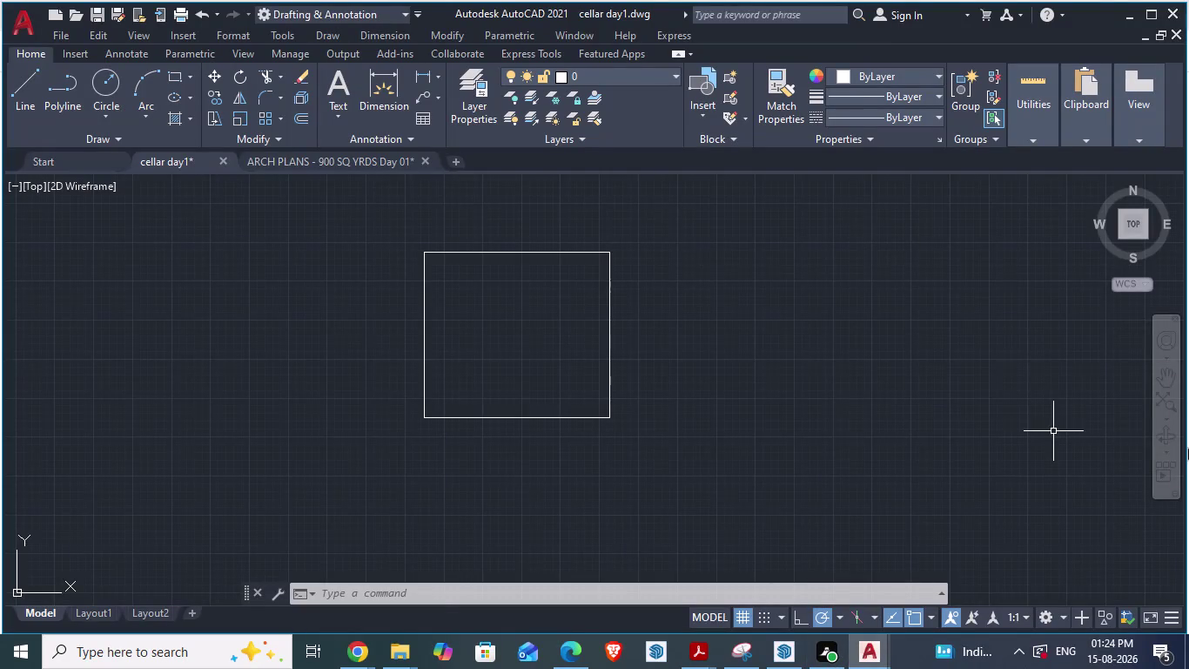
Start a trial aligned dimension (DA) in the drawing, then cancel it.
scroll(up, 3)
scroll(down, 3)
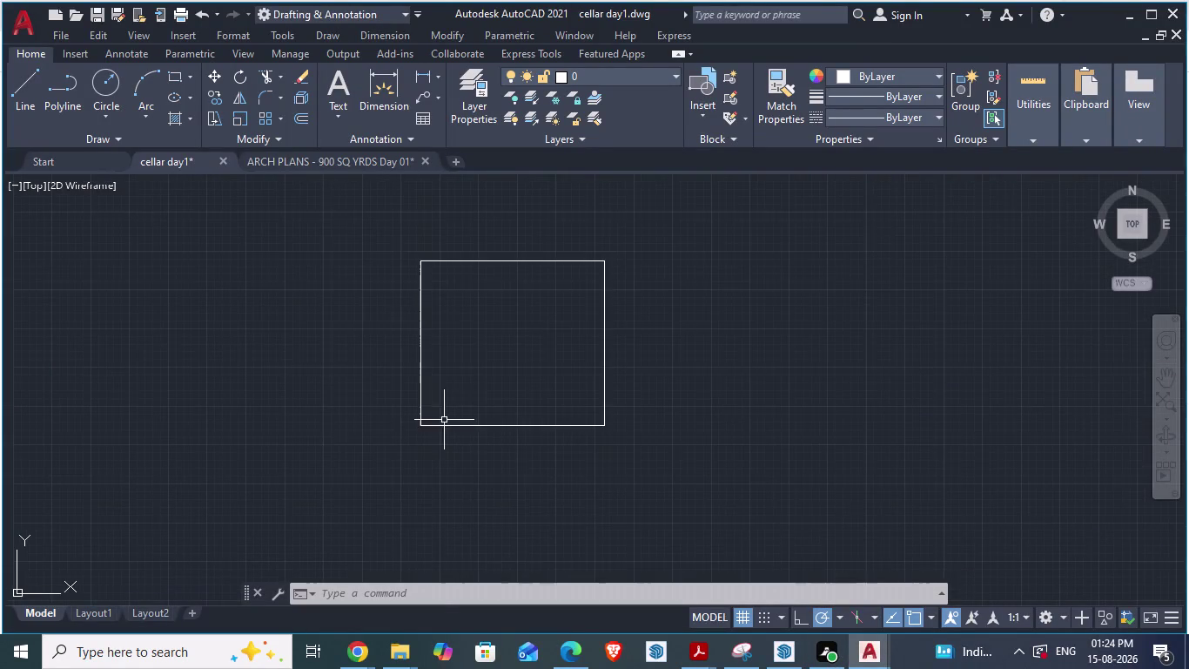
scroll(up, 3)
text(da)
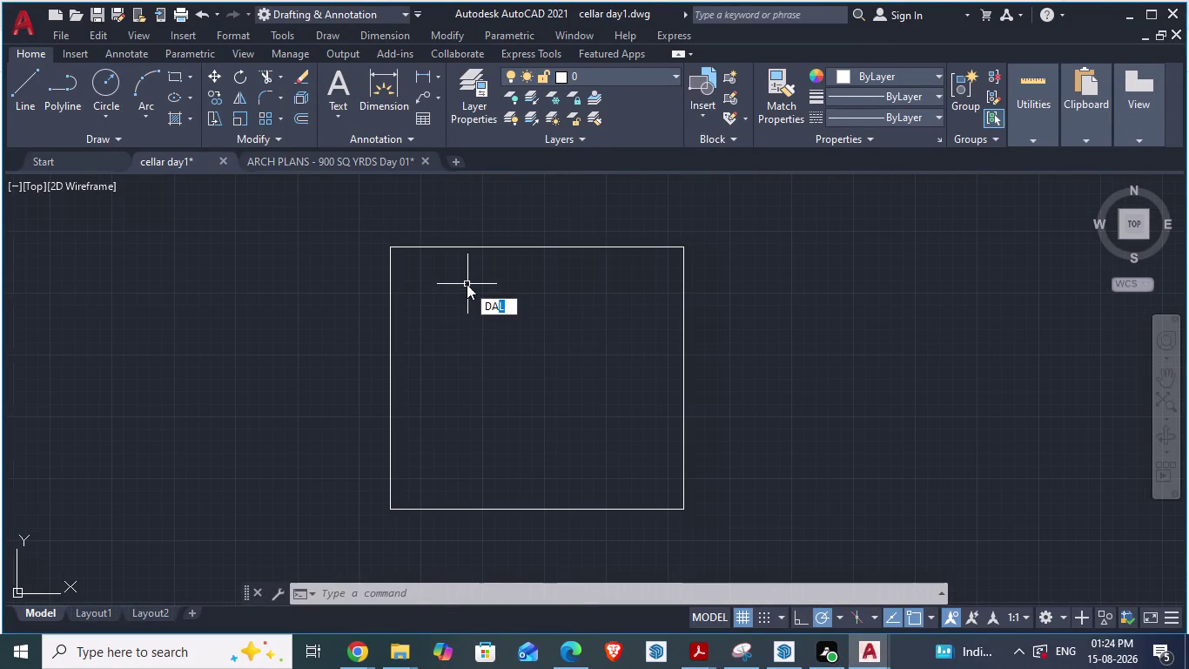
key(Return)
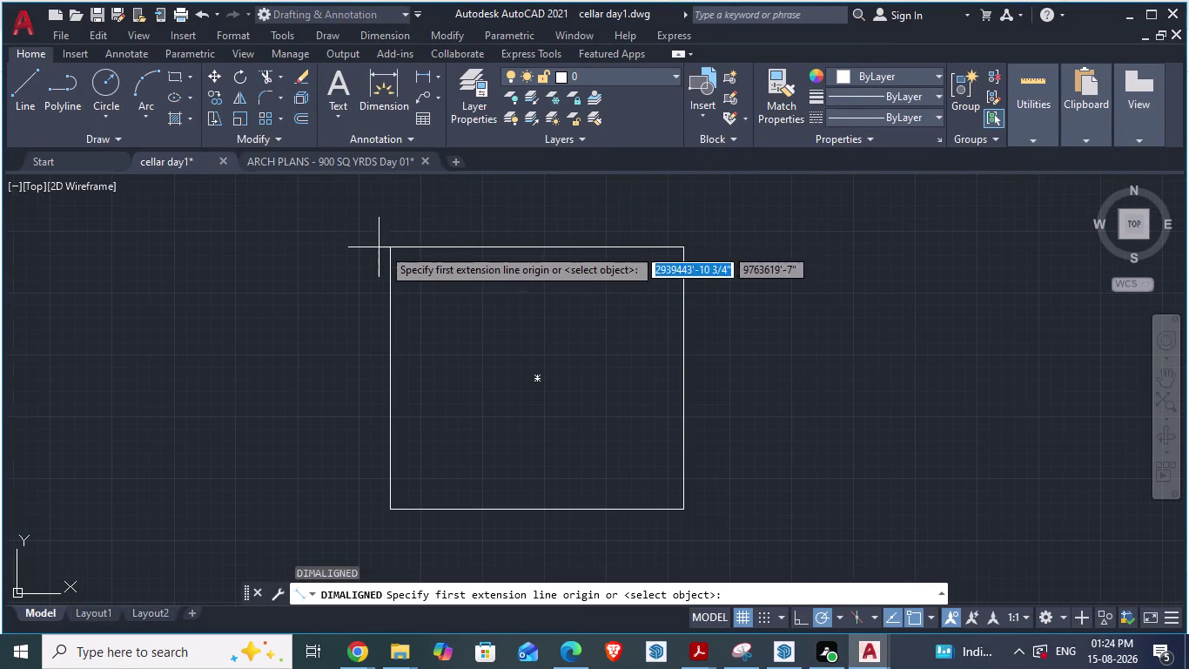
click(389, 248)
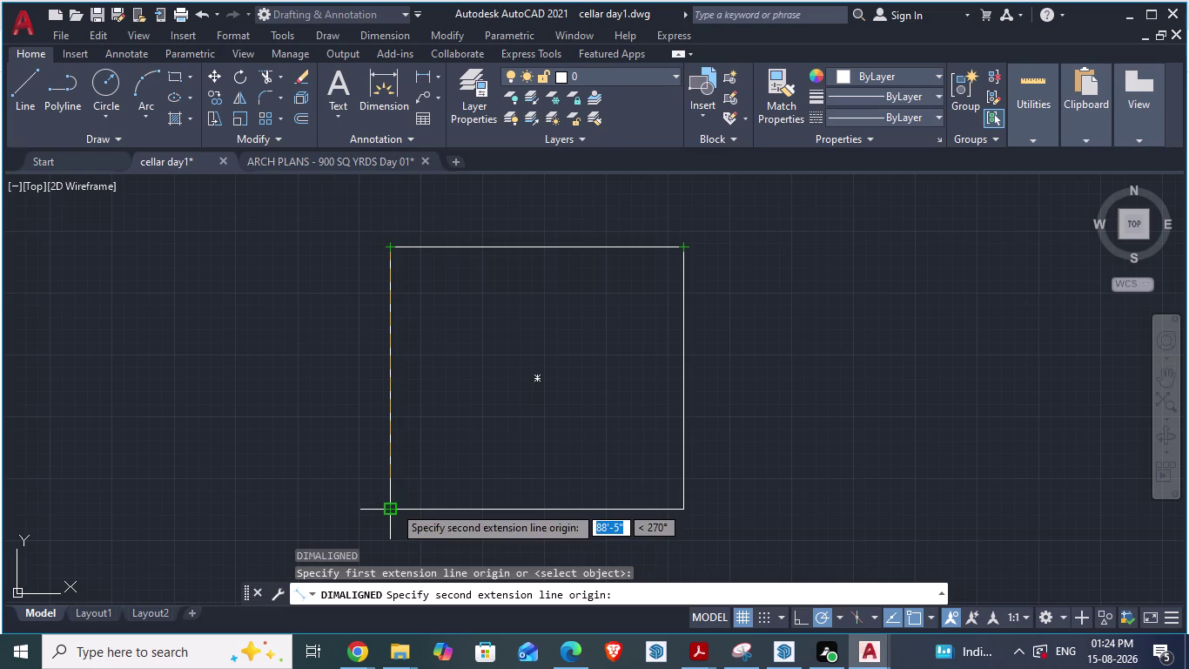
key(Escape)
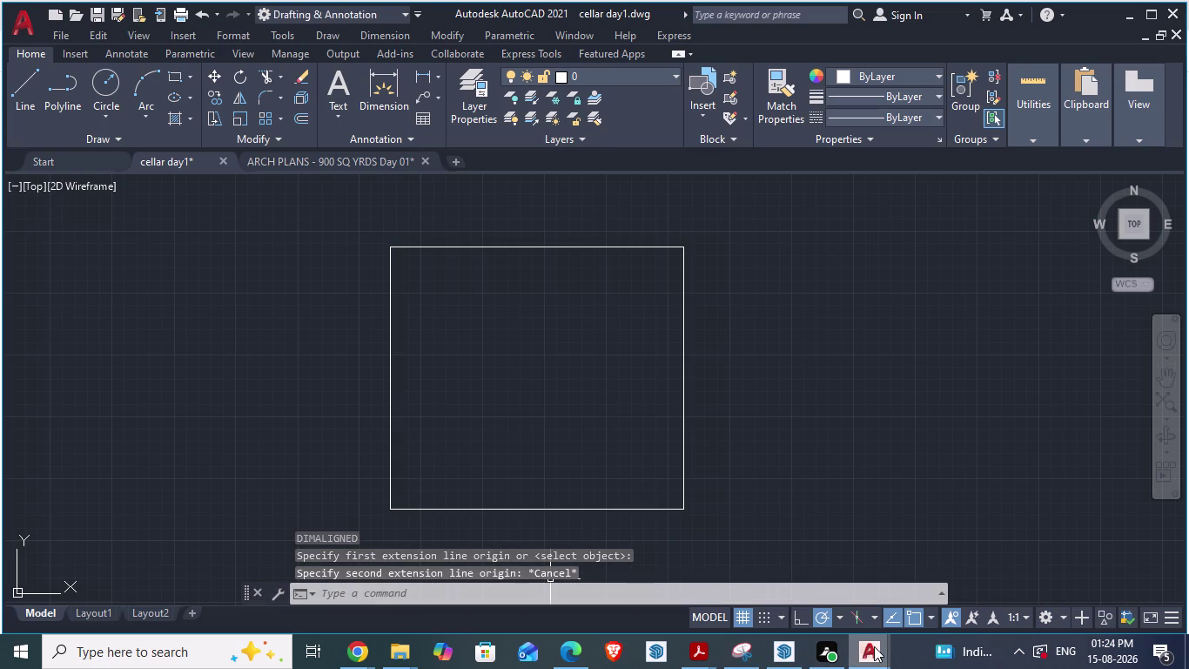
Check the parking plan's 98'-10½" by 88'-5" size in Acrobat, then switch to ARCH PLANS.
click(874, 646)
click(867, 649)
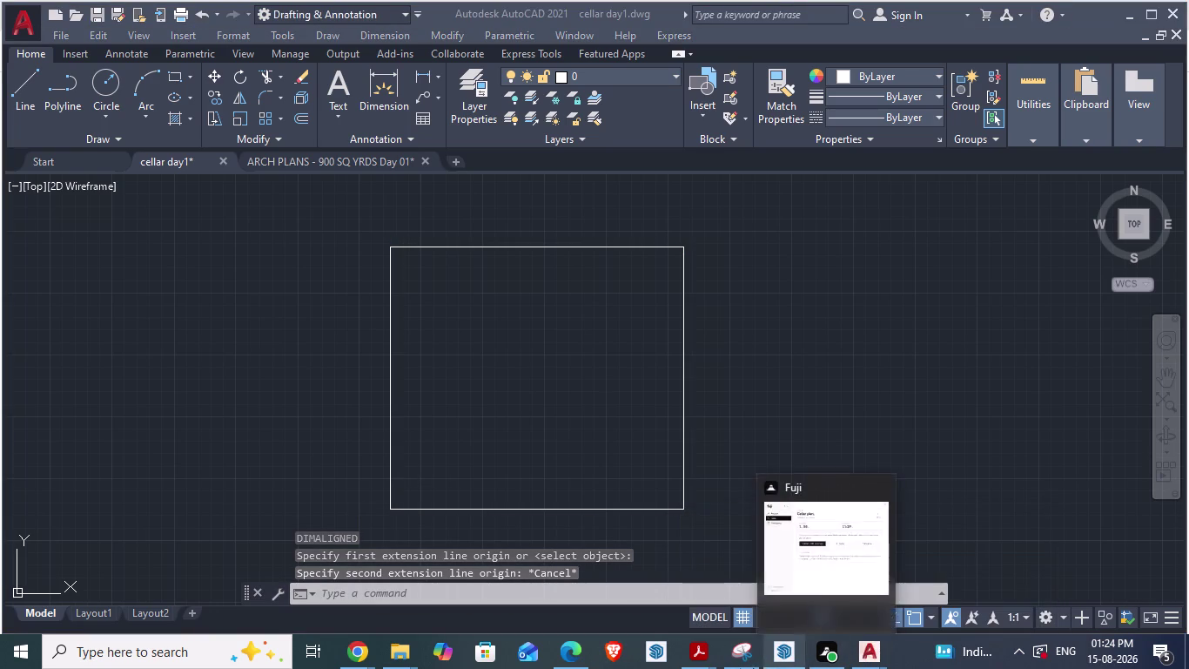
click(716, 646)
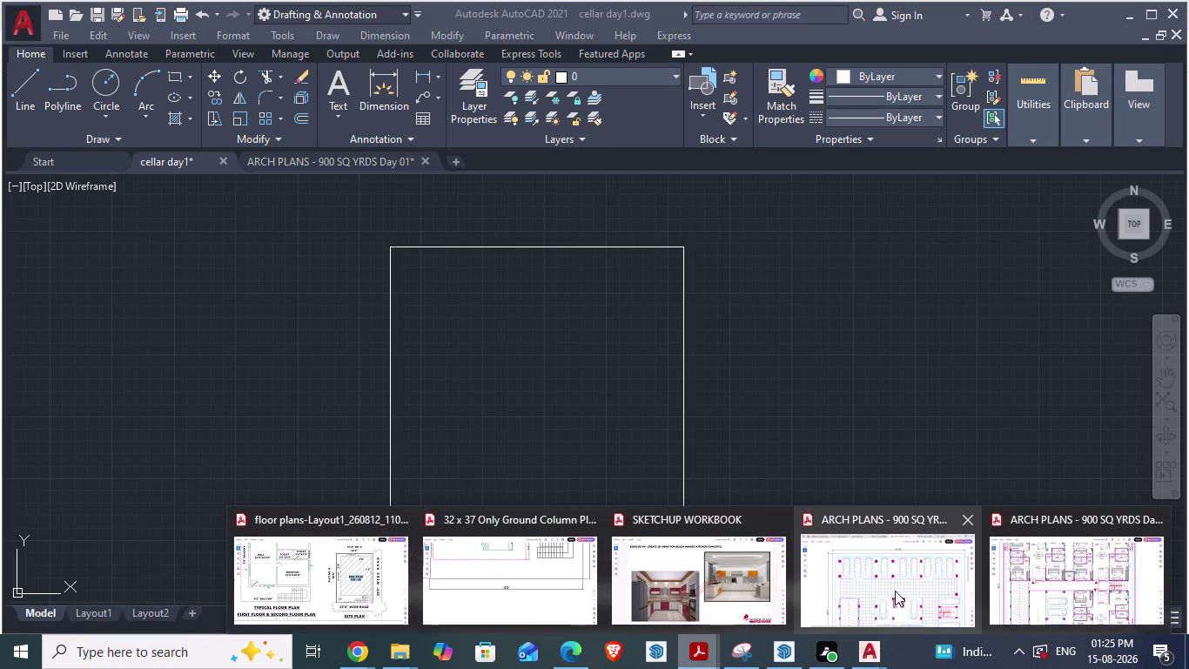
click(905, 586)
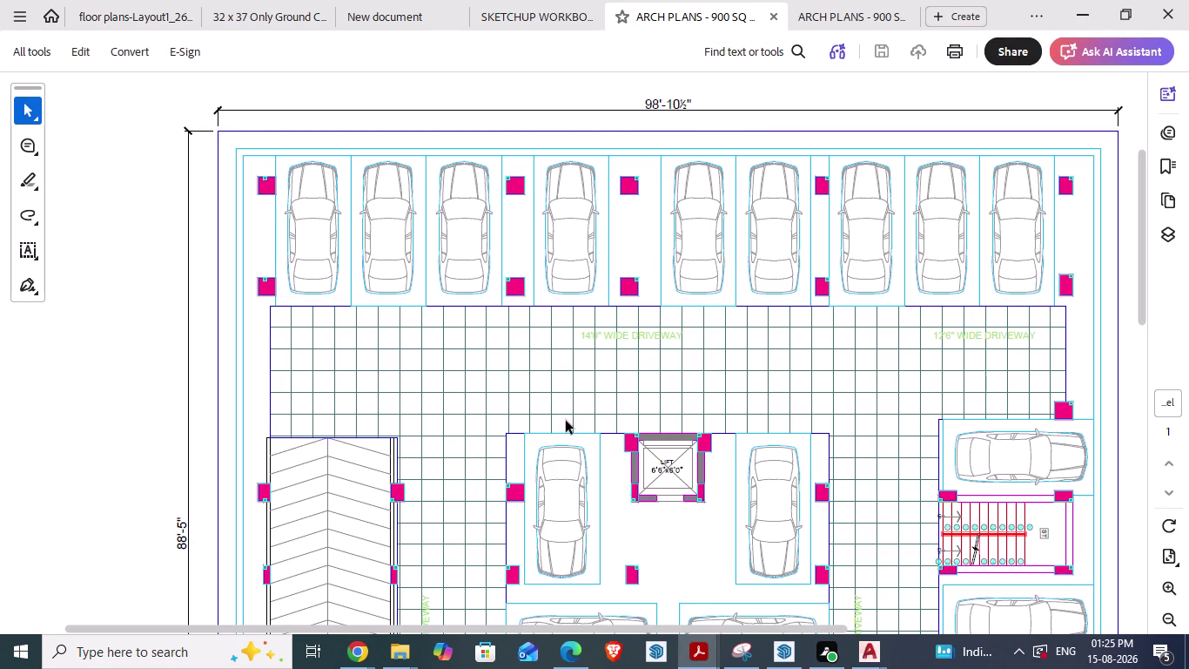
scroll(down, 3)
scroll(up, 3)
click(864, 653)
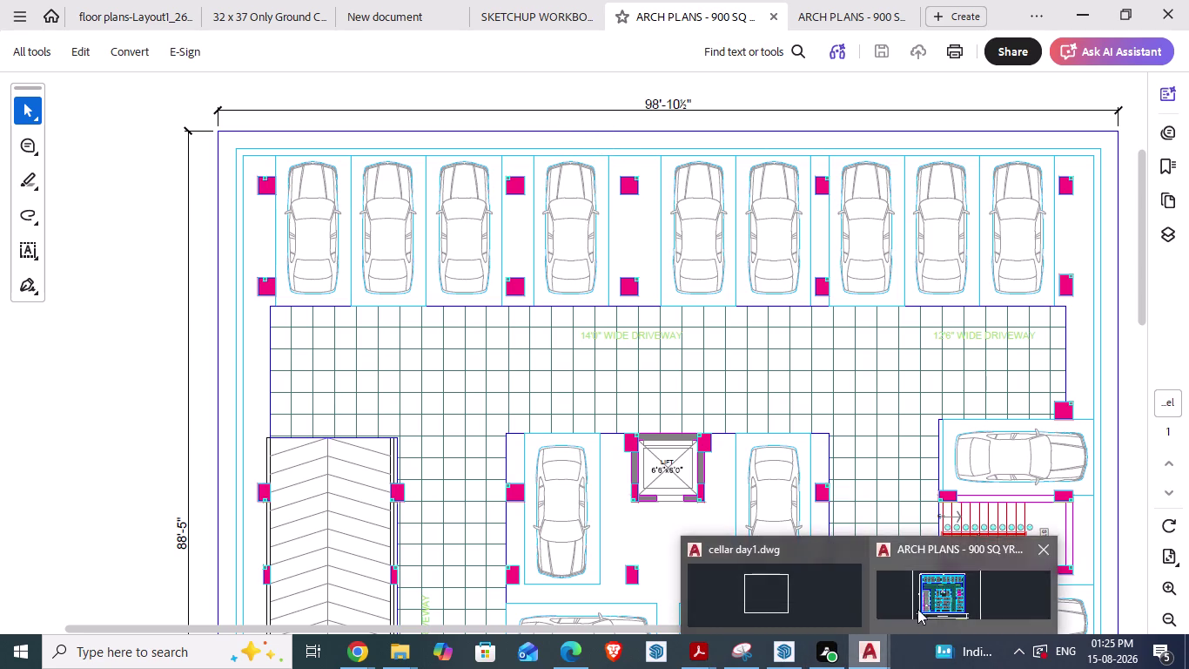
click(919, 607)
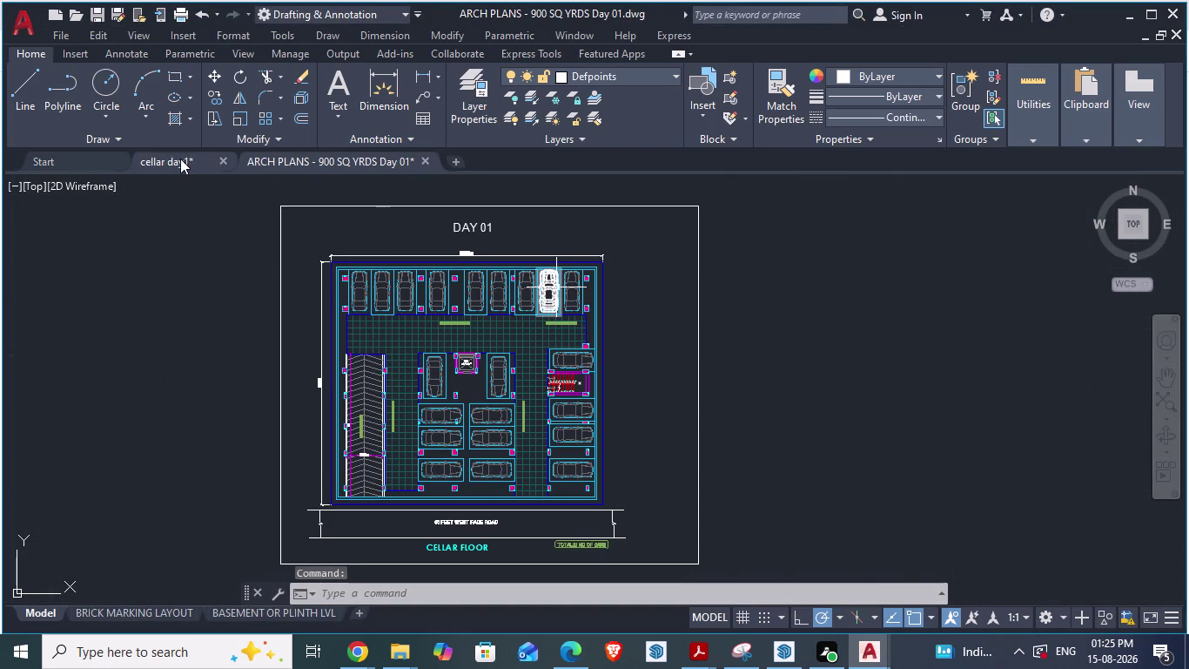
Zoom into the parking bays and start a trial aligned dimension on a bay divider line.
scroll(up, 3)
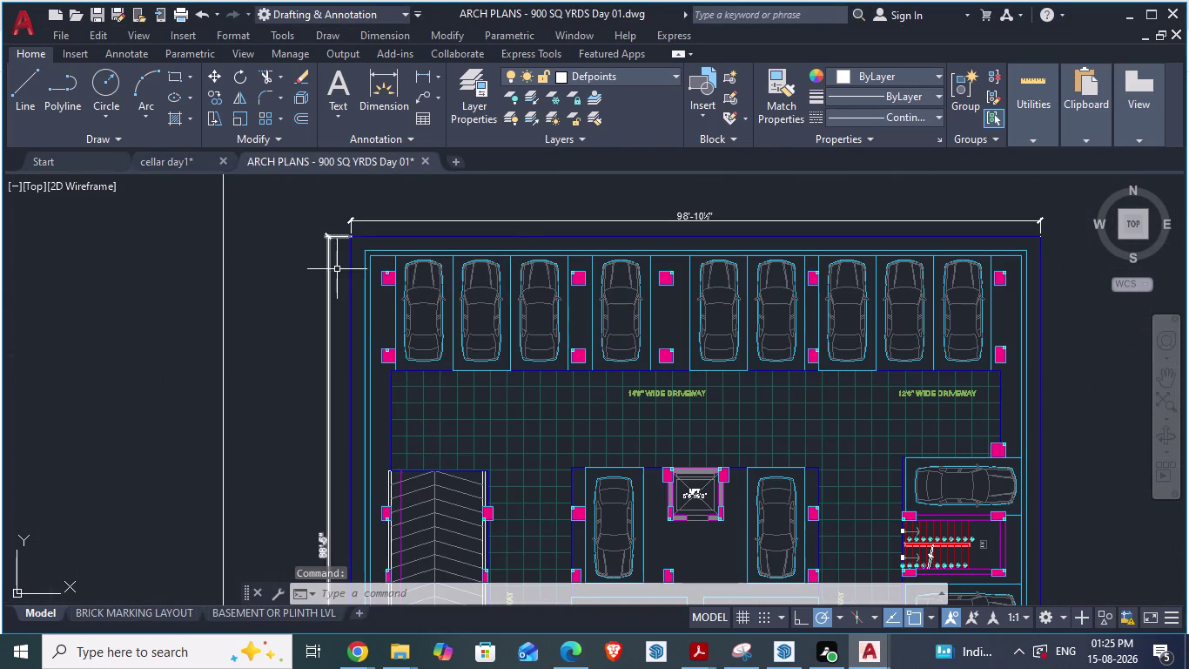
scroll(up, 3)
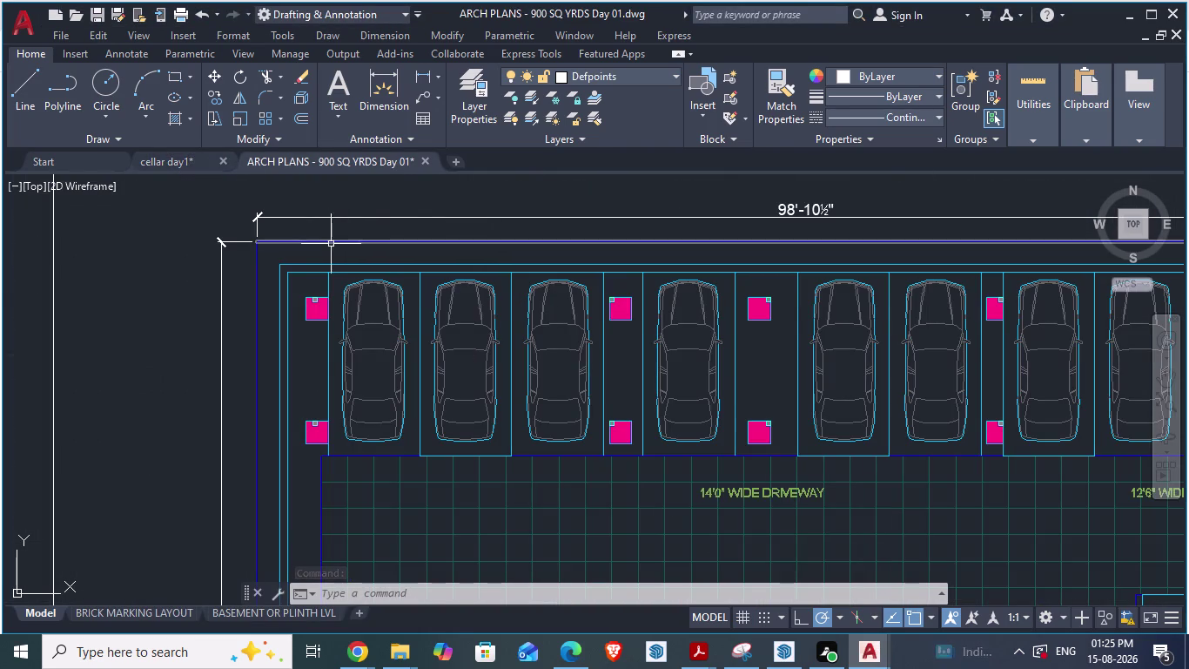
scroll(down, 3)
scroll(up, 3)
scroll(up, 3)
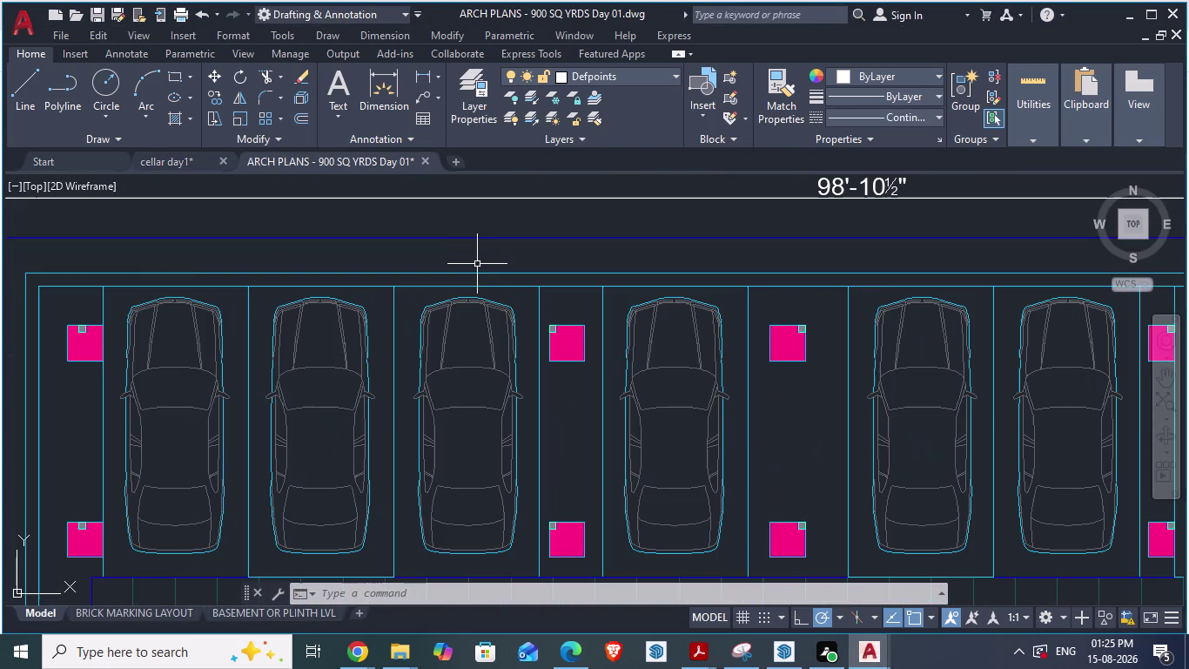
text(da)
key(Return)
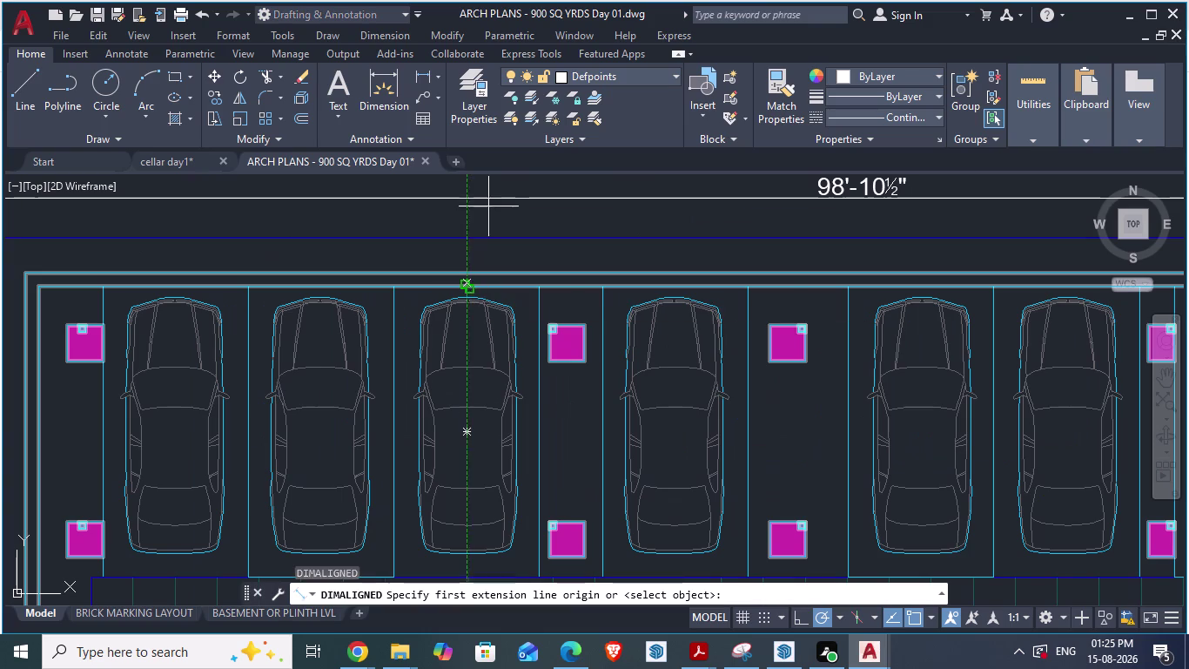
click(467, 243)
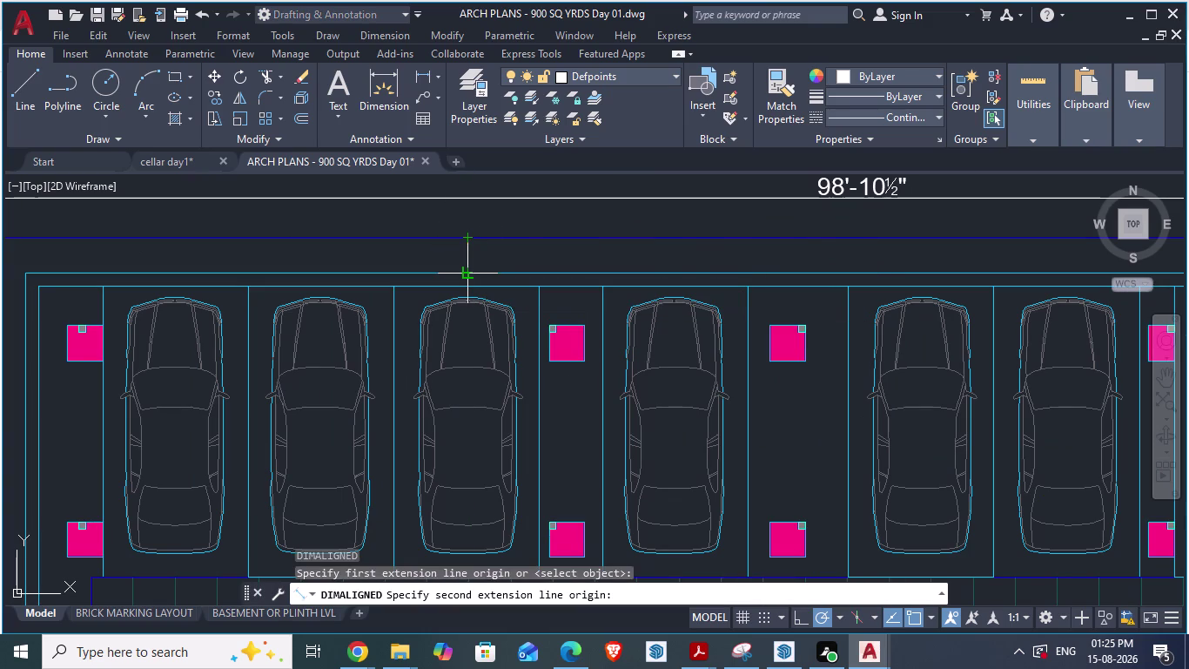
key(Escape)
Start a second trial dimension above the bay line, cancel it, and return to cellar day1.
scroll(up, 3)
text(da)
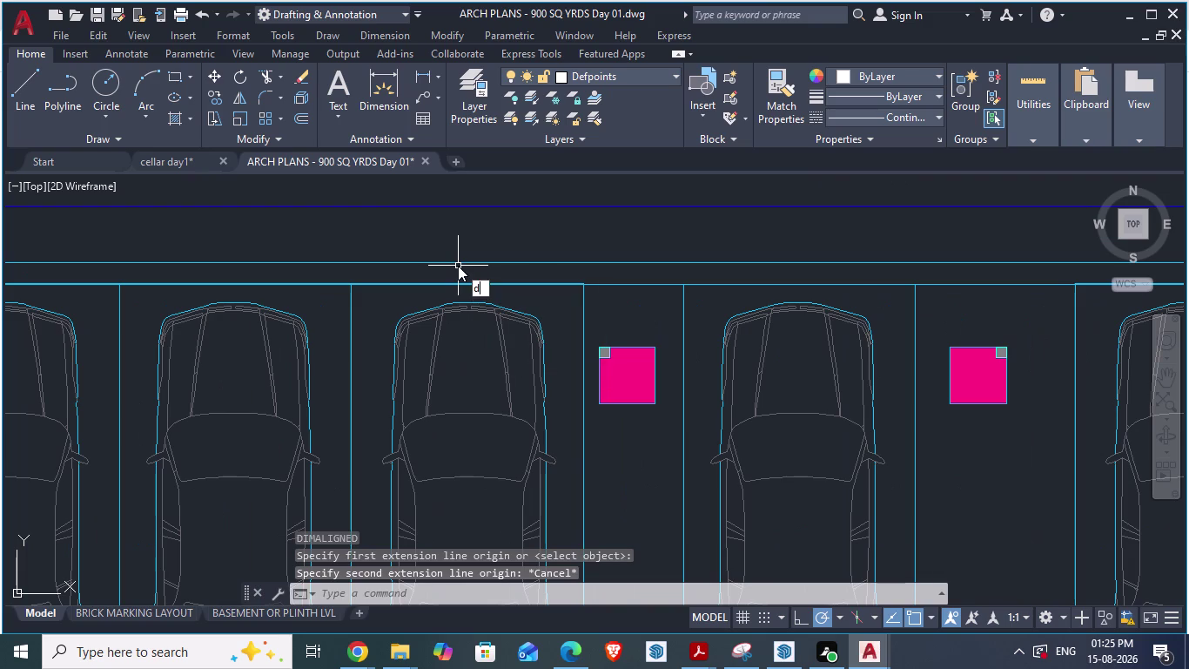
key(Return)
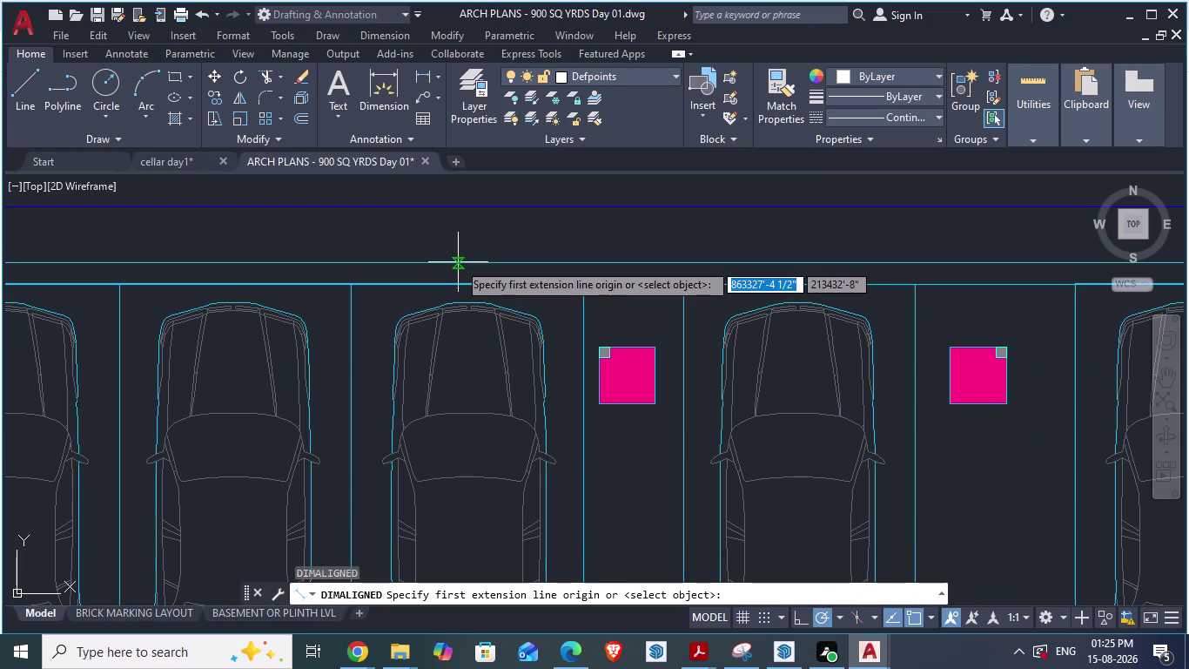
click(458, 262)
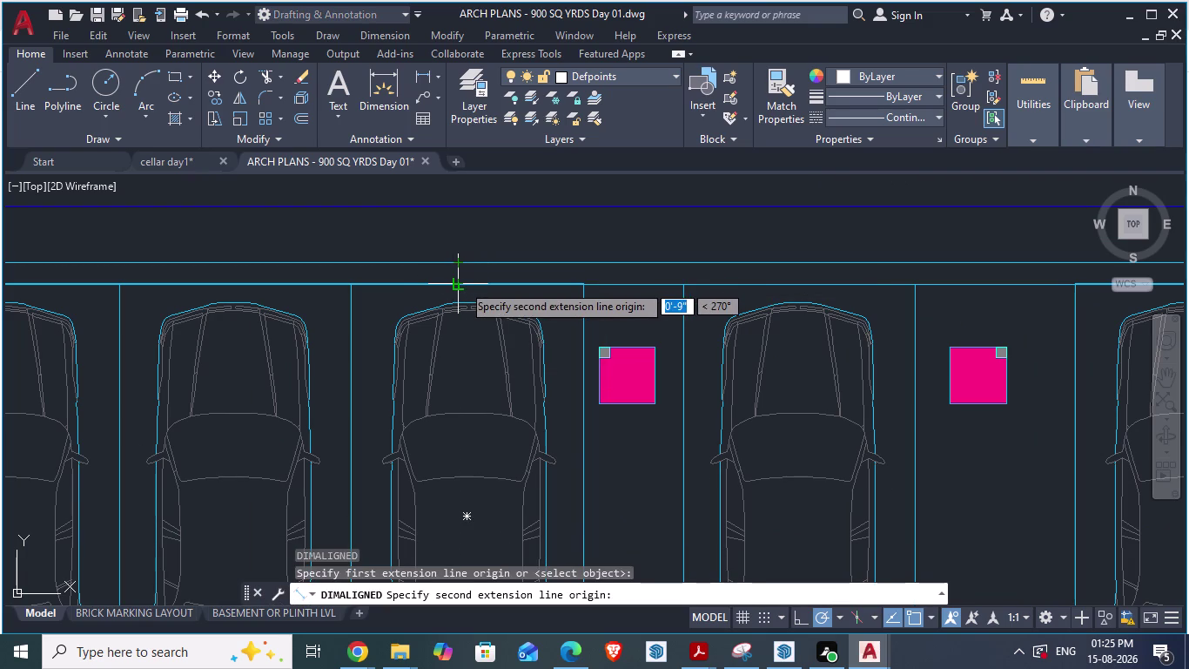
key(Escape)
scroll(down, 3)
scroll(down, 3)
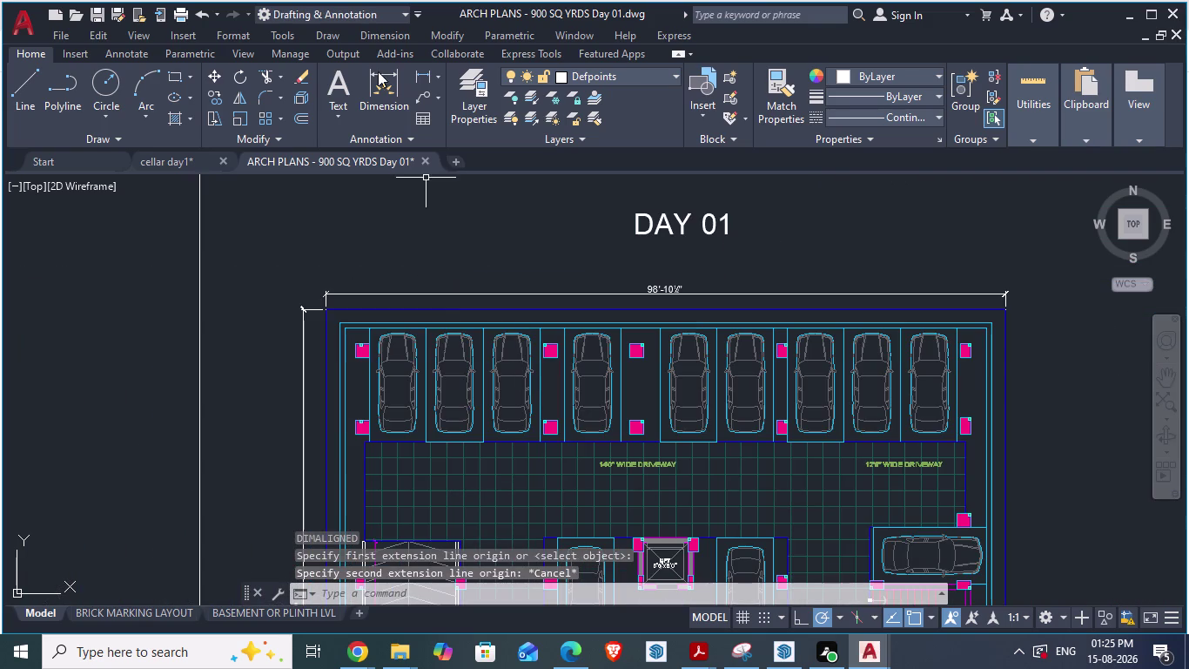
click(171, 161)
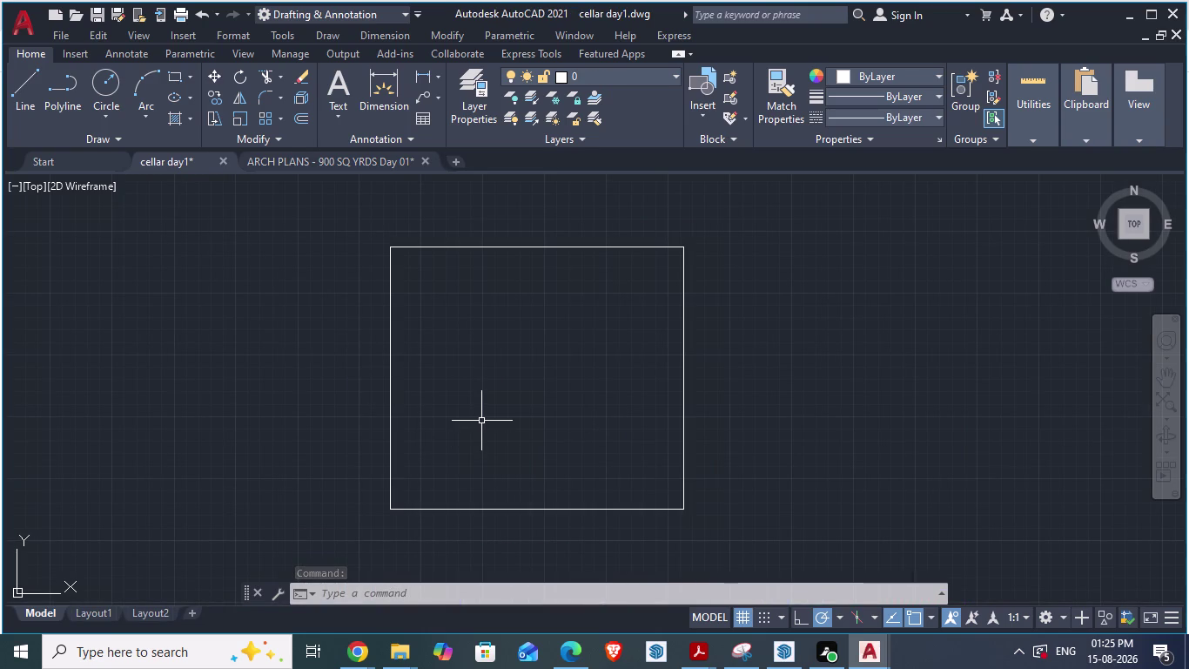
Offset the cellar rectangle 2' inward to create a double-line wall boundary.
key(o)
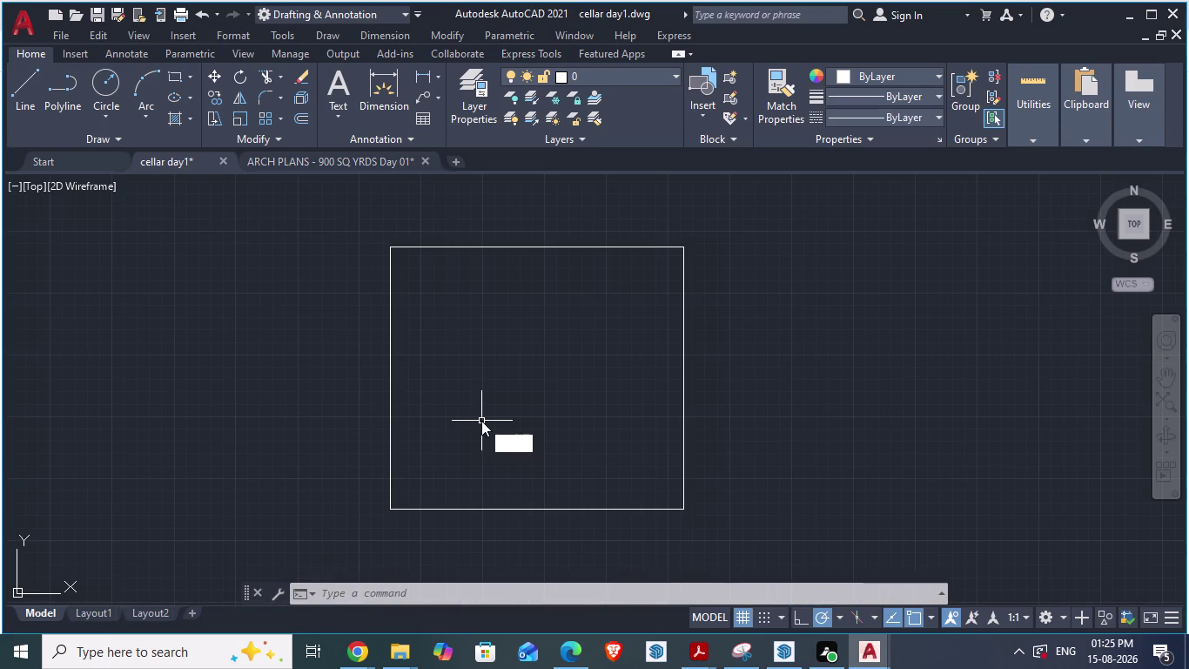
key(Return)
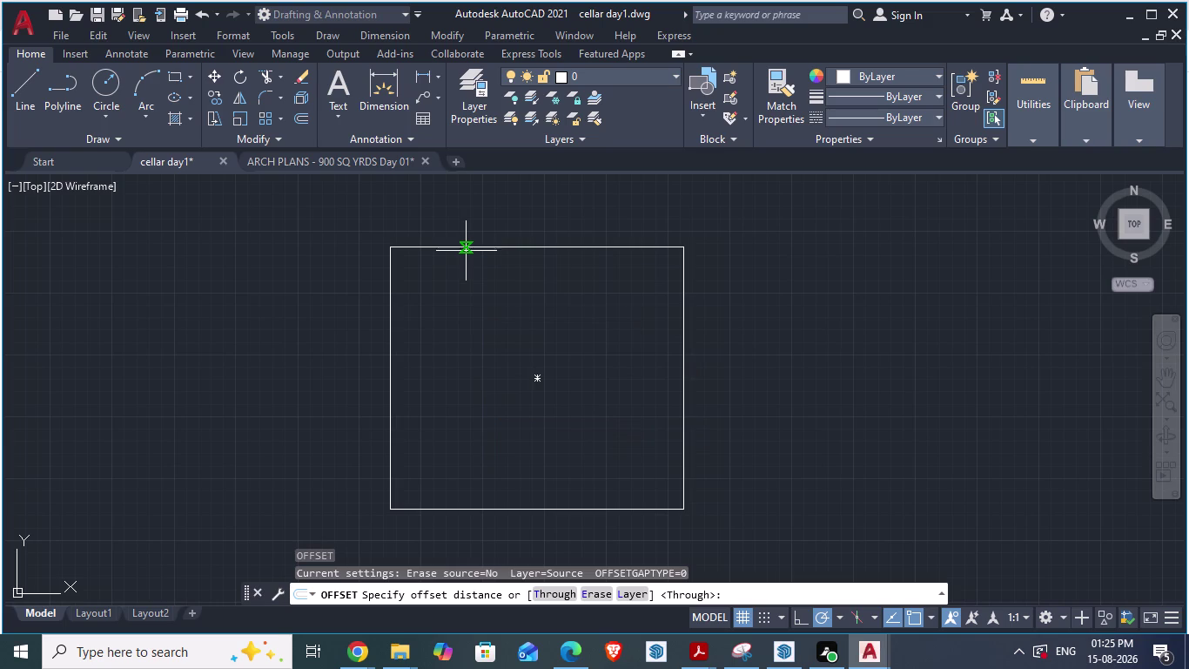
key(Escape)
key(o)
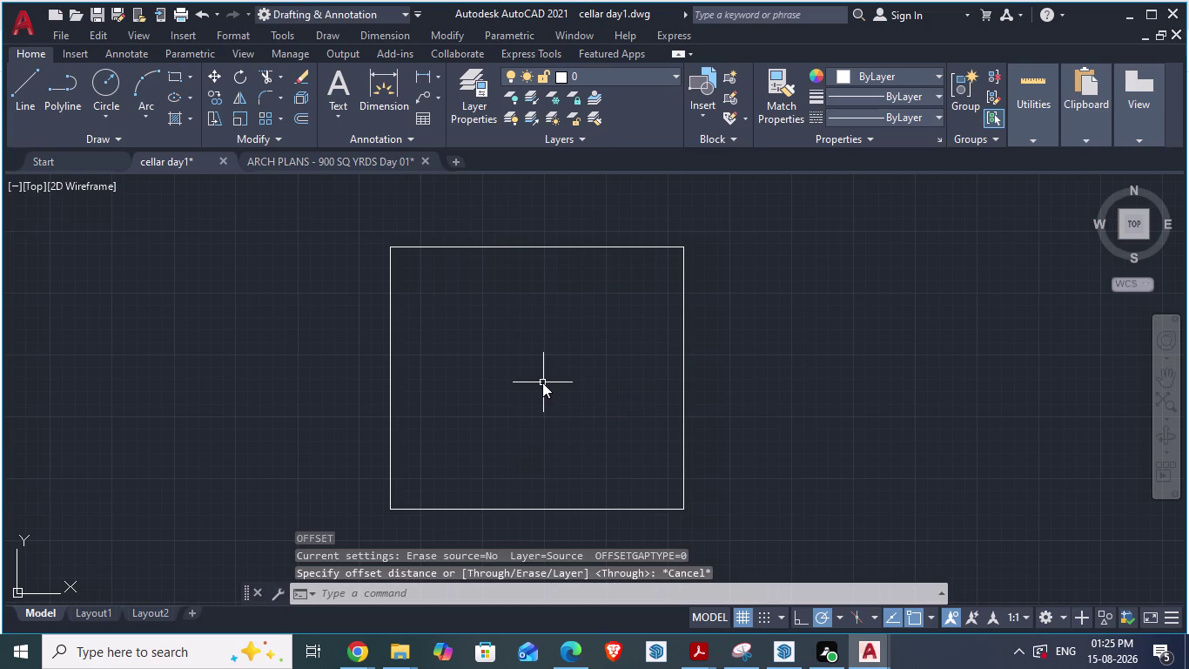
key(Return)
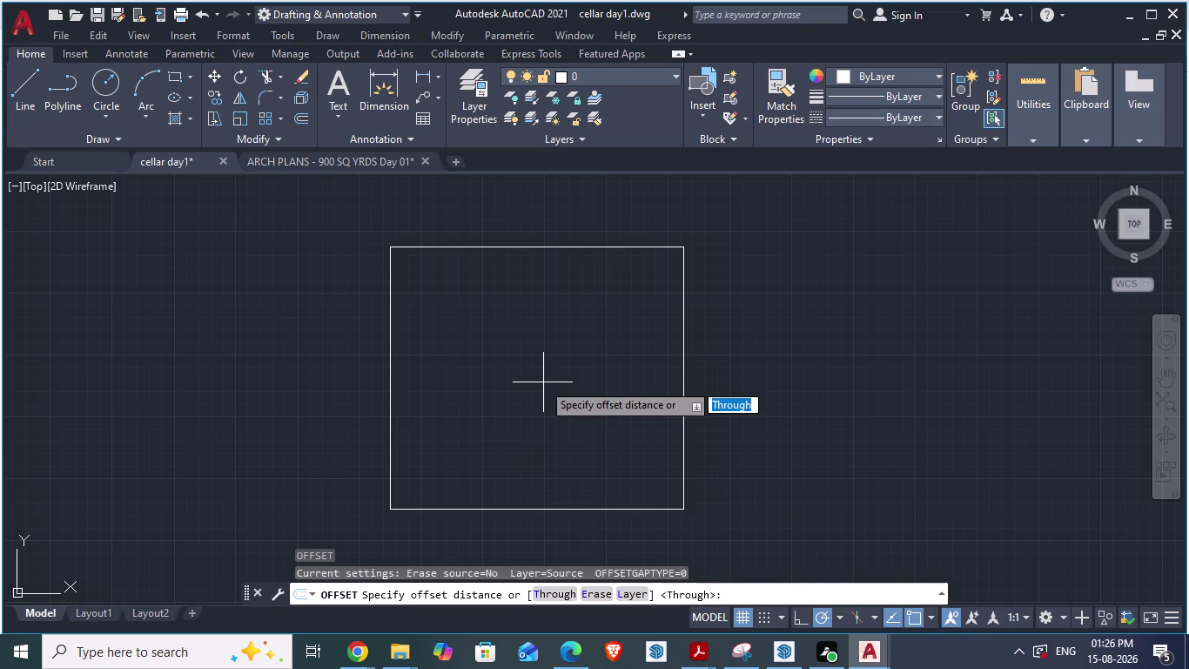
key(2)
key(apostrophe)
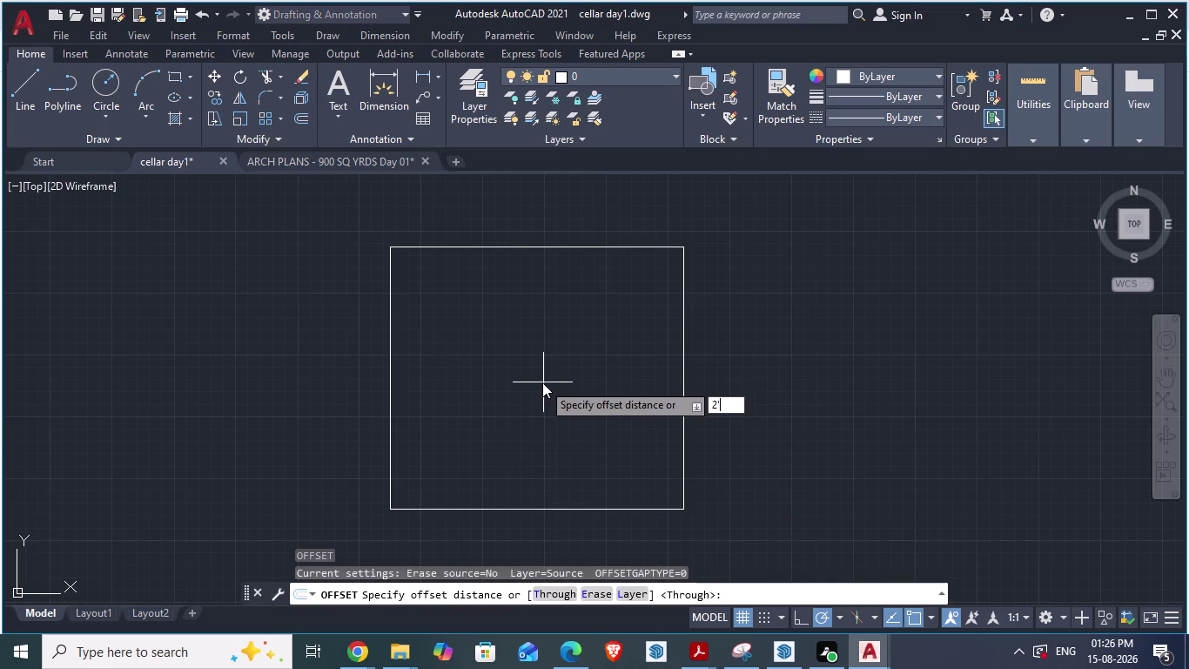
key(Return)
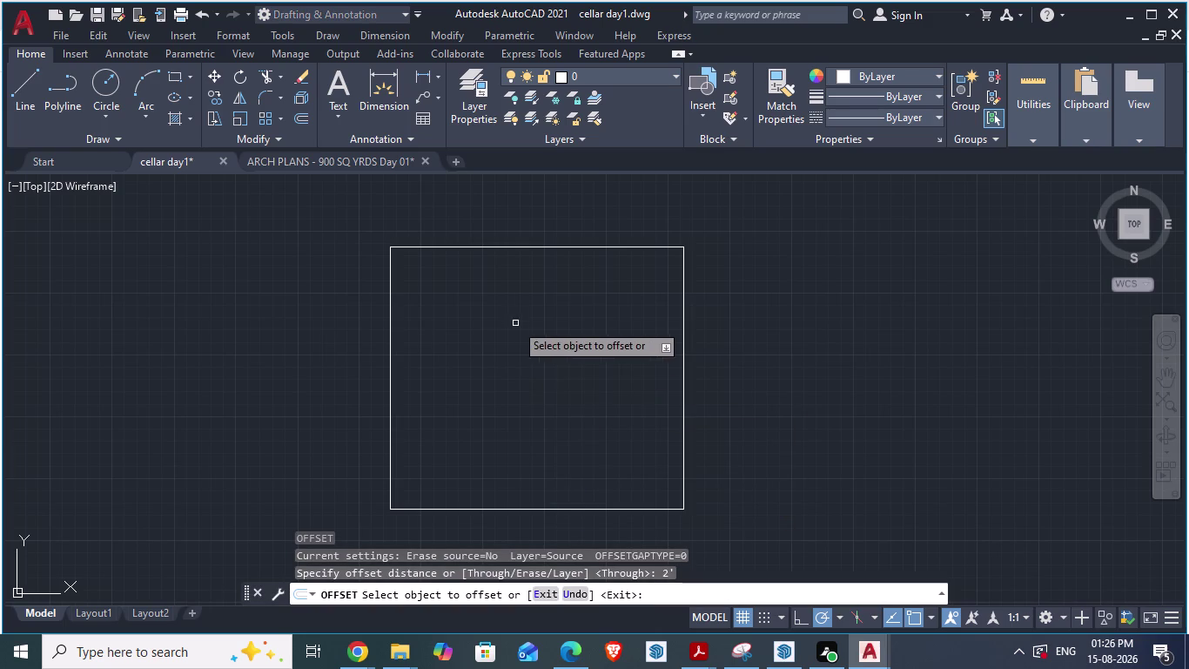
click(508, 249)
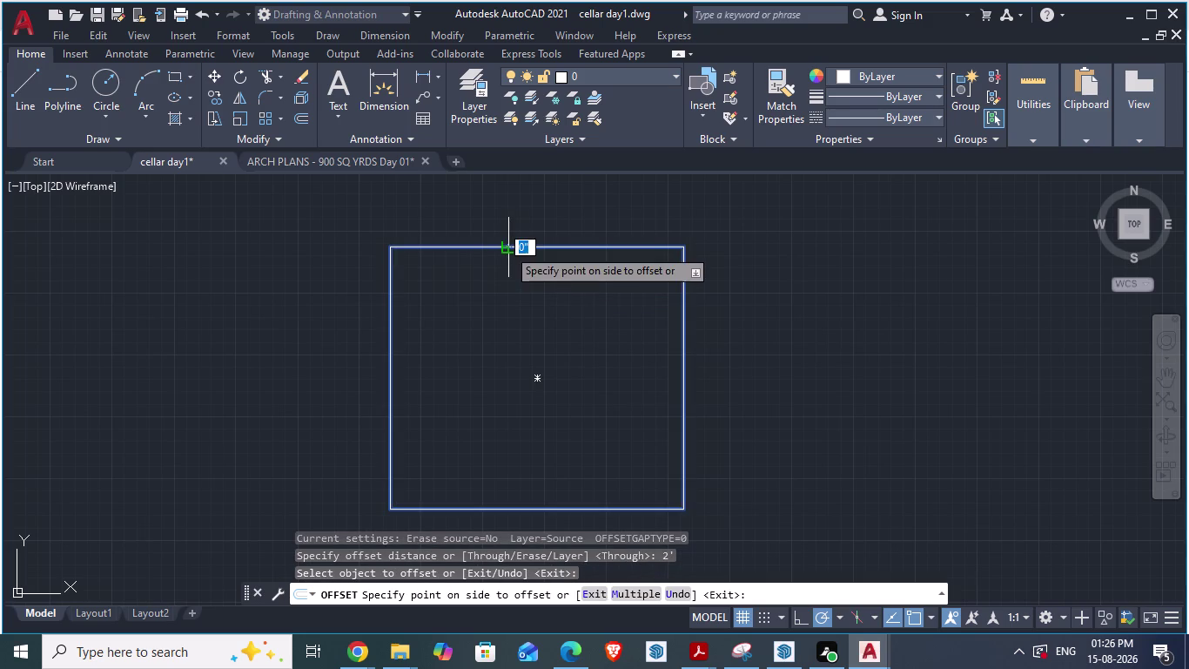
click(508, 262)
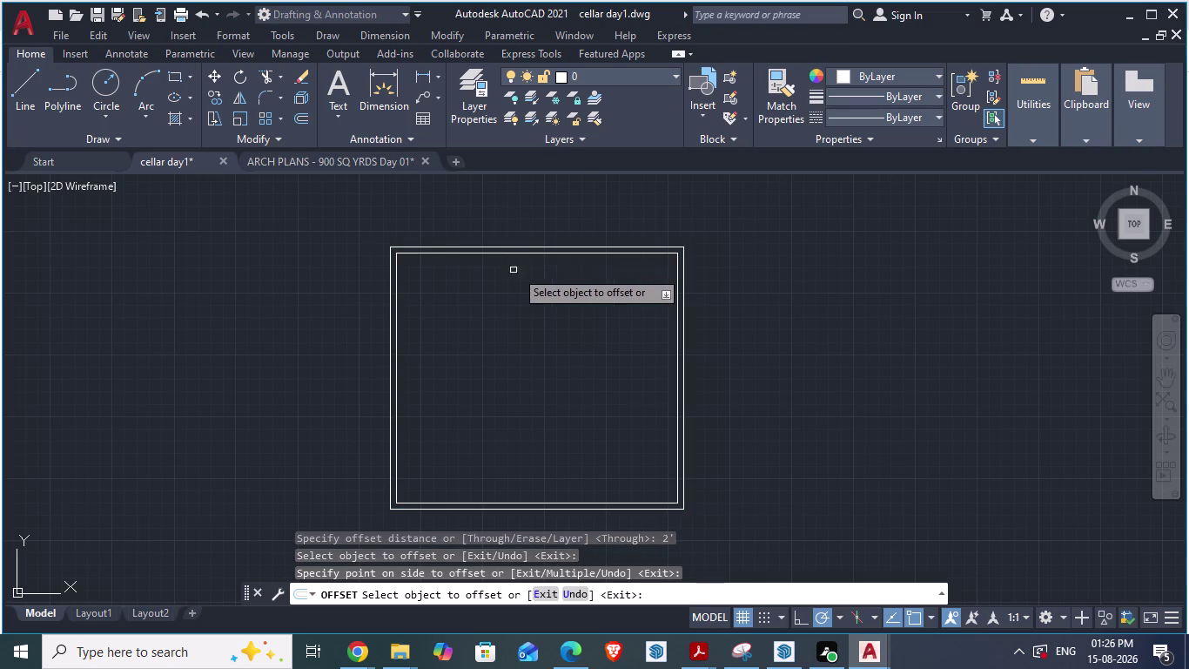
scroll(up, 3)
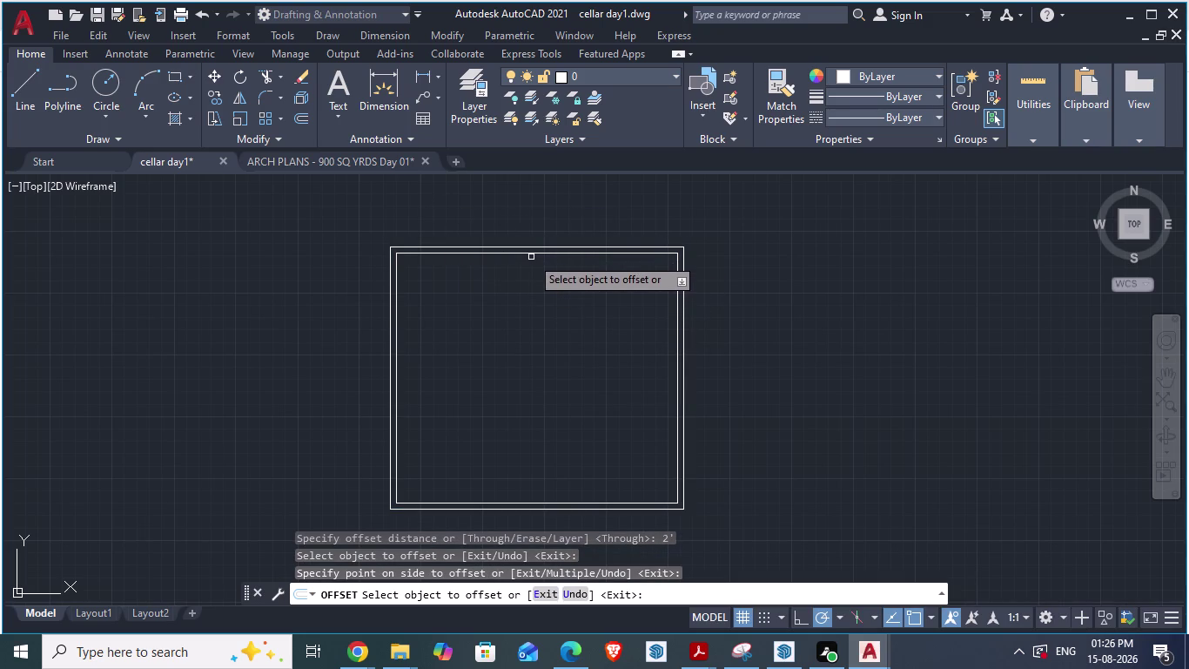
key(Escape)
scroll(up, 3)
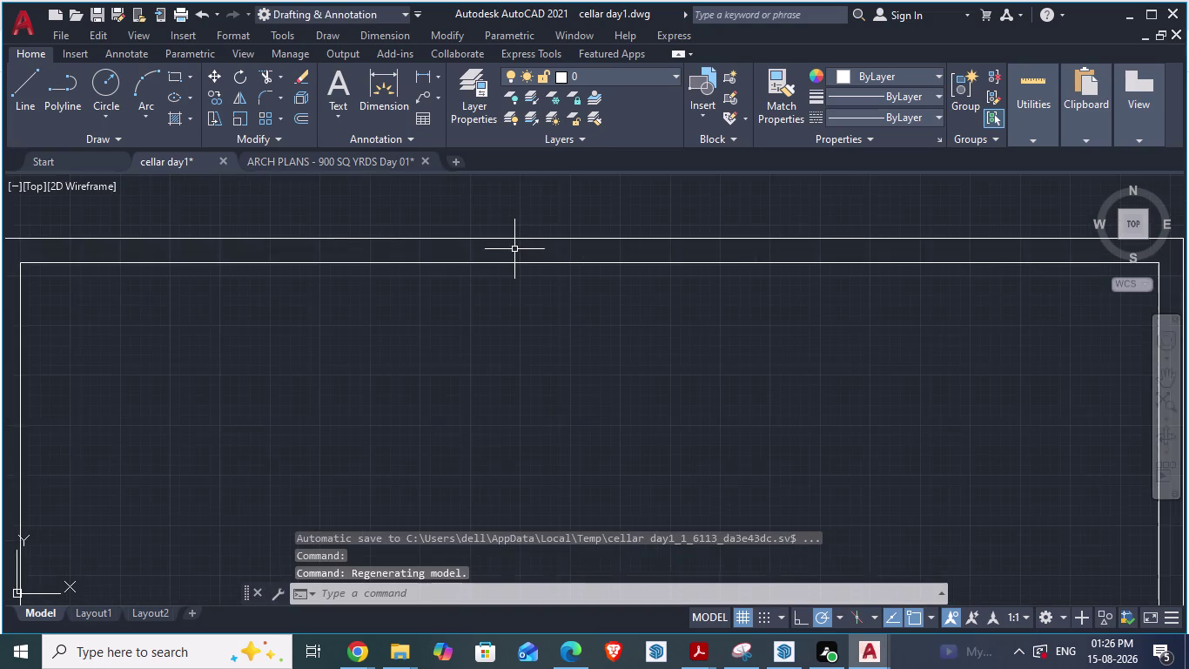
scroll(down, 3)
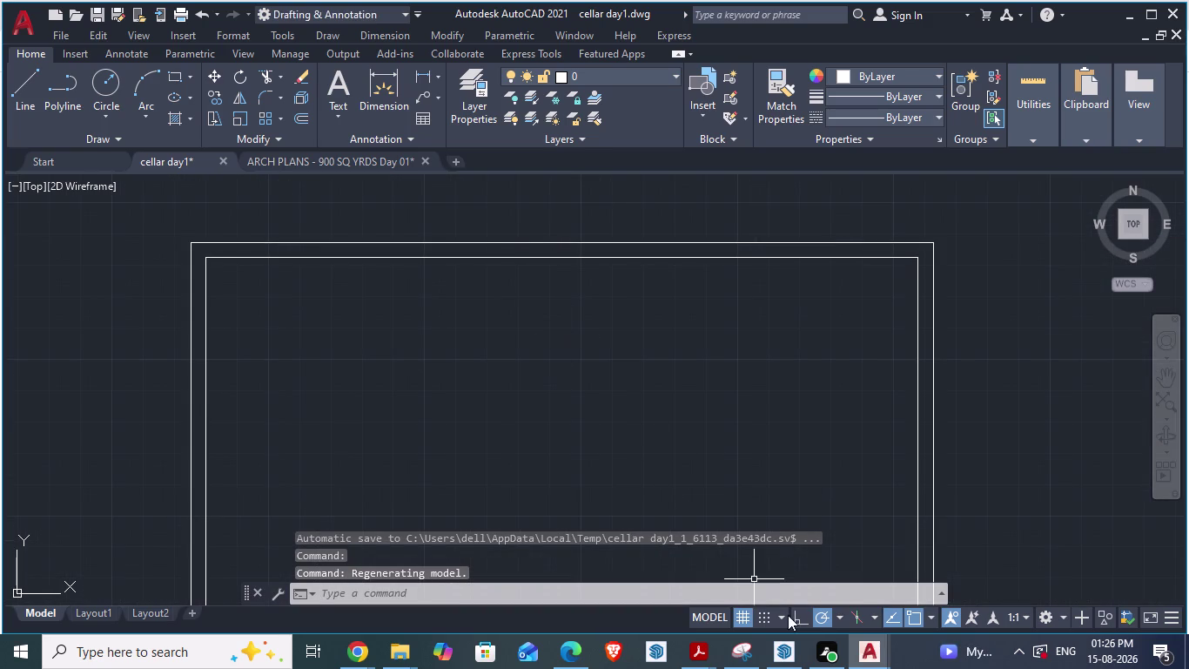
click(869, 648)
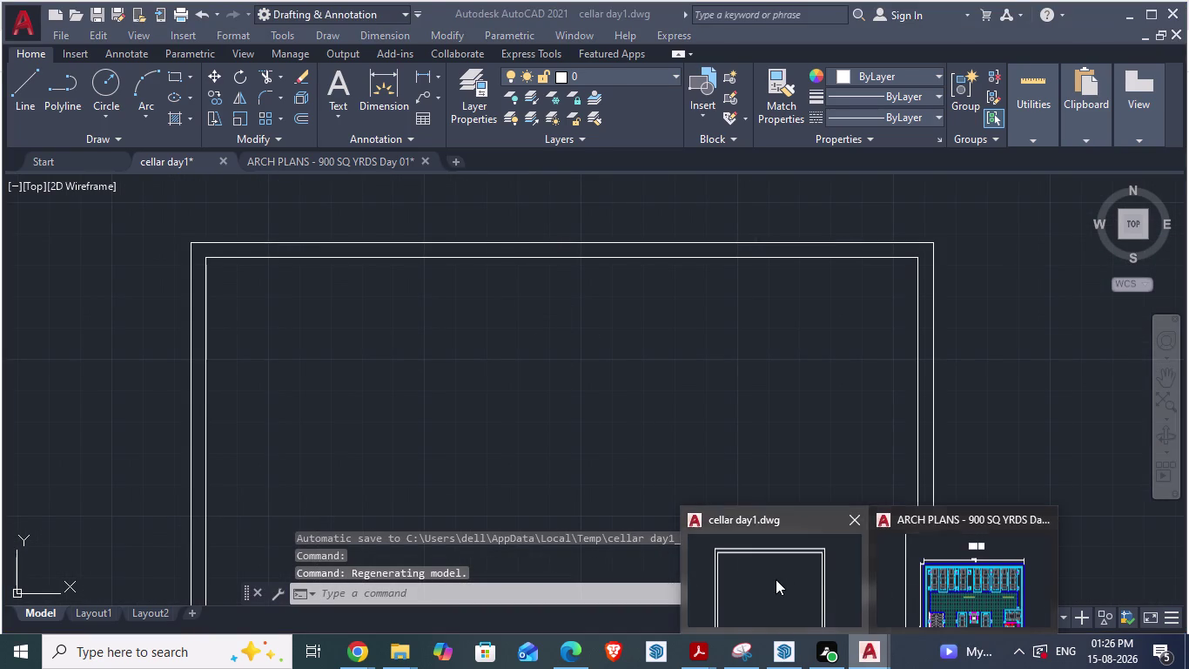
click(776, 578)
click(877, 643)
click(978, 588)
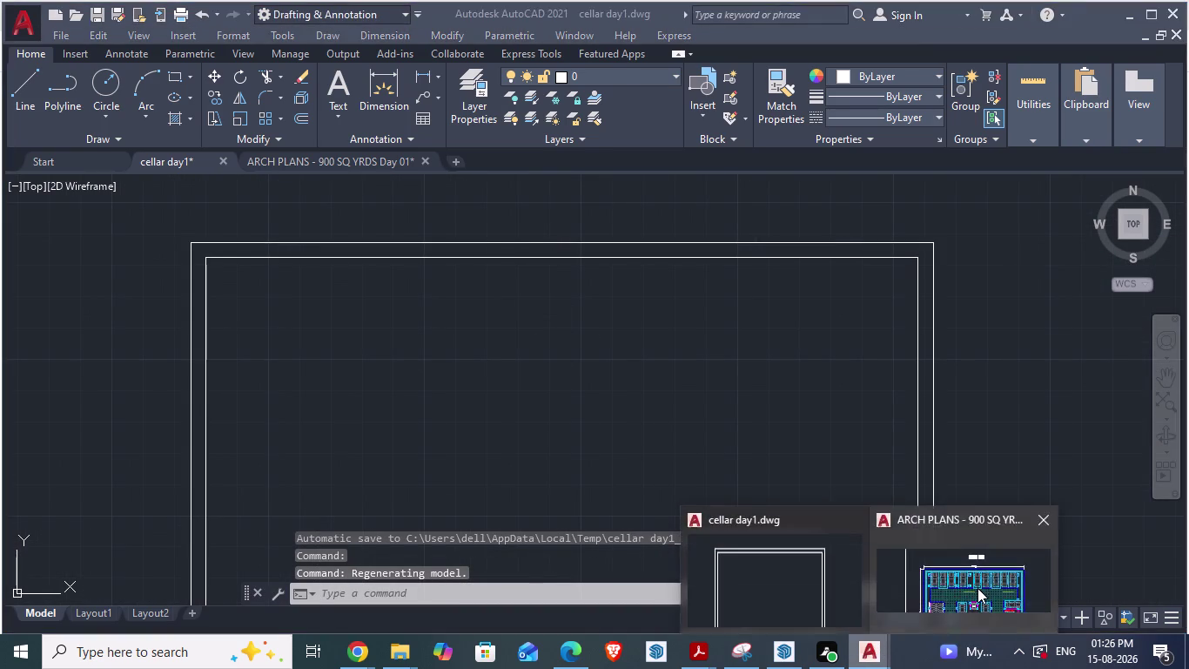
scroll(up, 3)
scroll(down, 3)
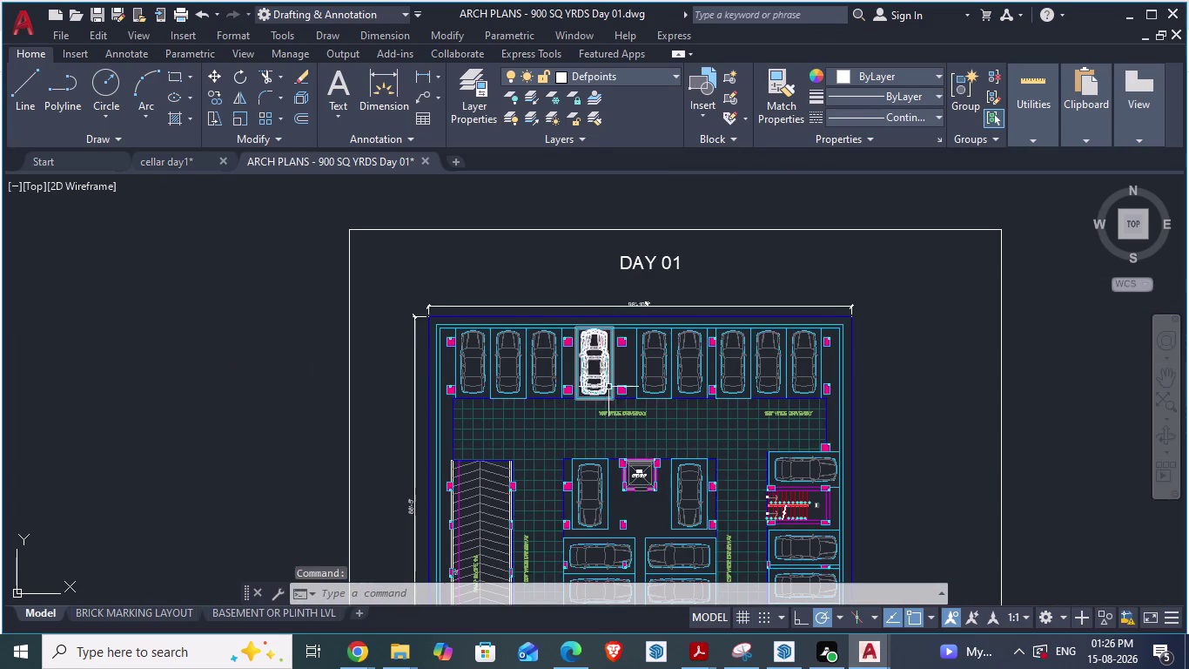
scroll(down, 3)
scroll(up, 3)
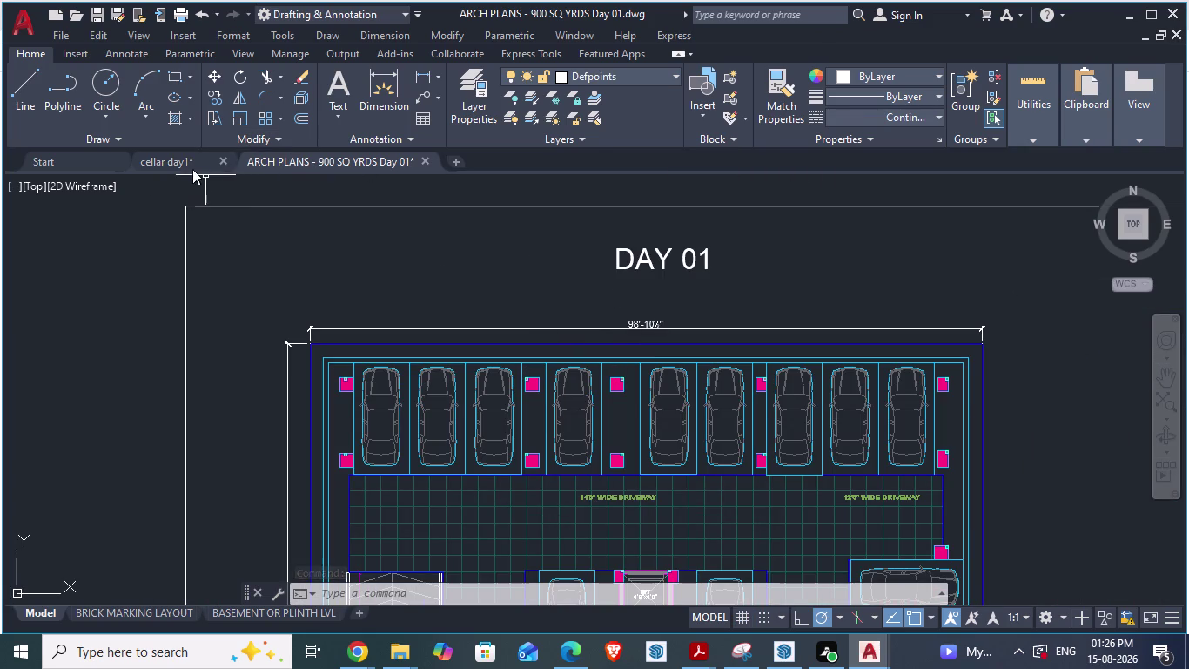
click(169, 153)
scroll(down, 3)
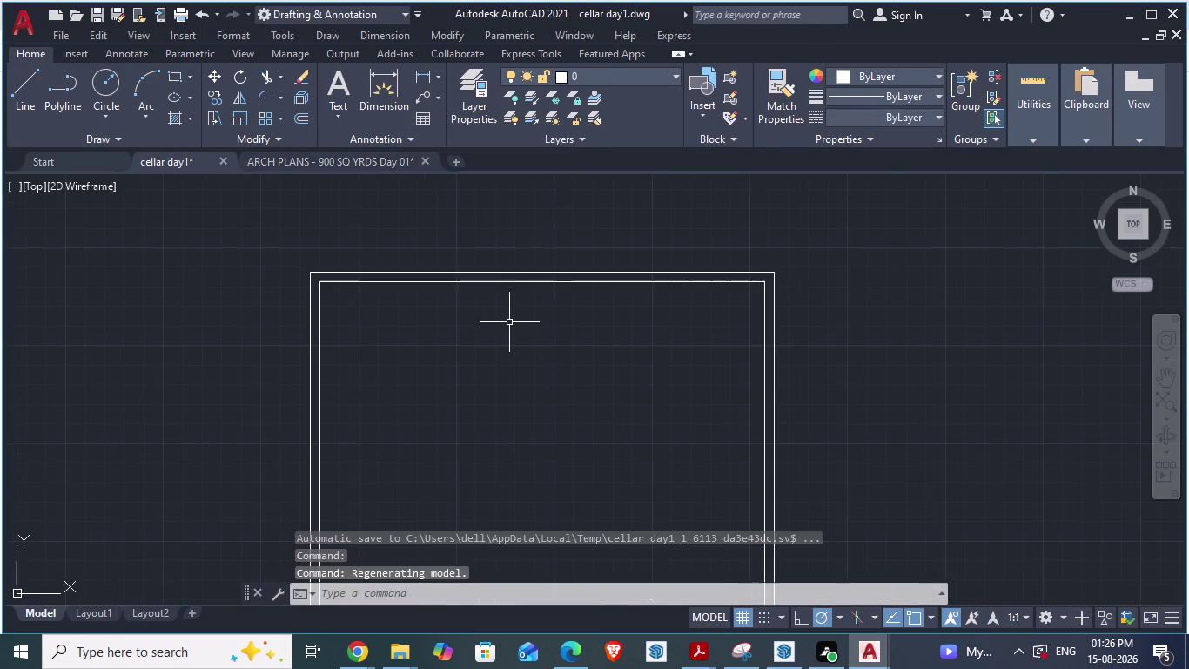
Offset the inner wall line 9" inward to create a third outline.
scroll(down, 3)
scroll(up, 3)
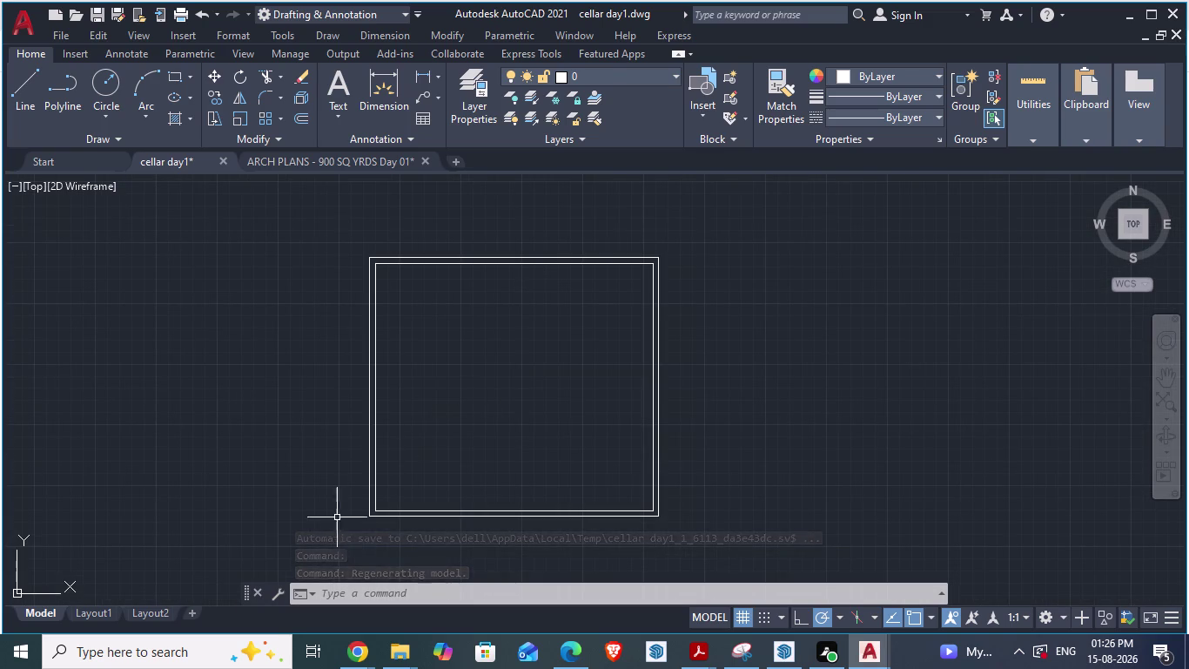
scroll(up, 3)
scroll(down, 3)
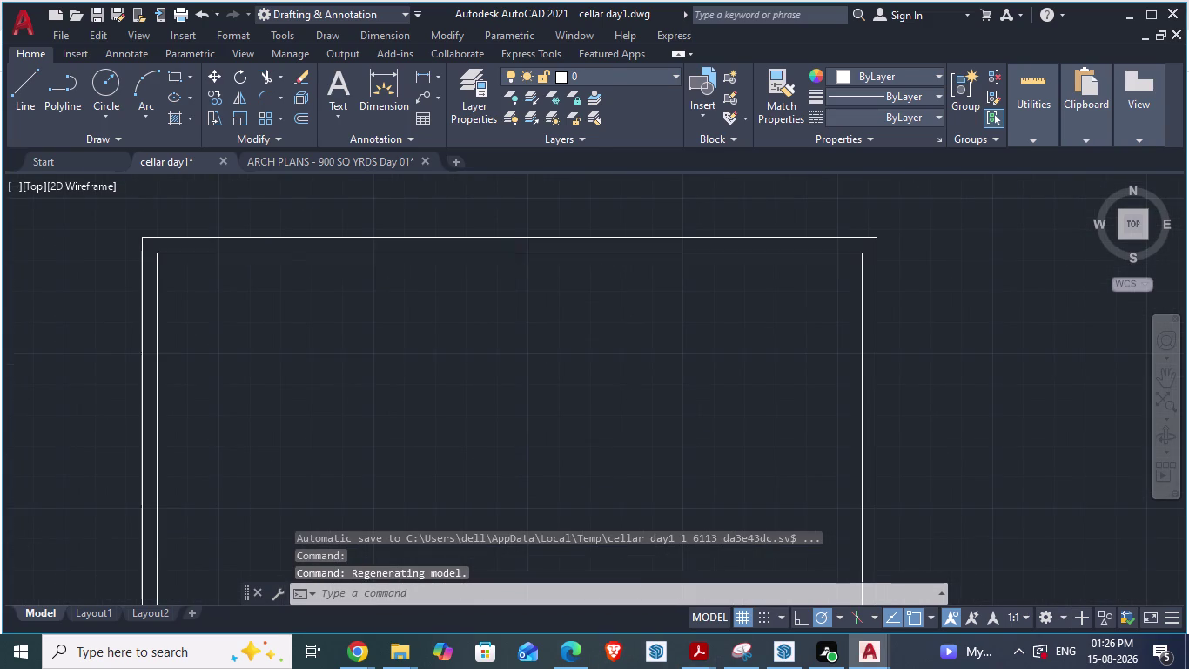
scroll(up, 3)
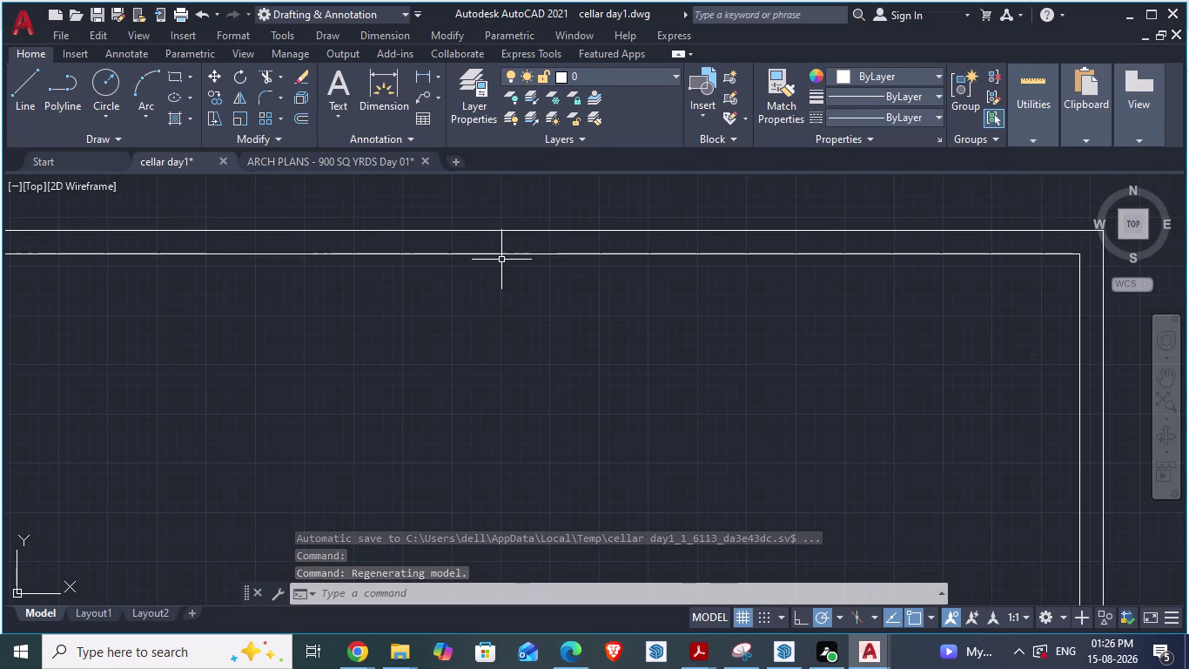
scroll(down, 3)
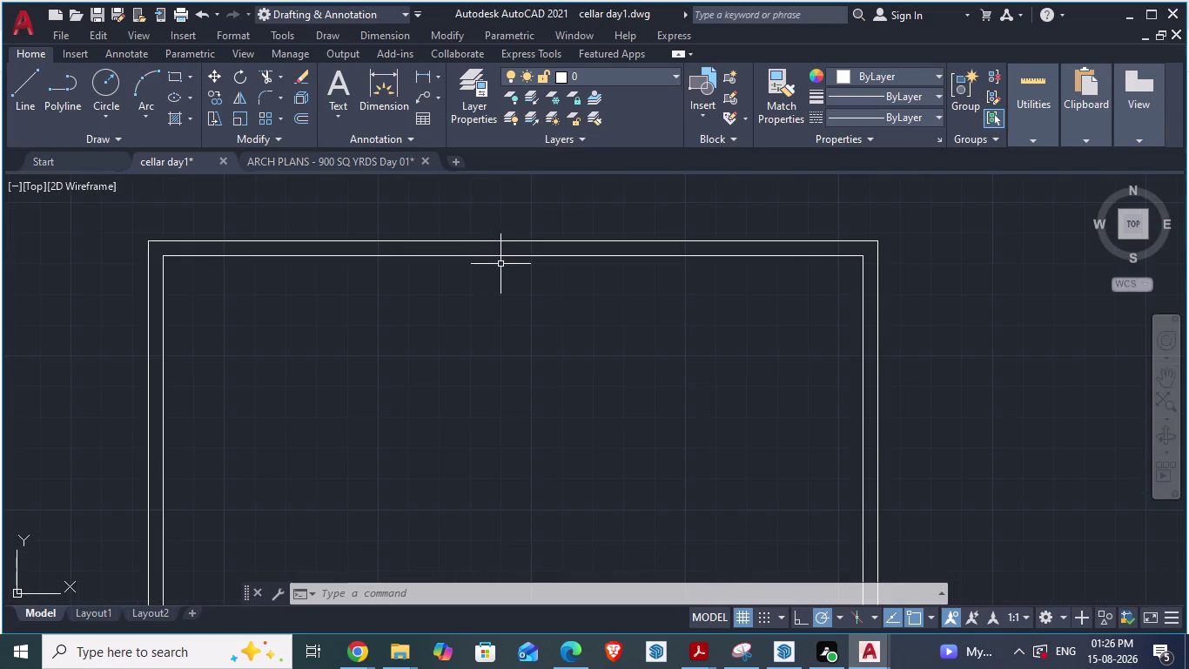
key(o)
key(Return)
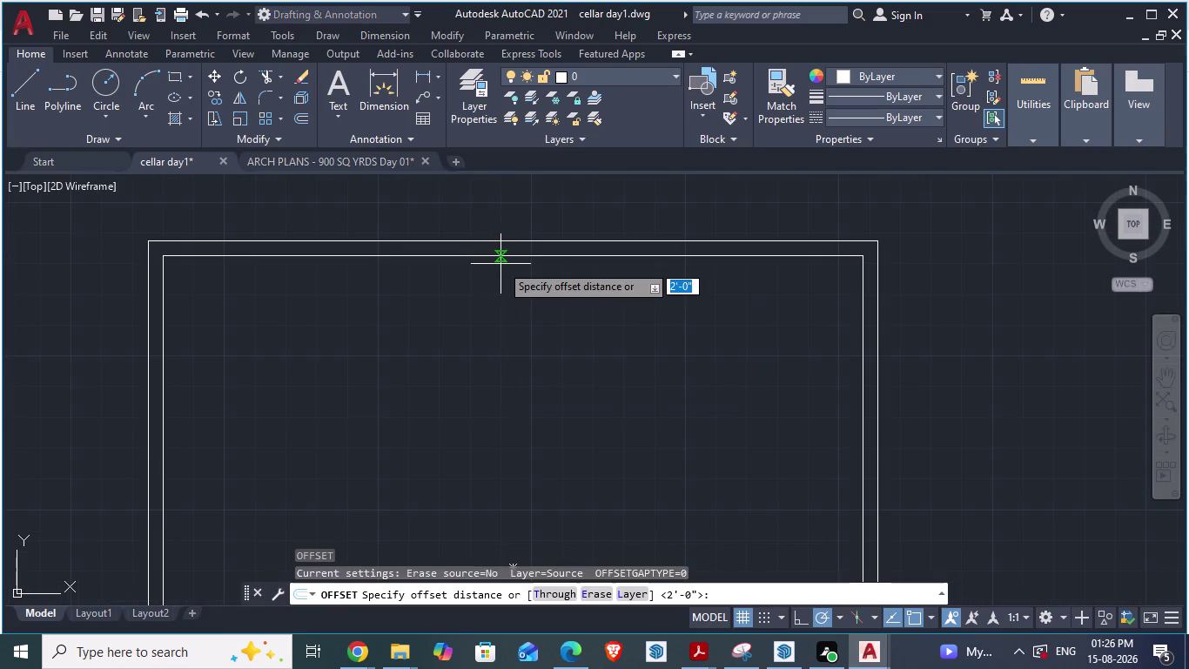
text(9")
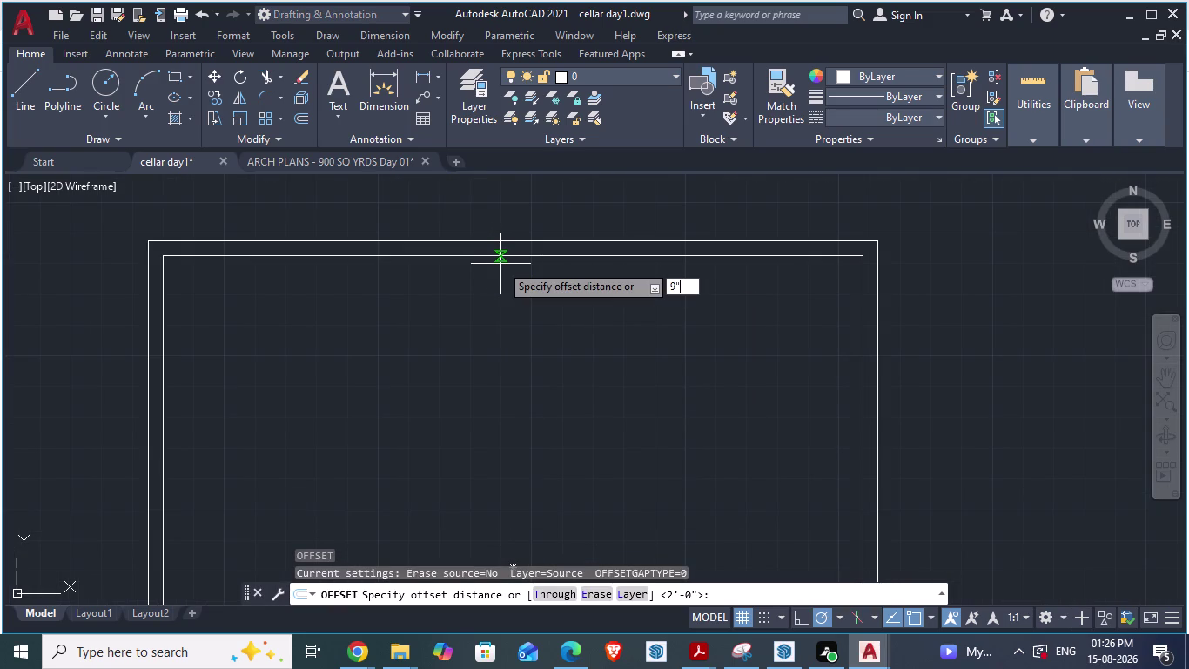
key(Return)
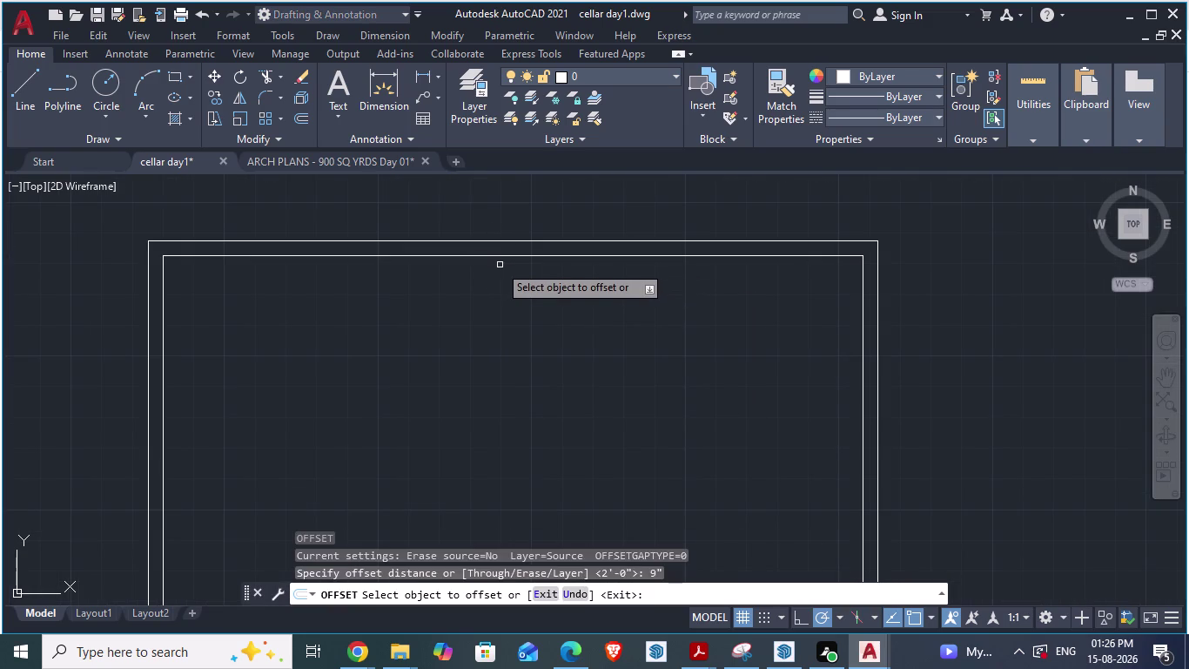
click(491, 253)
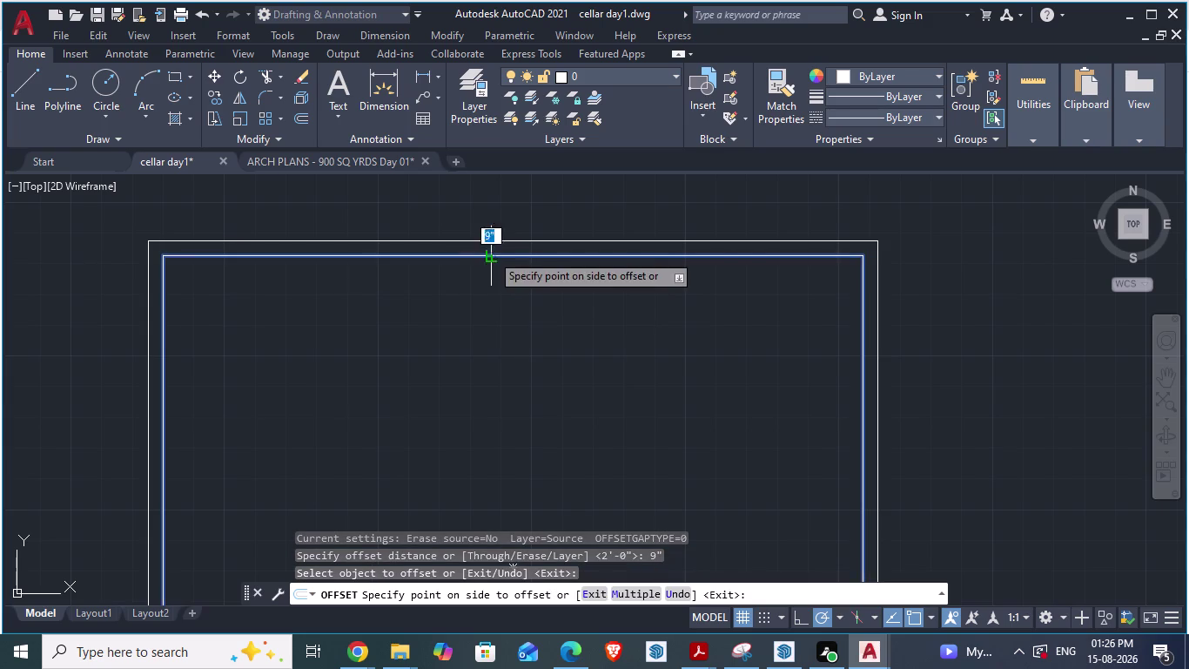
click(484, 273)
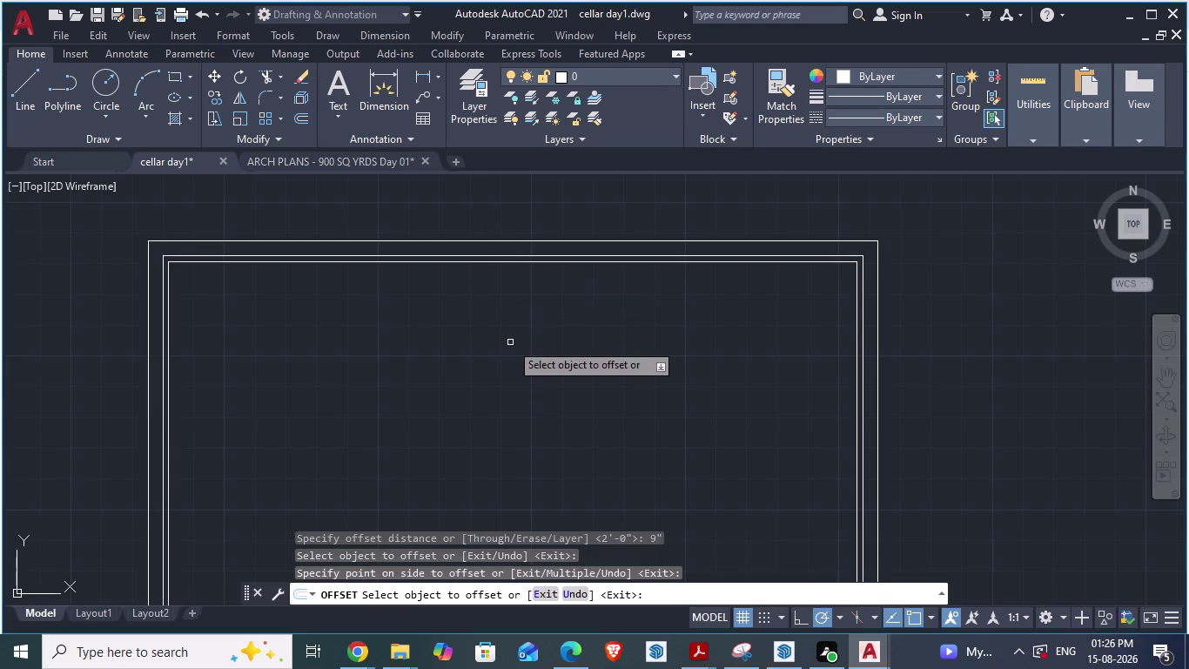
Switch to the ARCH PLANS - 900 SQ YRDS Day 01 reference drawing.
key(alt+Tab)
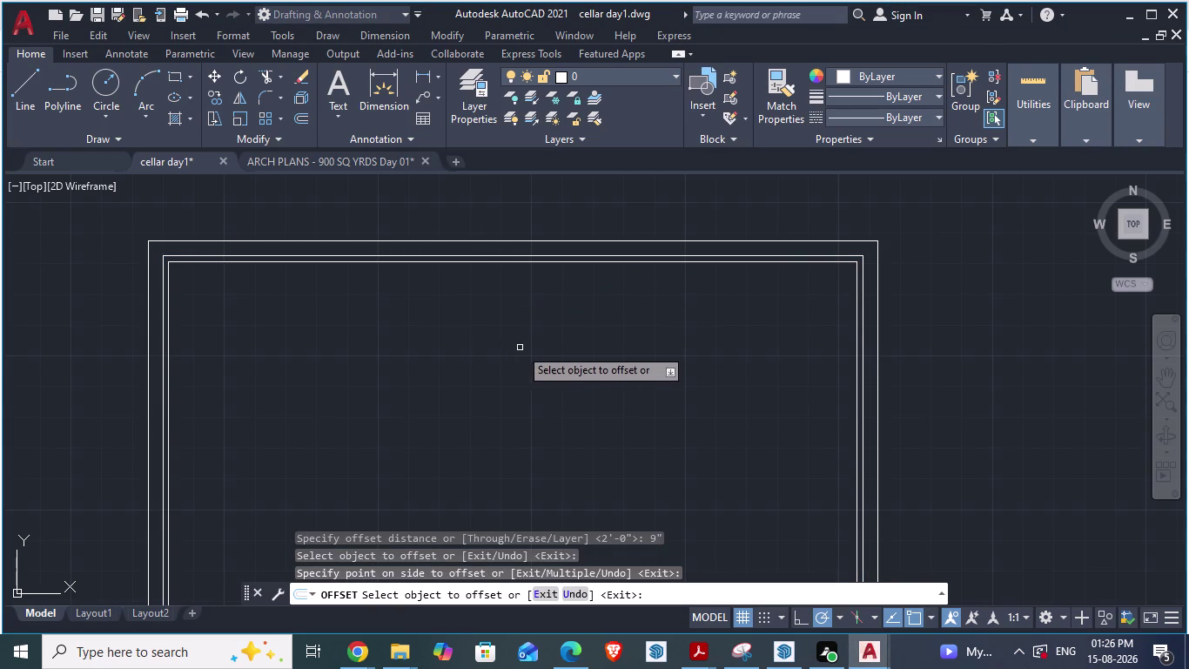
scroll(down, 3)
scroll(down, 3)
scroll(up, 3)
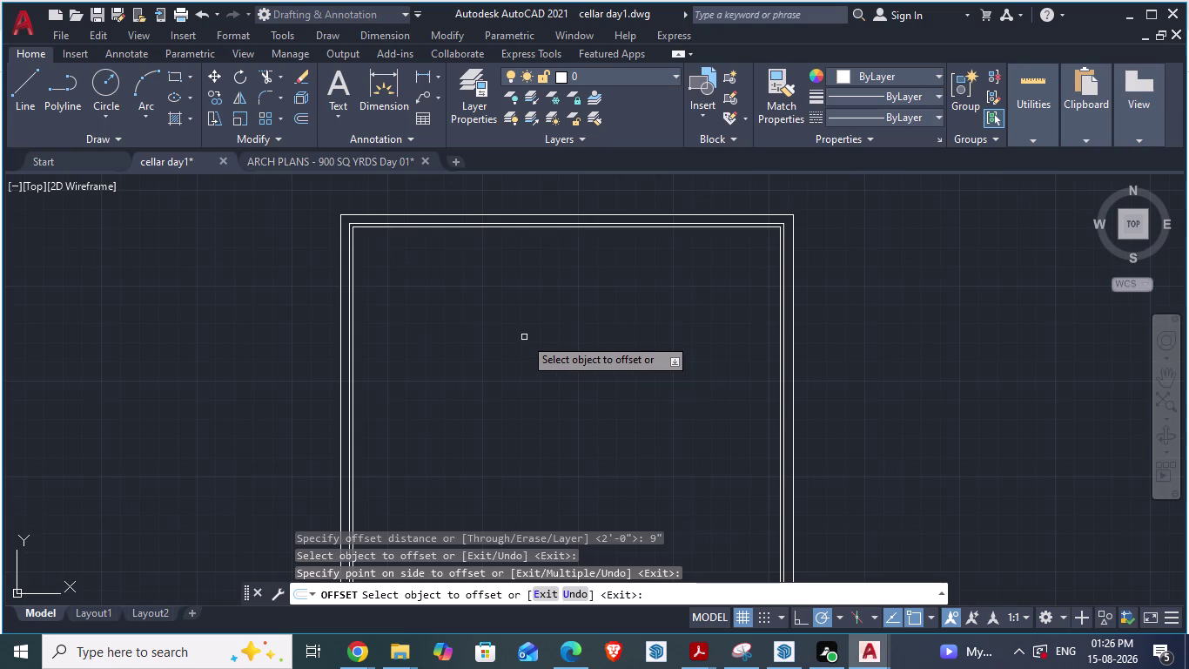
click(874, 652)
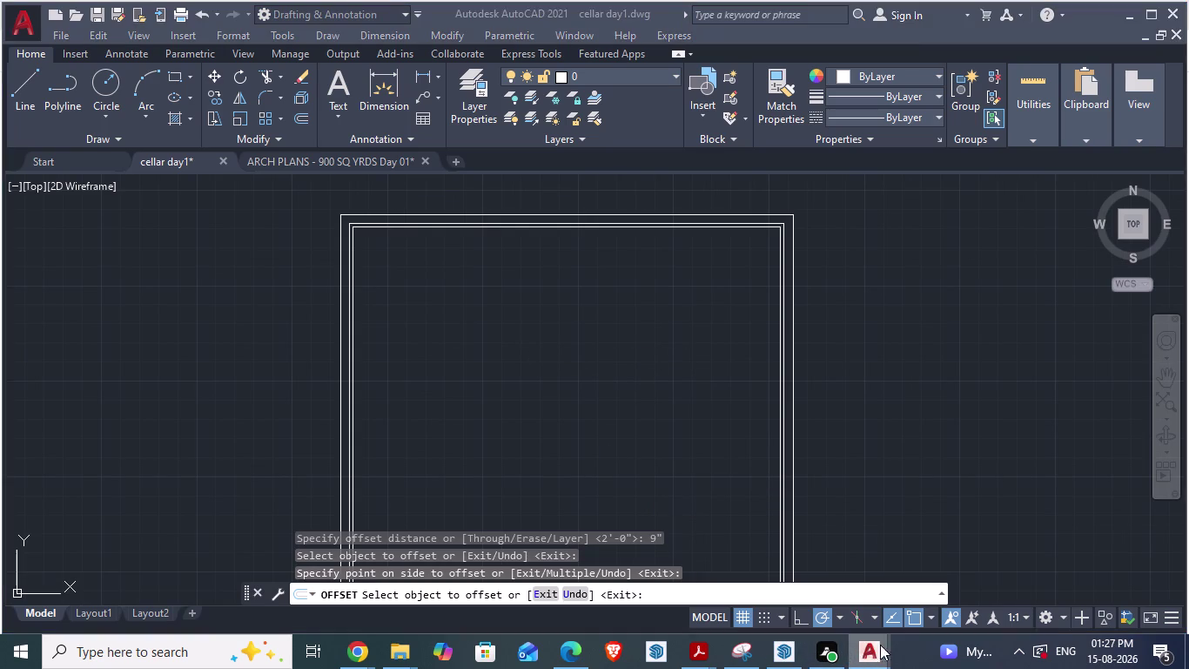
click(957, 580)
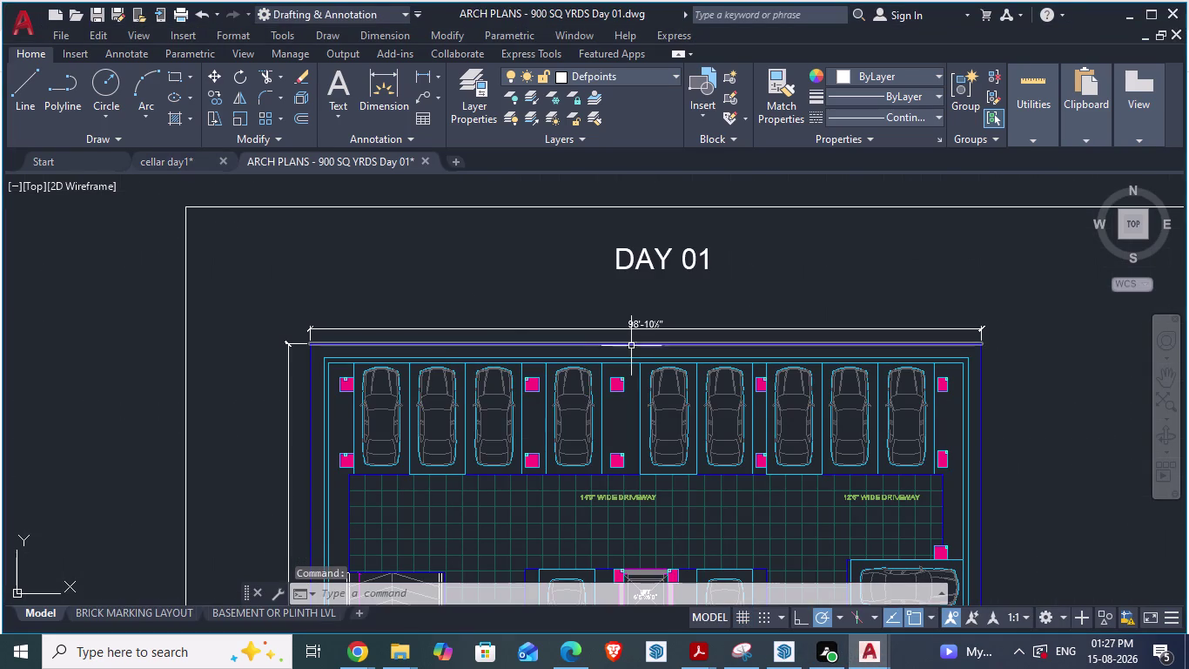
scroll(up, 3)
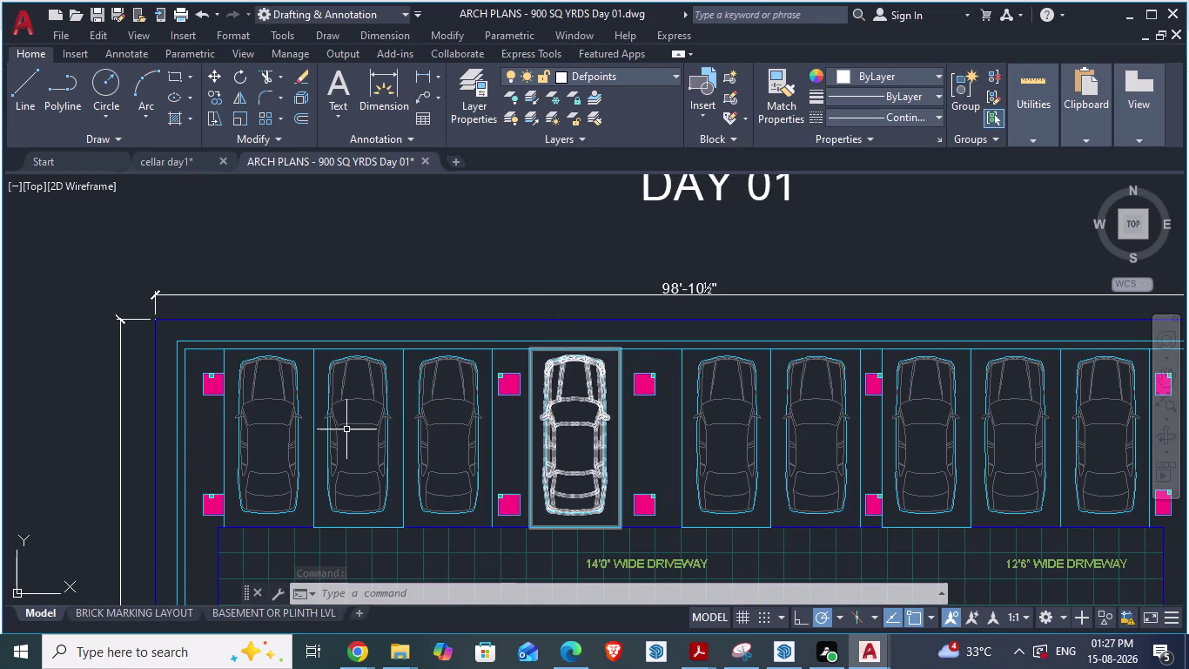
scroll(up, 3)
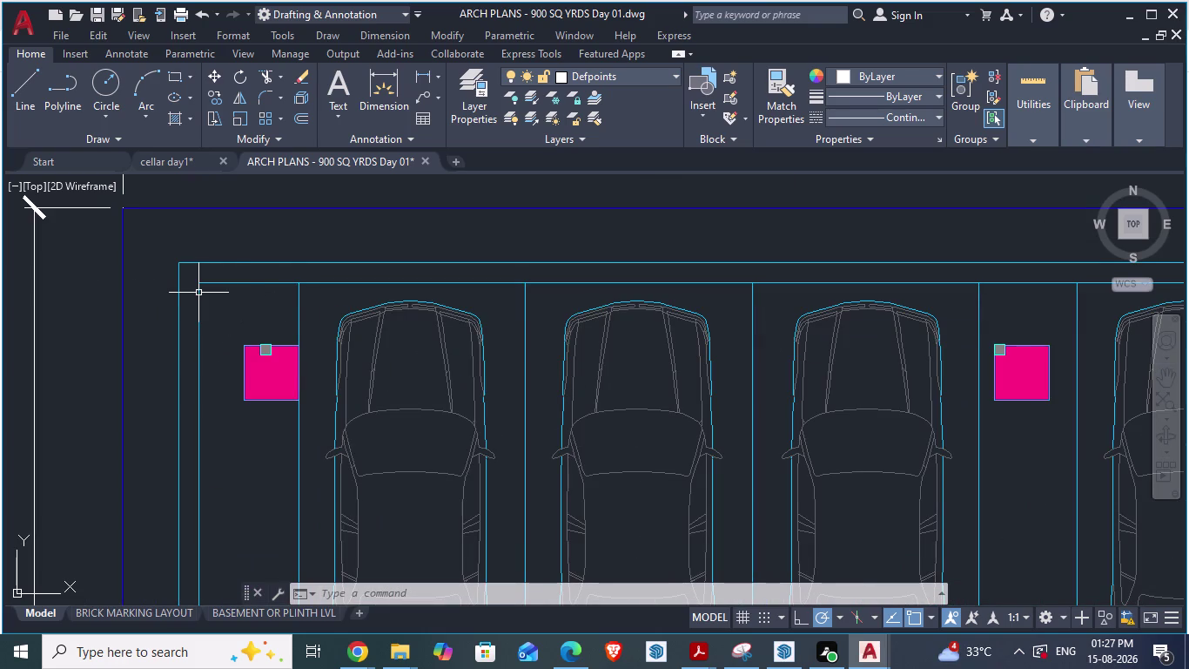
text(da)
key(Return)
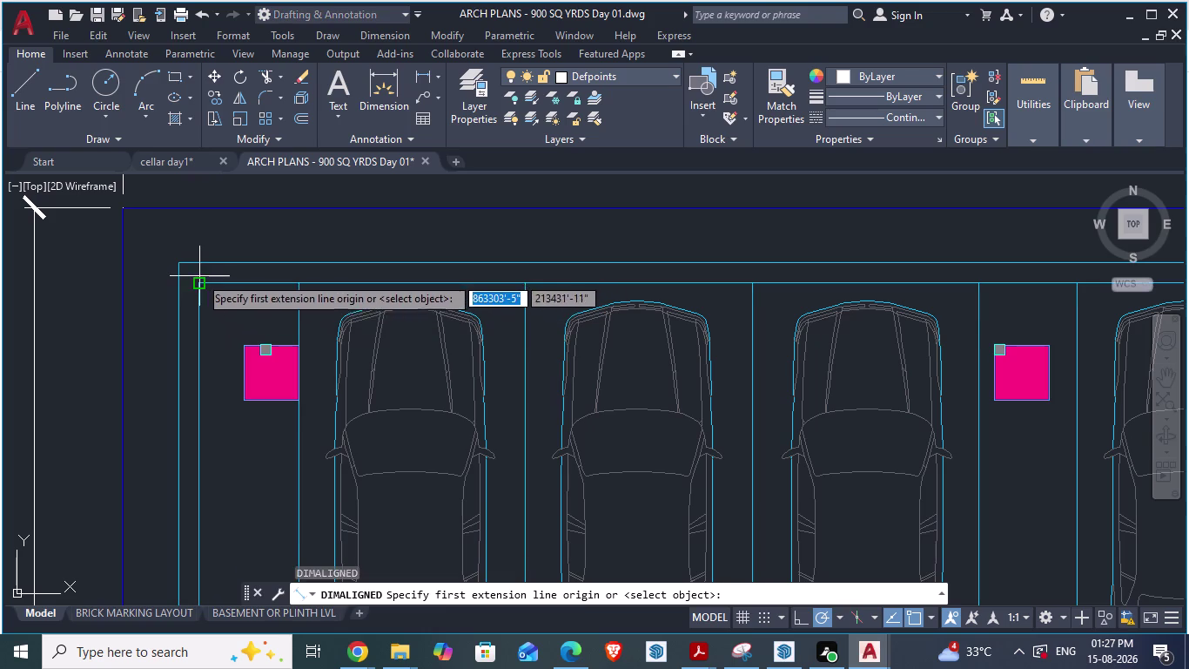
click(200, 280)
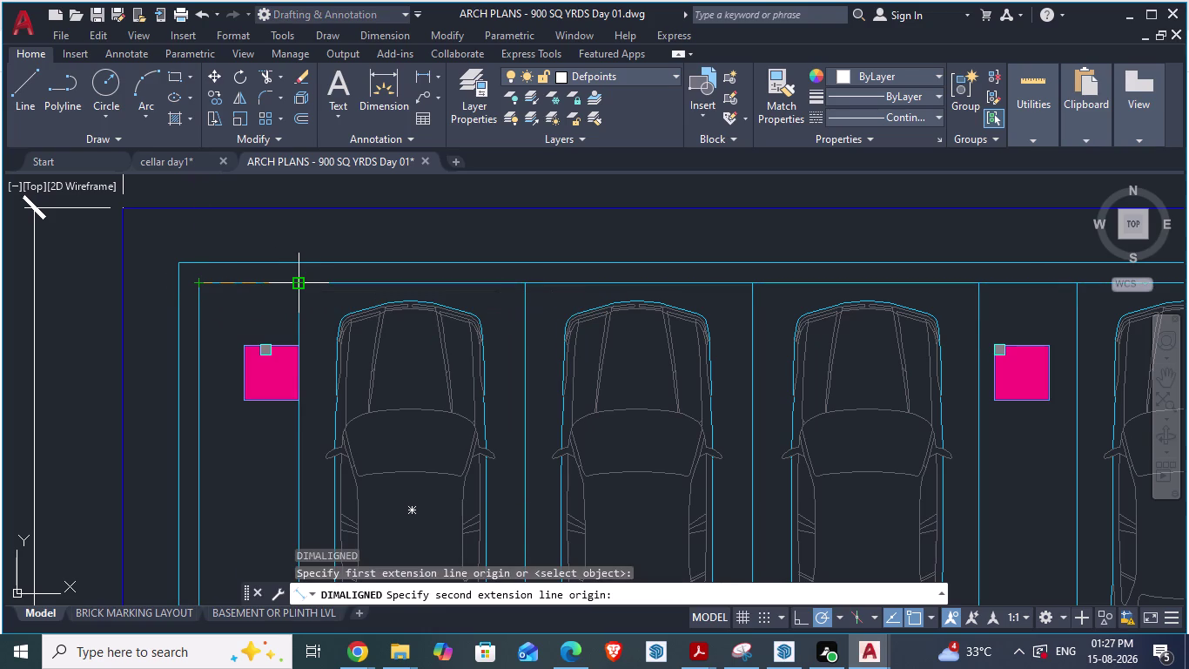
scroll(down, 3)
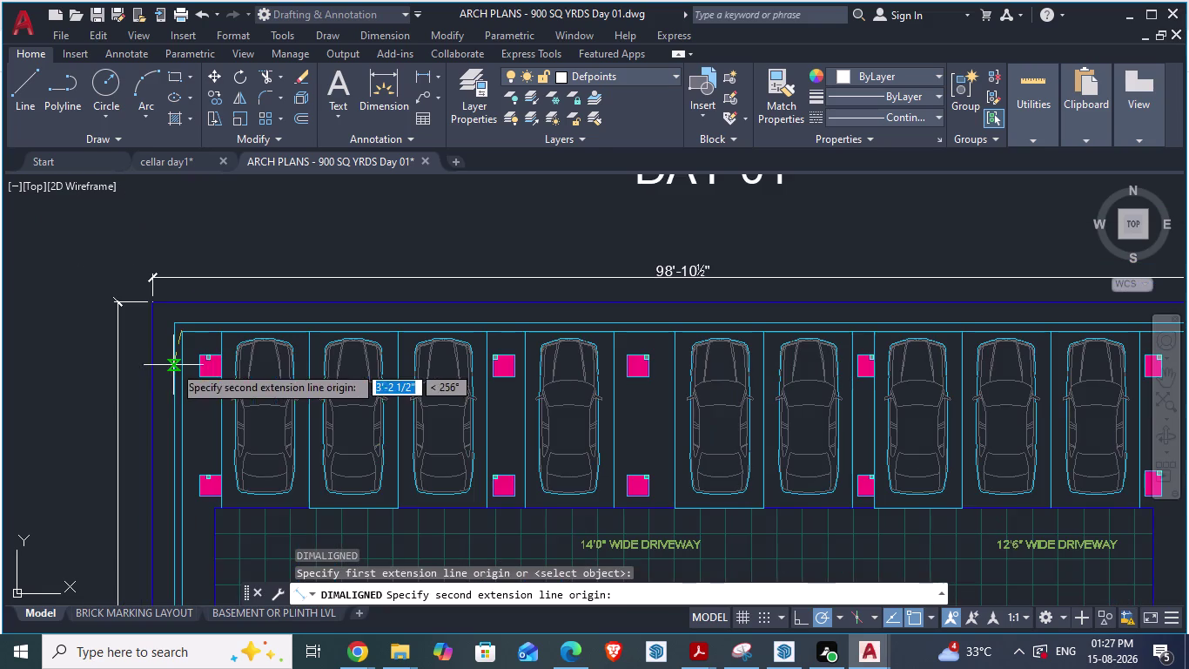
scroll(down, 3)
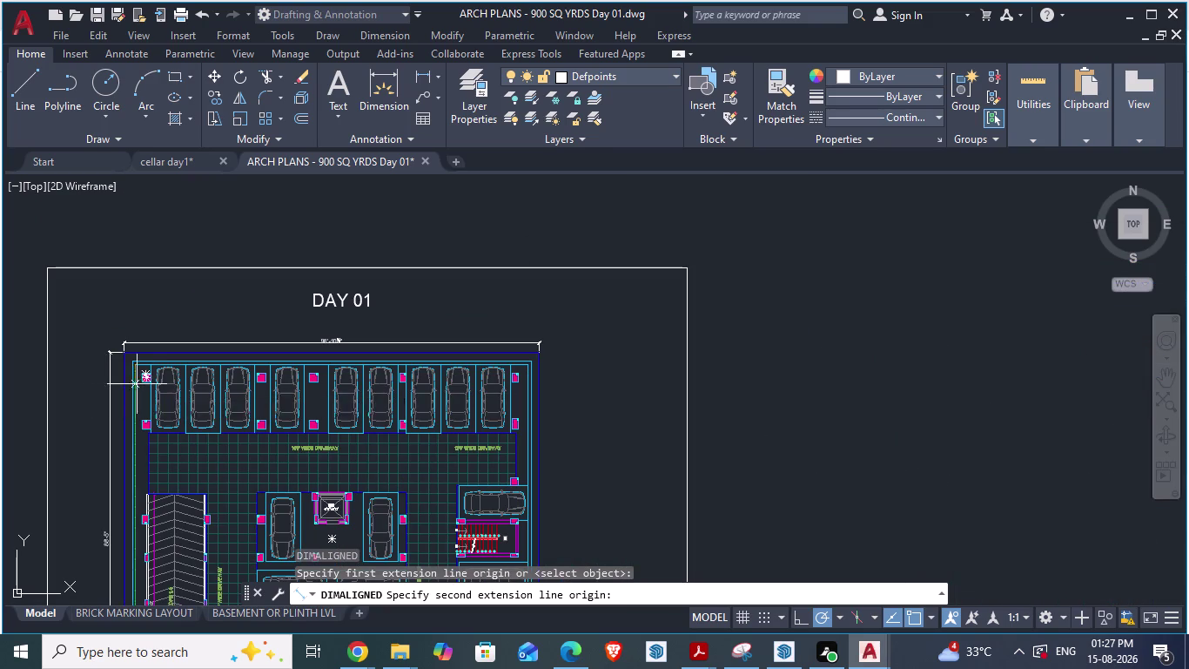
key(Escape)
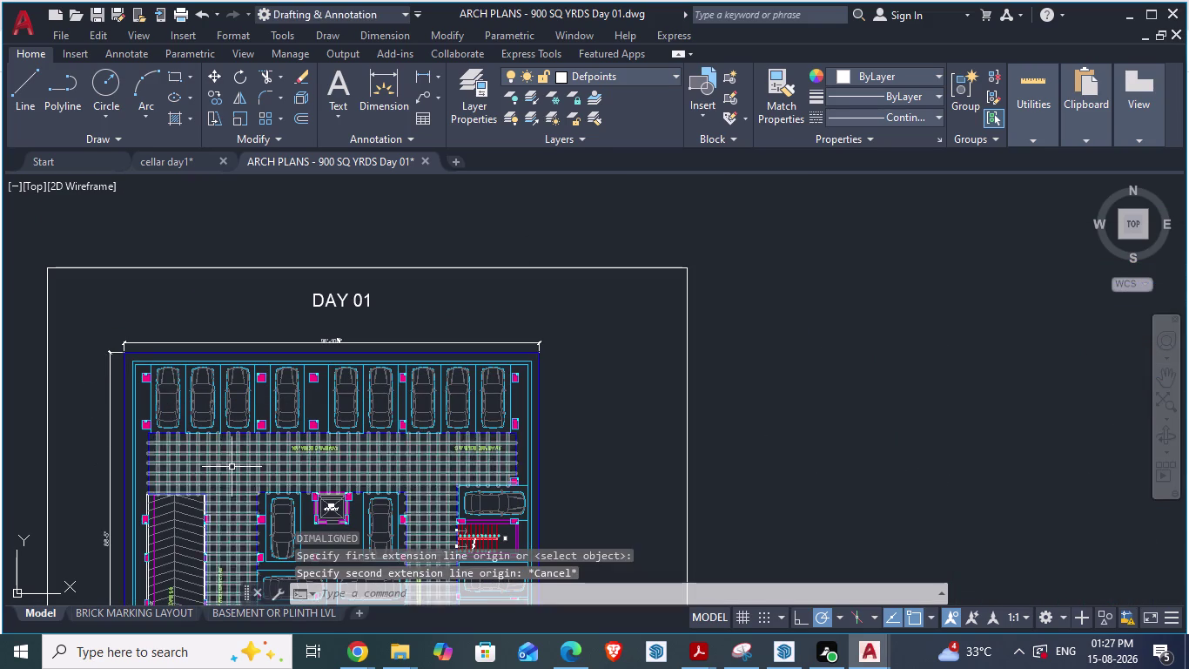
scroll(up, 3)
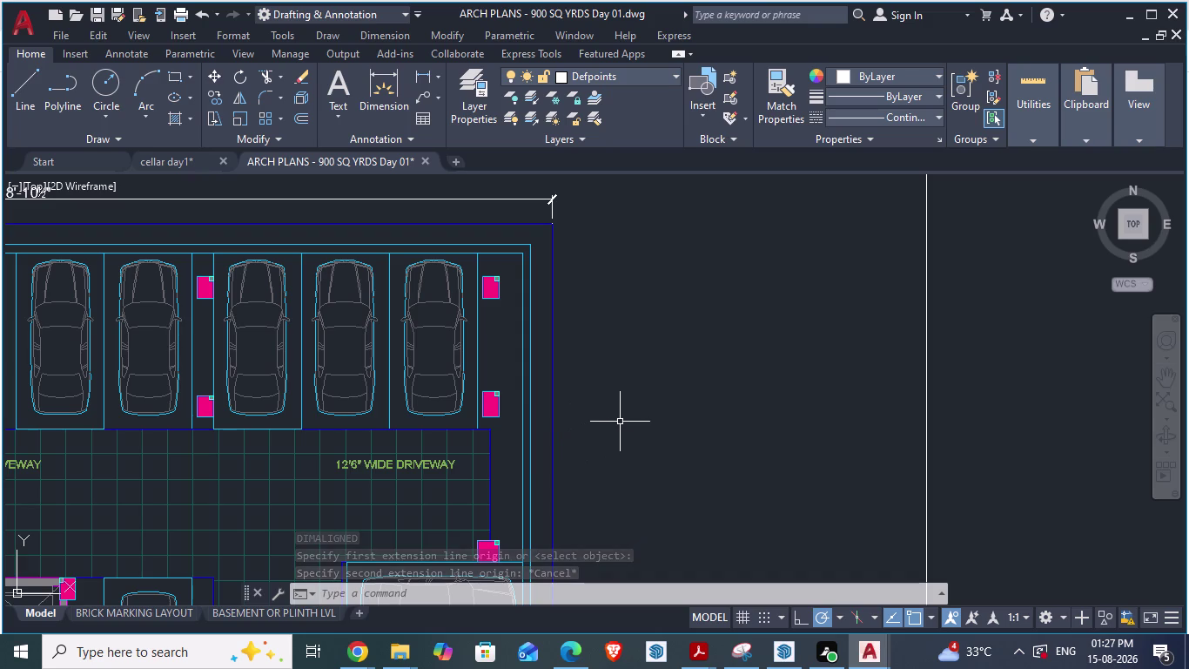
scroll(down, 3)
scroll(down, 3)
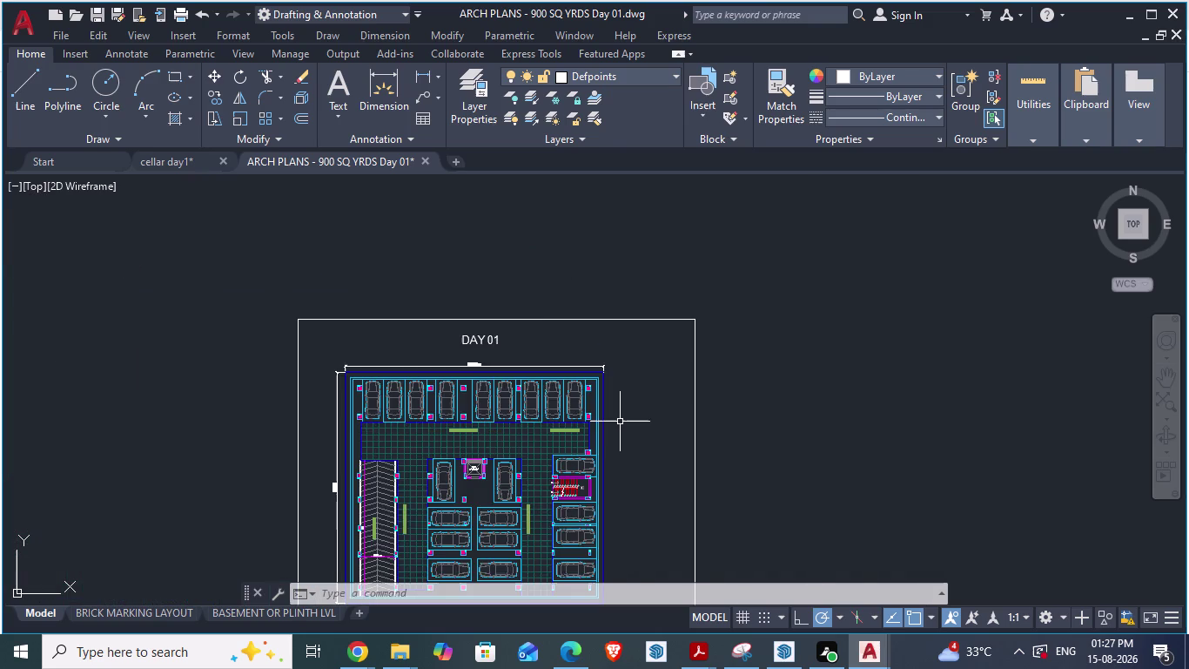
scroll(up, 3)
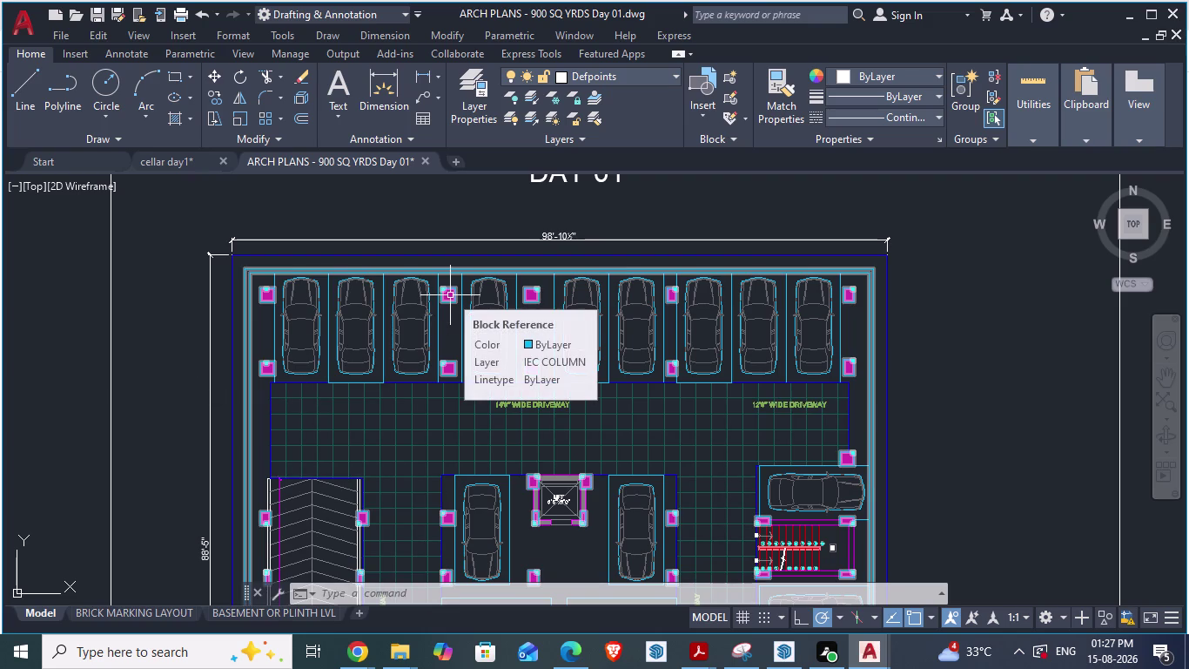
scroll(down, 3)
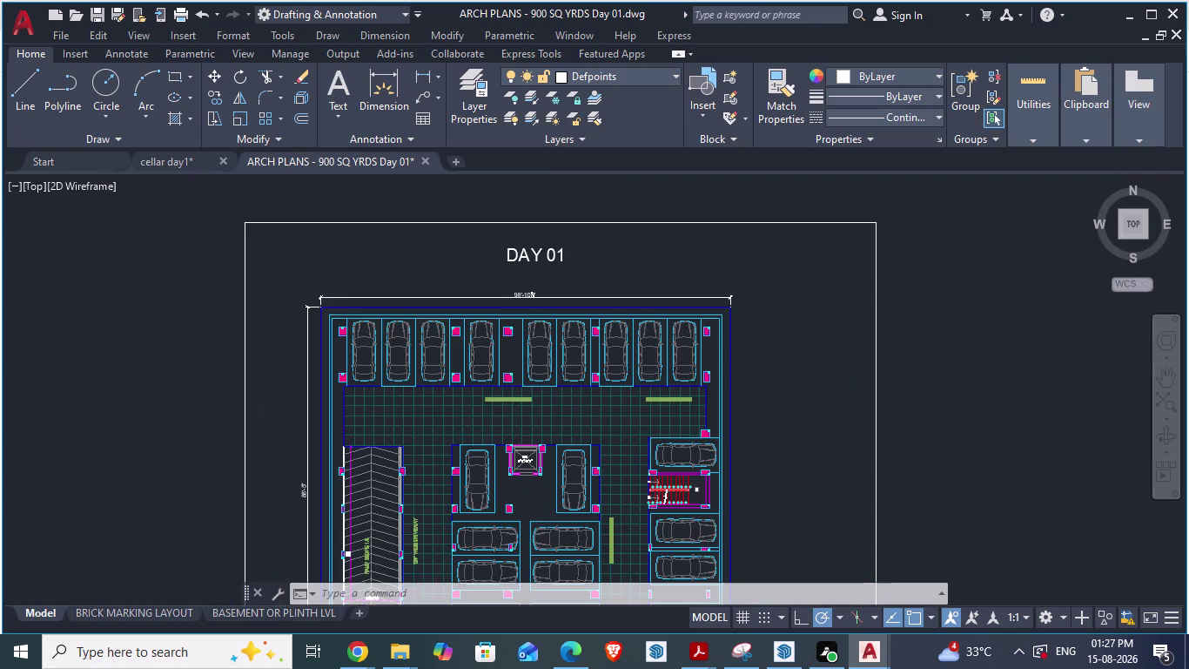
scroll(up, 3)
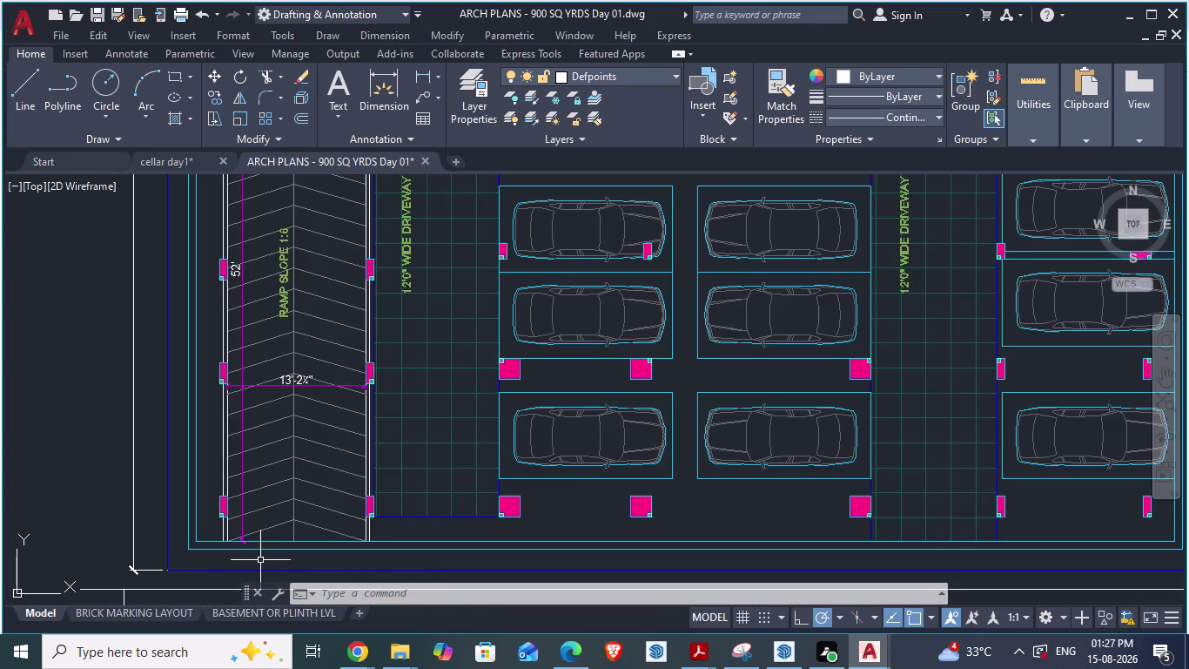
scroll(down, 3)
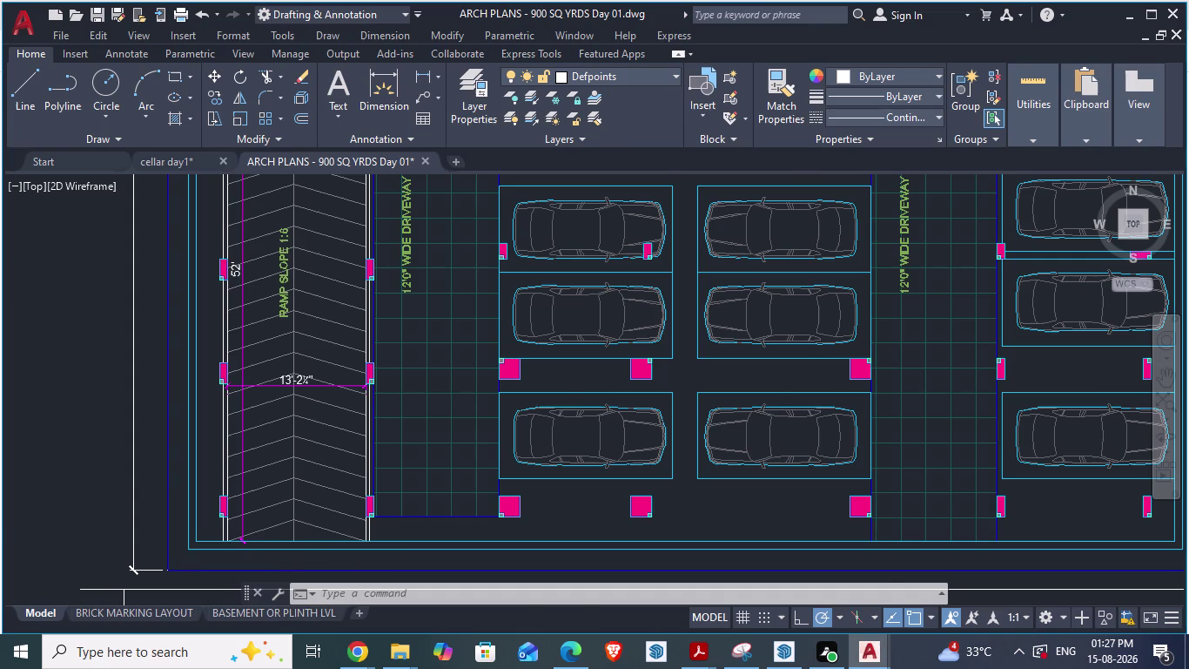
scroll(down, 3)
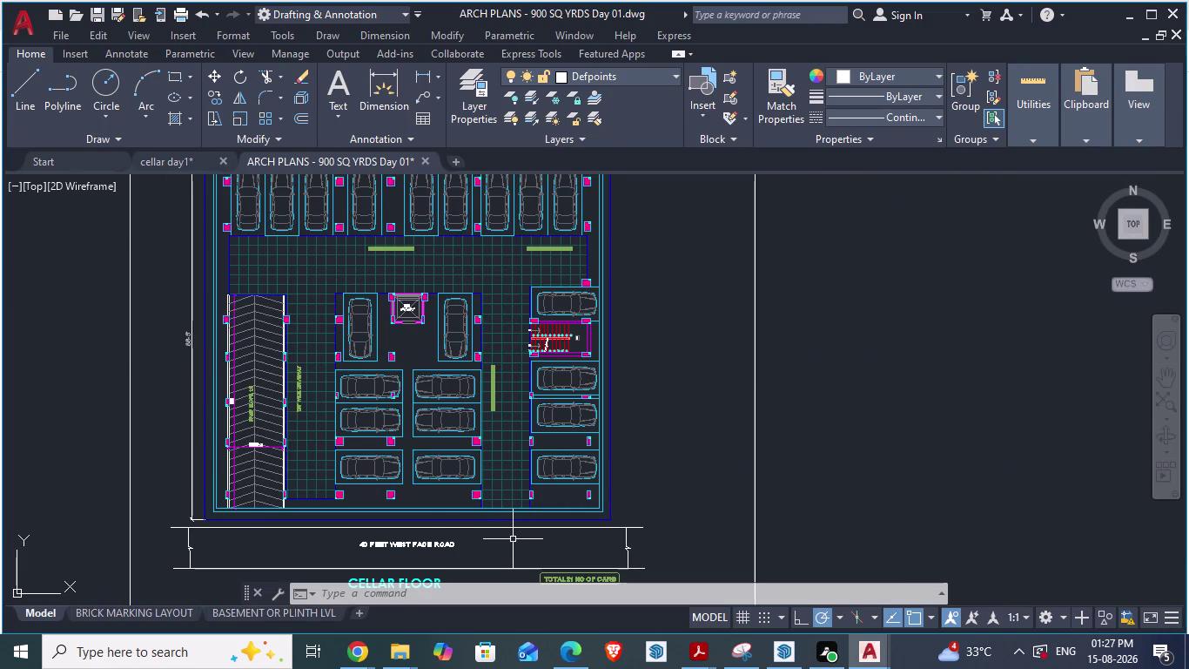
scroll(up, 3)
scroll(down, 3)
scroll(up, 3)
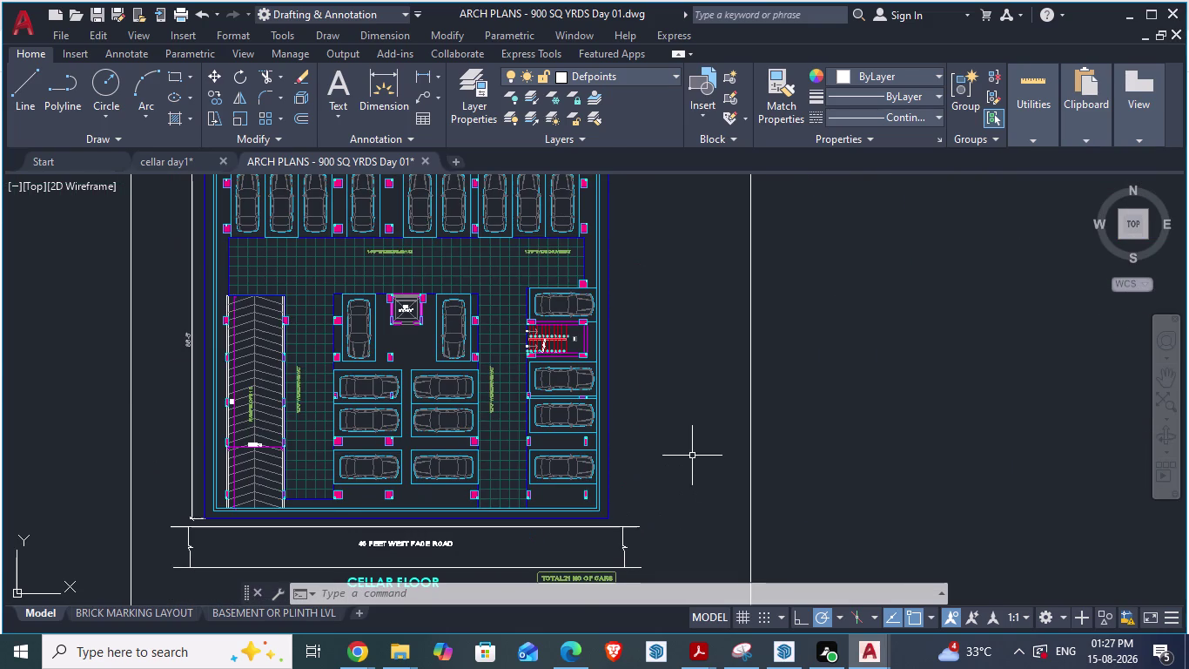
scroll(up, 3)
scroll(down, 3)
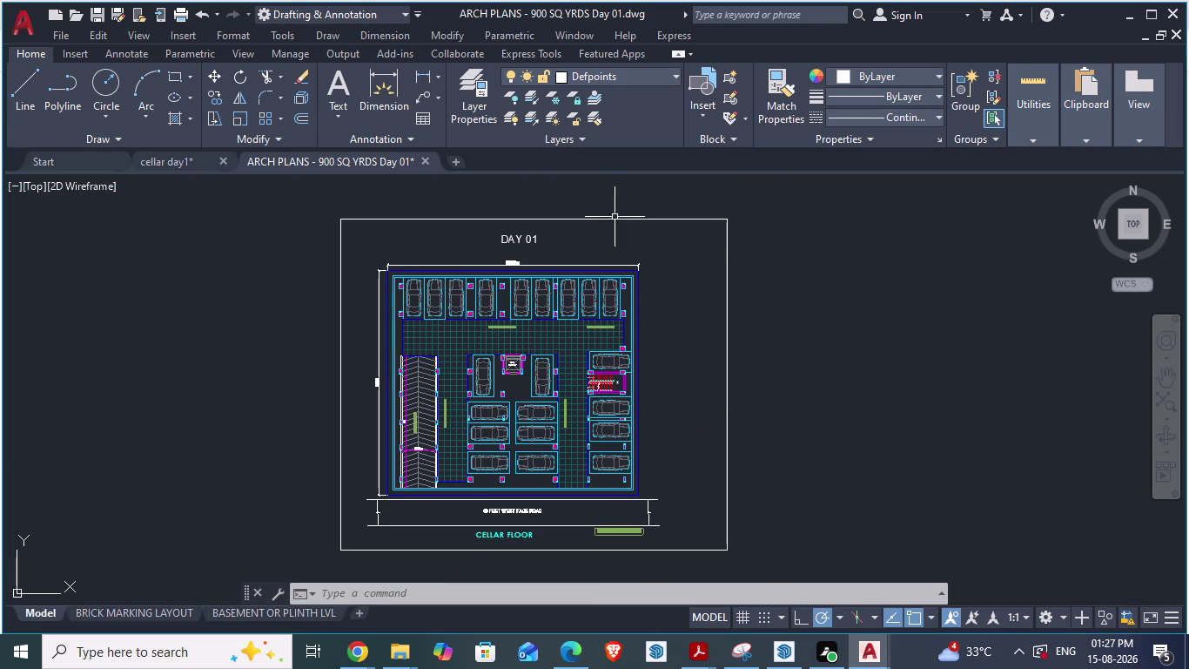
Preview the roughly 3'-7½" bay gap in ARCH PLANS, copy the divider line, and return to cellar day1.
key(space)
scroll(up, 3)
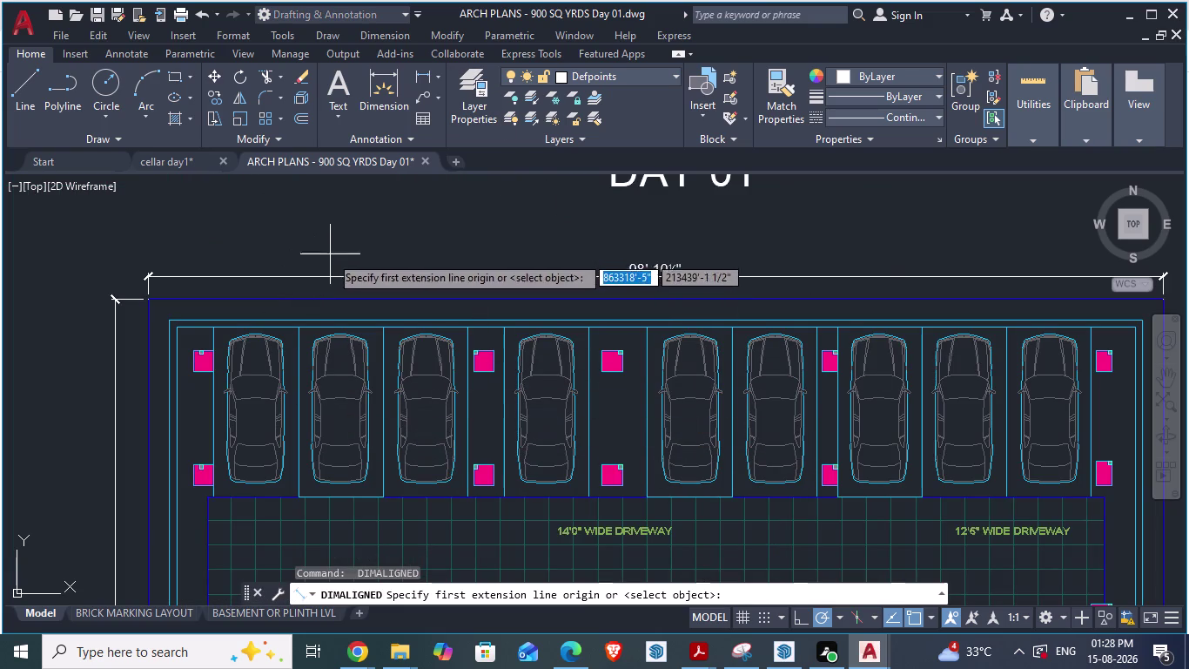
scroll(down, 3)
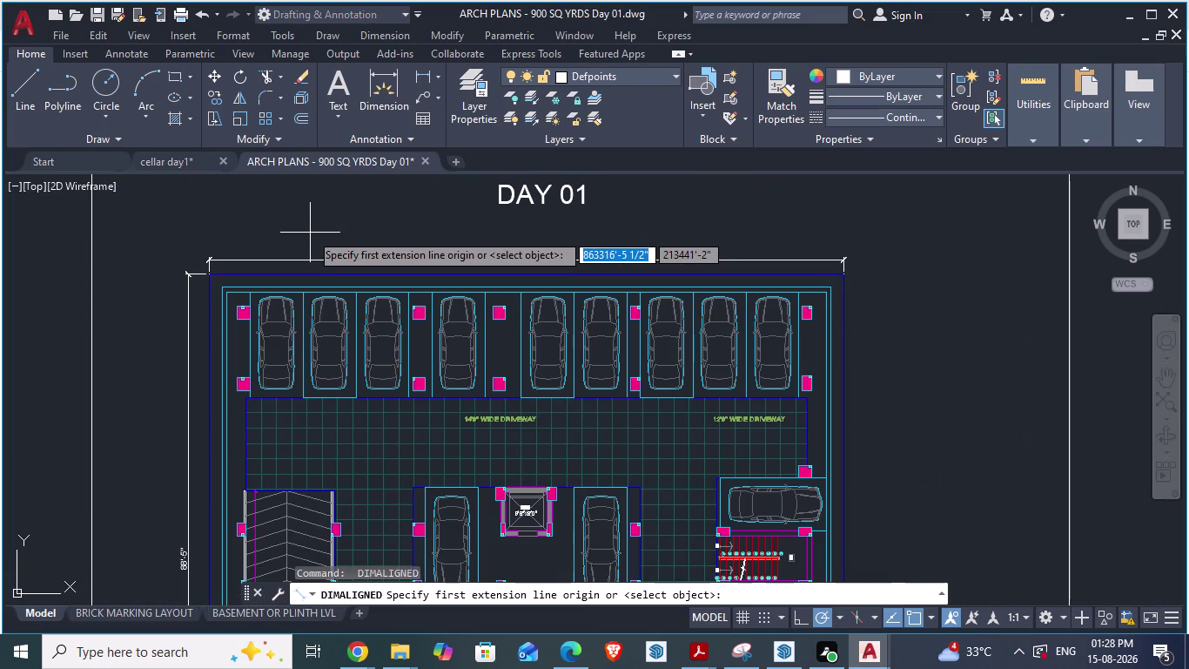
text(da)
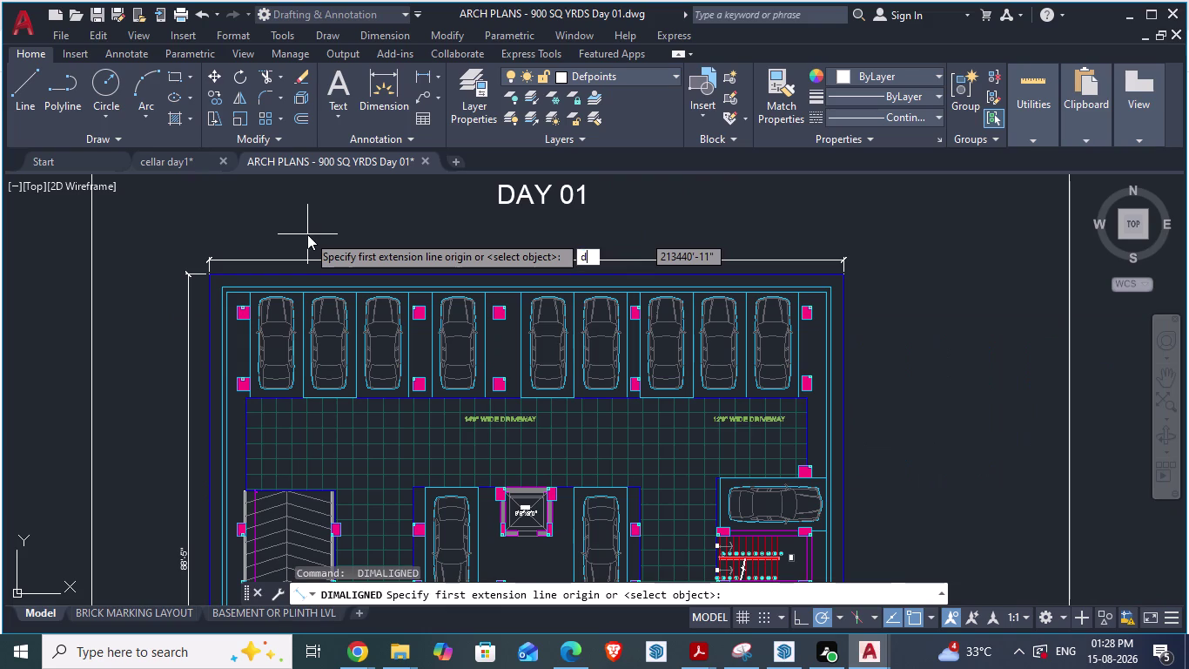
key(Return)
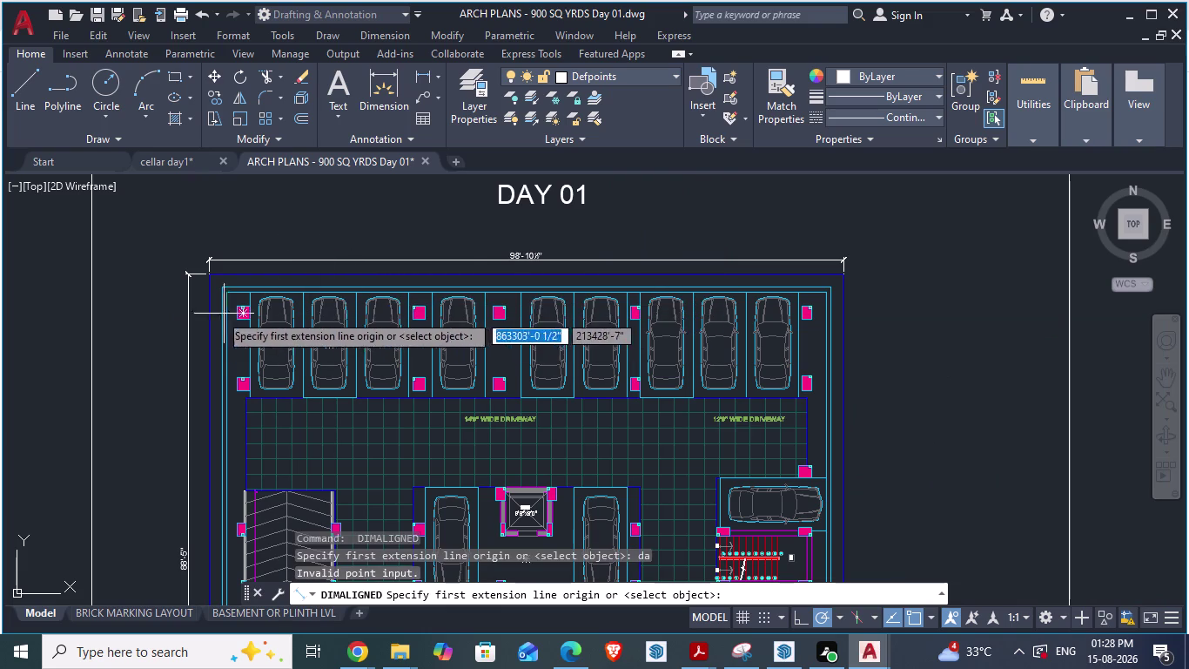
scroll(up, 3)
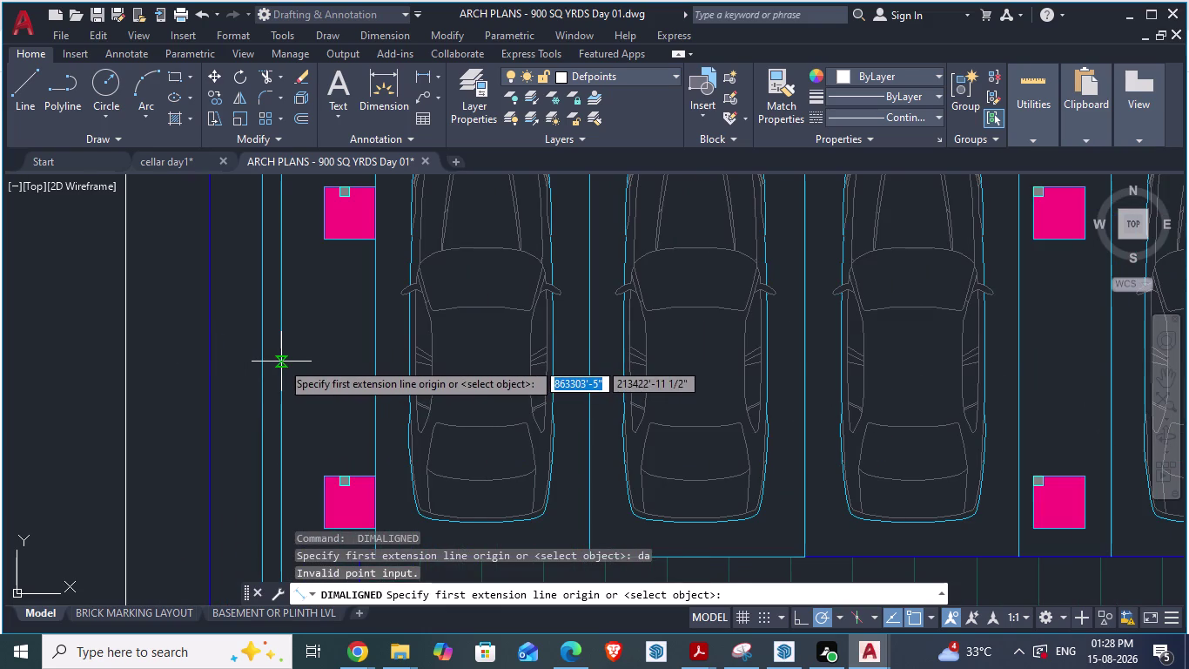
click(281, 362)
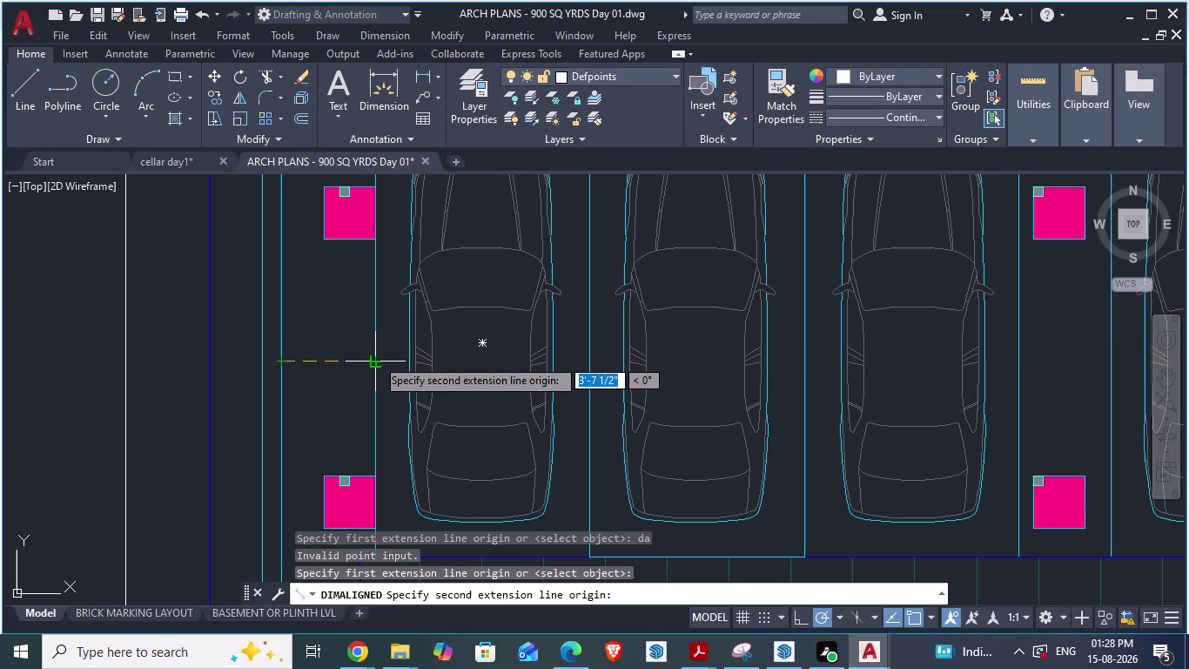
key(ctrl+c)
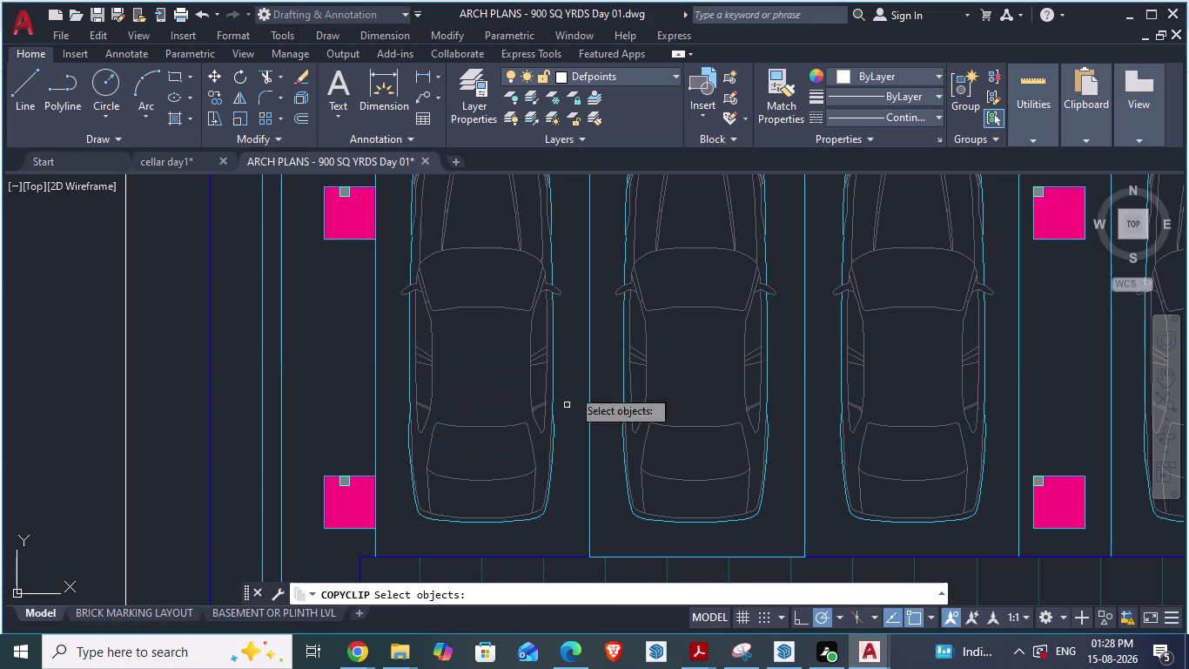
click(170, 162)
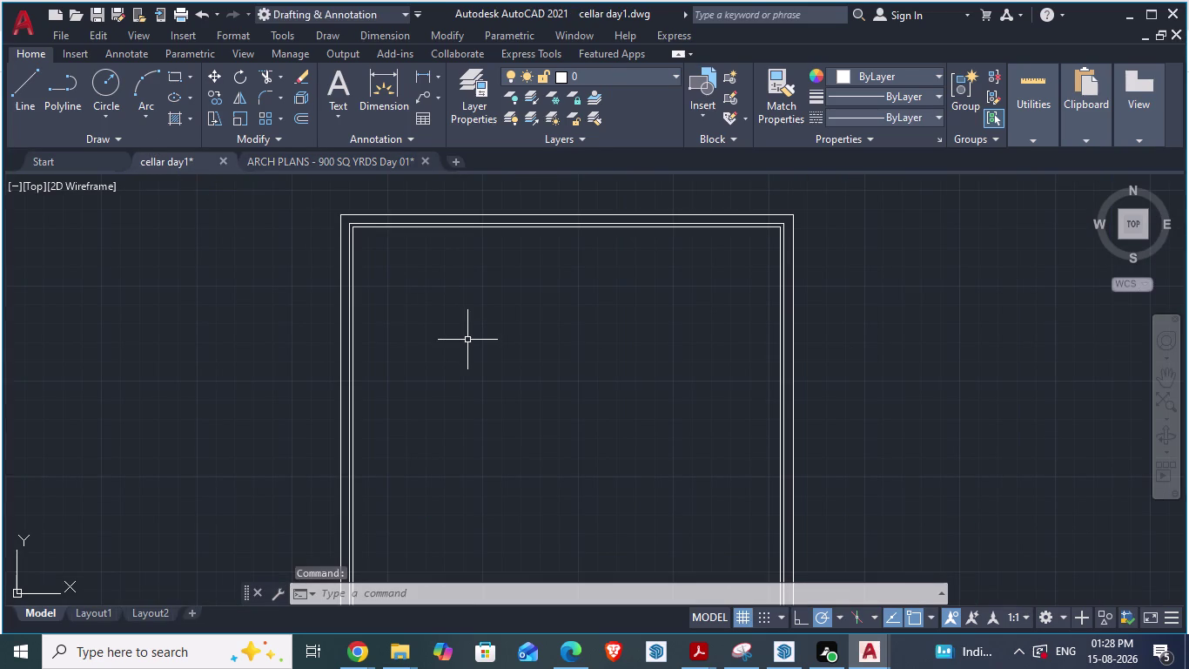
key(o)
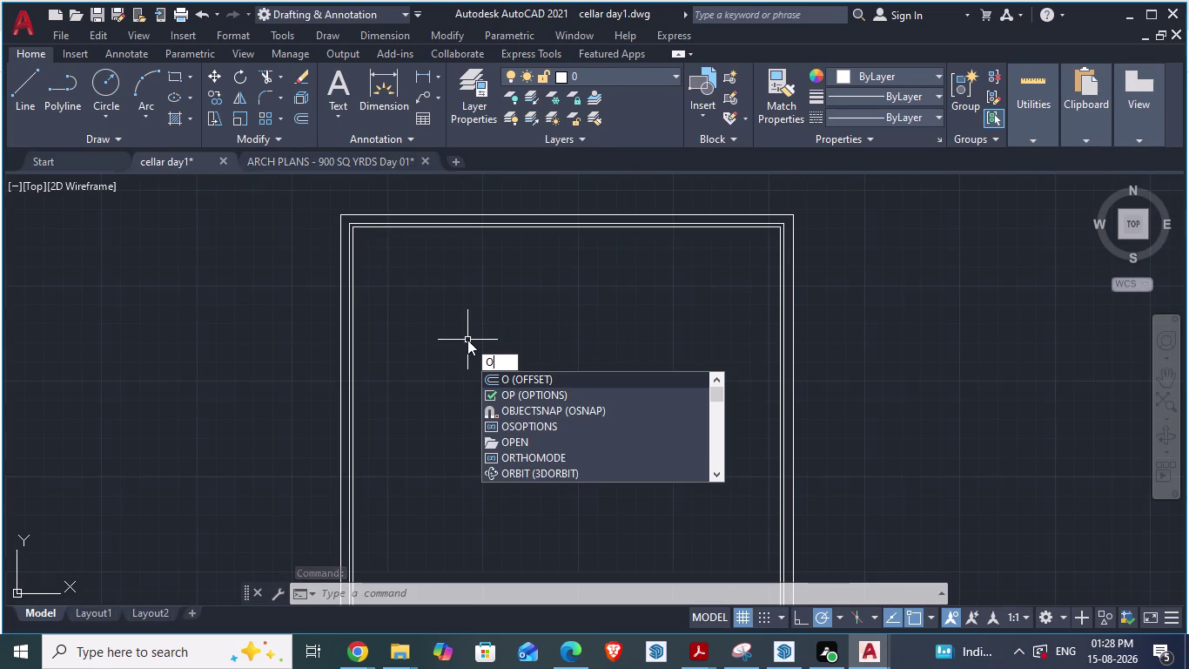
key(Escape)
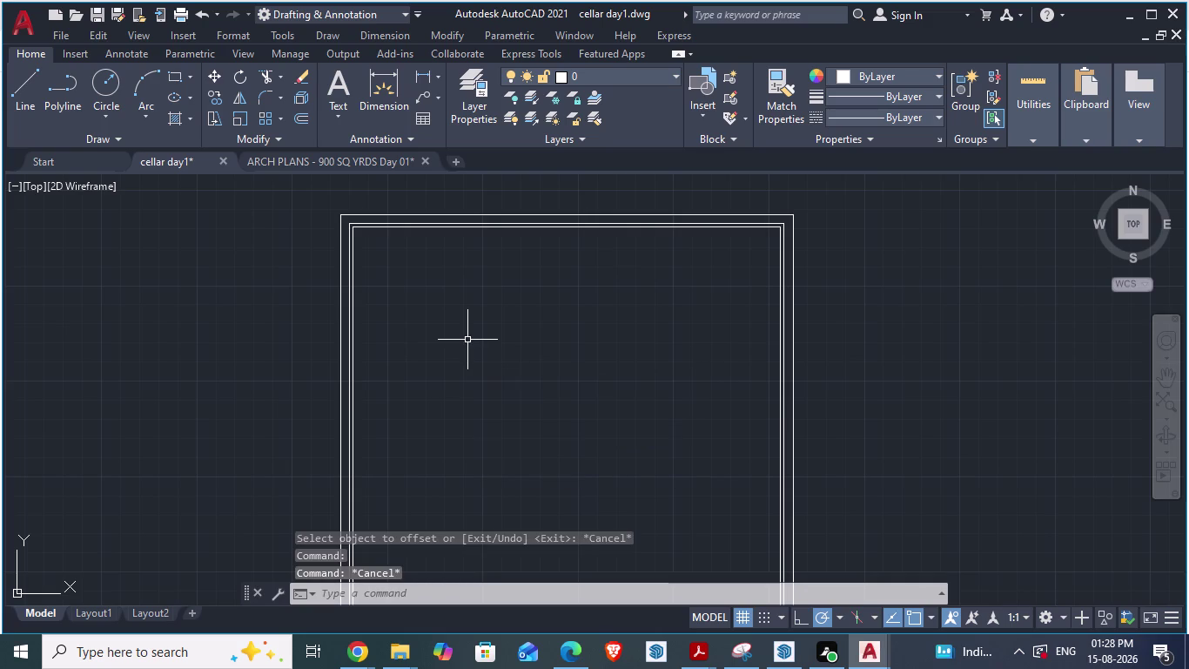
key(l)
key(Return)
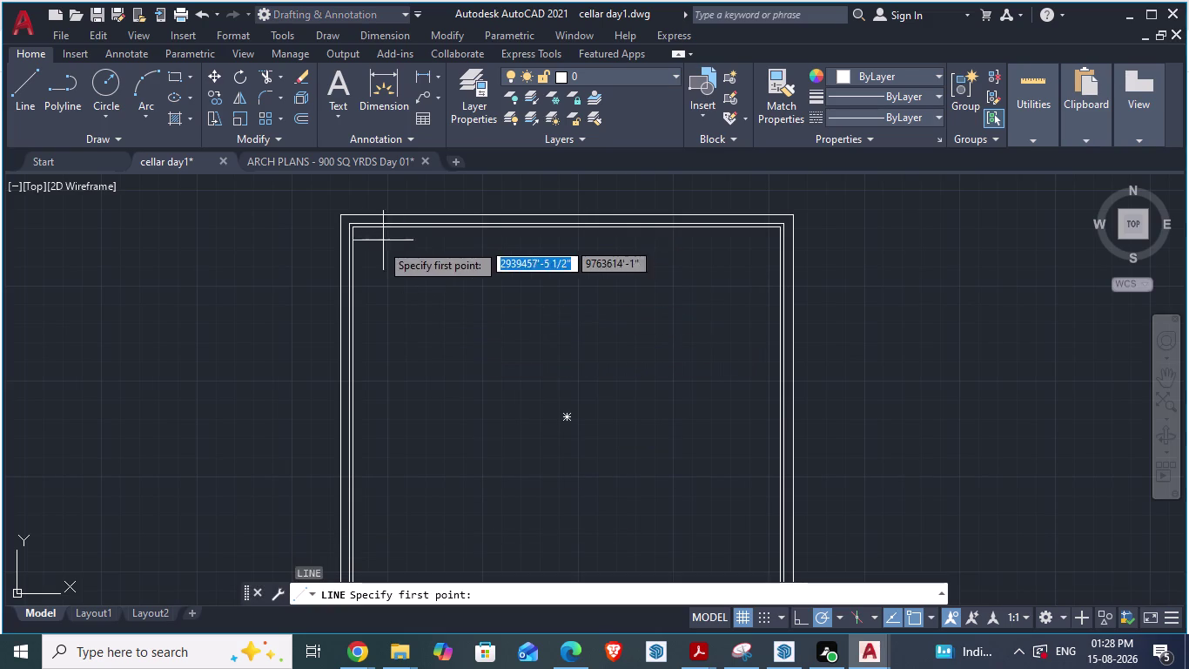
scroll(up, 3)
scroll(down, 3)
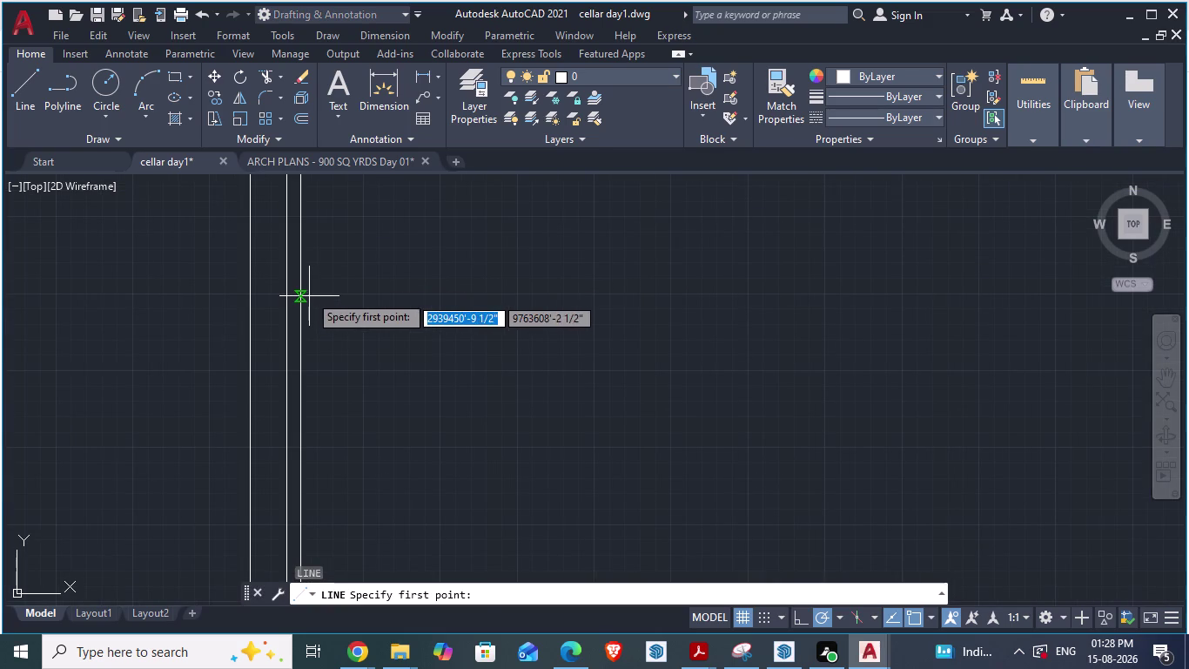
click(309, 294)
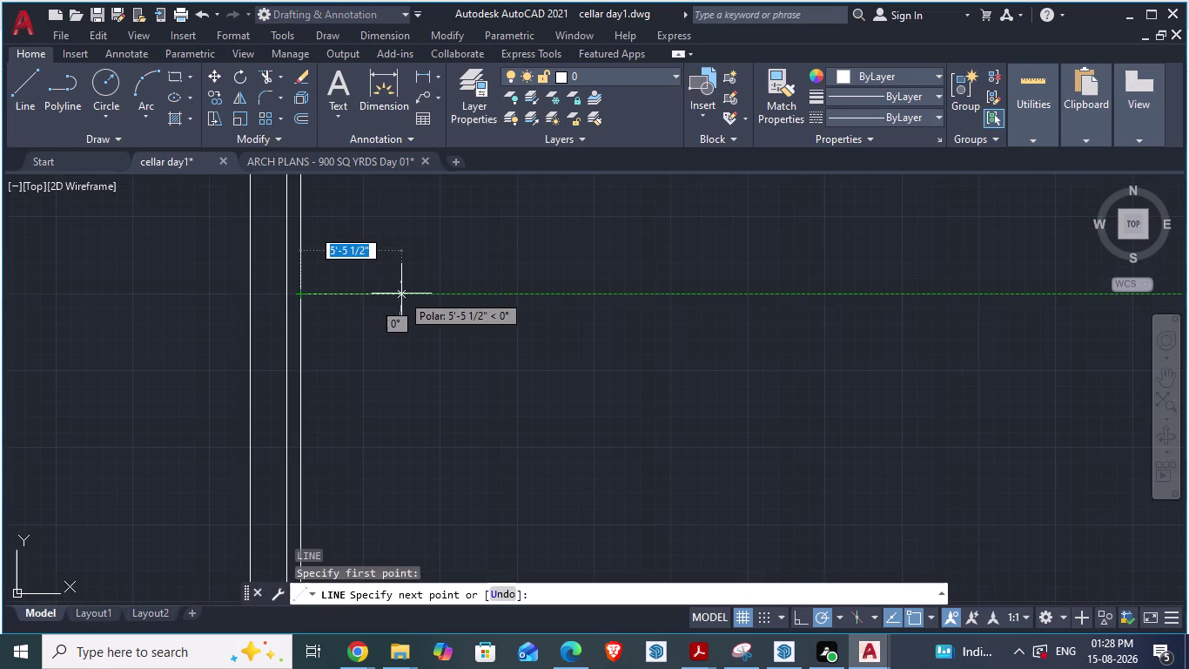
key(ctrl+v)
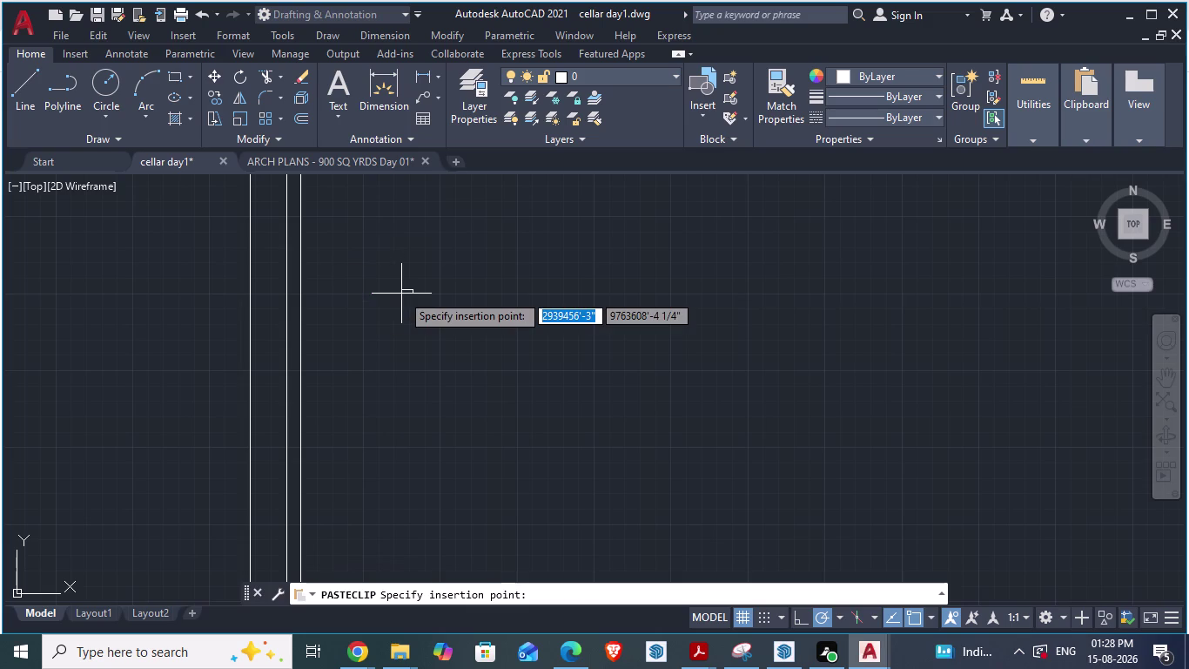
scroll(down, 3)
scroll(up, 3)
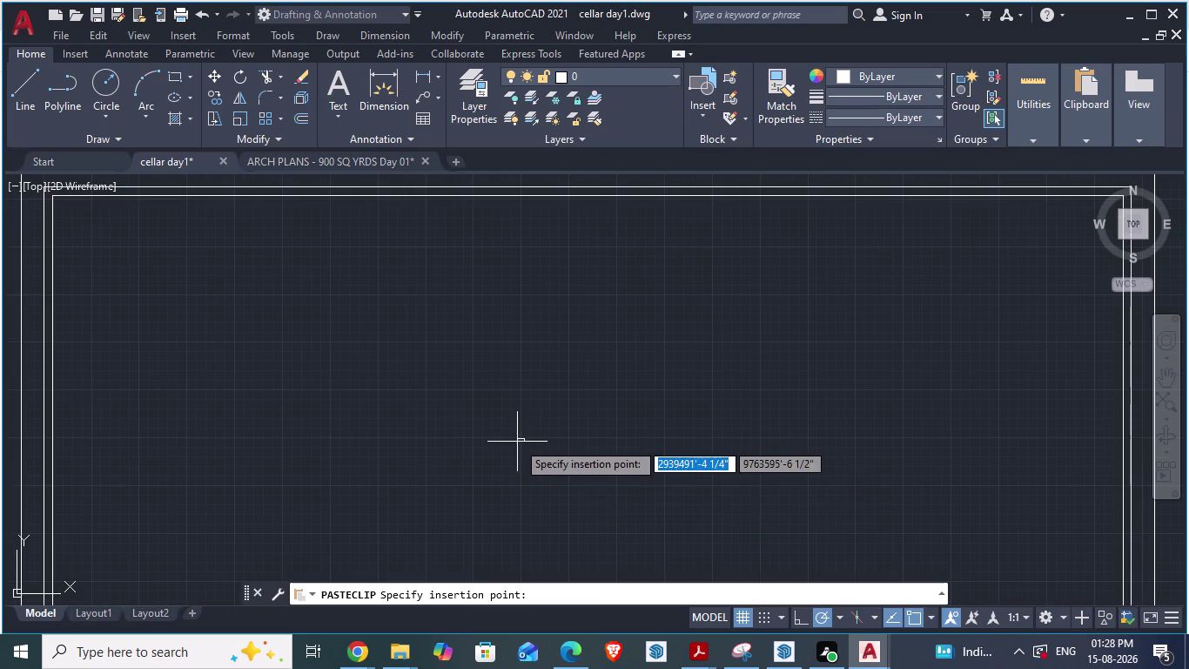
key(Escape)
scroll(down, 3)
scroll(up, 3)
scroll(down, 3)
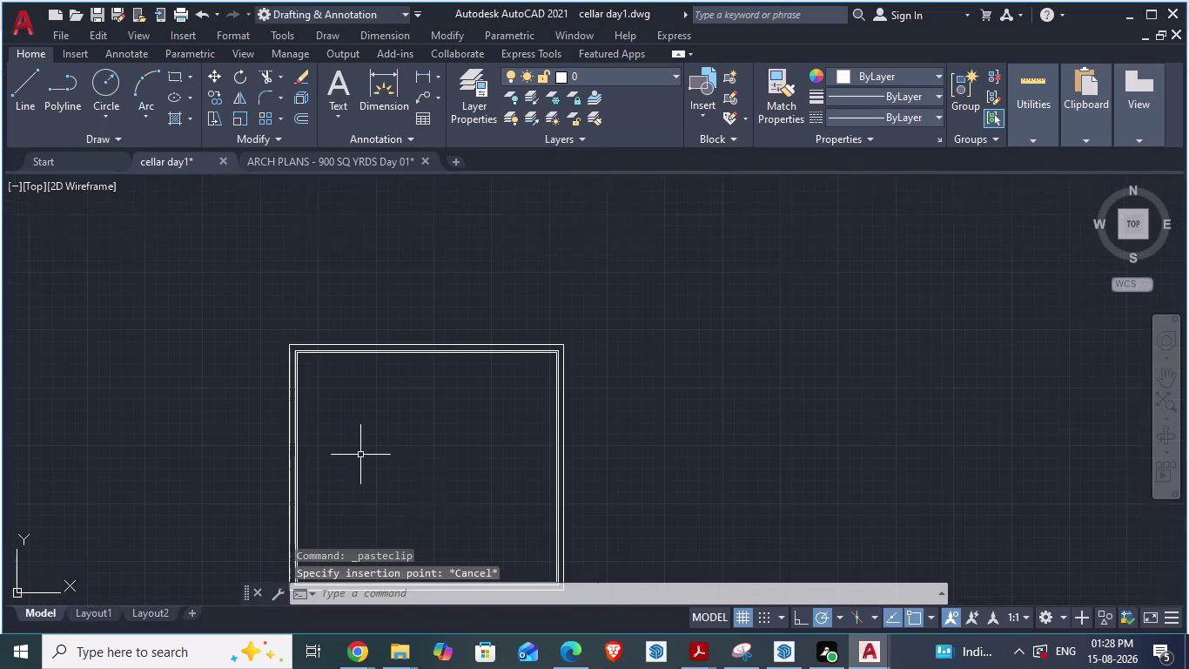
scroll(down, 3)
scroll(up, 3)
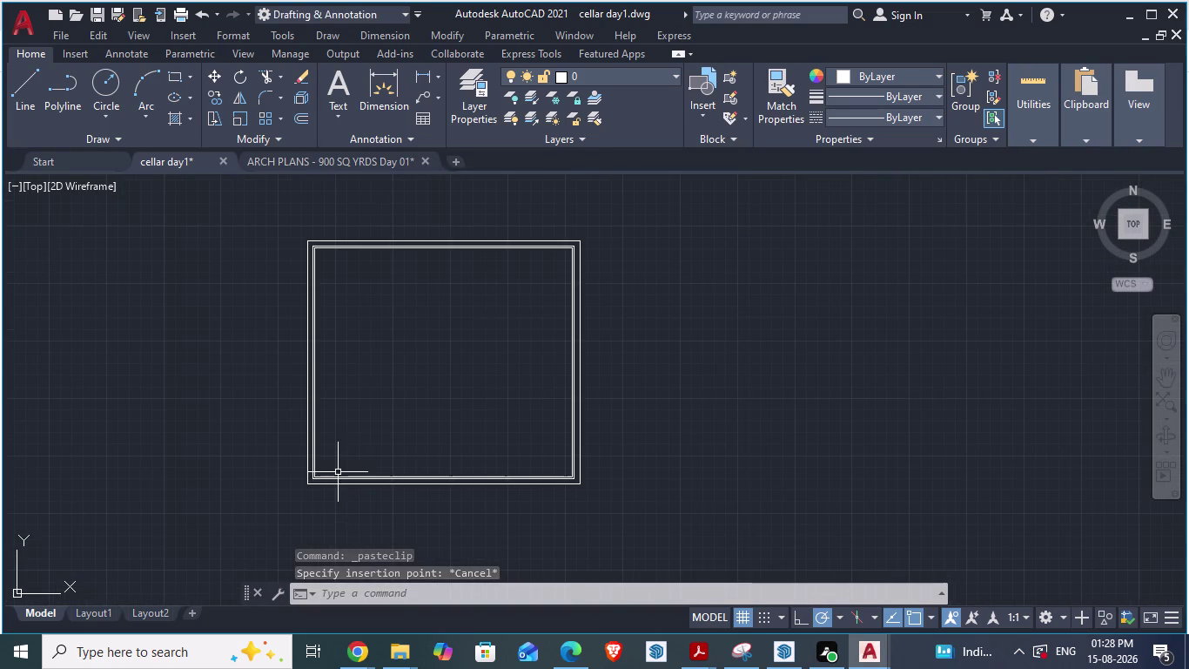
scroll(up, 3)
scroll(up, 3)
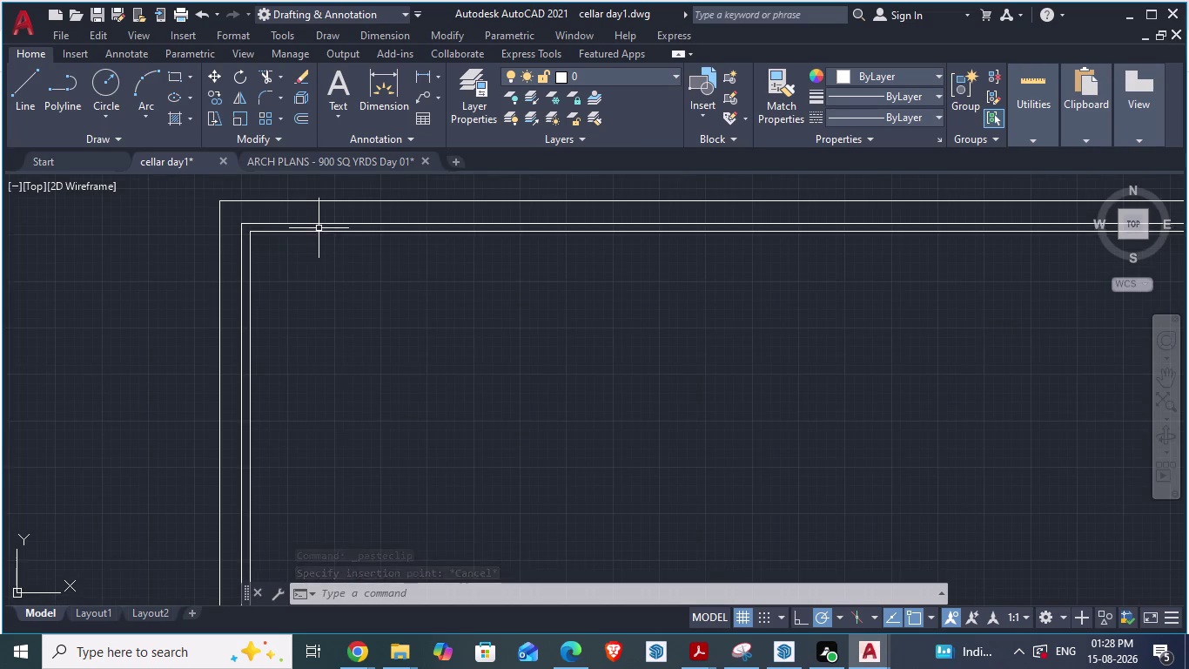
scroll(down, 3)
scroll(up, 3)
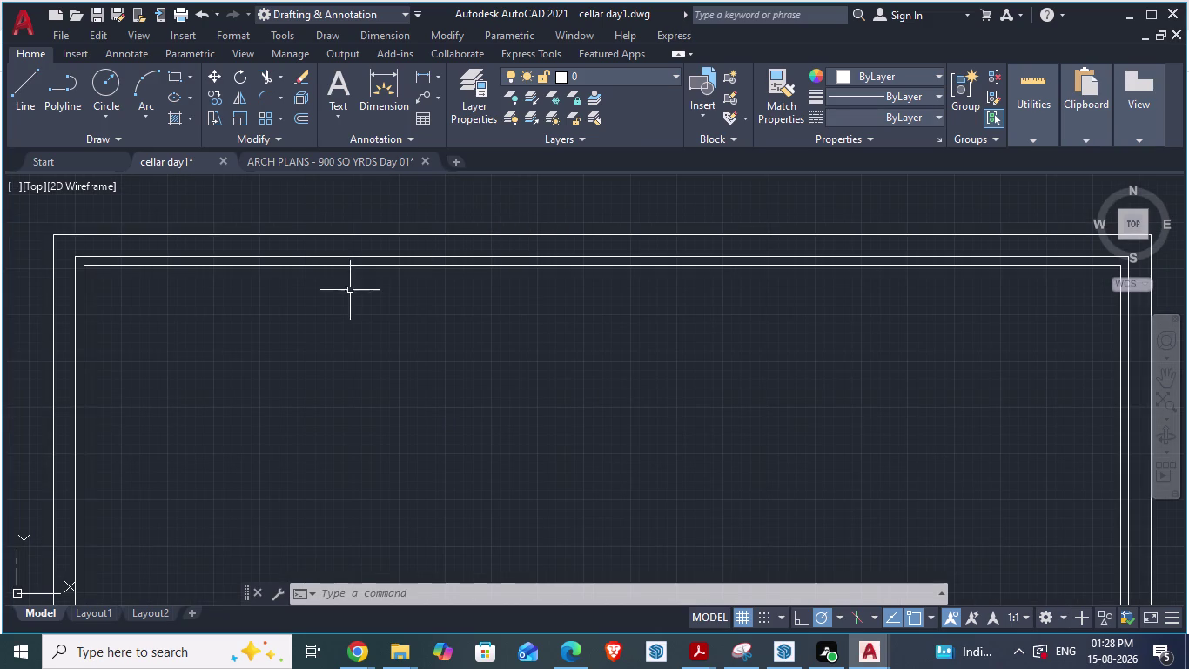
click(327, 163)
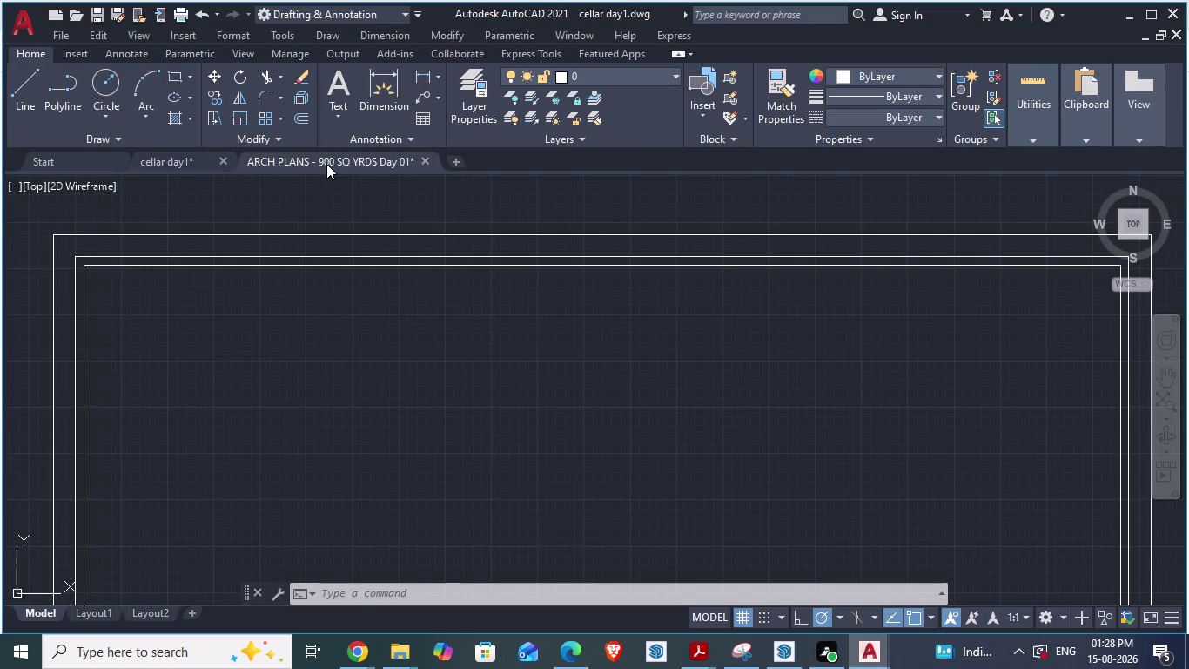
scroll(down, 3)
scroll(up, 3)
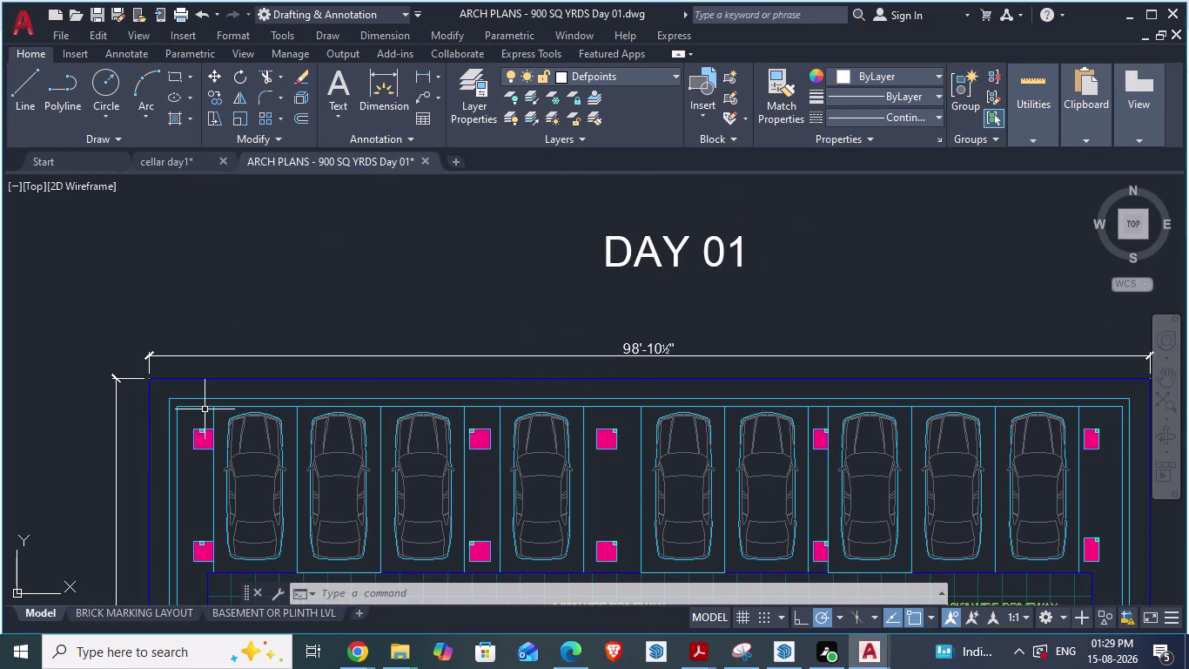
text(da)
key(Return)
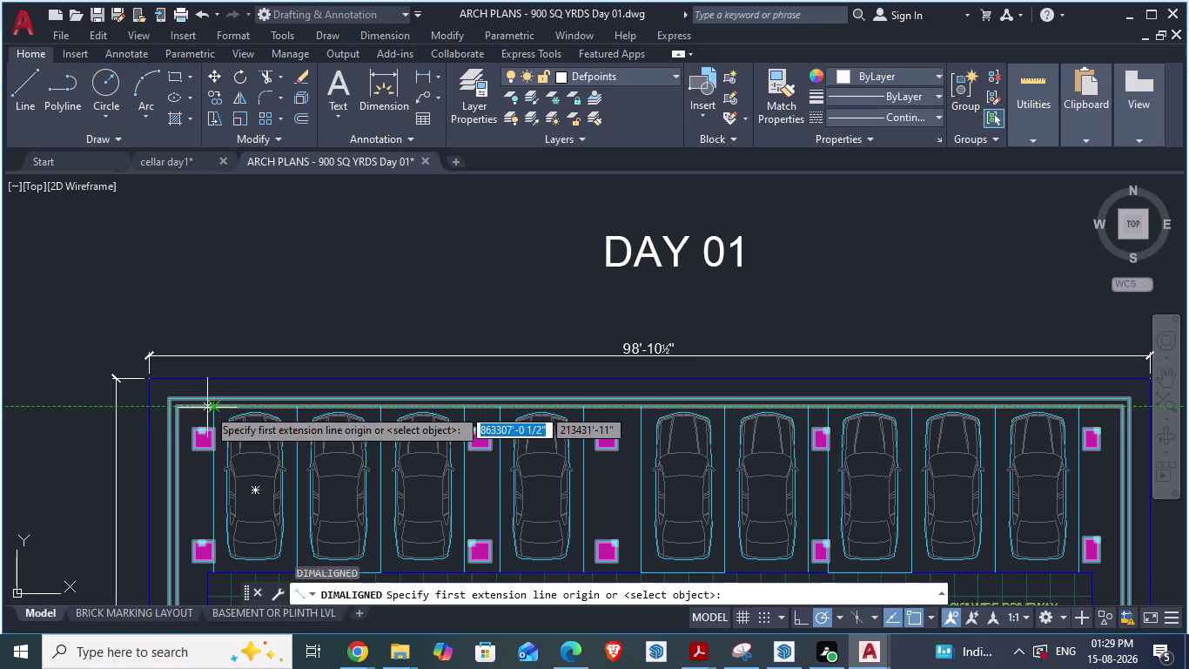
click(174, 407)
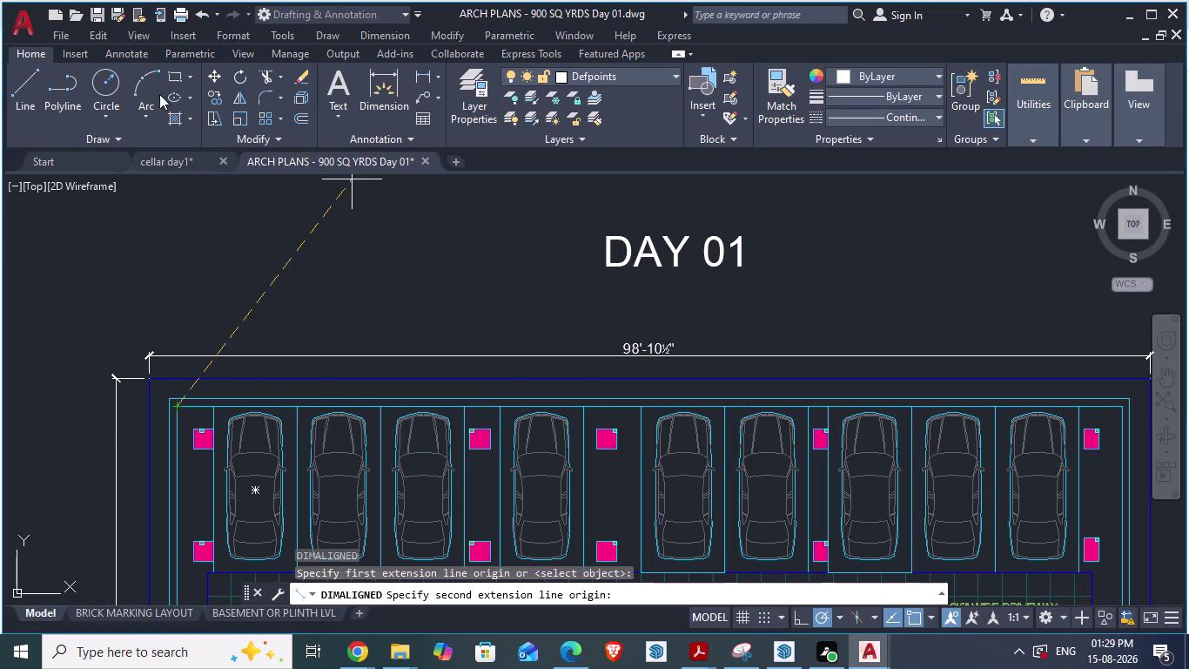
key(alt+Tab)
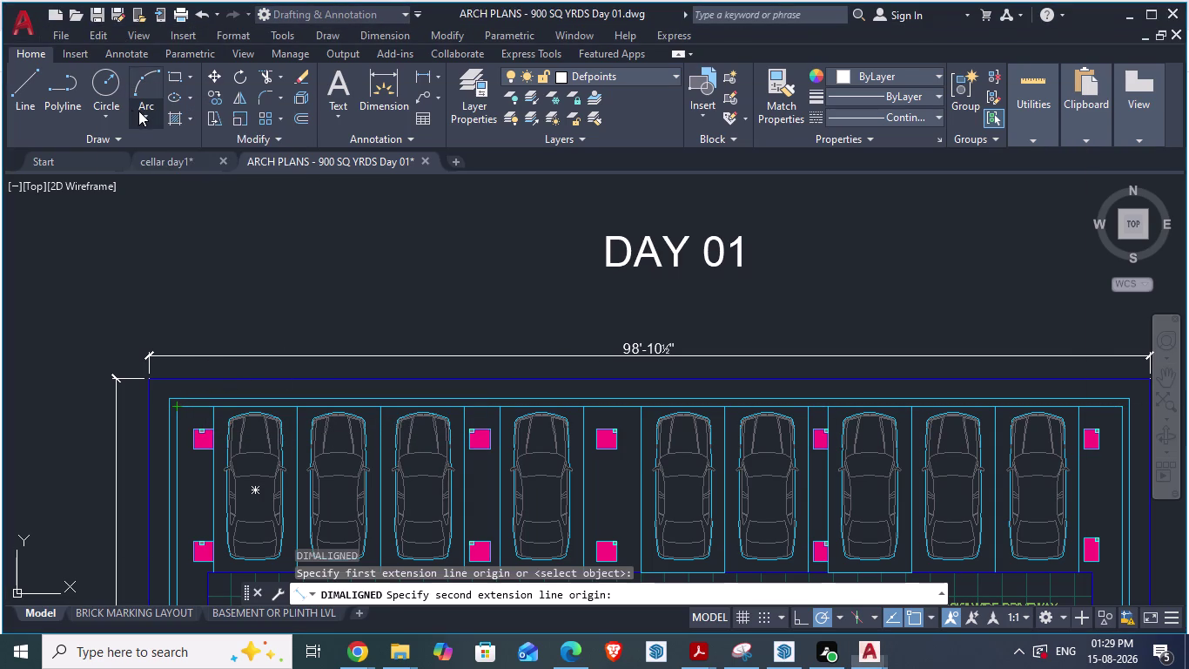
click(166, 158)
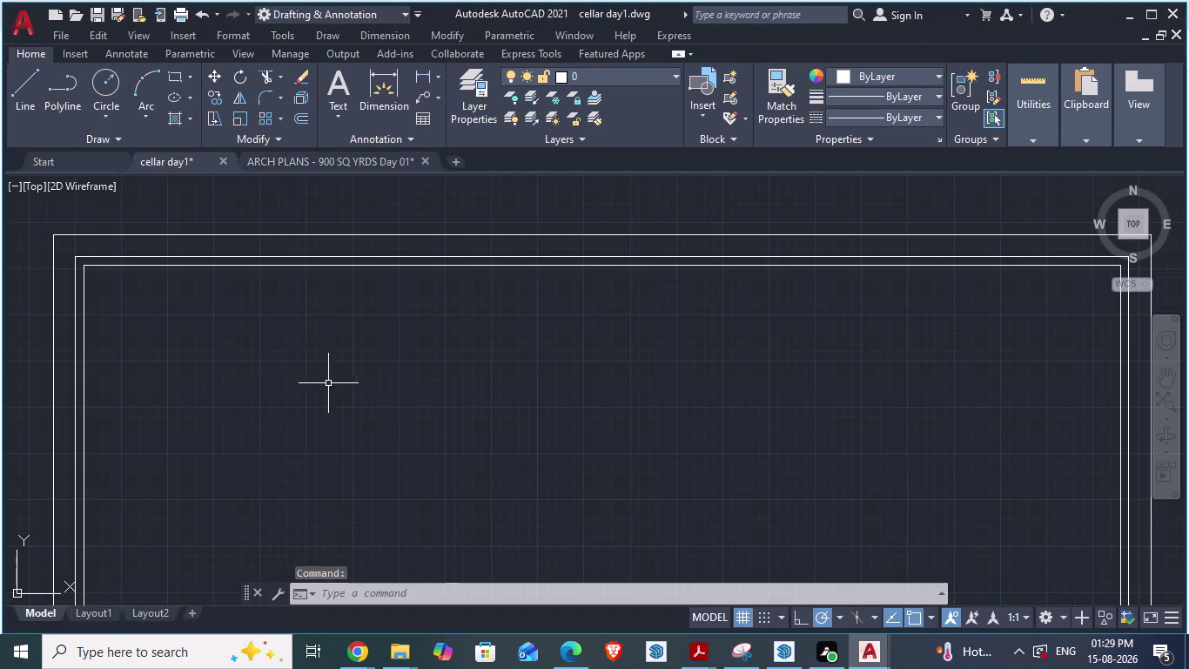
Zoom out in cellar day1 and bring the ARCH PLANS parking layout PDF to the front.
scroll(down, 3)
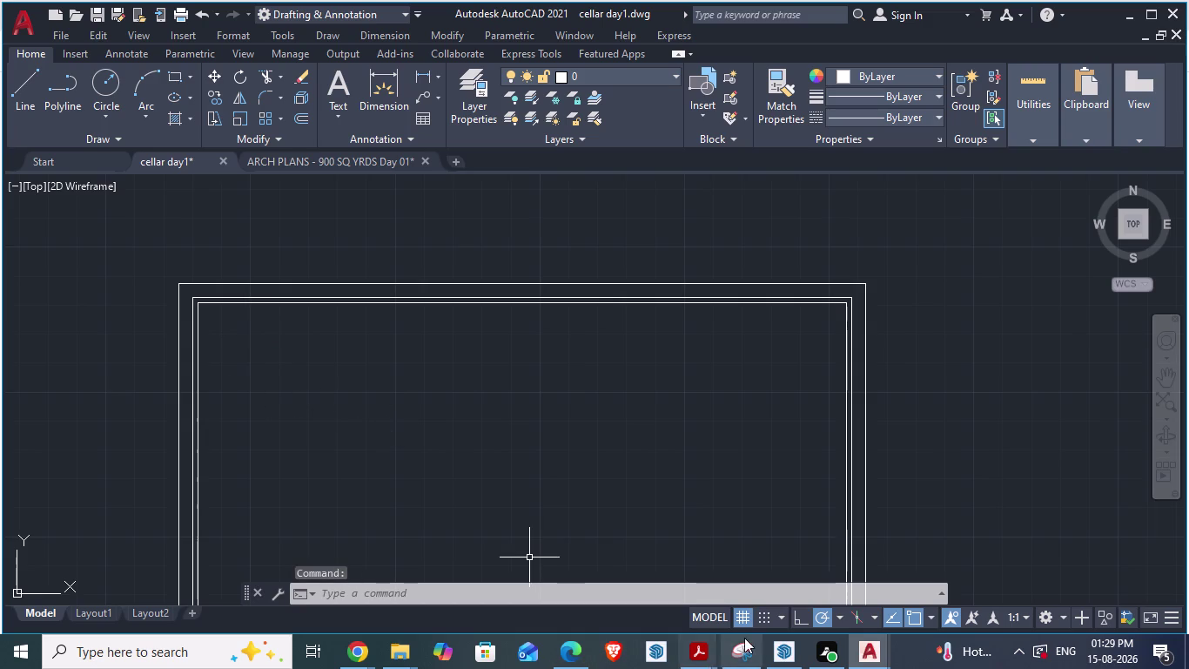
click(709, 642)
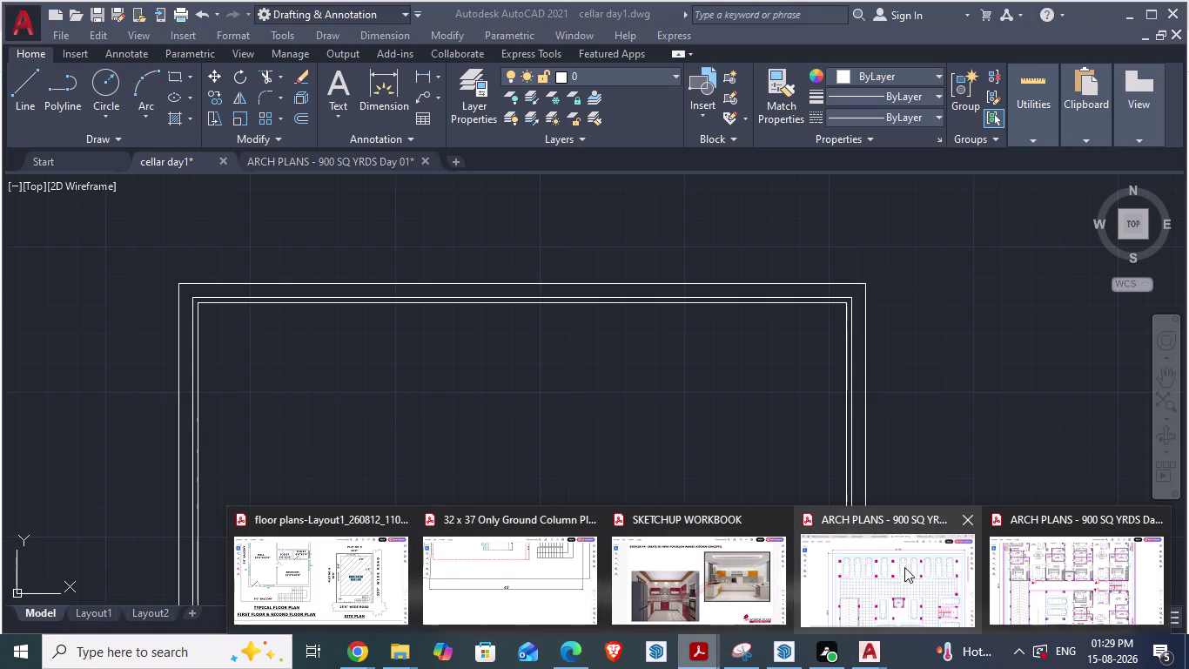
click(905, 567)
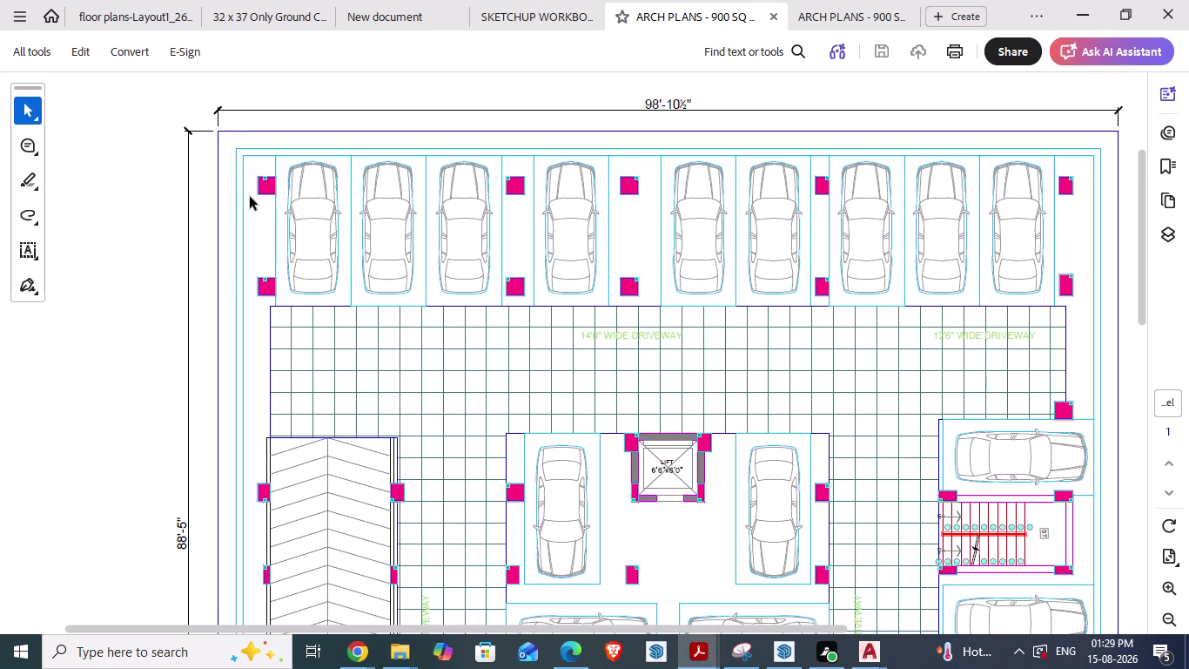
Scroll through the parking layout PDF, then return to the ARCH PLANS Day 01 drawing.
scroll(down, 3)
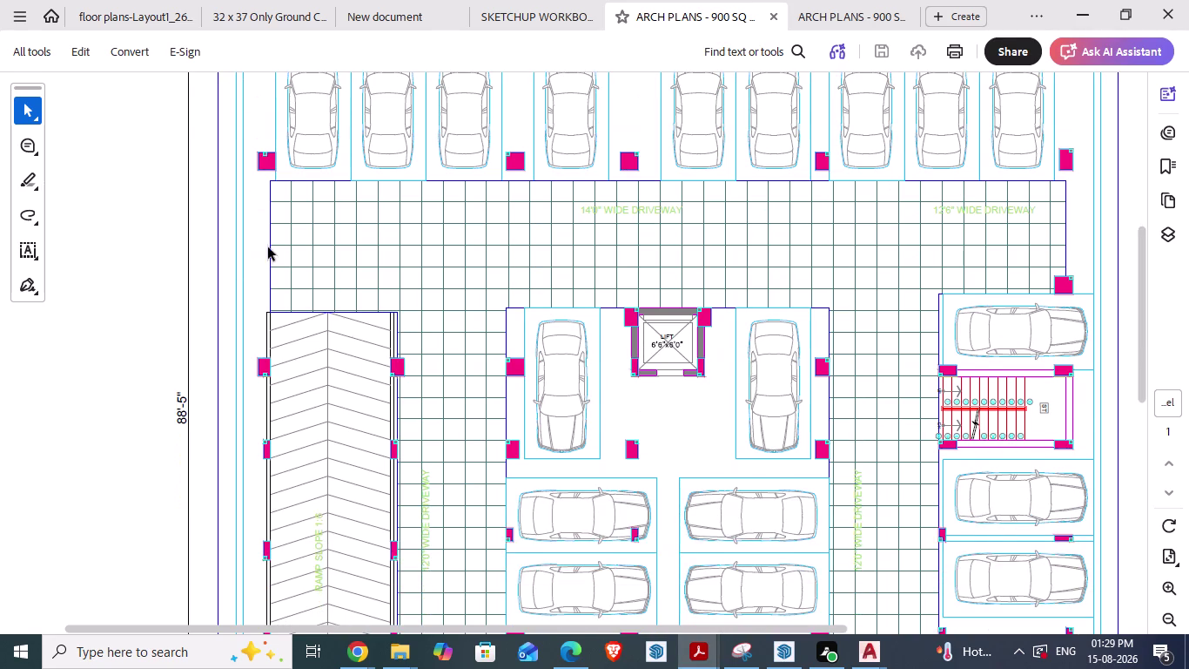
scroll(up, 3)
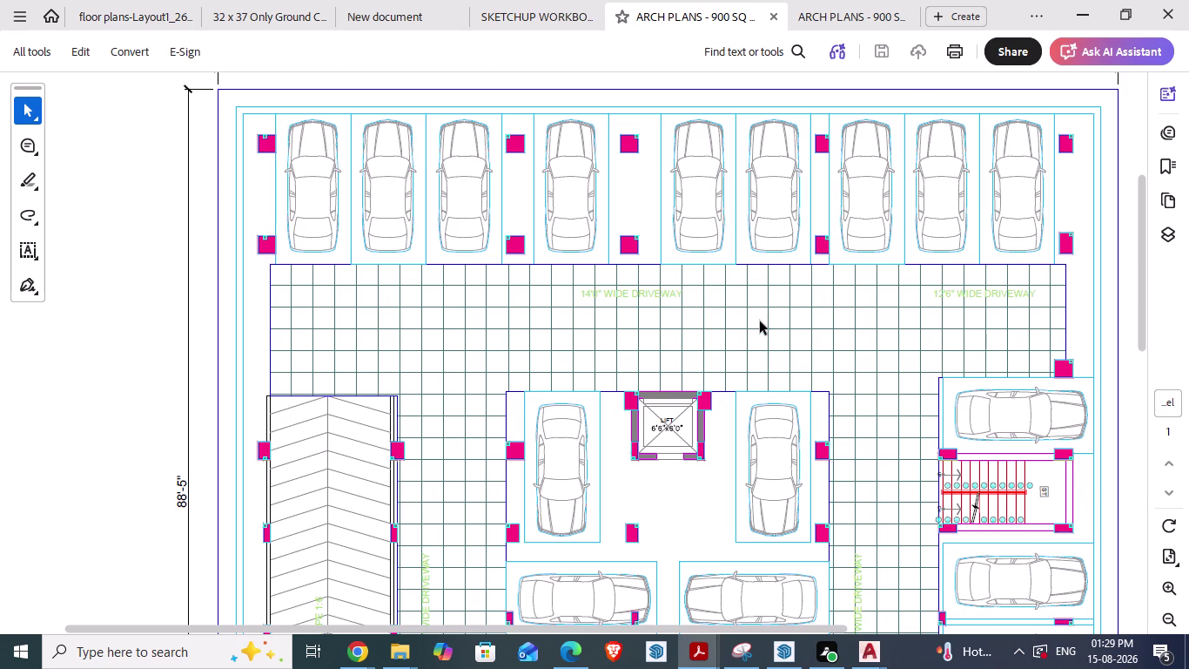
scroll(down, 3)
scroll(up, 3)
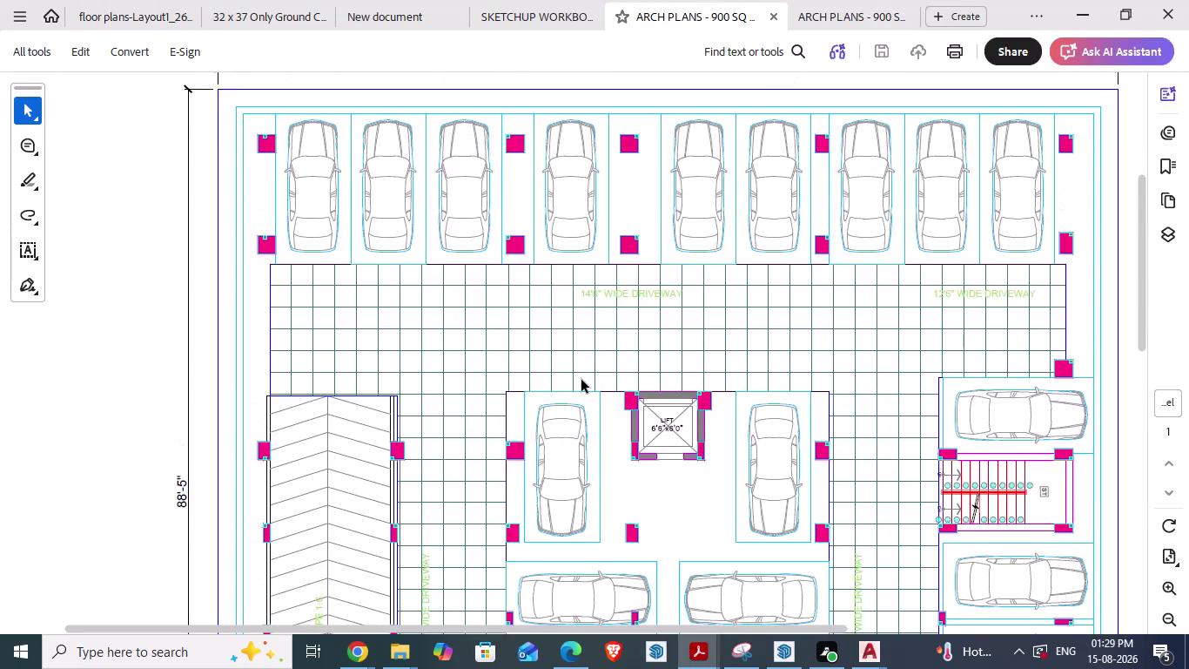
scroll(up, 3)
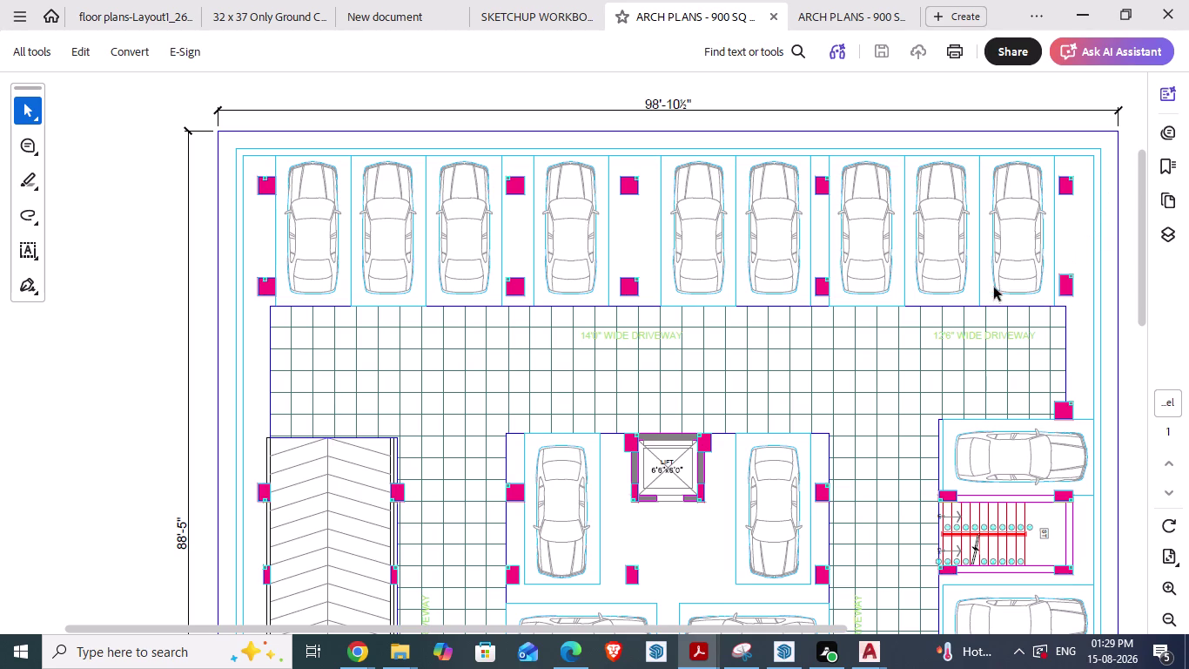
click(871, 645)
click(911, 580)
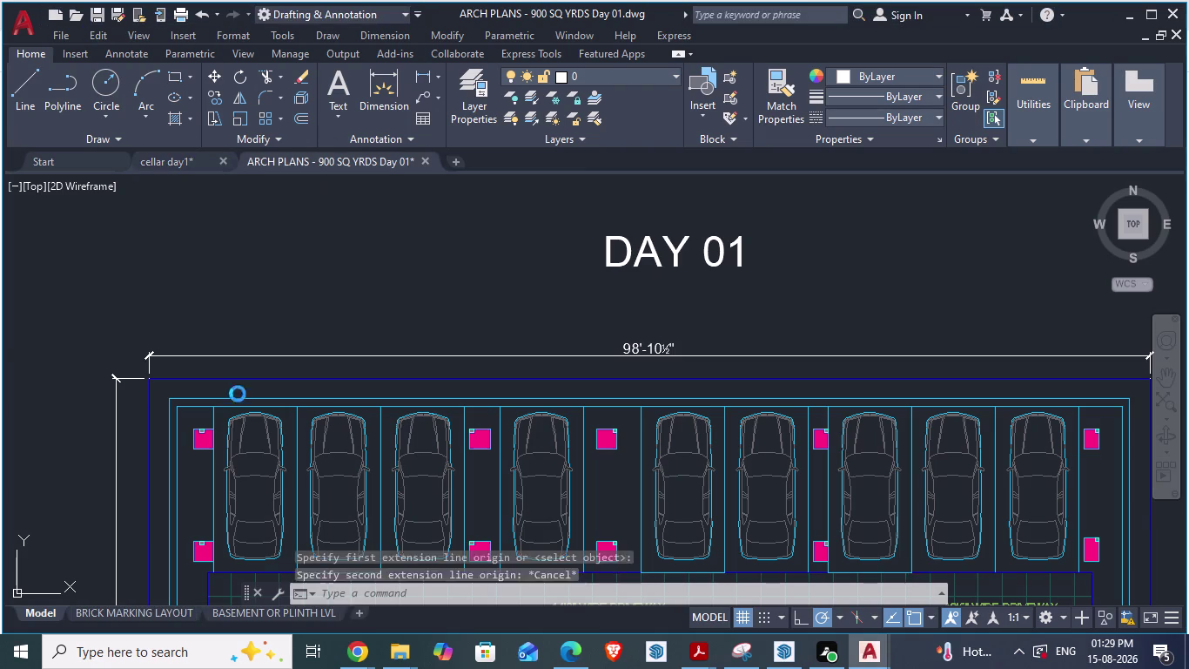
Start an aligned dimension at the ARCH PLANS bay corner, cancel it, and switch to cellar day1.
scroll(up, 3)
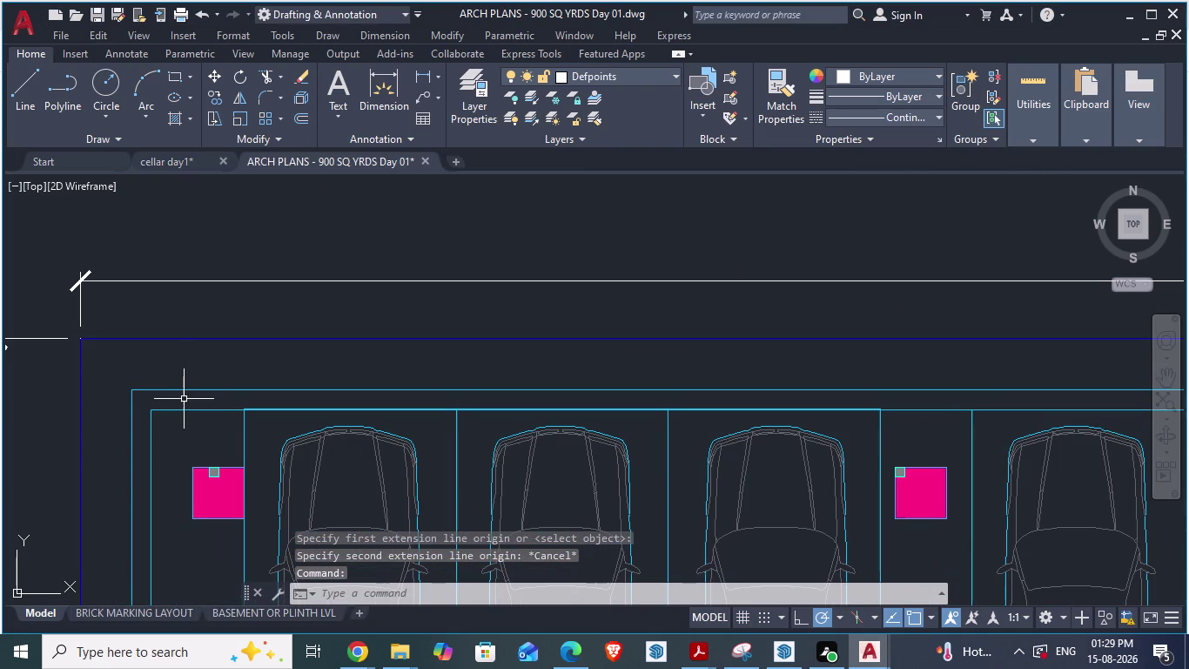
text(da)
key(Return)
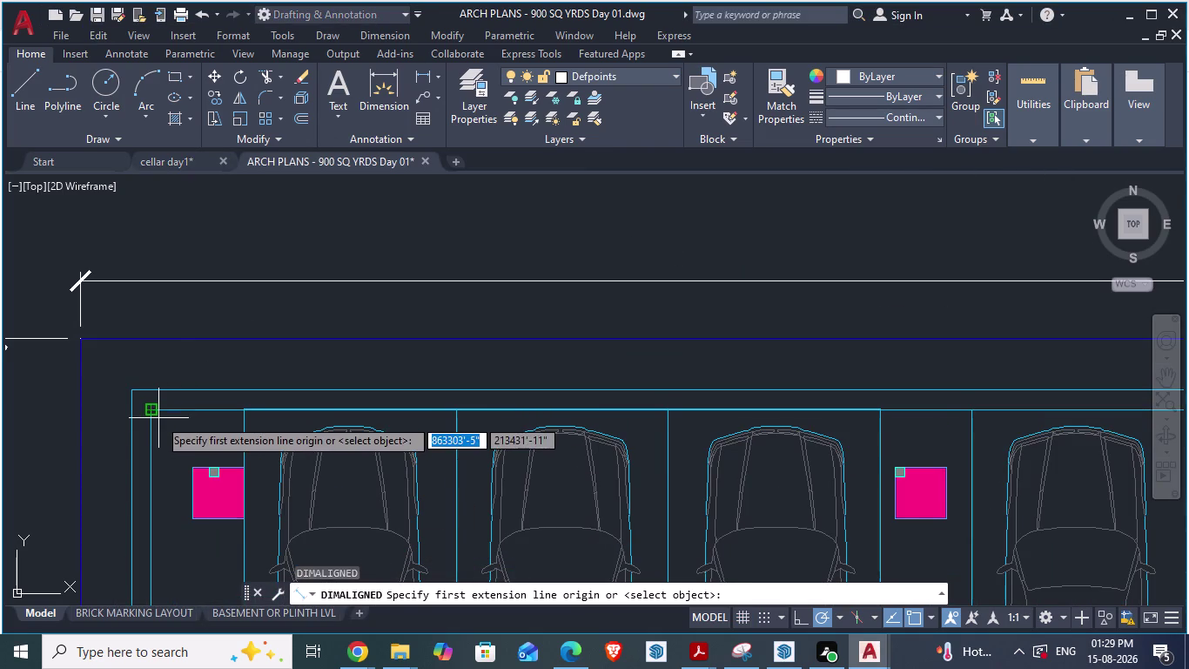
click(158, 417)
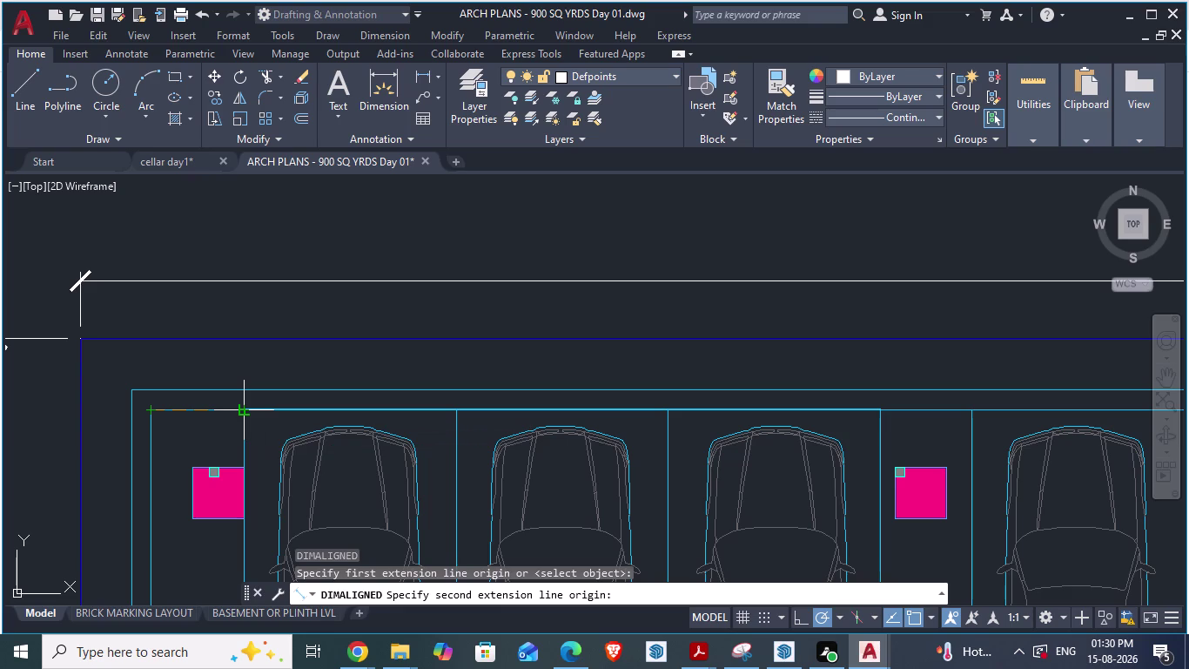
key(Escape)
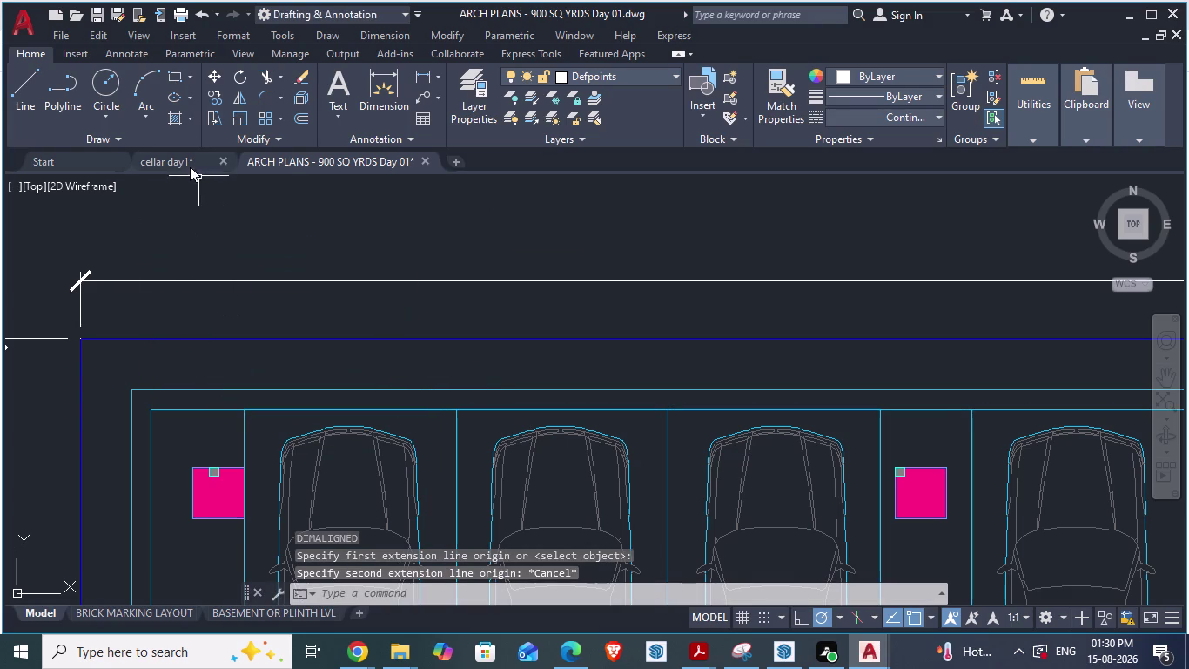
click(187, 162)
scroll(up, 3)
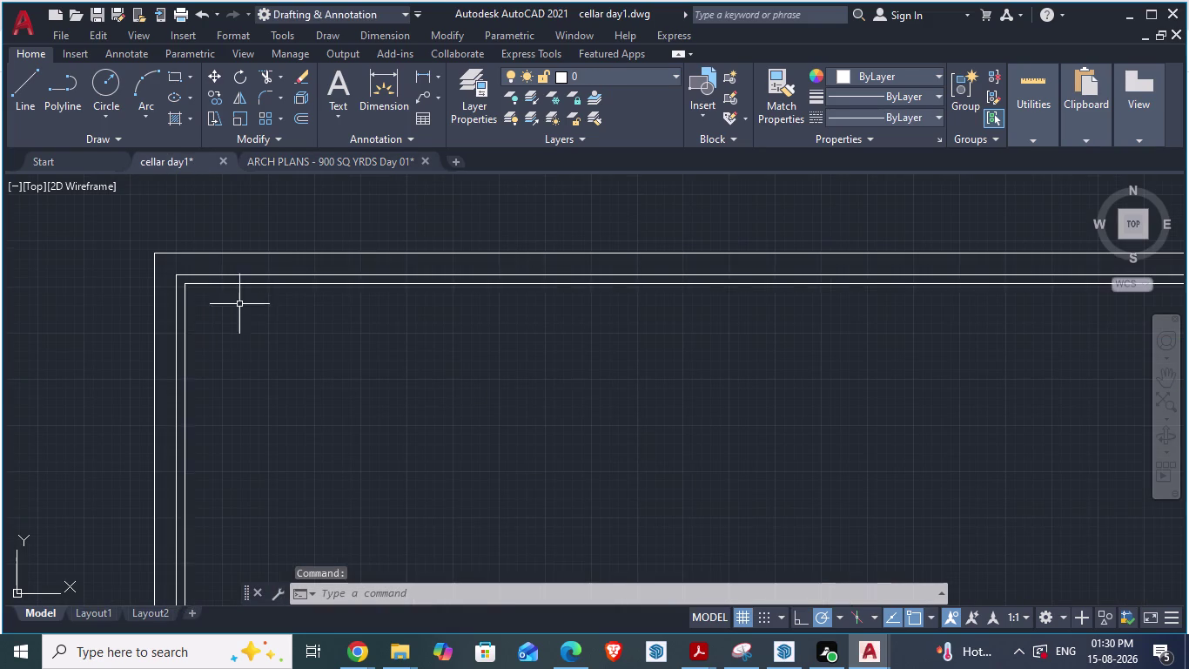
click(289, 289)
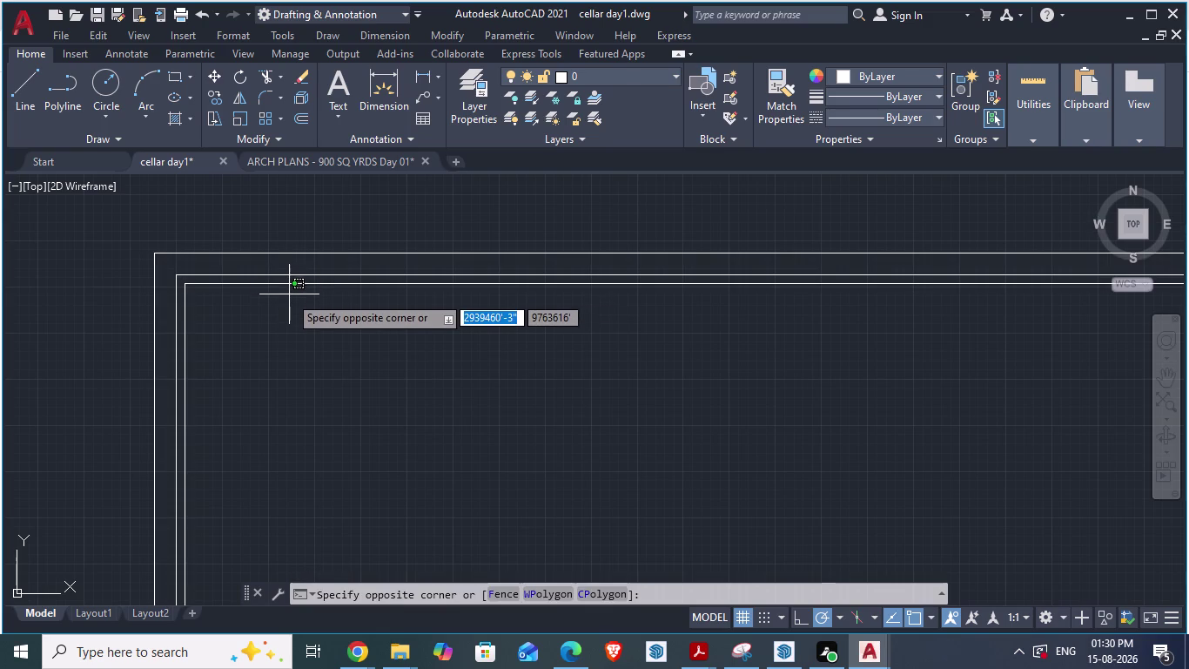
click(289, 298)
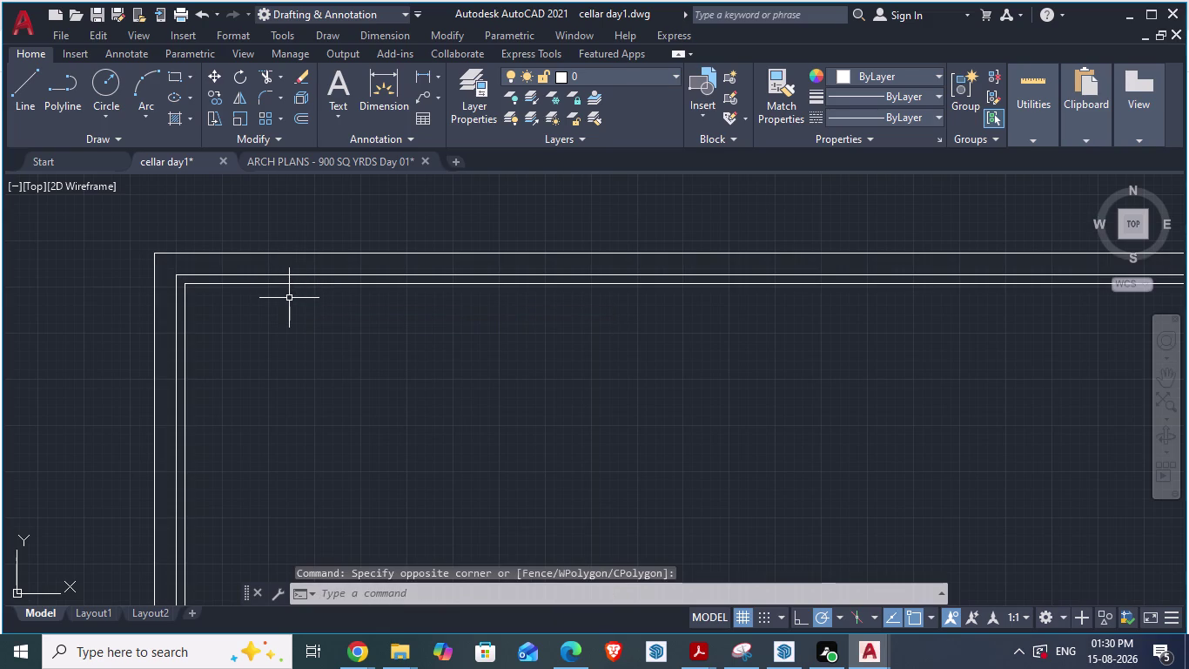
text(da)
key(Return)
click(190, 282)
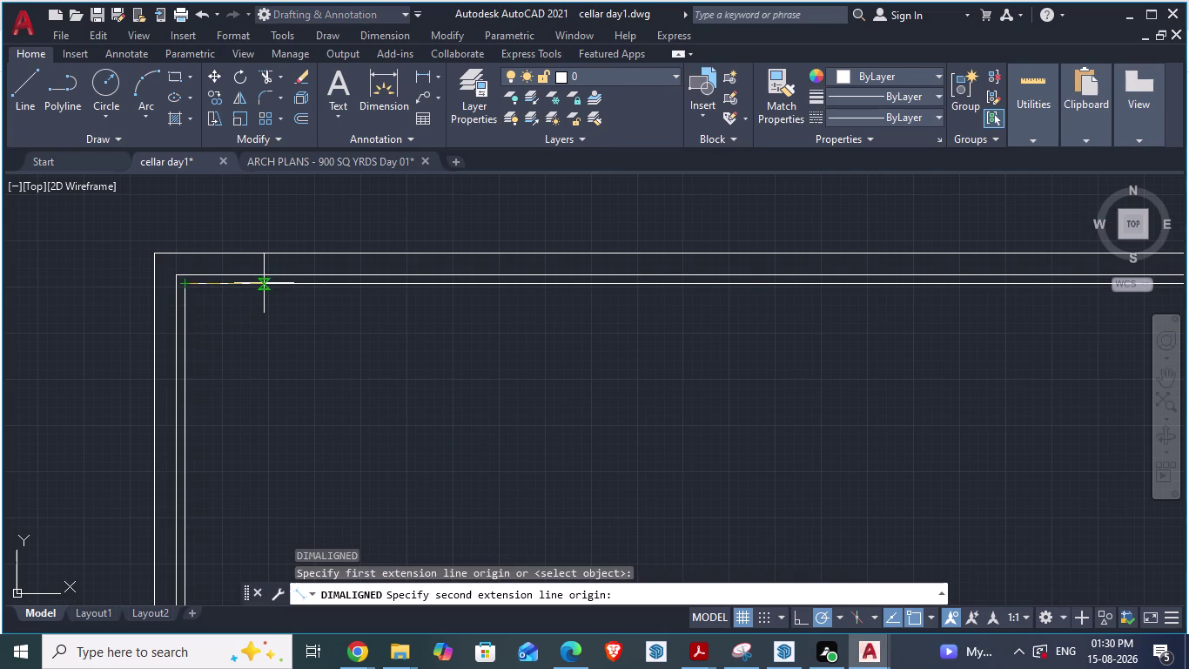
key(3)
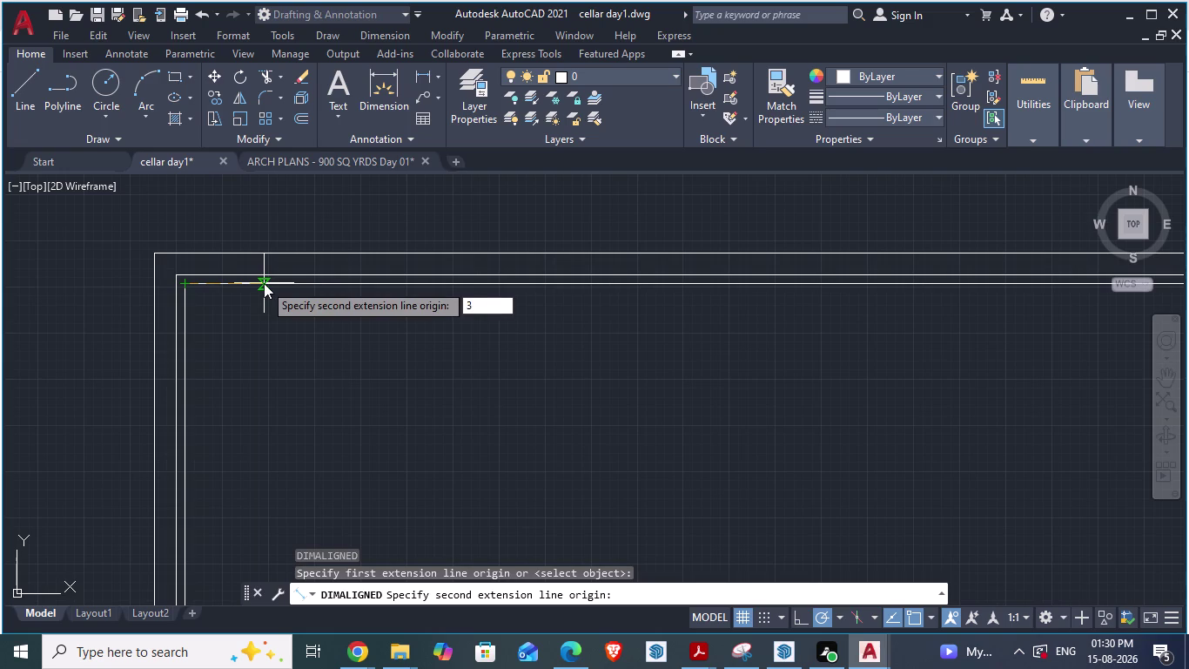
key(apostrophe)
text(7)
text(.5")
key(Return)
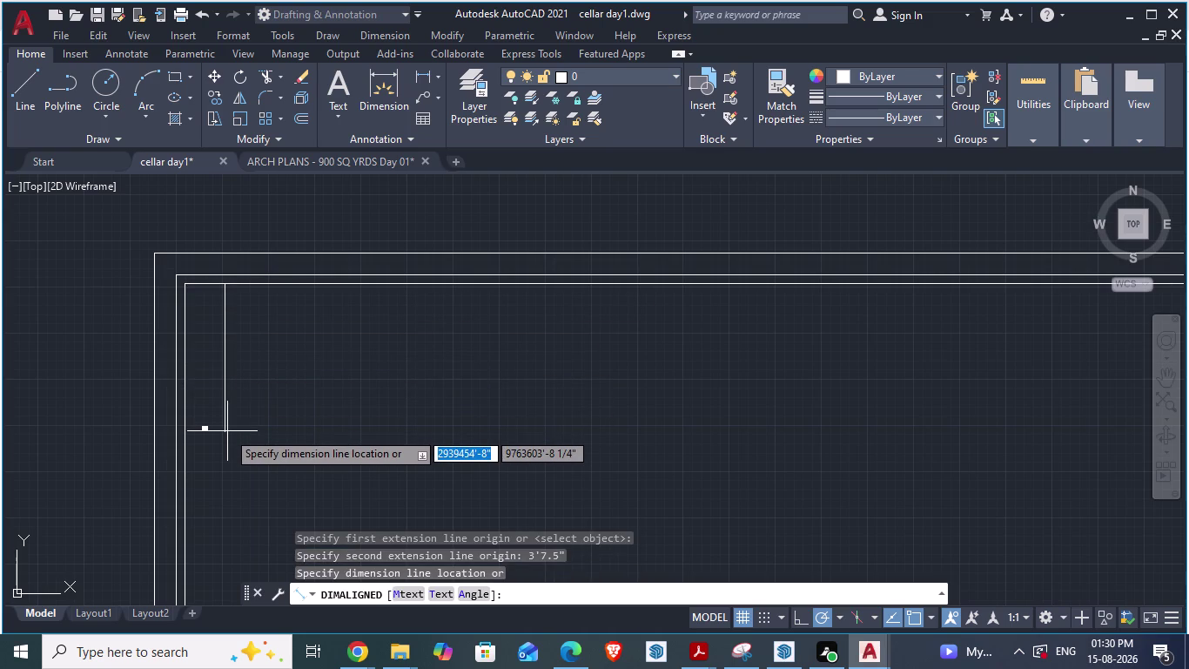
key(alt+Tab)
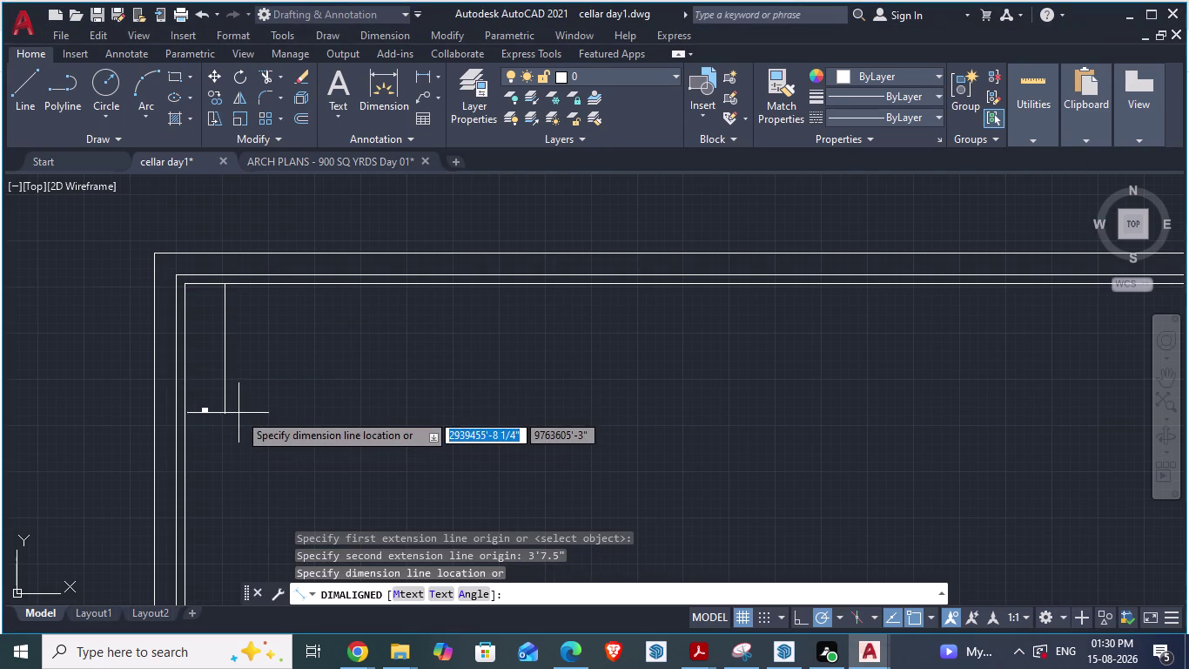
click(308, 154)
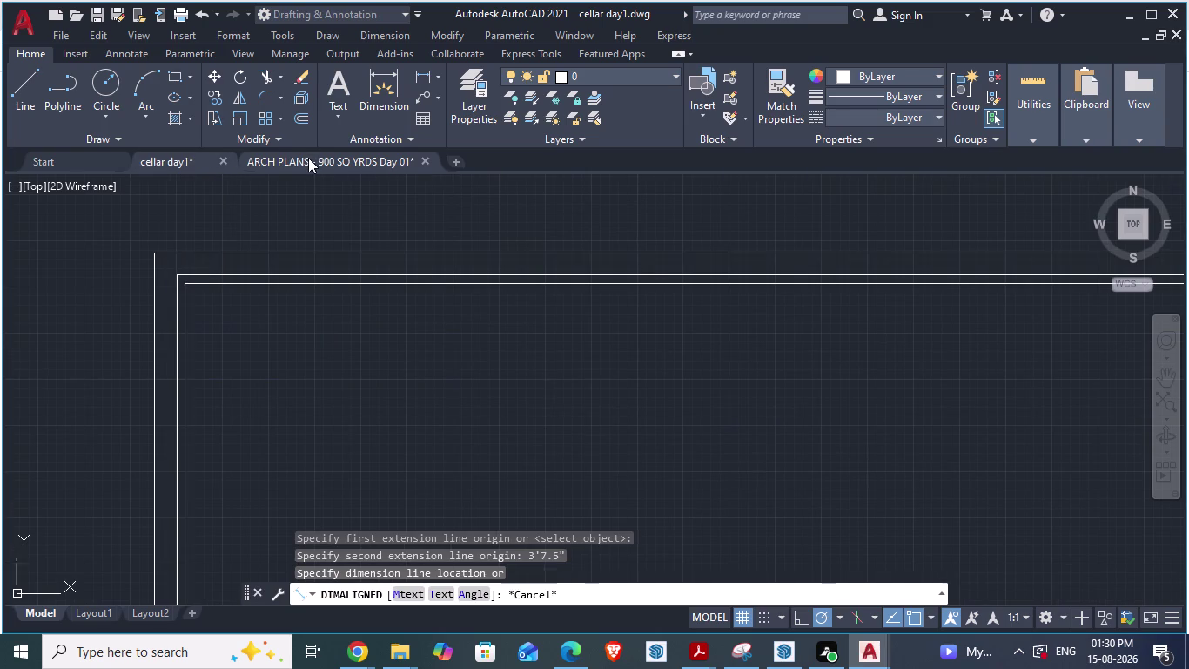
In ARCH PLANS, dimension from the first bay's top to read its 16'-6" length, then return to cellar day1.
click(308, 158)
scroll(down, 3)
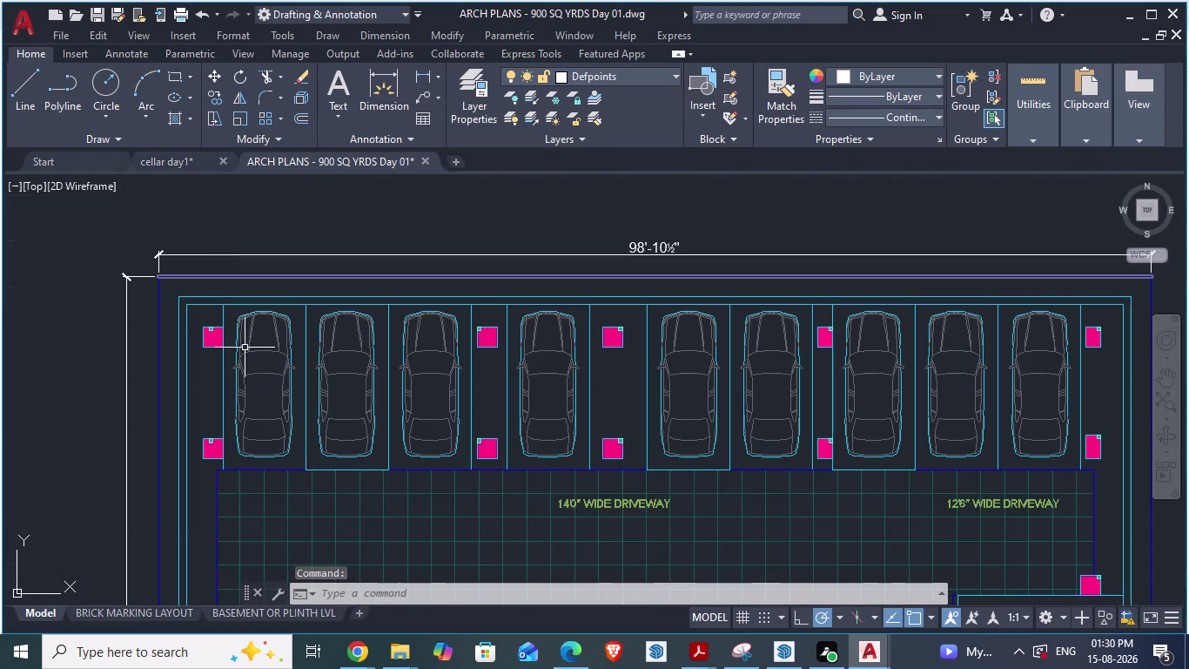
scroll(up, 3)
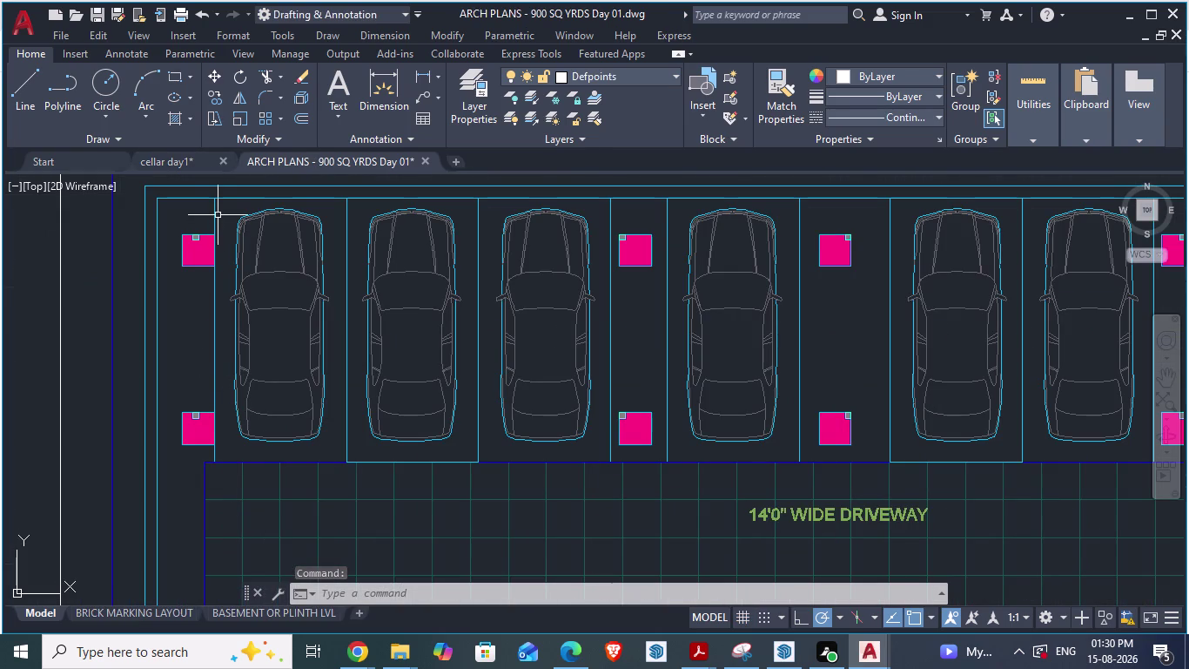
key(s)
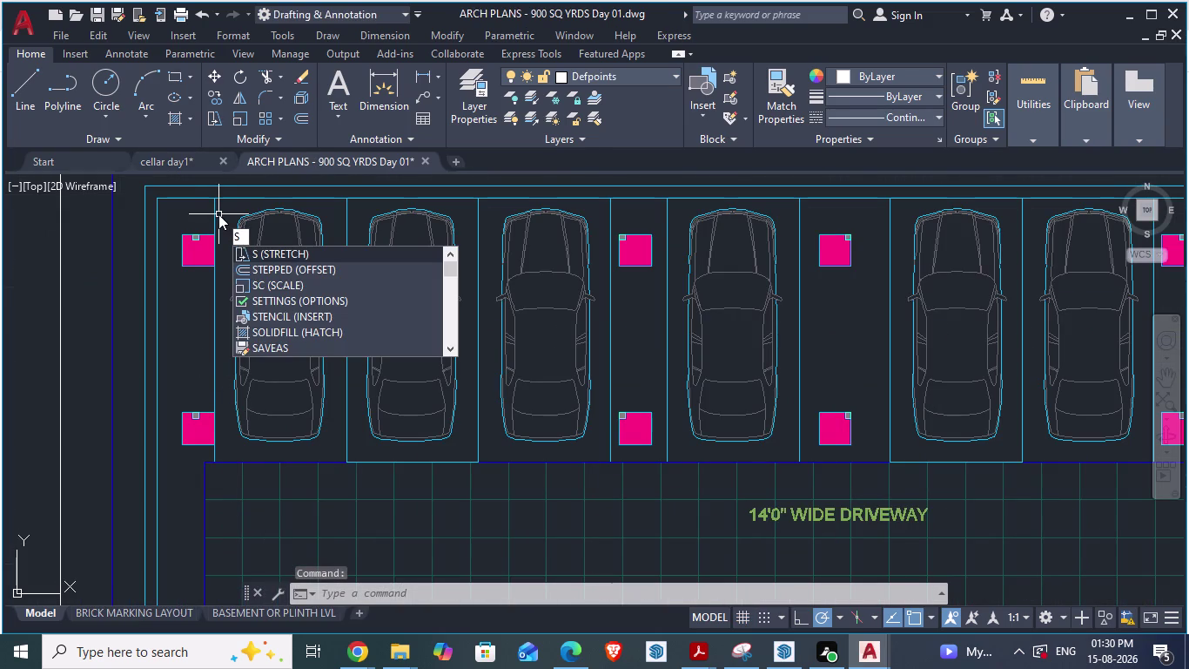
key(Escape)
text(da)
key(Return)
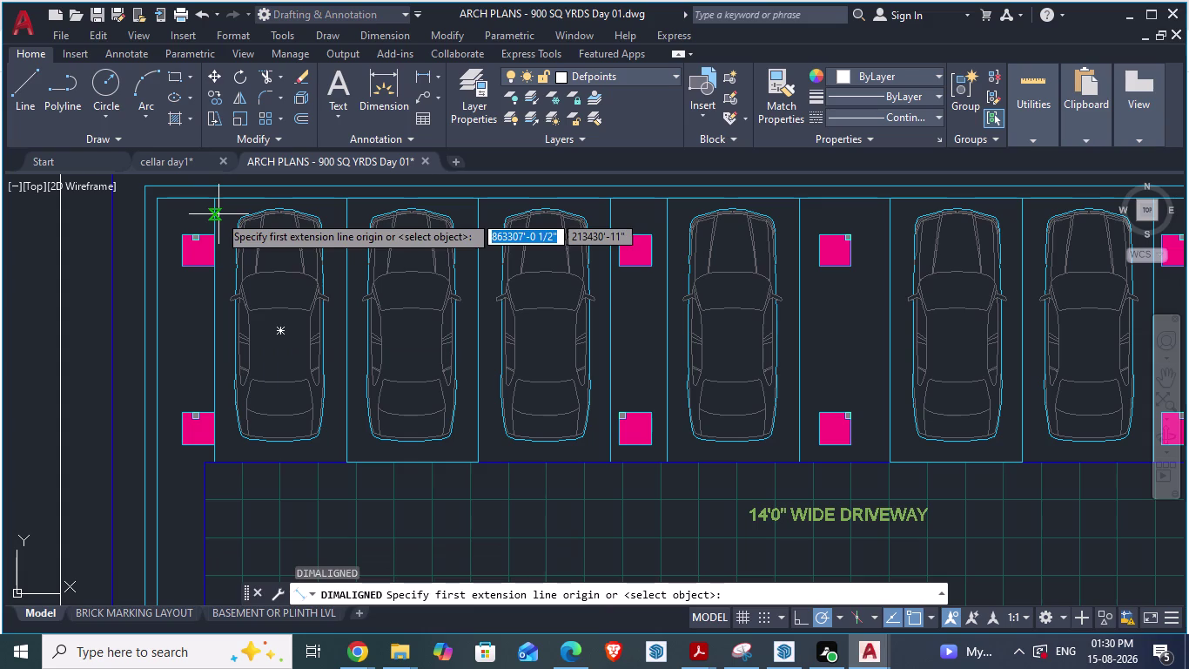
click(214, 200)
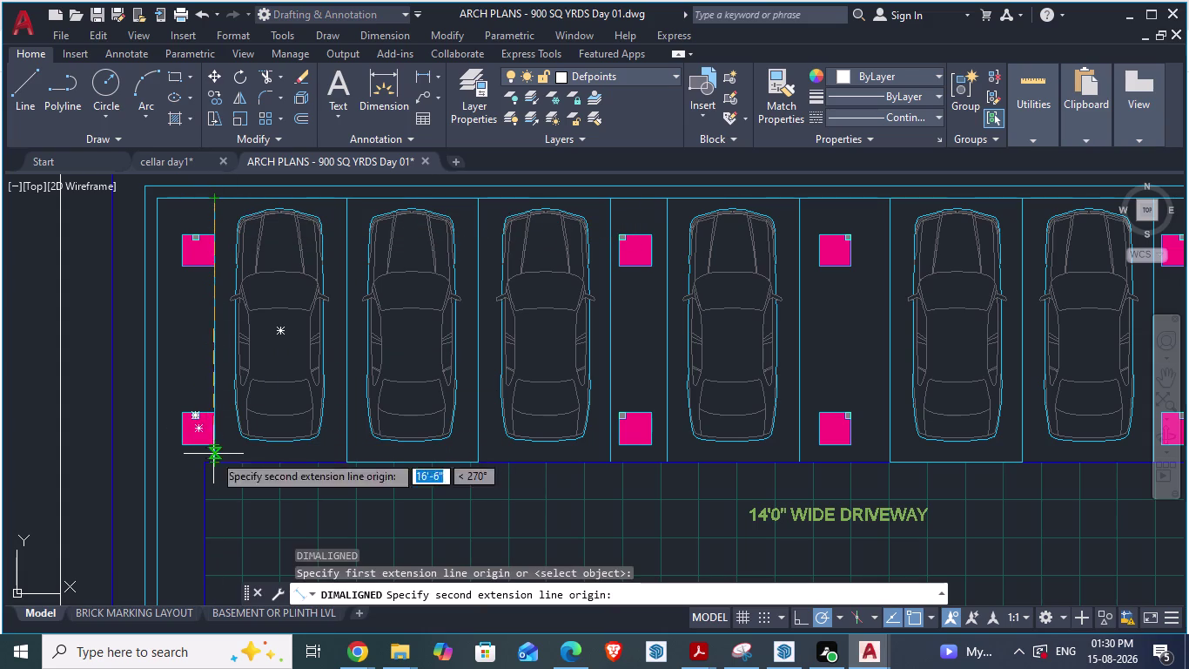
click(161, 167)
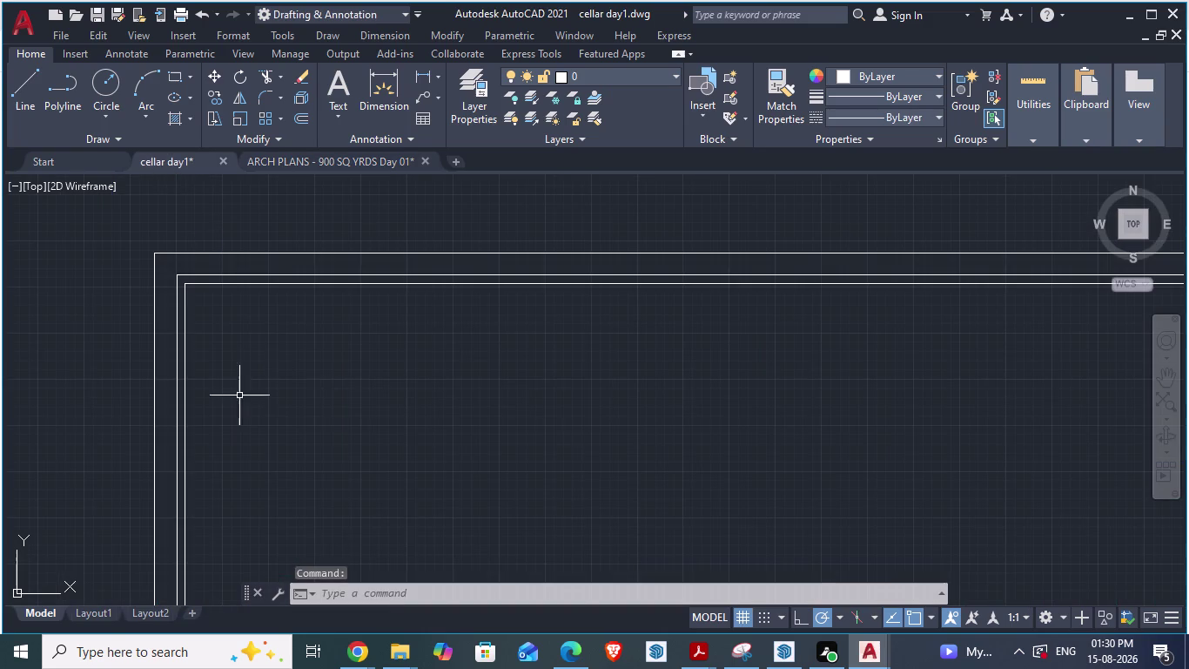
Try a 3'7.5" aligned dimension from the inner wall corner, then cancel it.
scroll(down, 3)
scroll(up, 3)
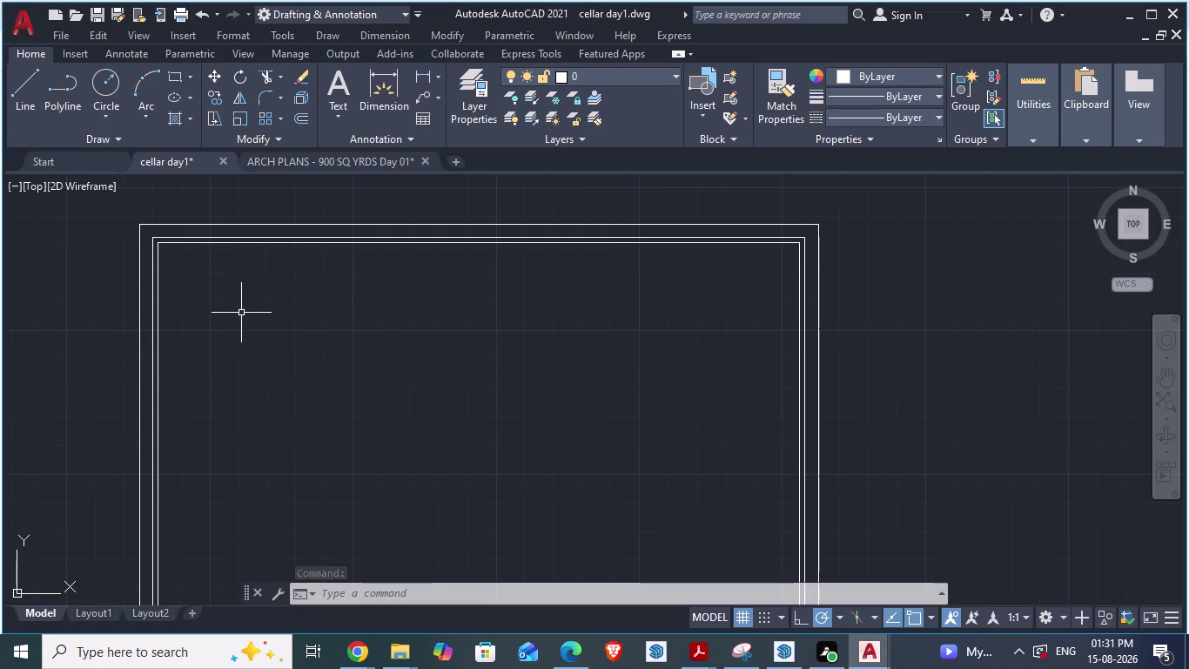
text(da)
key(Return)
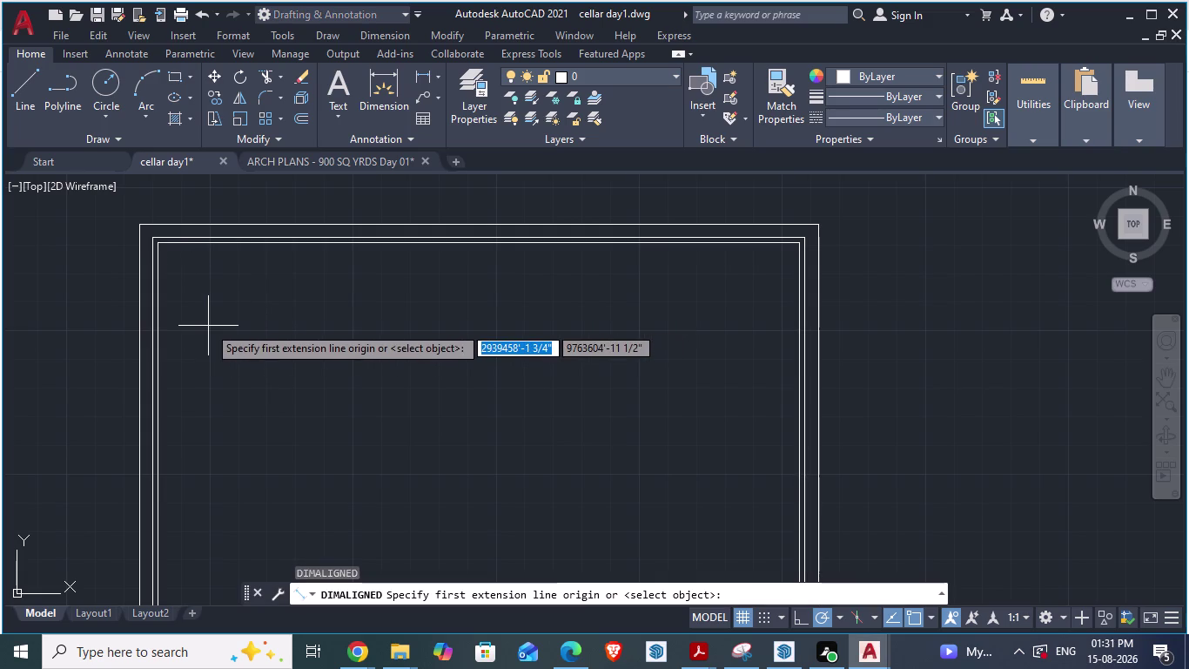
click(160, 242)
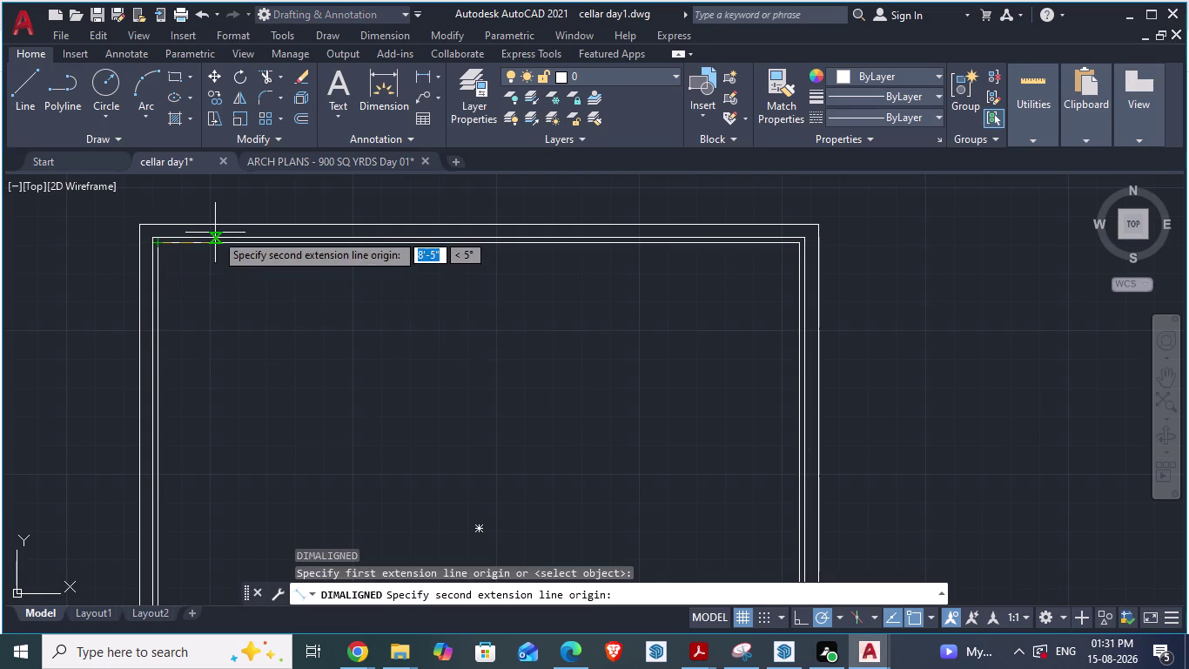
key(3)
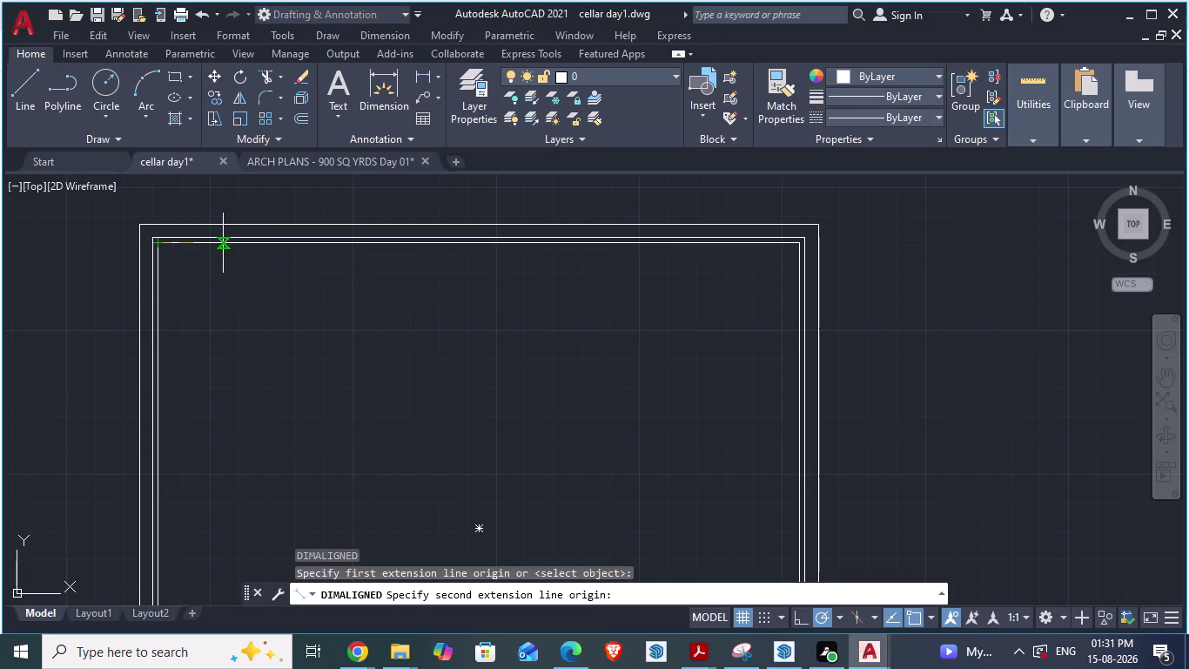
key(apostrophe)
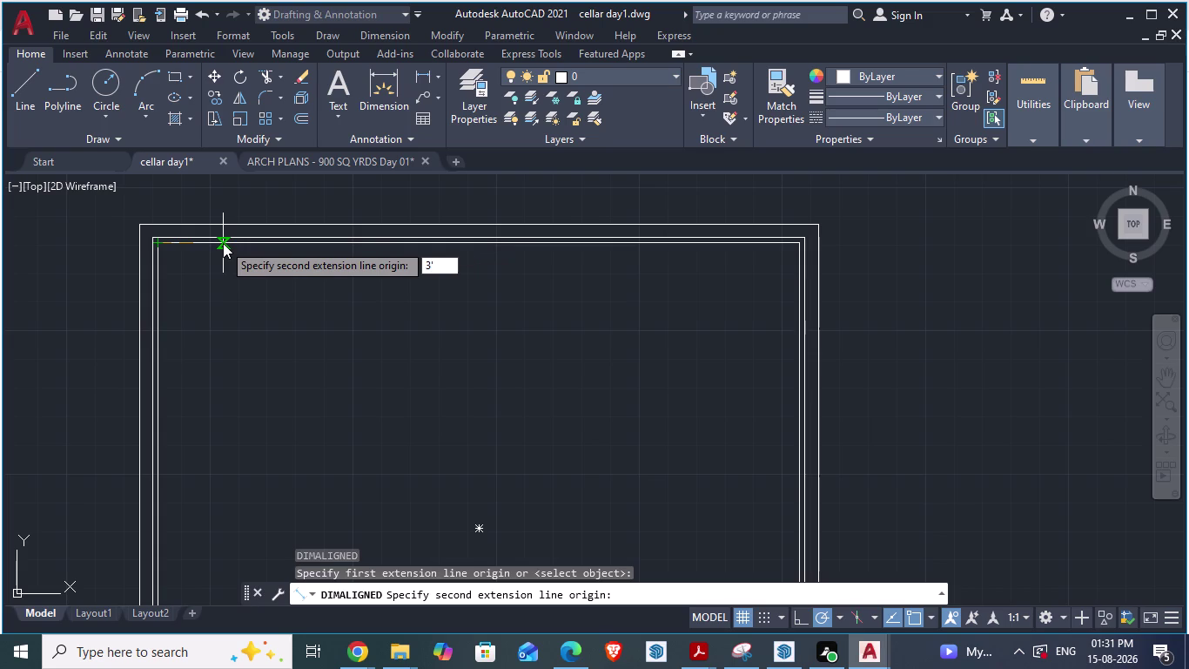
key(7)
text(.5)
text(")
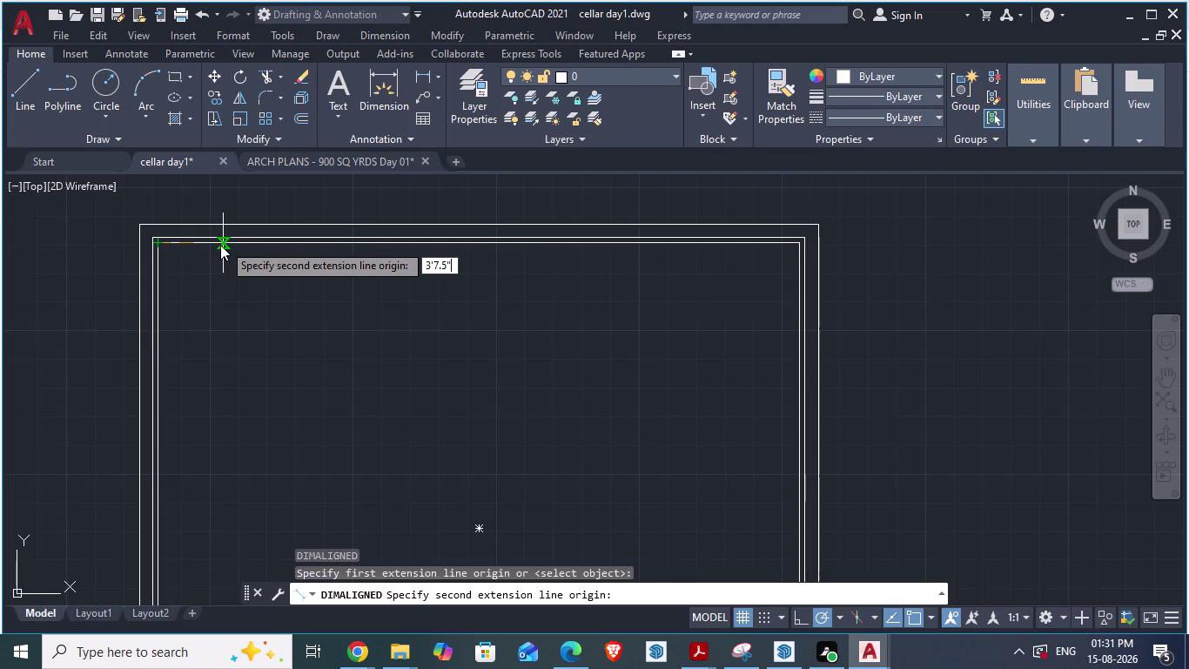
key(Return)
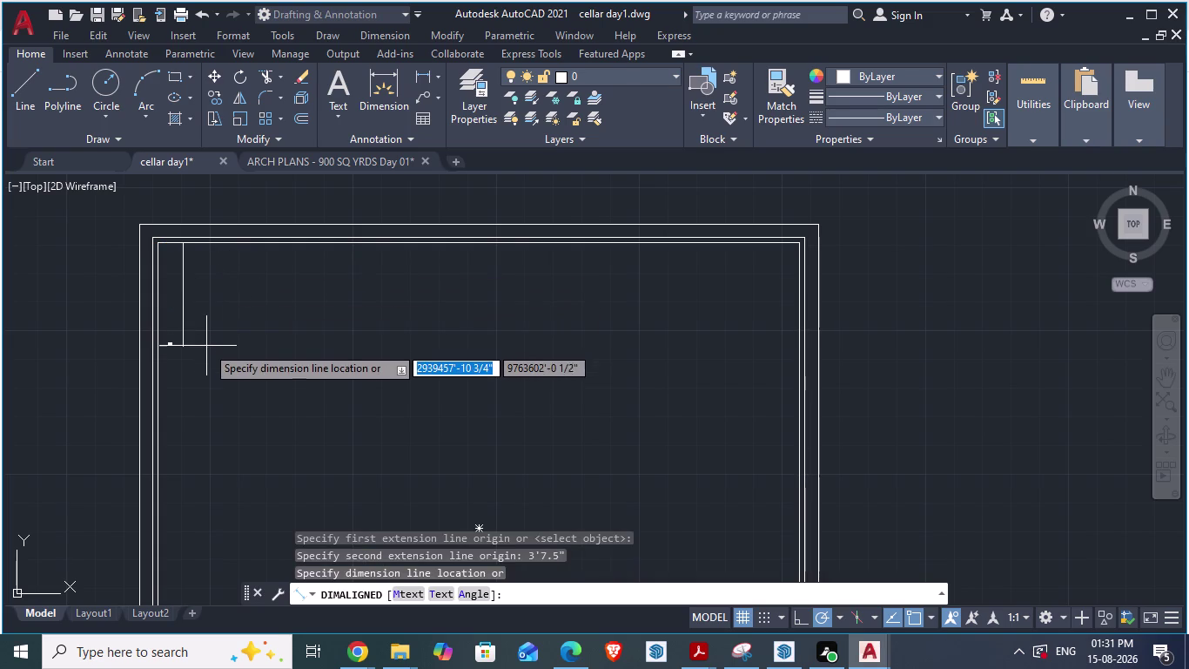
scroll(up, 3)
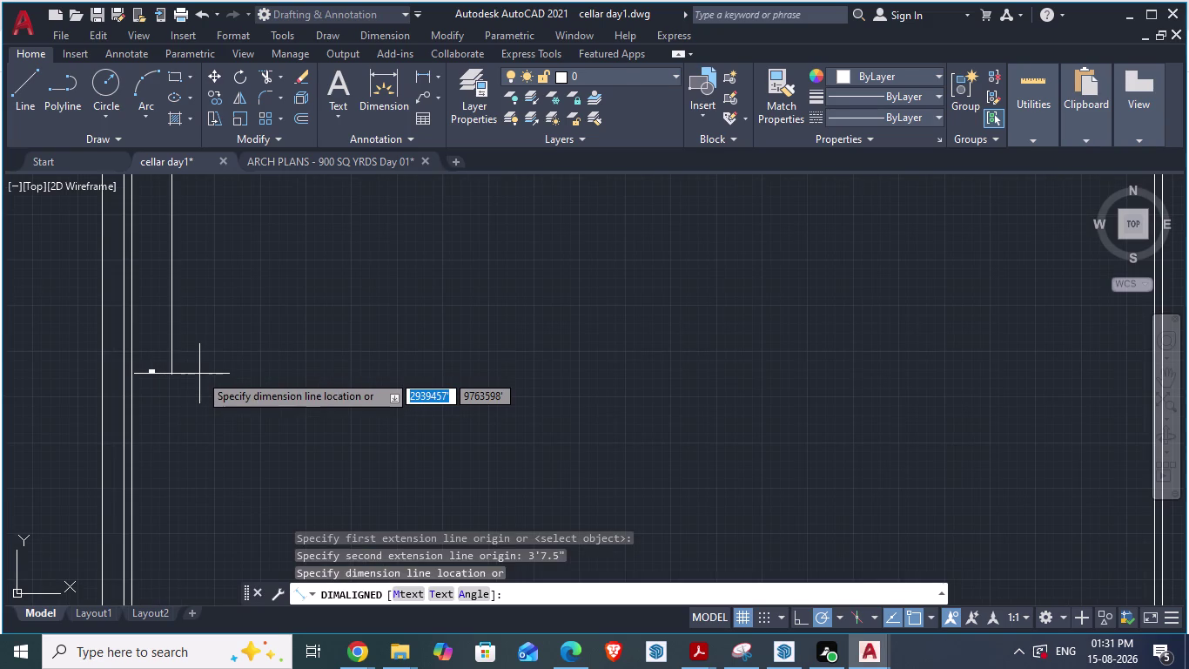
scroll(down, 3)
scroll(up, 3)
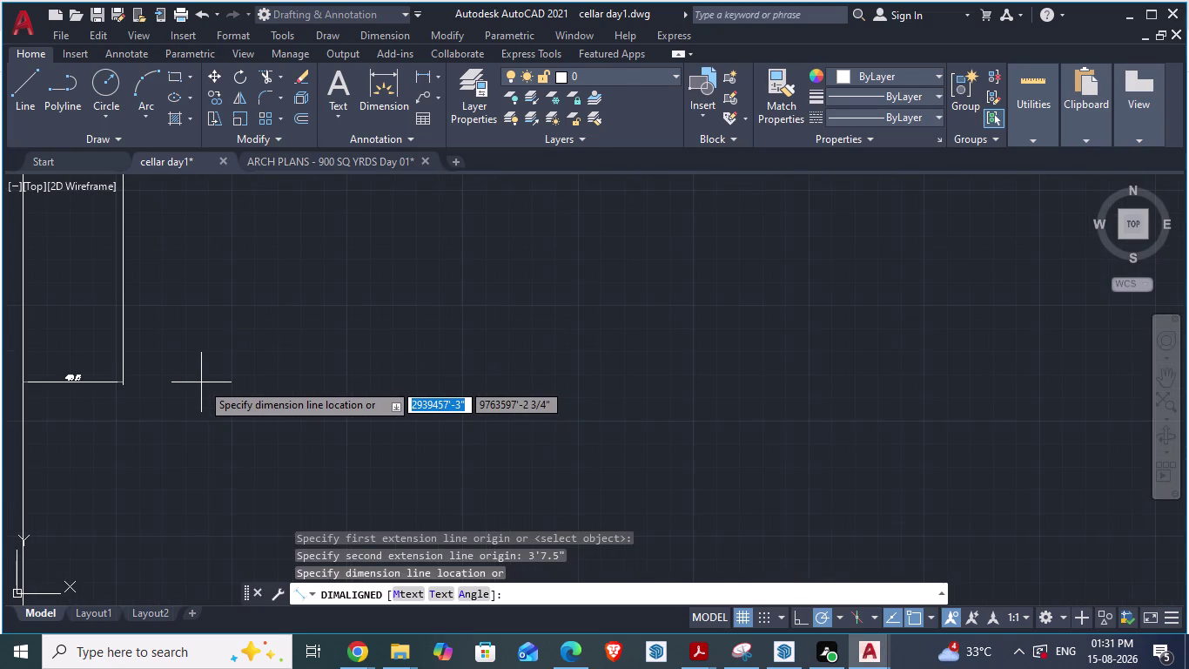
scroll(up, 3)
scroll(down, 3)
scroll(up, 3)
scroll(down, 3)
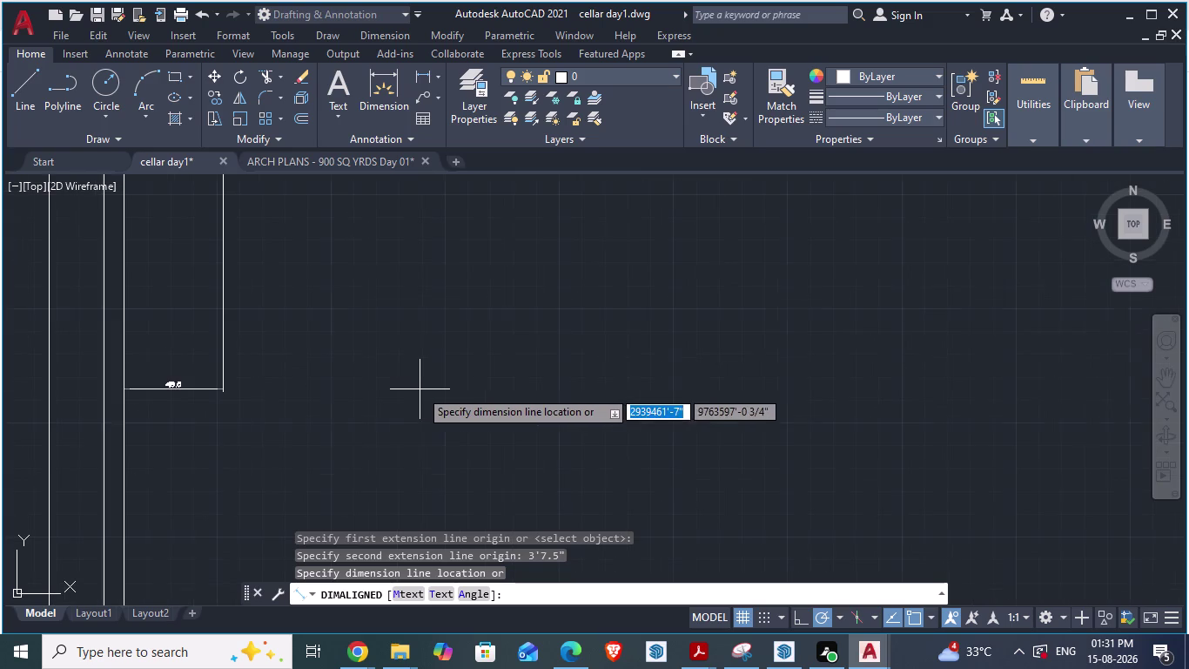
scroll(up, 3)
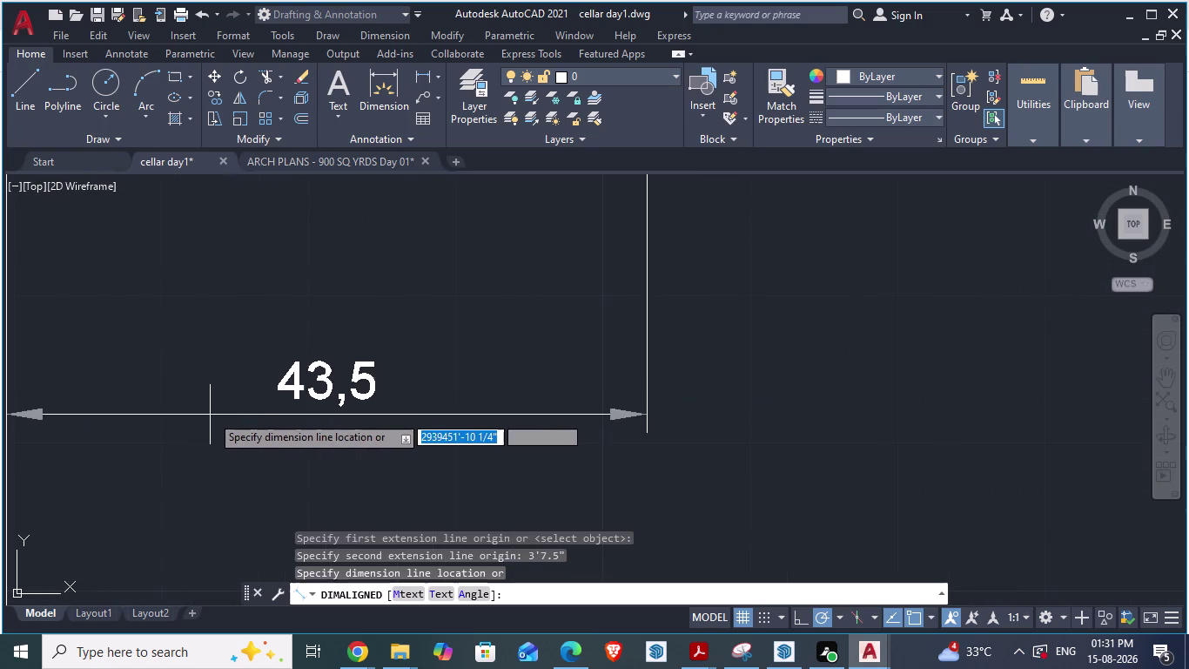
scroll(down, 3)
scroll(down, 3)
scroll(down, 3)
scroll(down, 3)
scroll(down, 3)
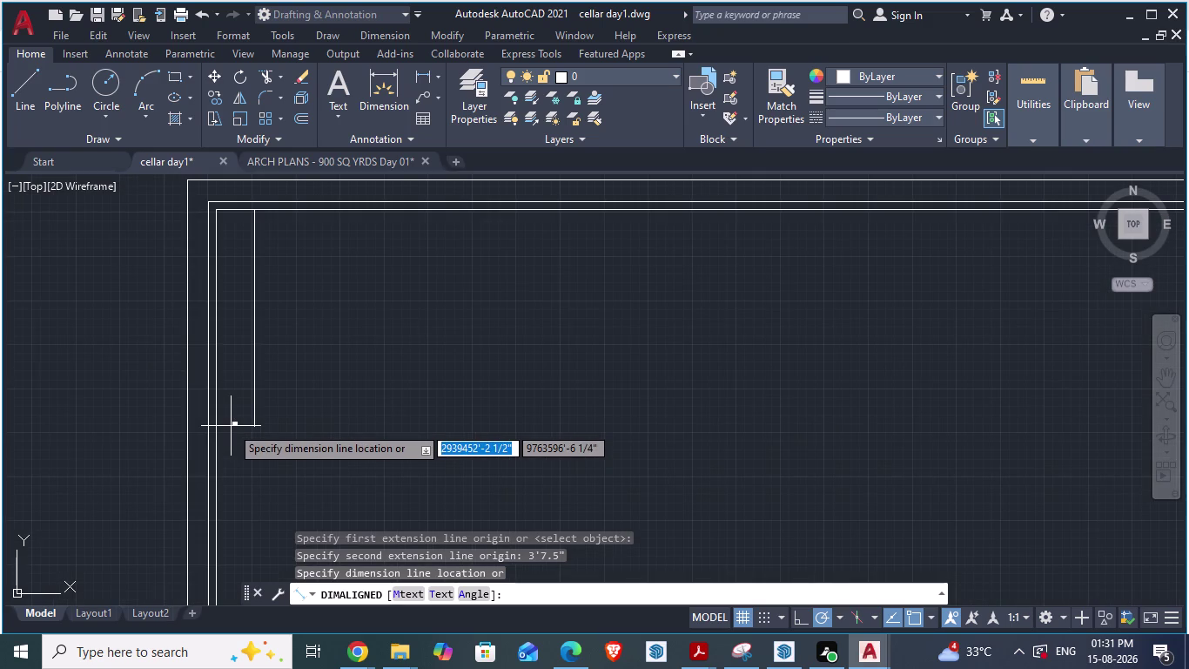
scroll(up, 3)
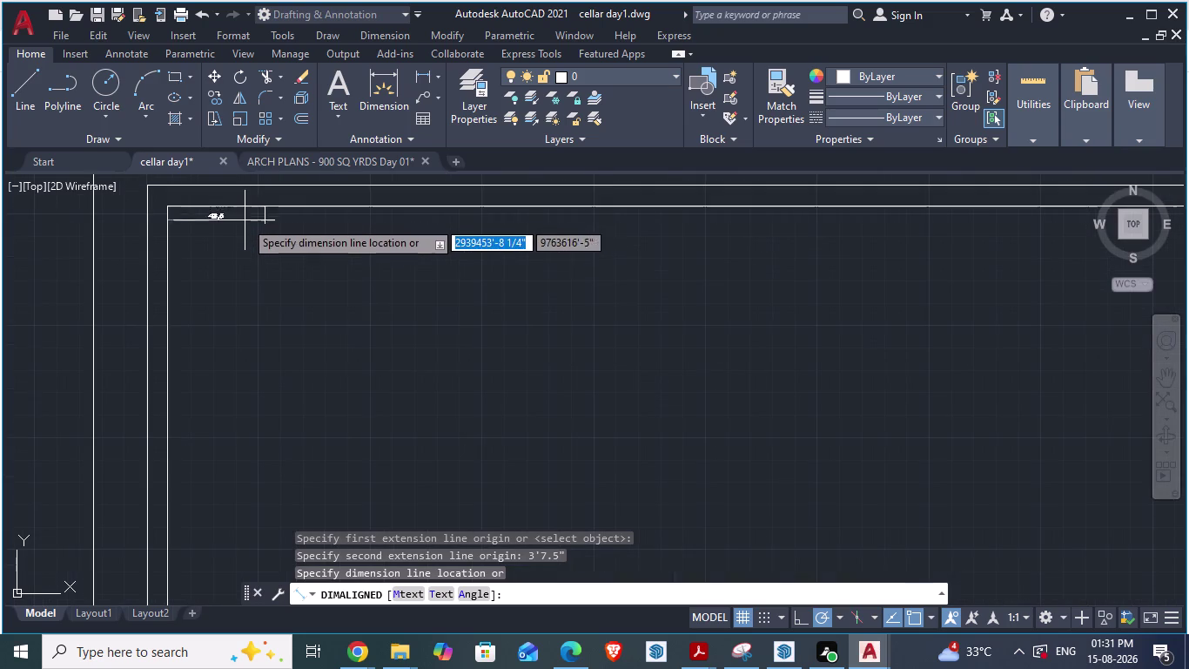
scroll(up, 3)
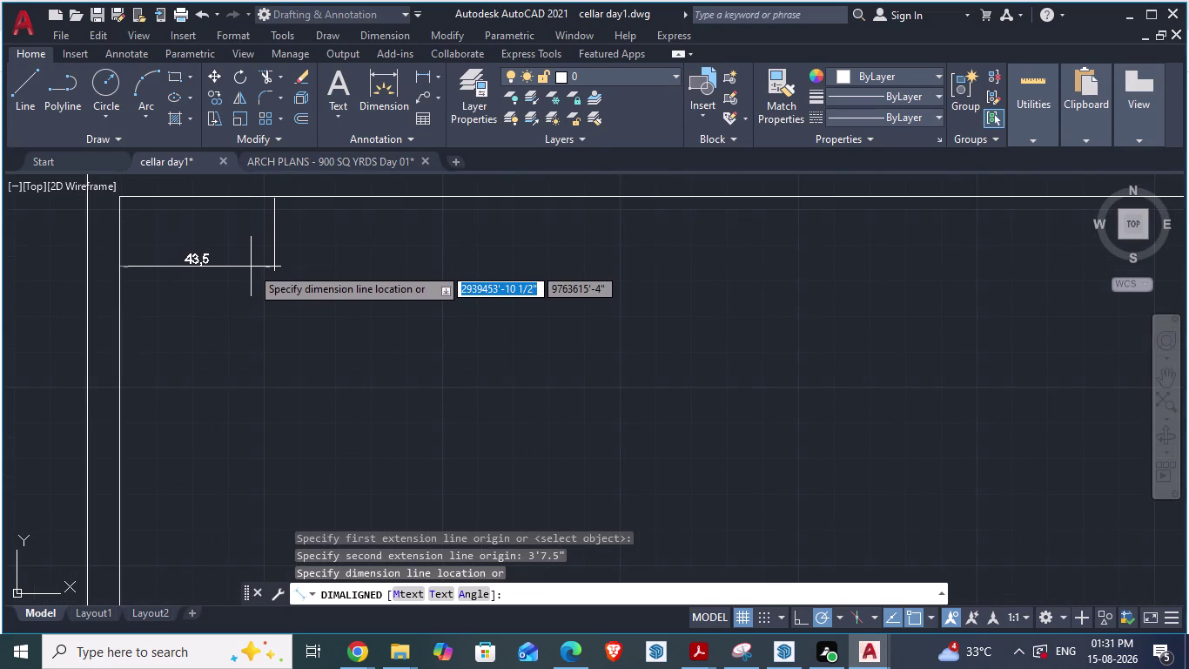
key(Escape)
scroll(down, 3)
scroll(up, 3)
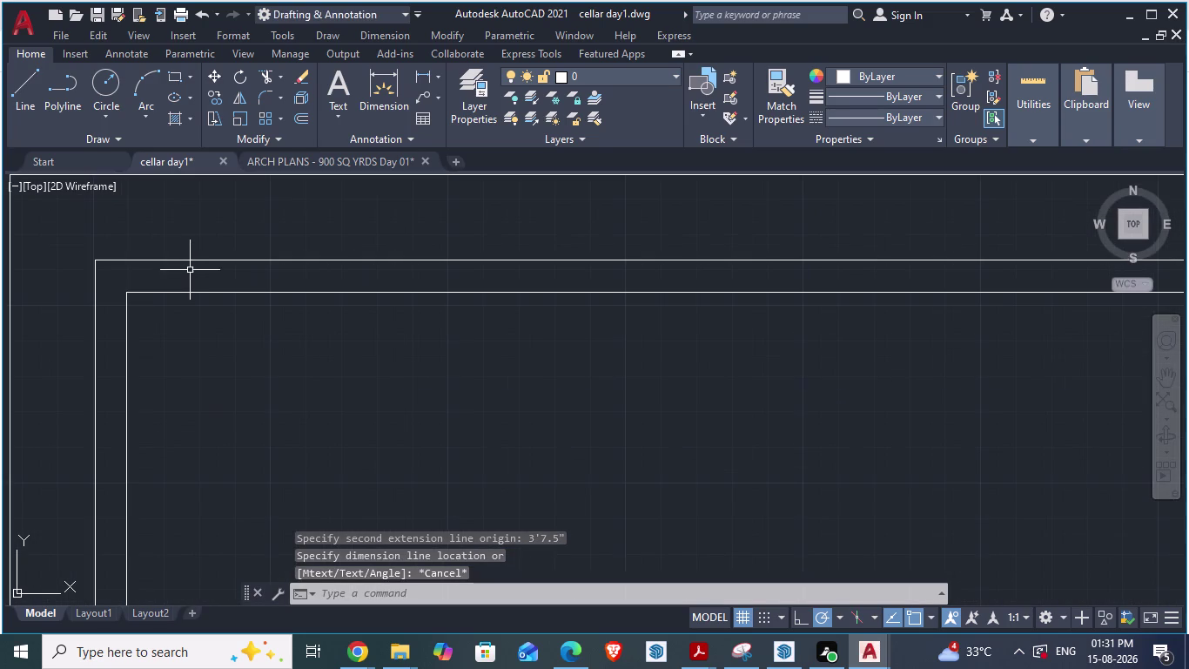
Place a 3'7.5" (43,5) aligned dimension above the inner top wall.
text(da)
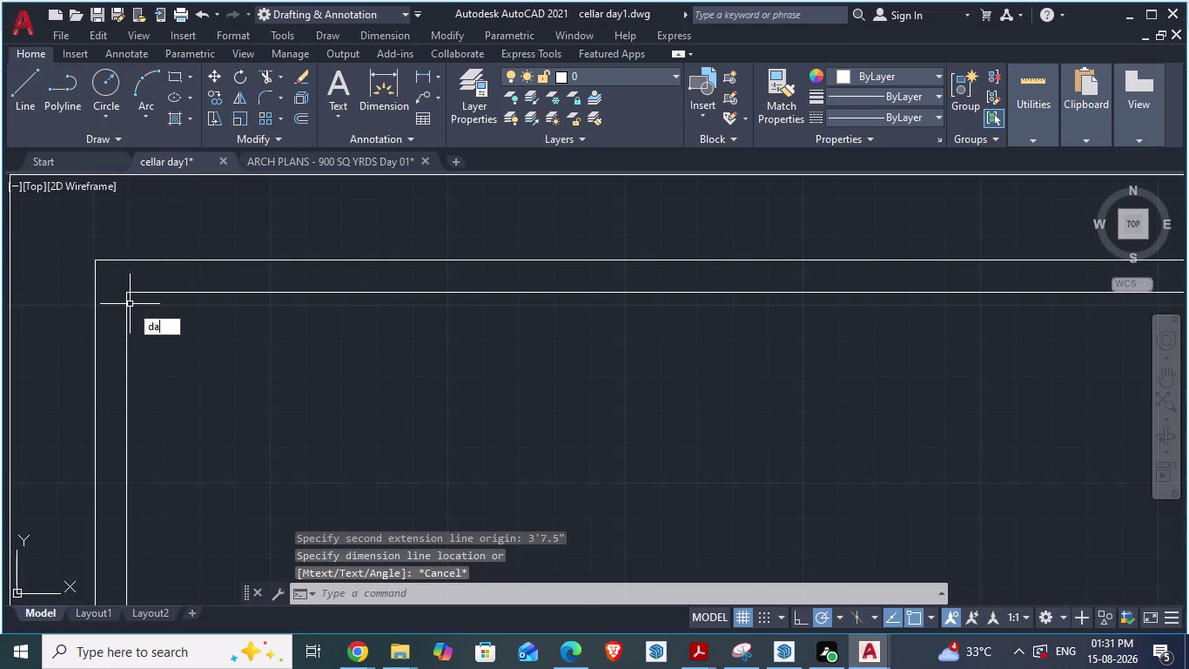
key(Return)
click(133, 290)
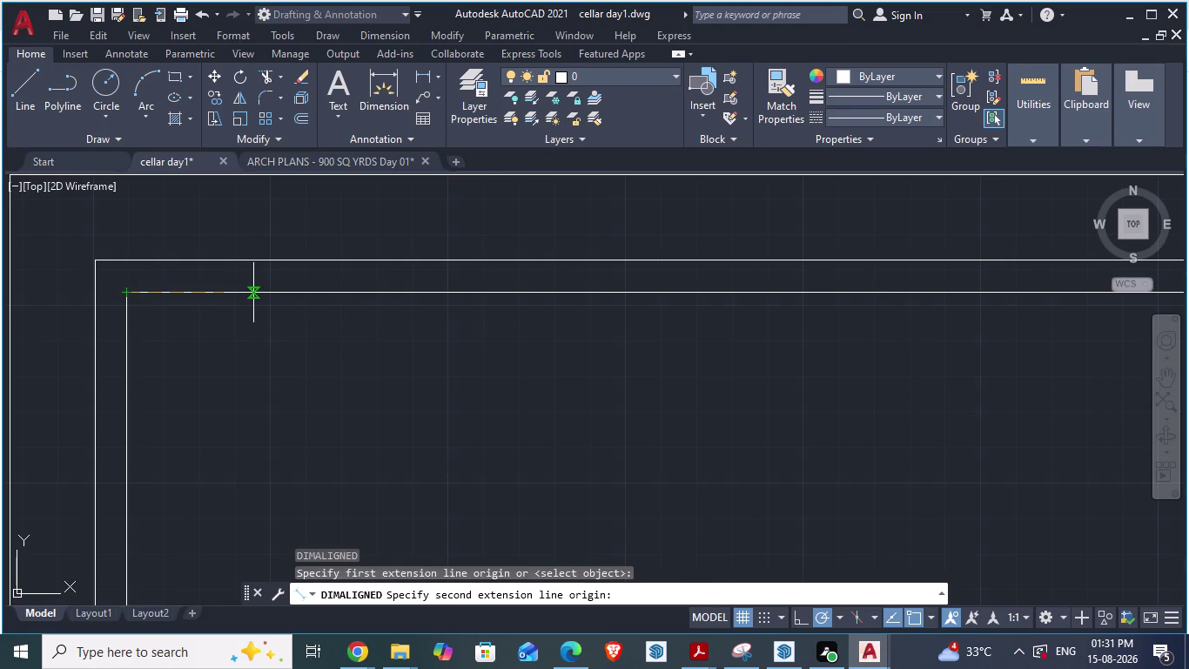
key(3)
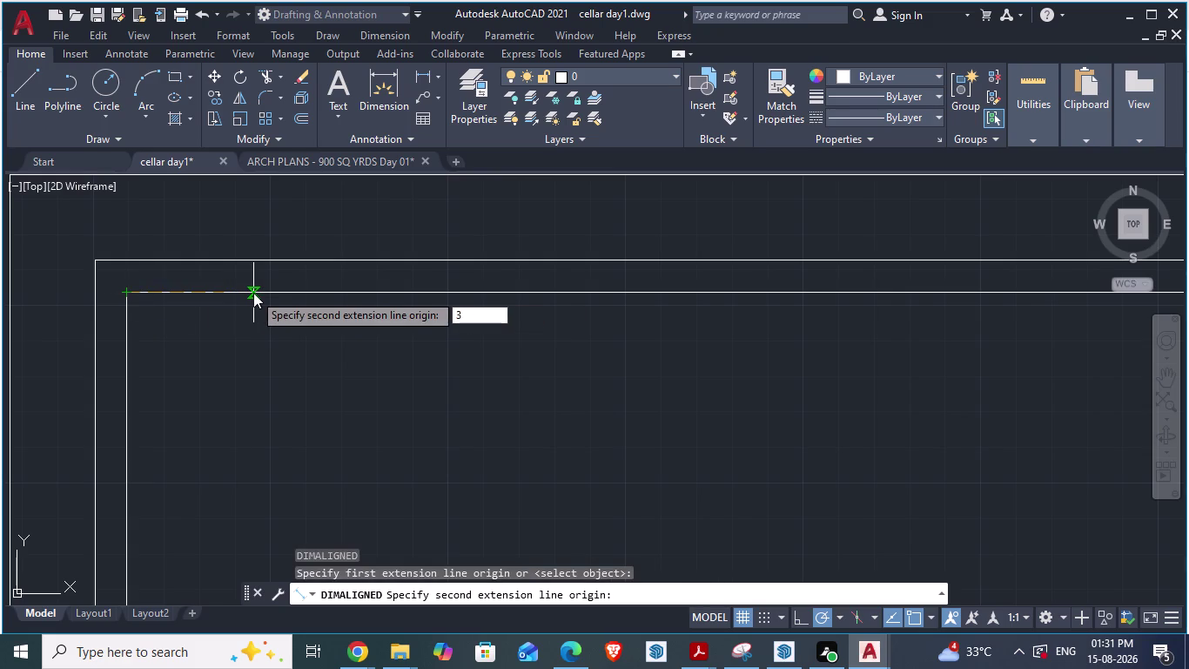
key(apostrophe)
key(7)
text(.5)
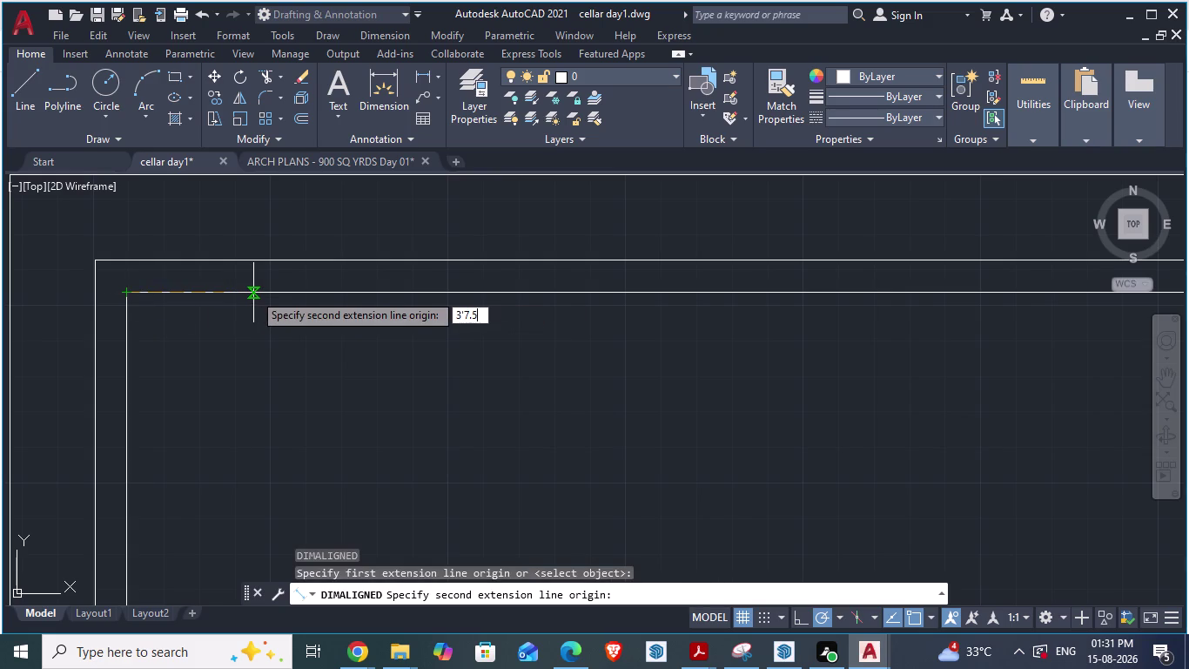
key(shift+quotedbl)
key(Return)
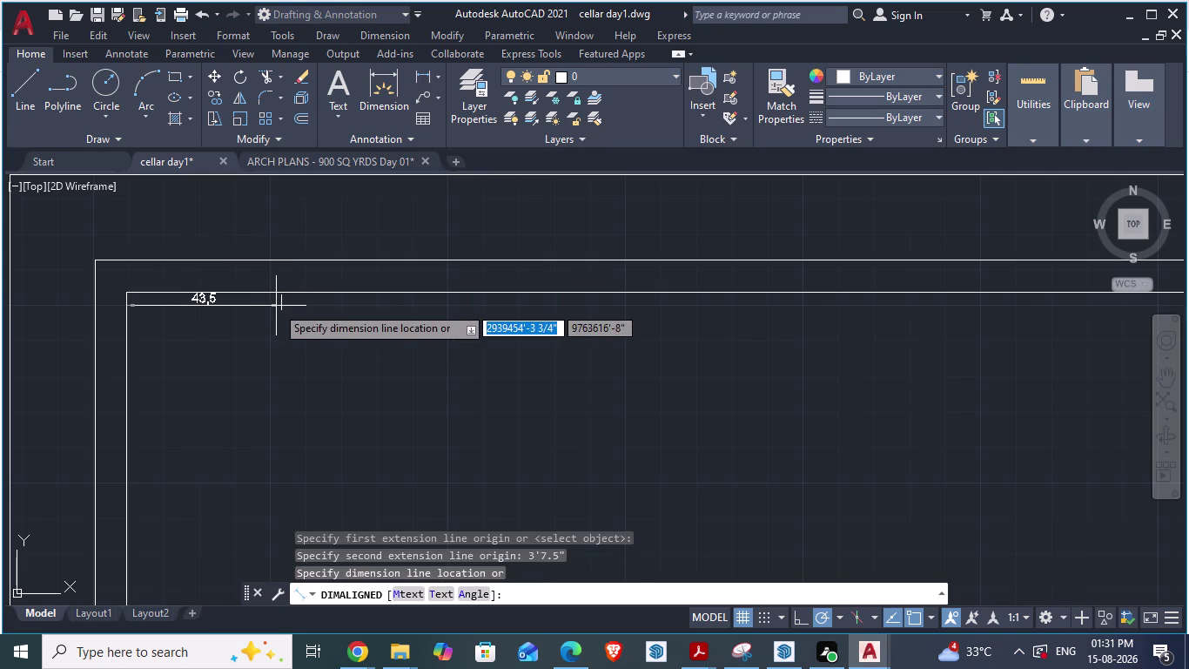
scroll(up, 3)
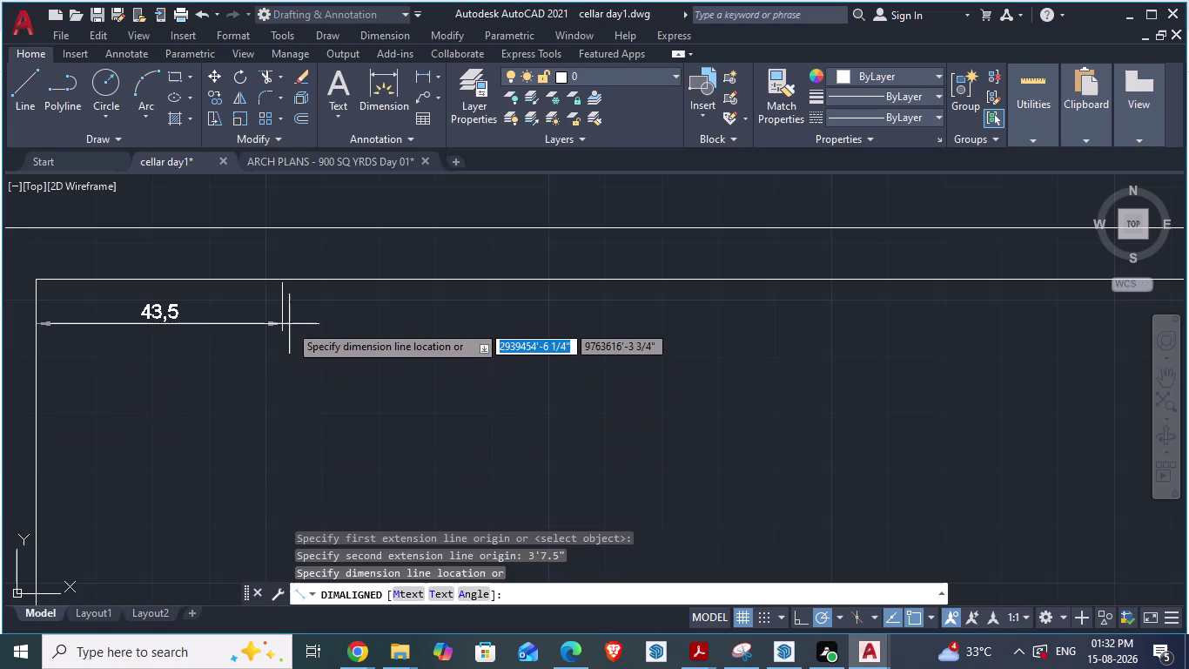
click(289, 324)
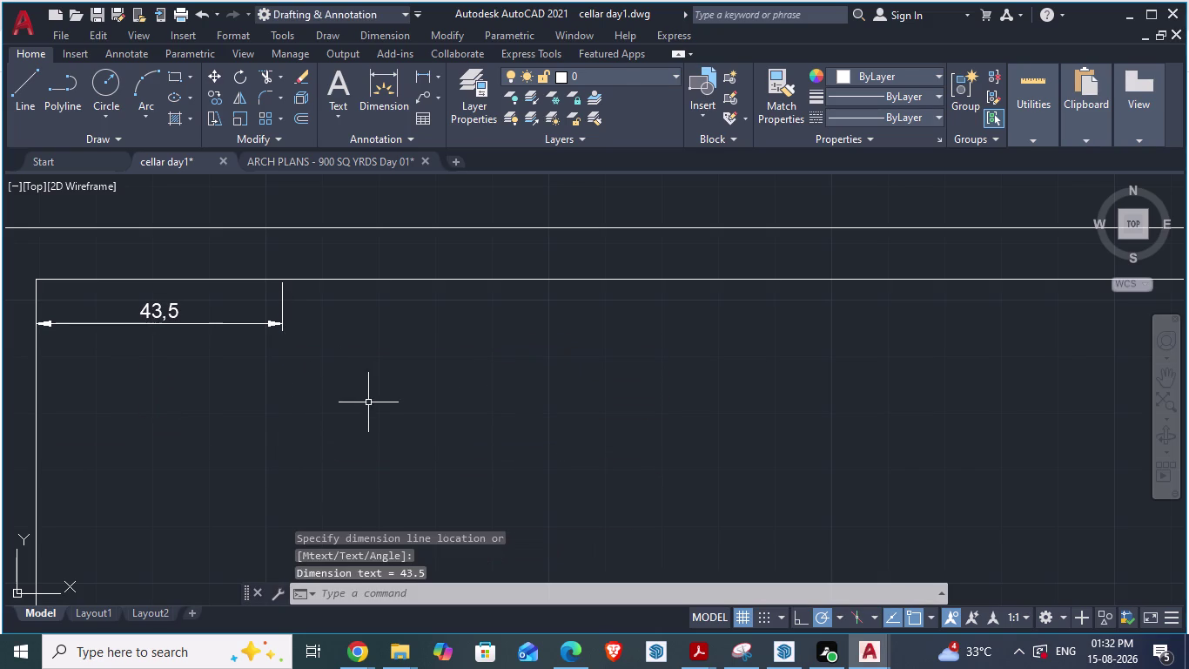
Cancel a second aligned dimension and undo twice to remove the 43,5 dimension.
text(da)
key(Return)
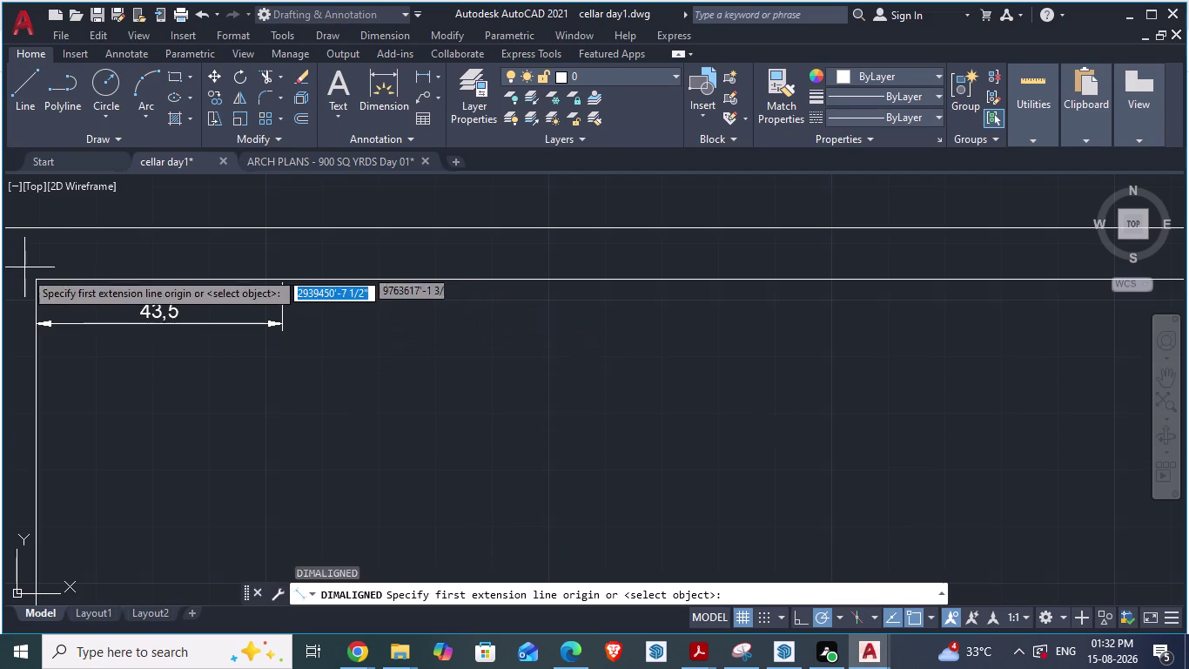
click(39, 277)
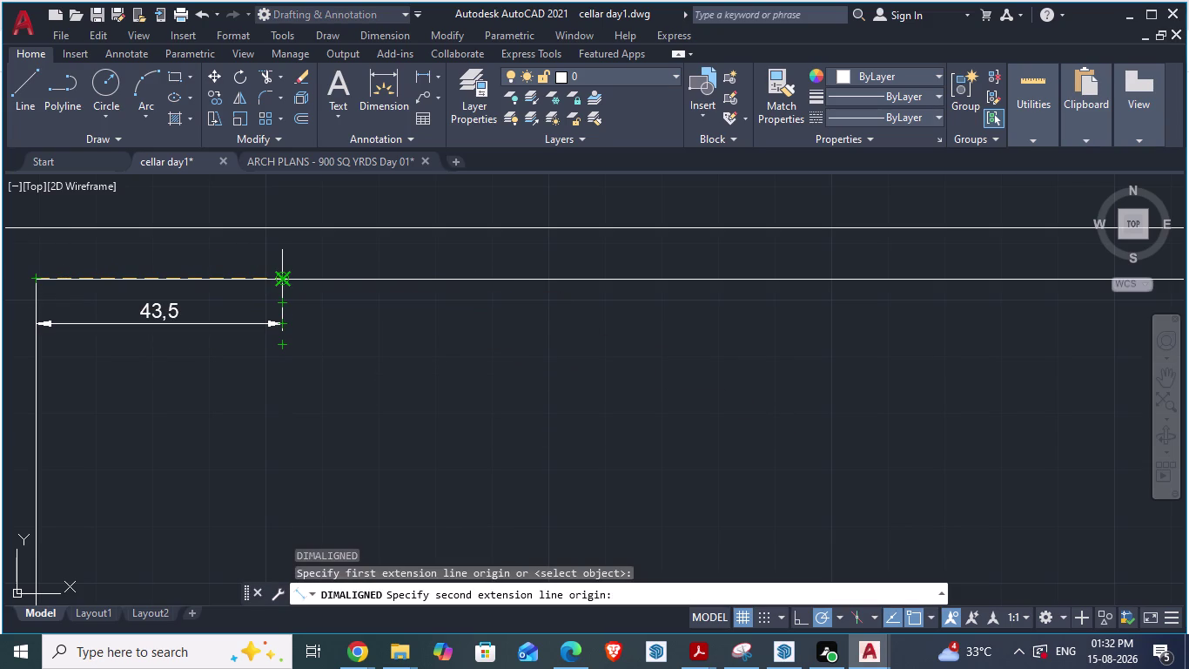
key(Escape)
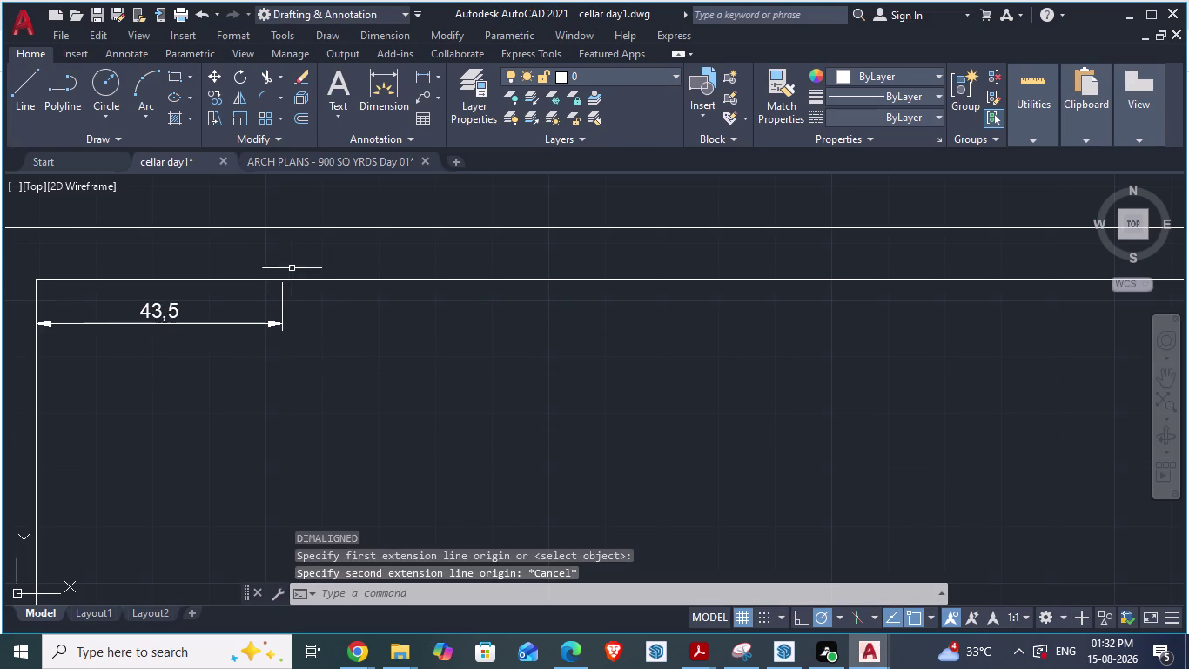
key(ctrl+z)
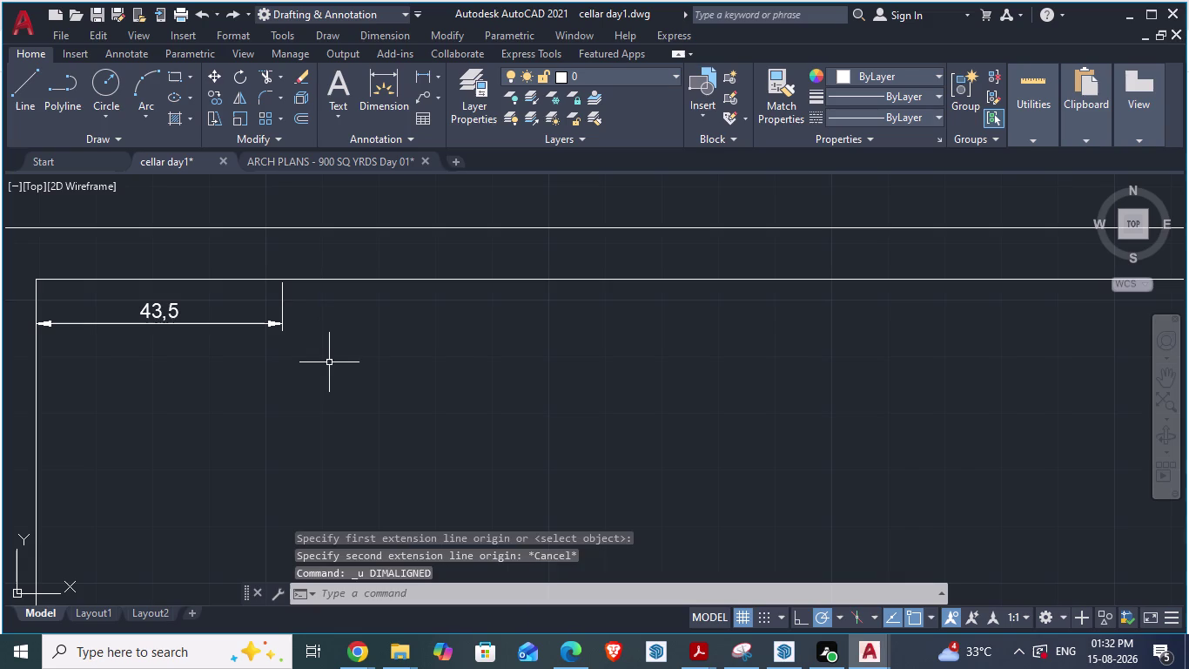
key(ctrl+z)
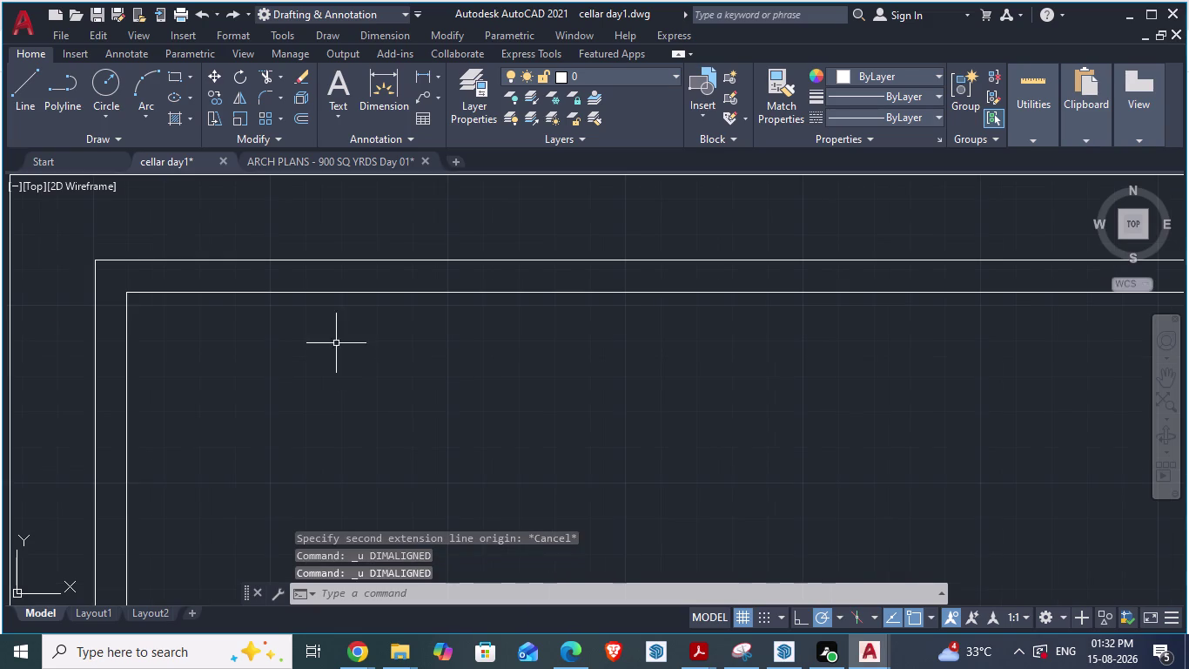
Preview a 3'7.5" inner-corner dimension, cancel it, and start the LINE command.
scroll(down, 3)
scroll(up, 3)
text(da)
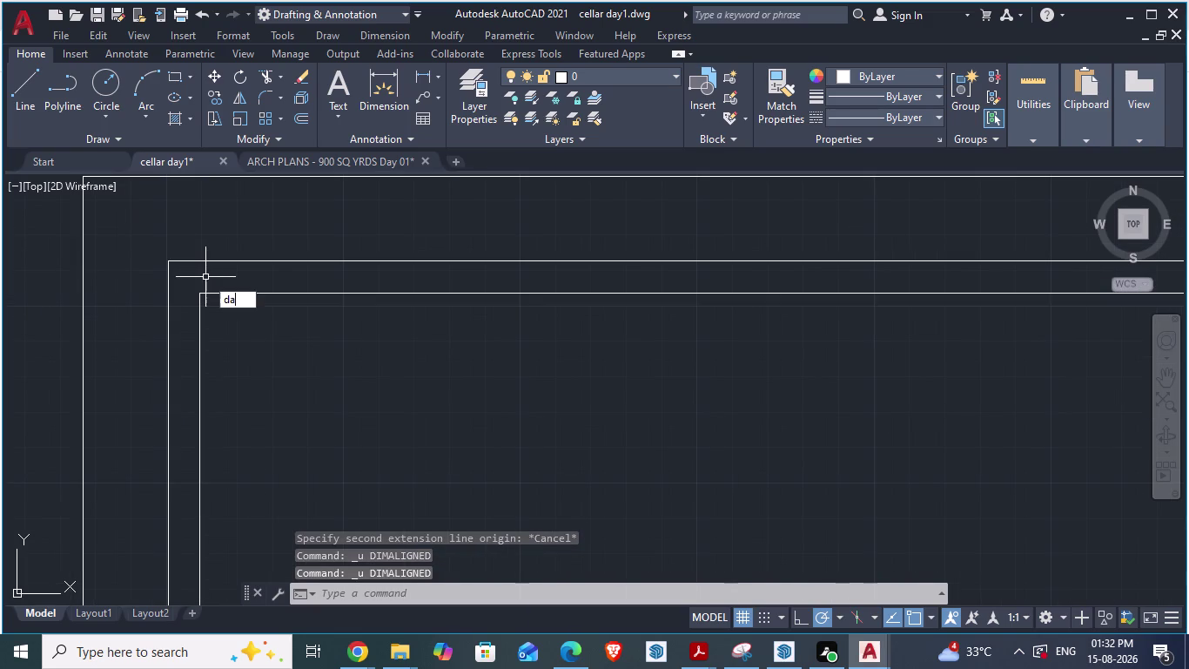
key(Return)
click(205, 293)
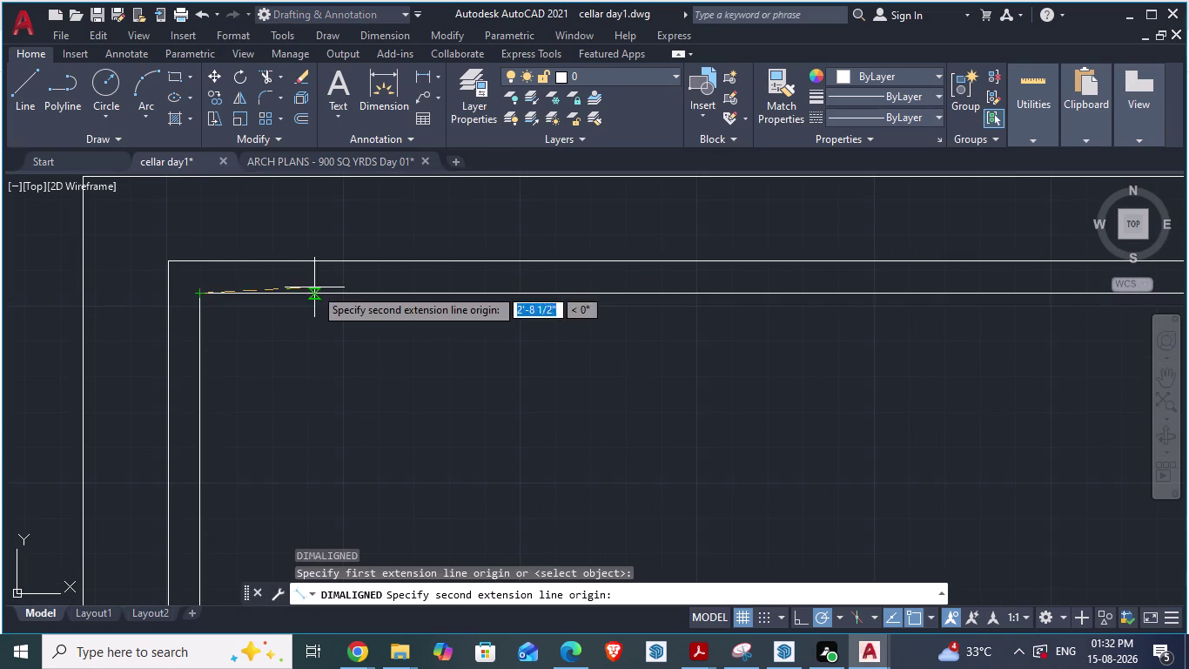
text(3')
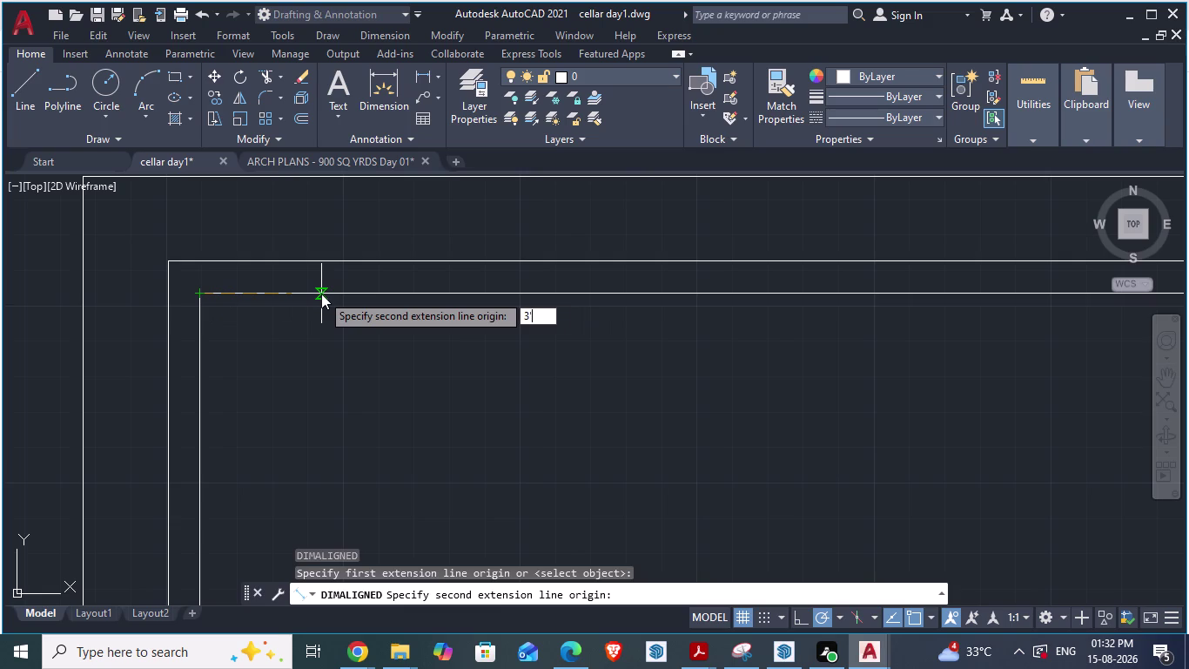
text(7.5)
key(shift+quotedbl)
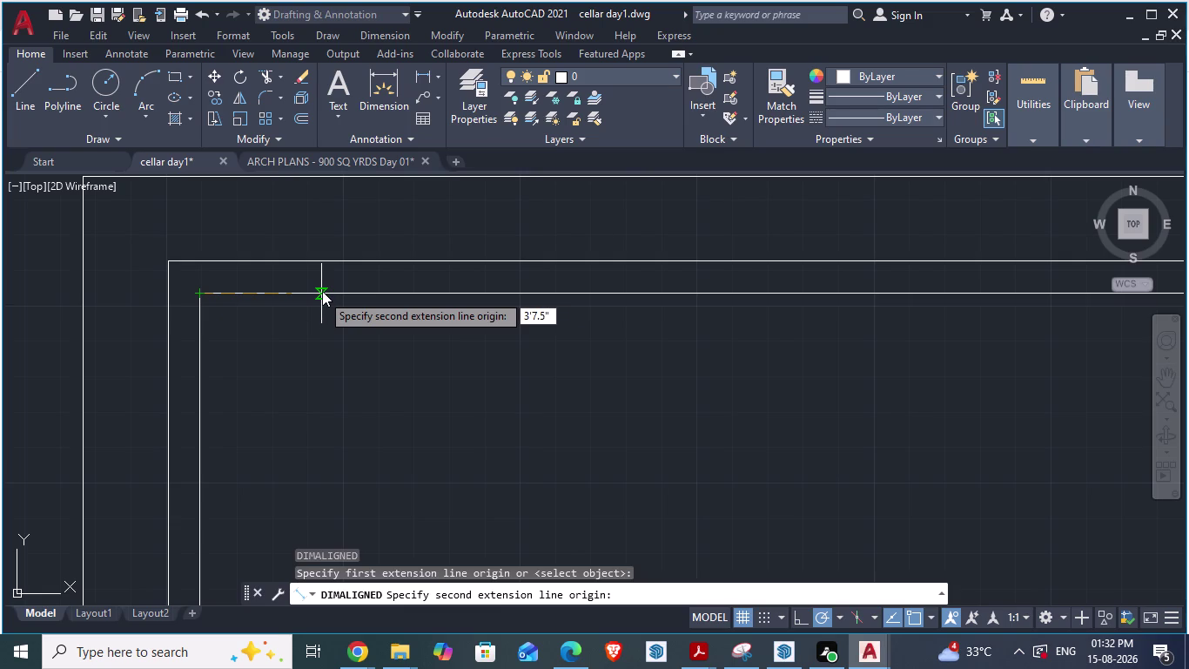
click(322, 291)
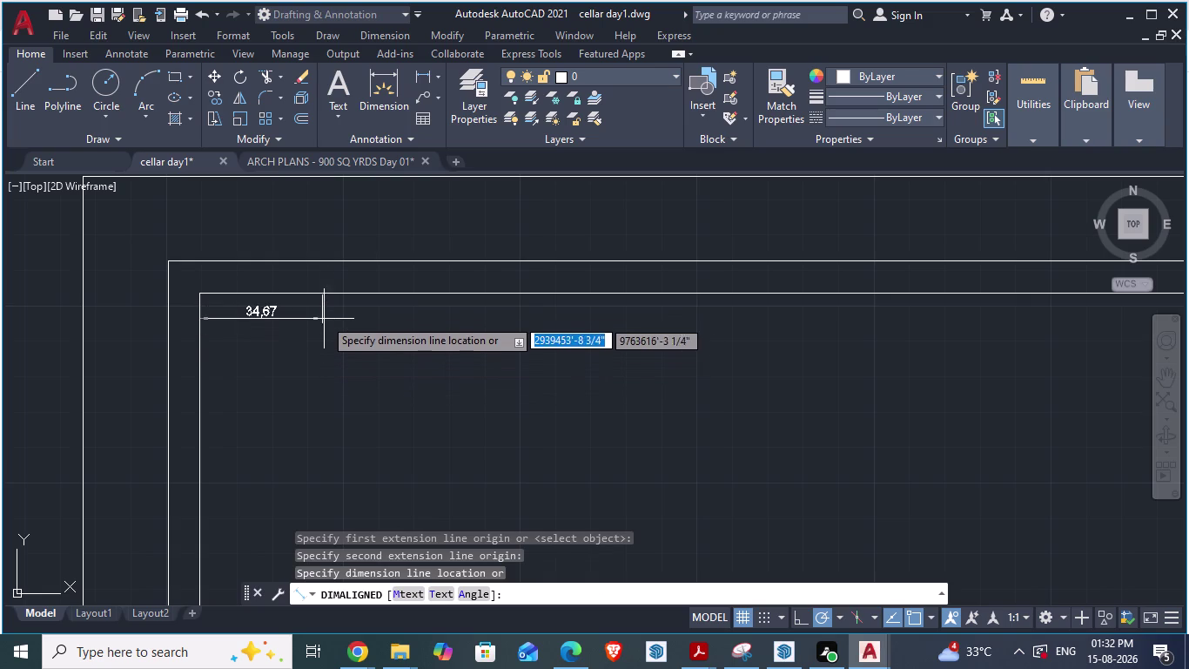
key(Escape)
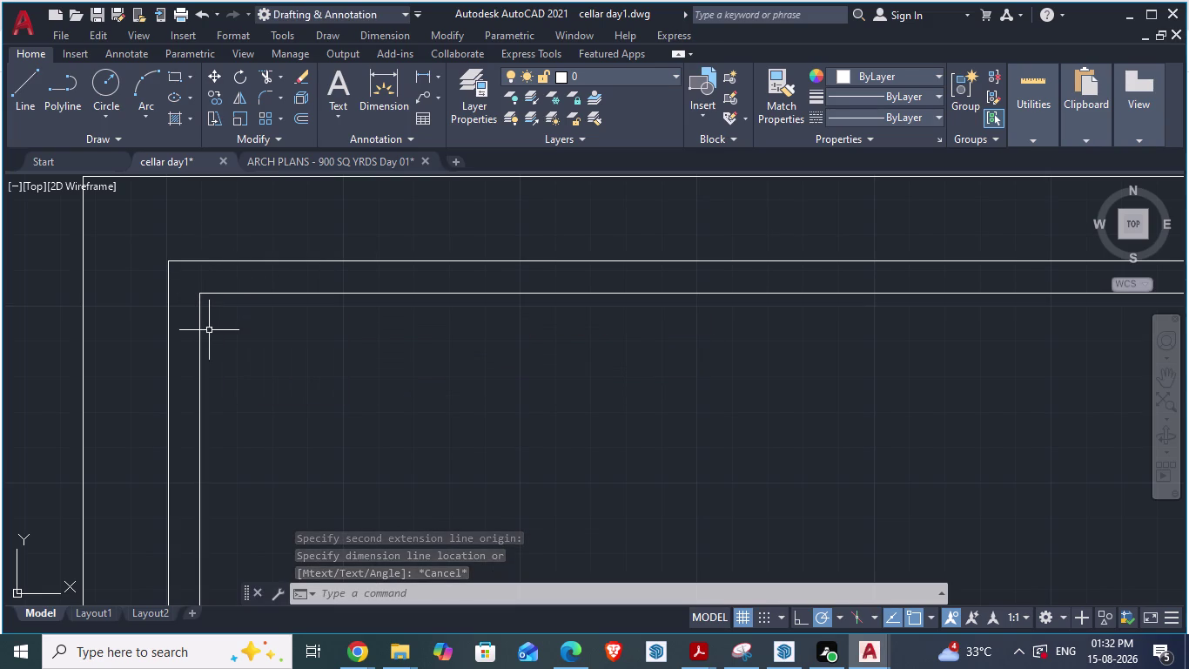
key(l)
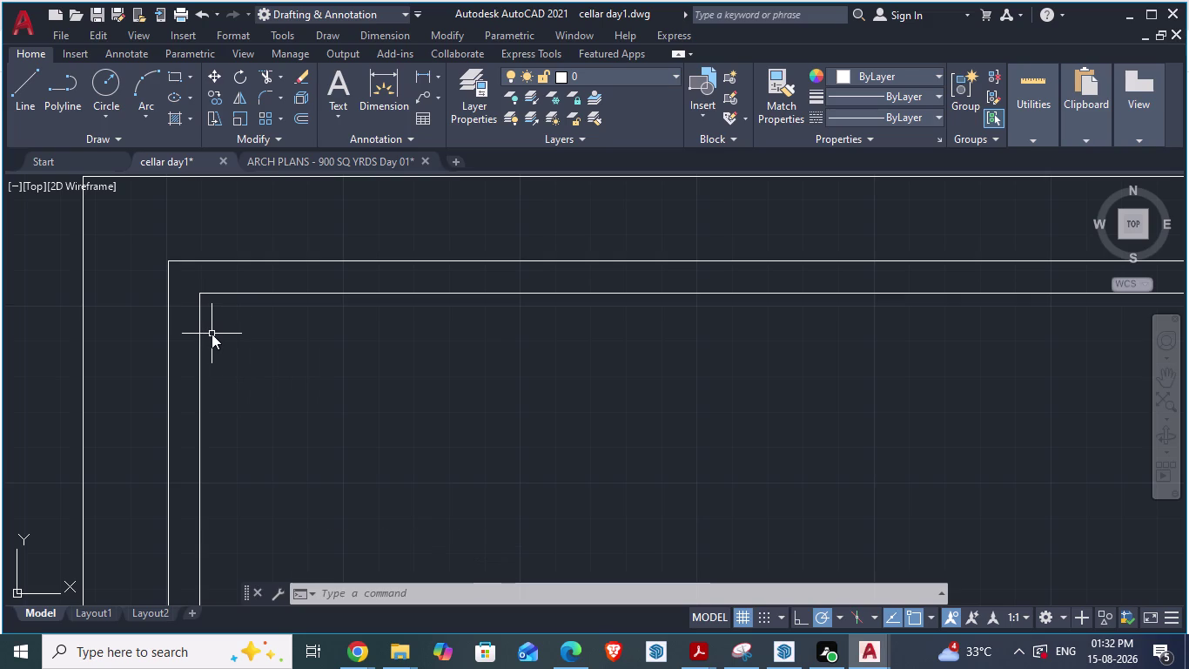
key(Return)
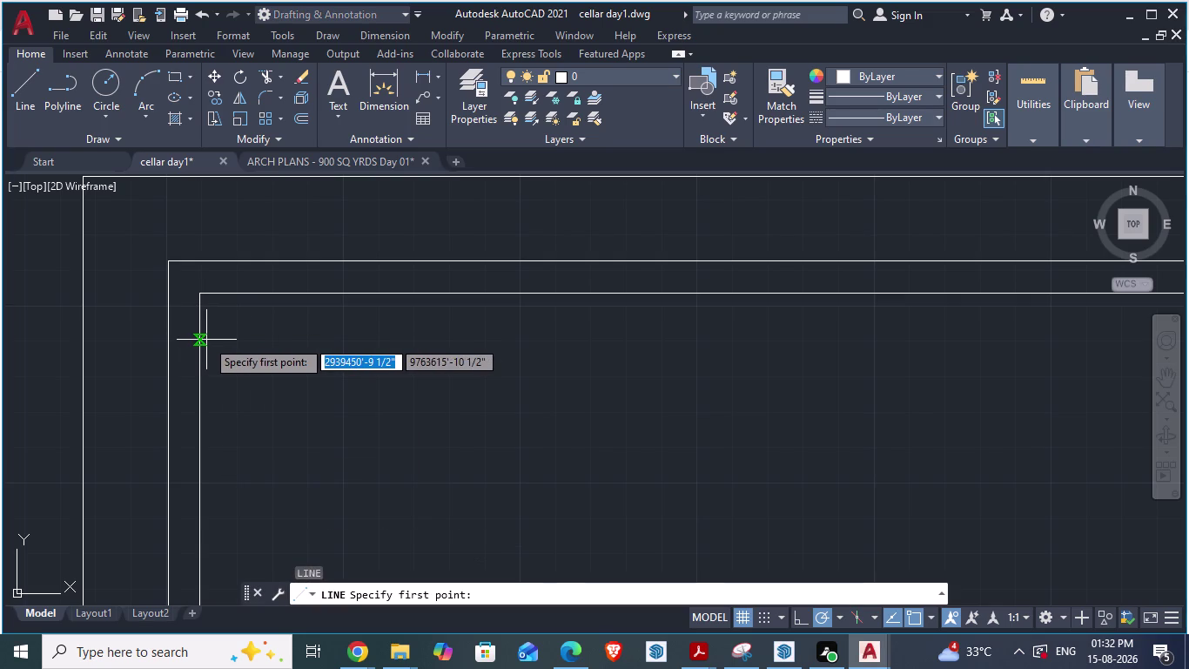
Start the line on the inner left wall and enter a 3'7.5" length.
click(206, 339)
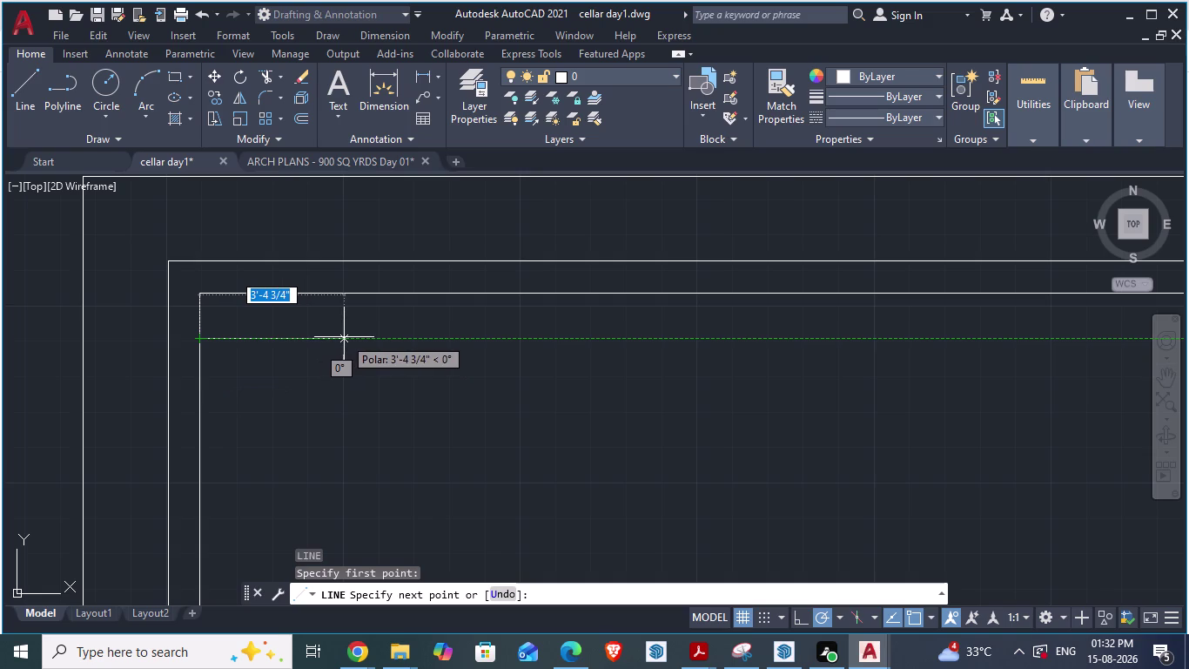
key(super+p)
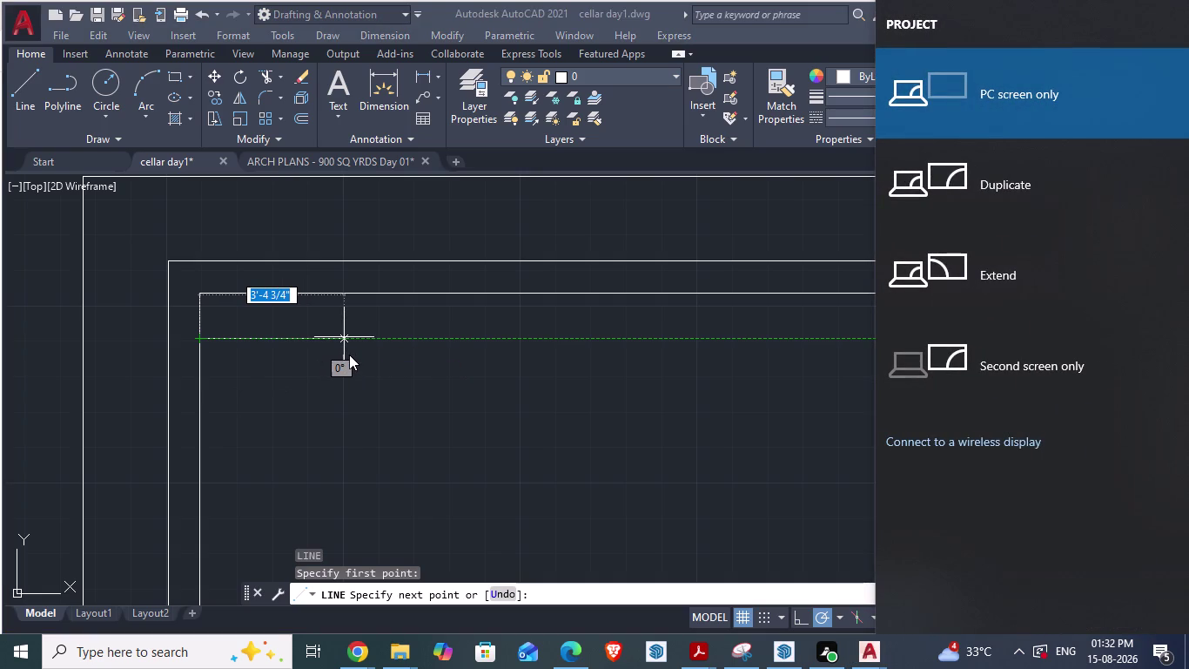
key(Escape)
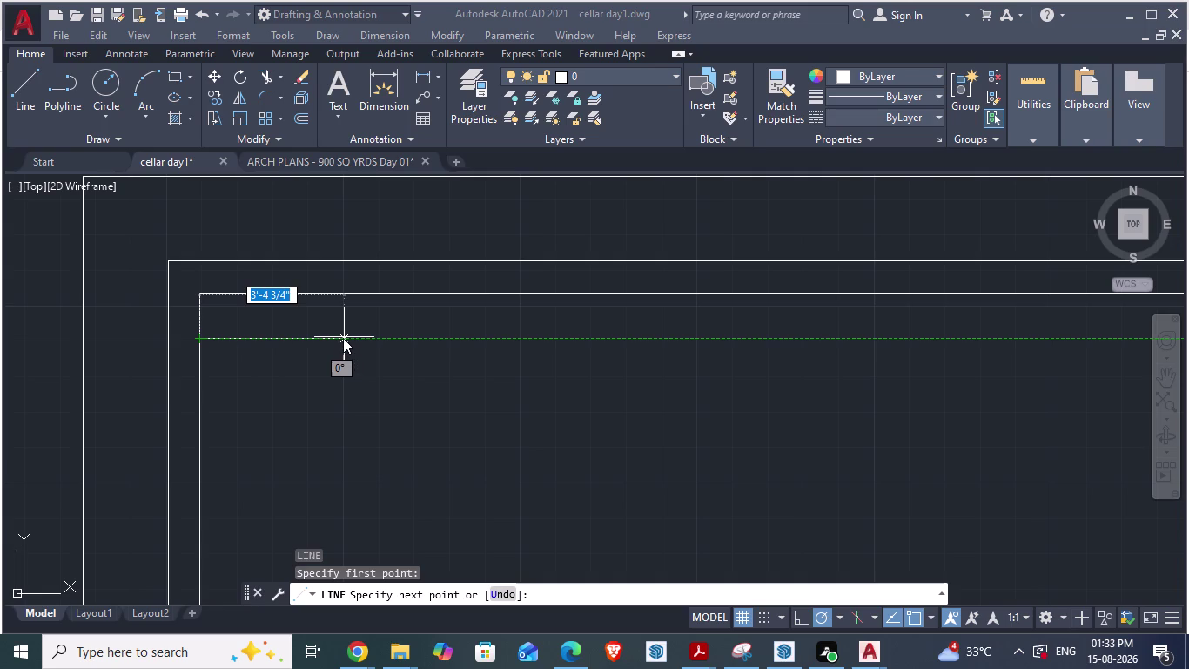
key(3)
key(apostrophe)
text(7.5)
key(shift+quotedbl)
key(Return)
click(287, 298)
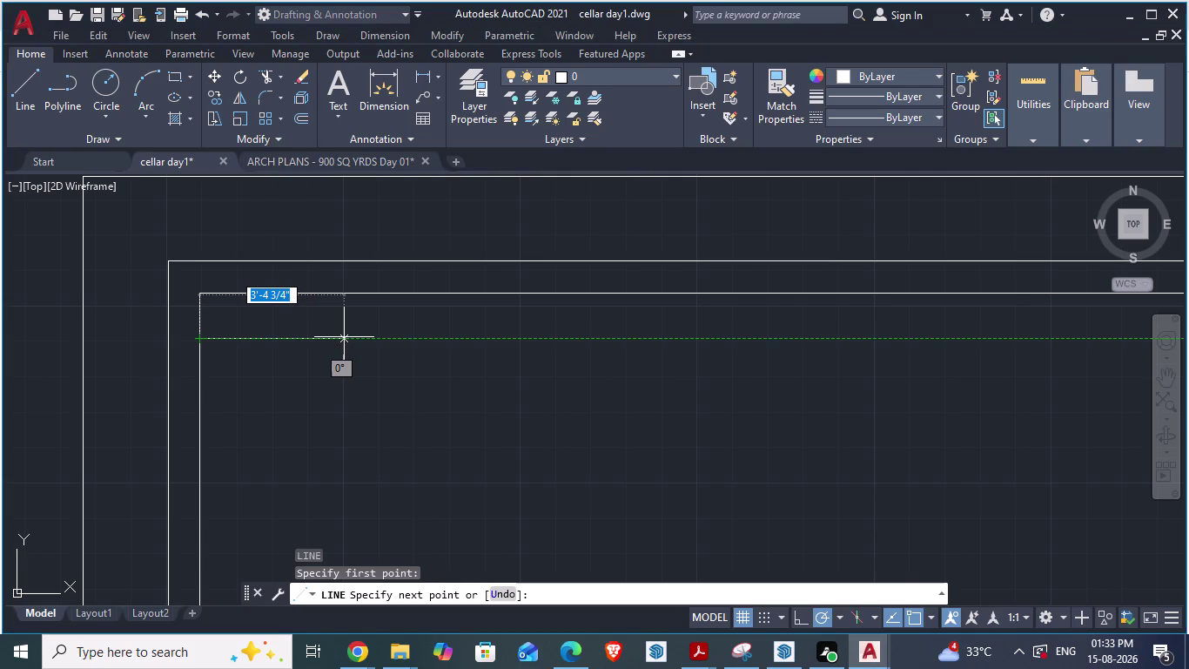
Draw the 3'-7.5" divider line horizontally to the right and end the command.
drag(287, 295, 252, 292)
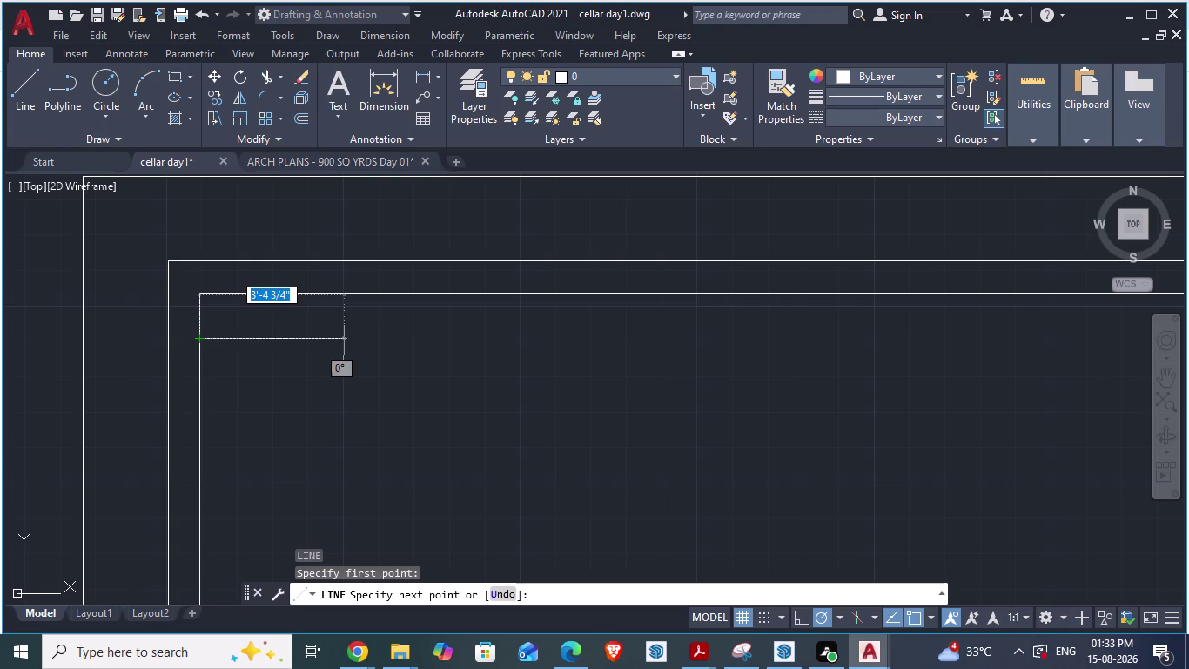
key(3)
key(apostrophe)
text(7.5)
key(shift+quotedbl)
key(Return)
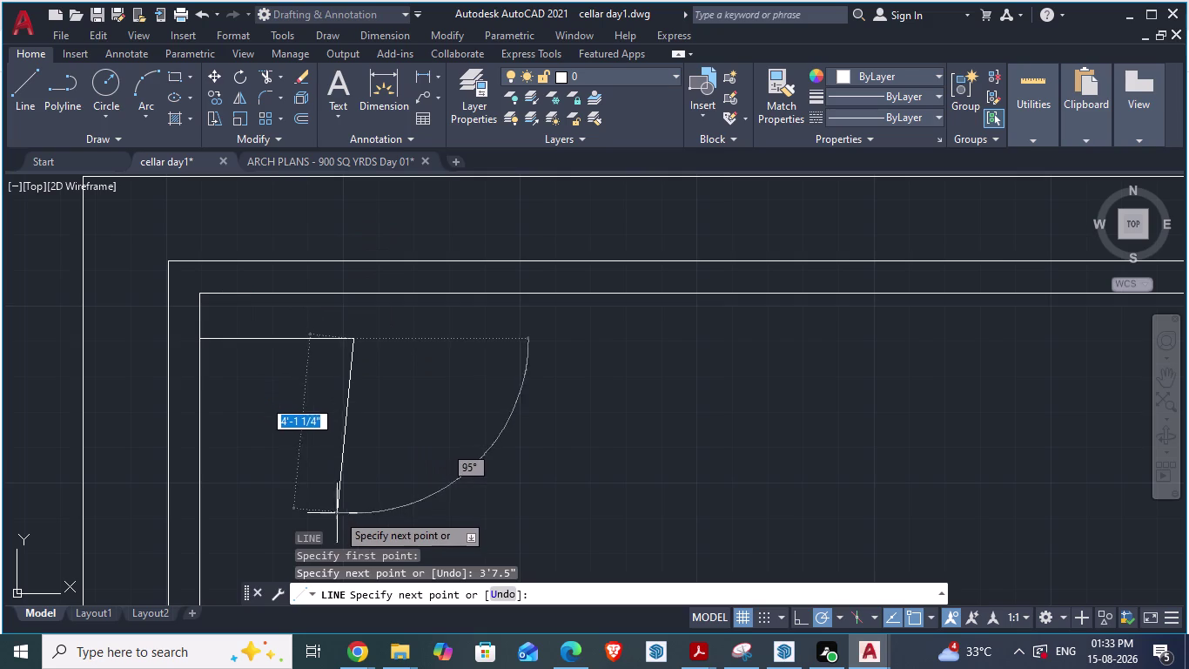
key(Escape)
scroll(down, 3)
scroll(up, 3)
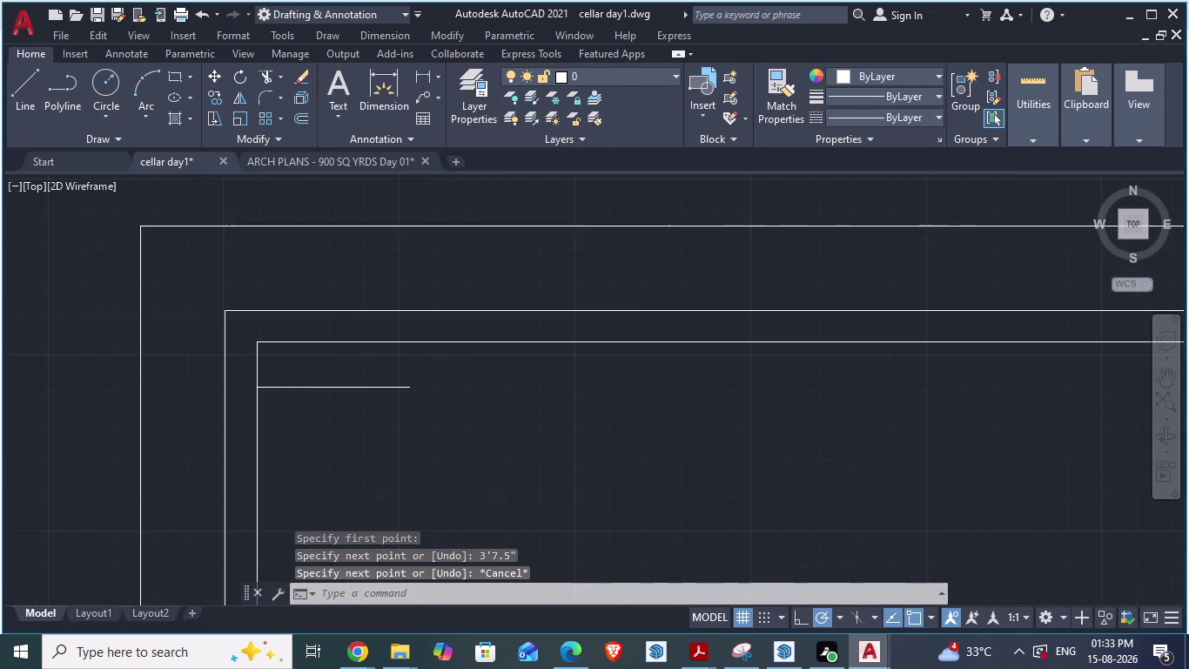
key(d)
key(Return)
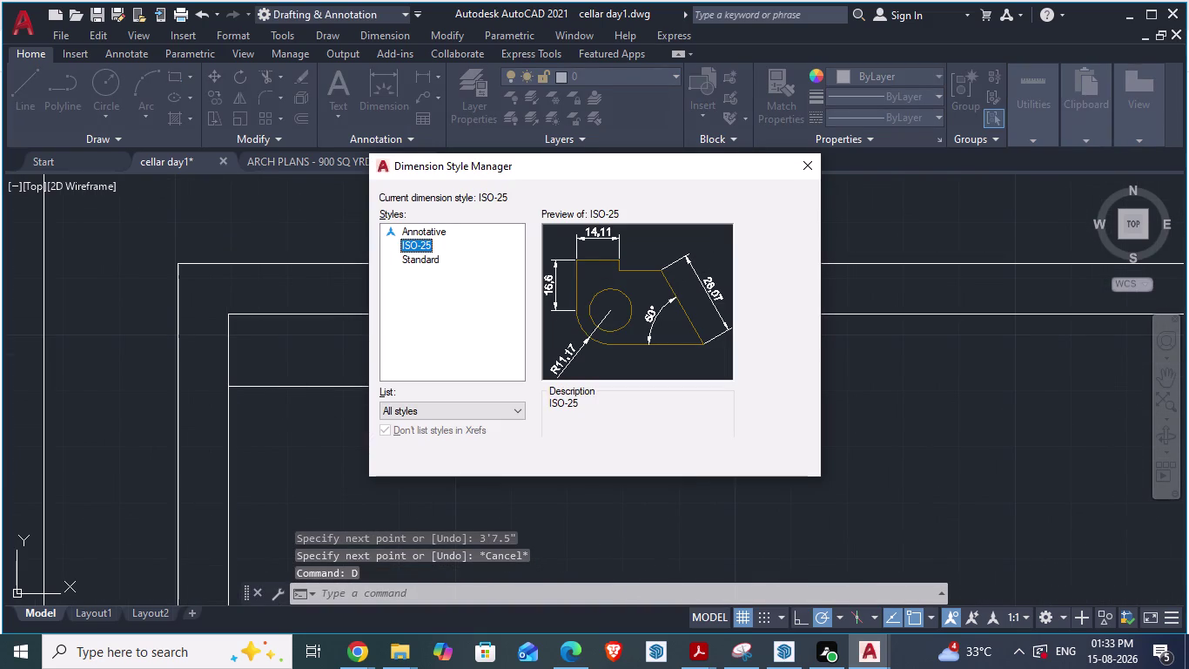
Measure the new line end to end with a trial 43,5 aligned dimension, then discard it.
click(699, 454)
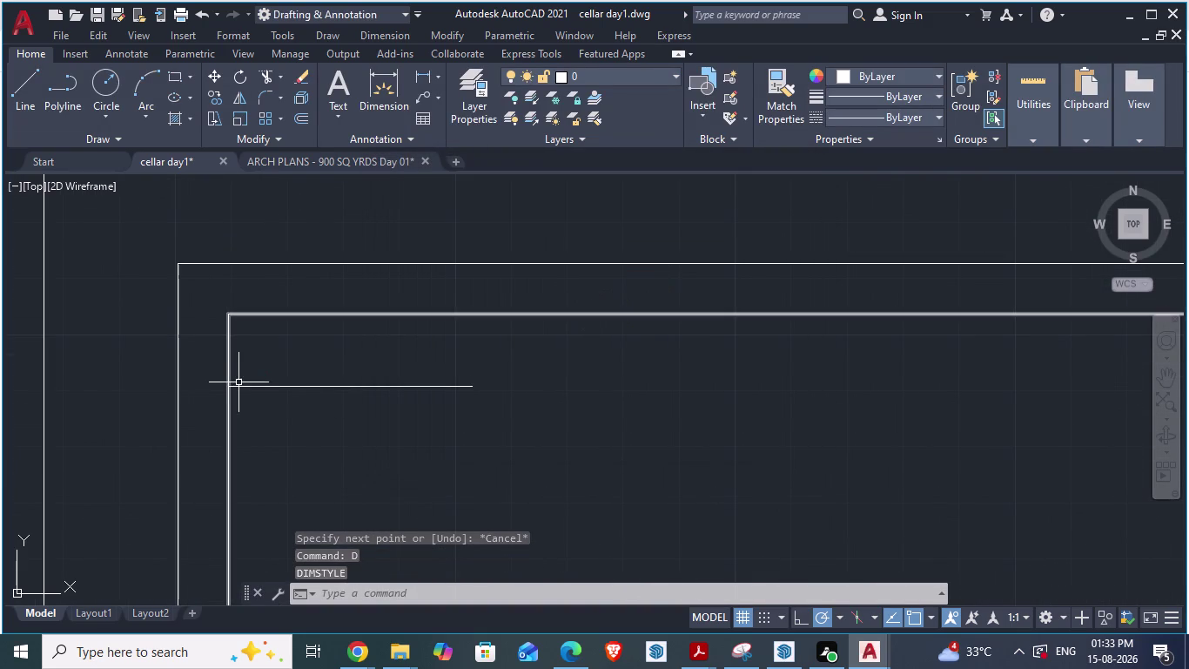
text(da)
key(Return)
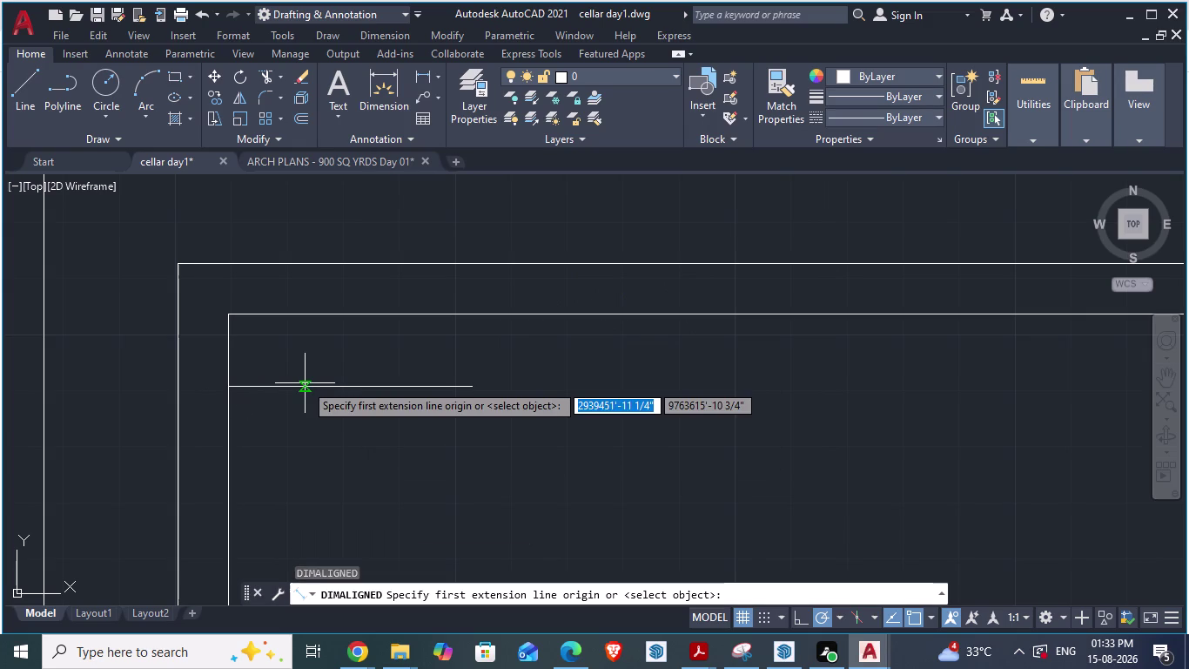
click(232, 384)
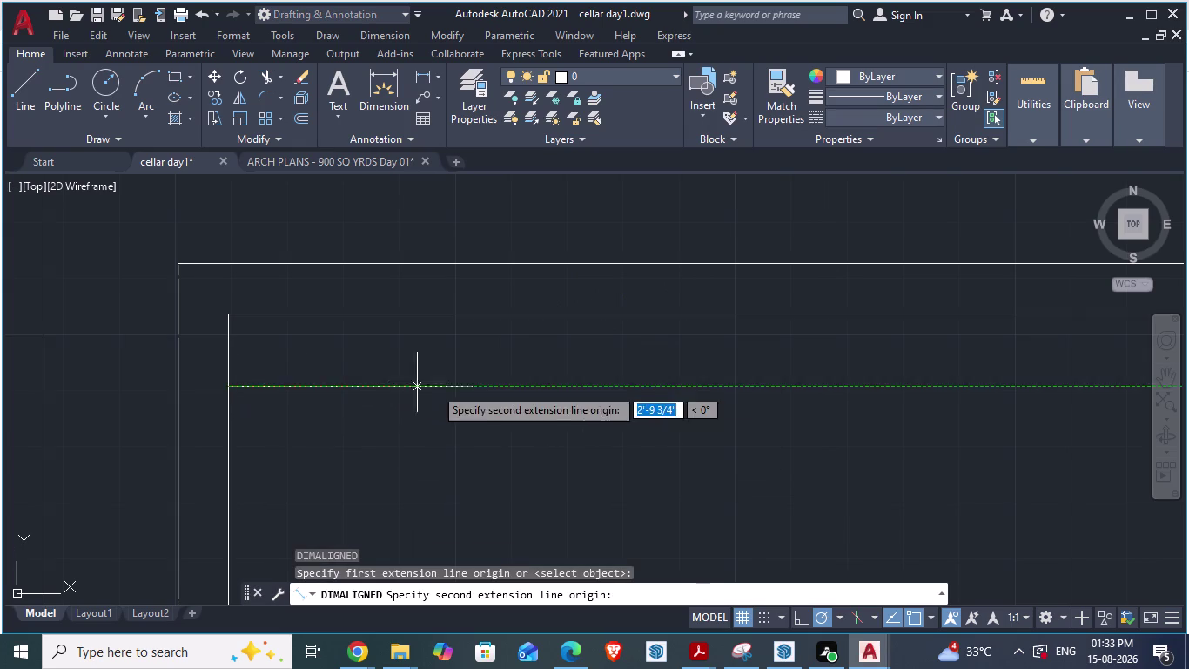
click(470, 390)
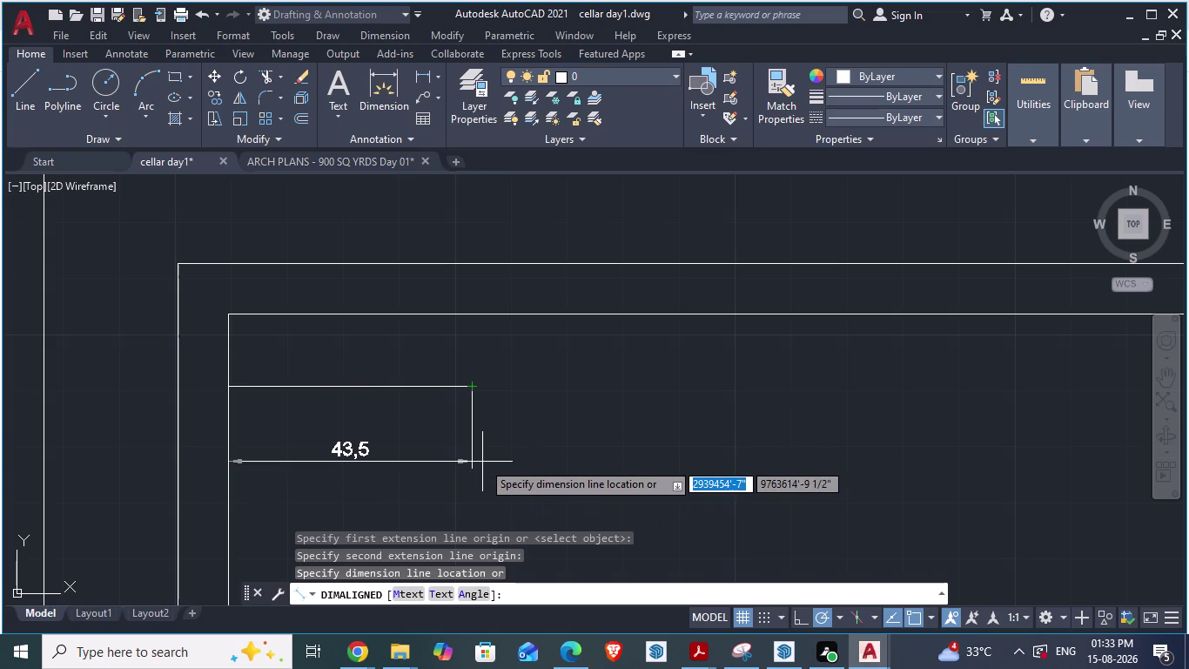
key(d)
key(Return)
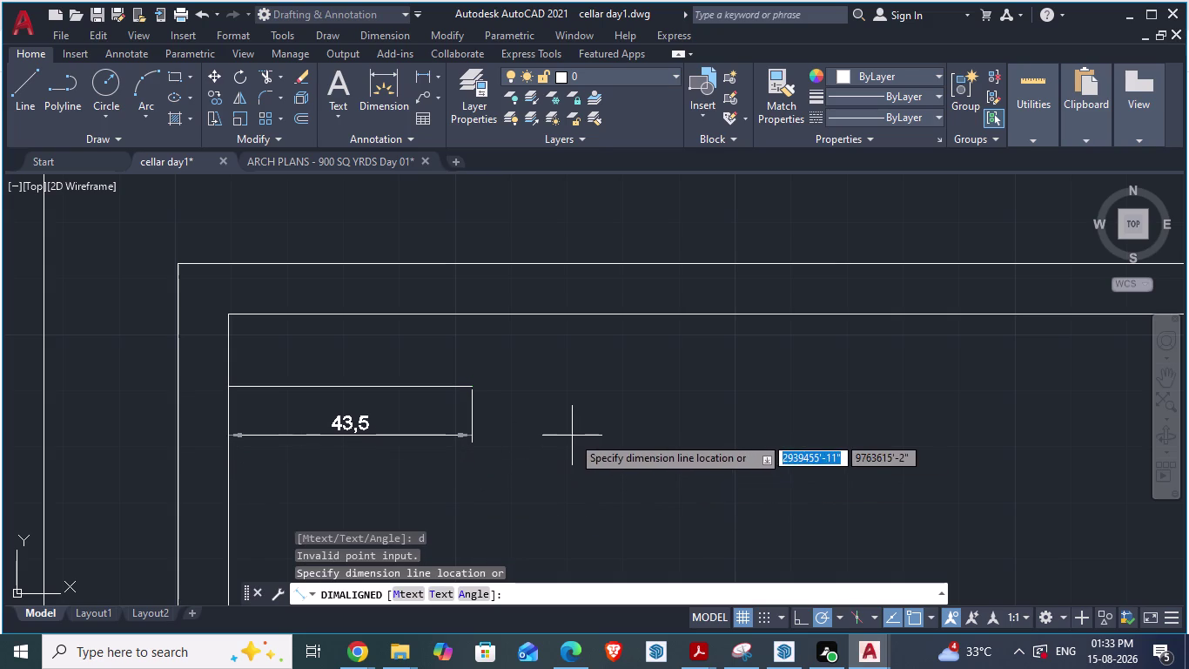
key(Escape)
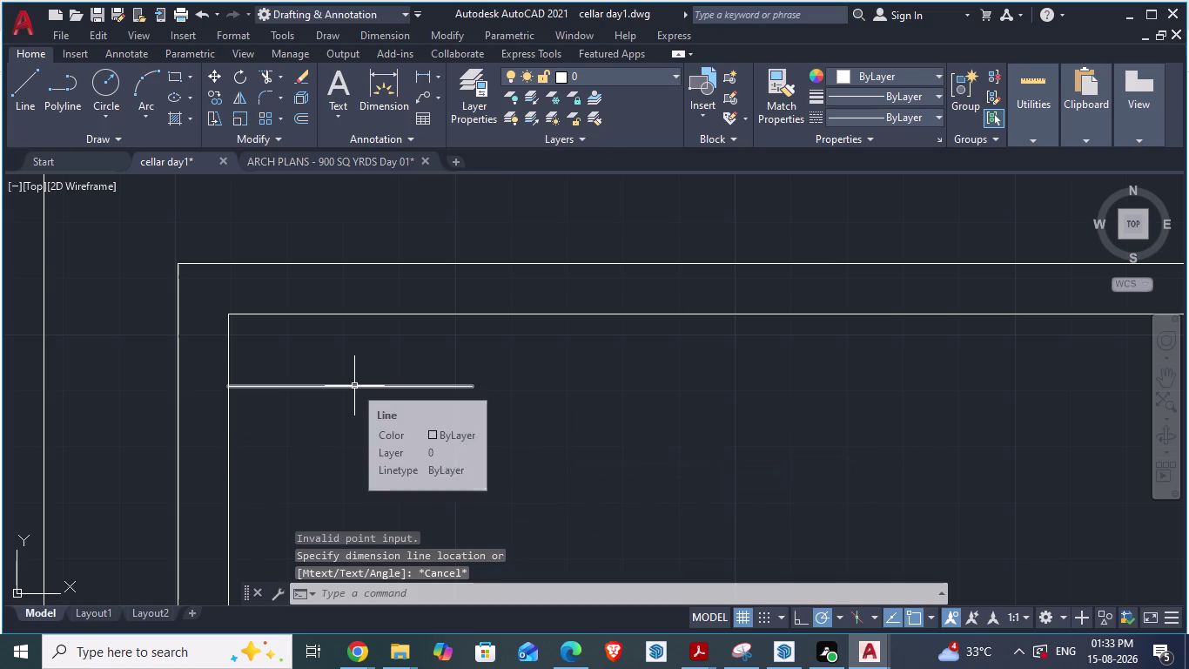
key(d)
key(Return)
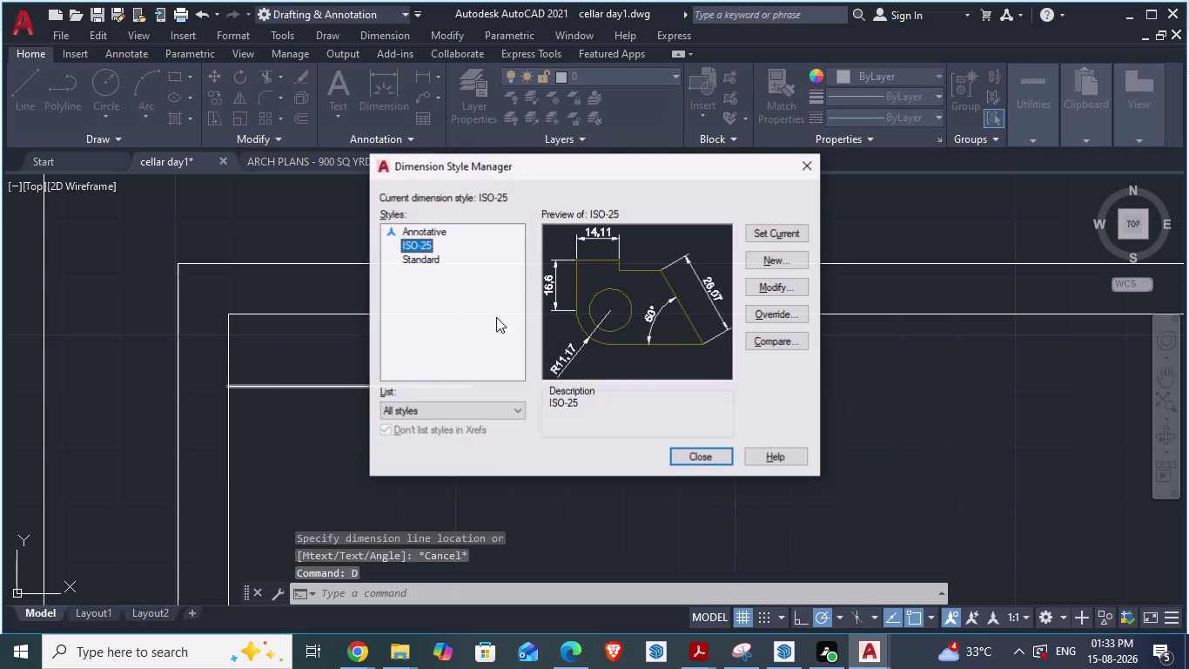
Select the Standard dimension style for modification.
click(767, 235)
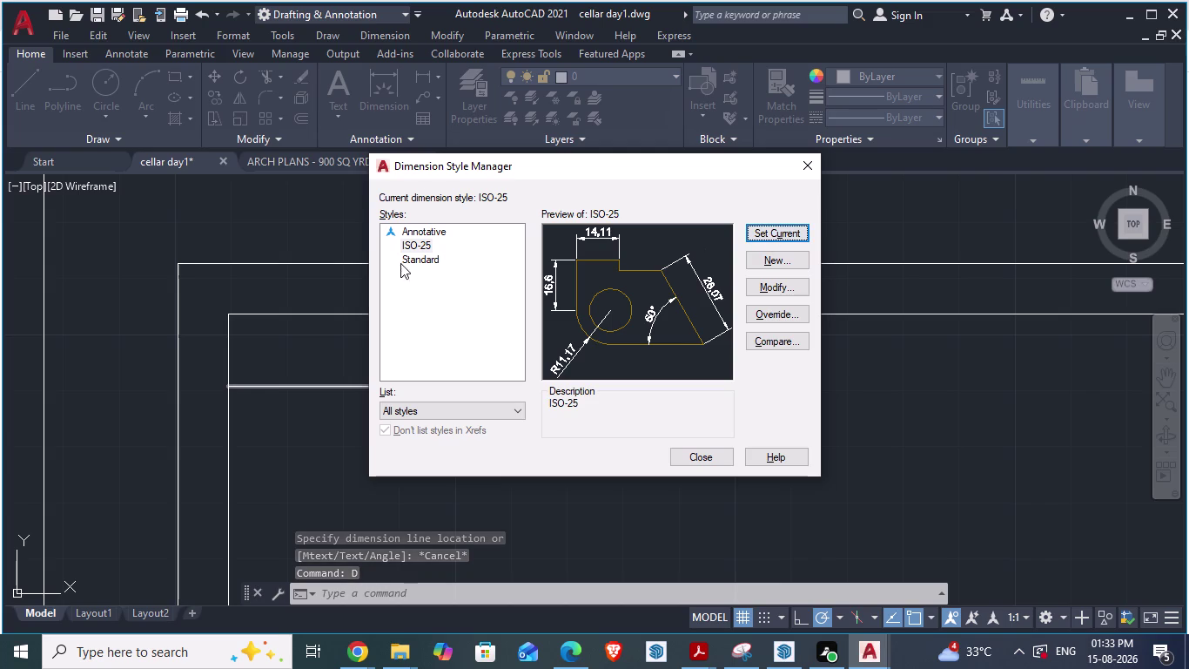
click(406, 244)
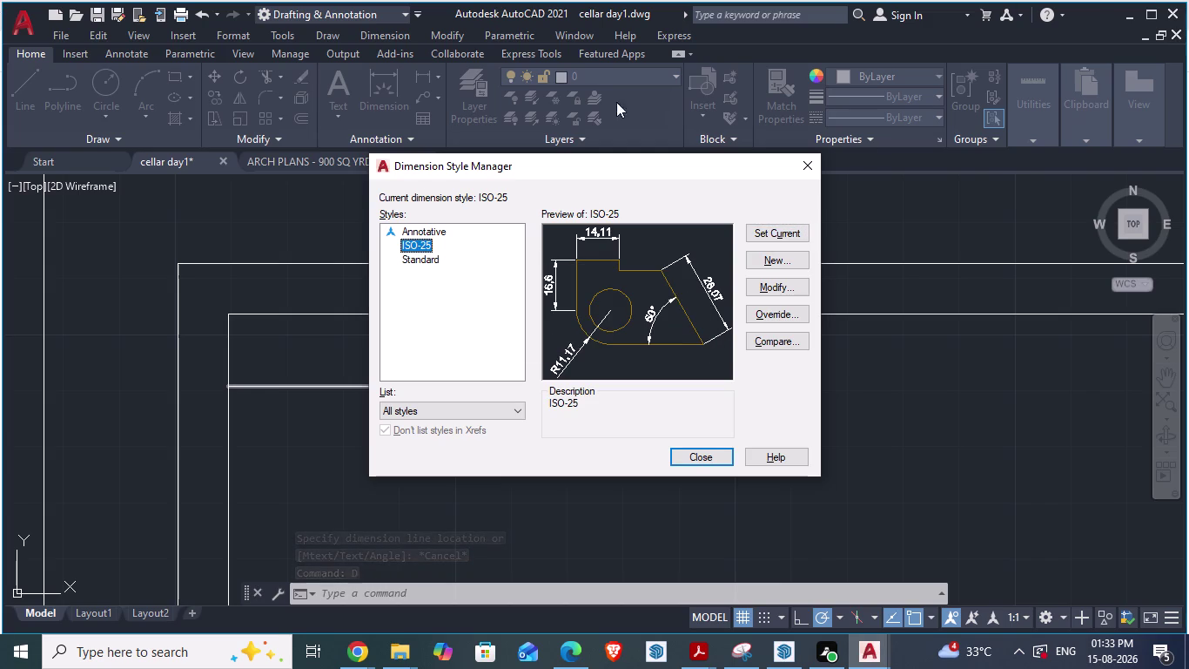
click(424, 262)
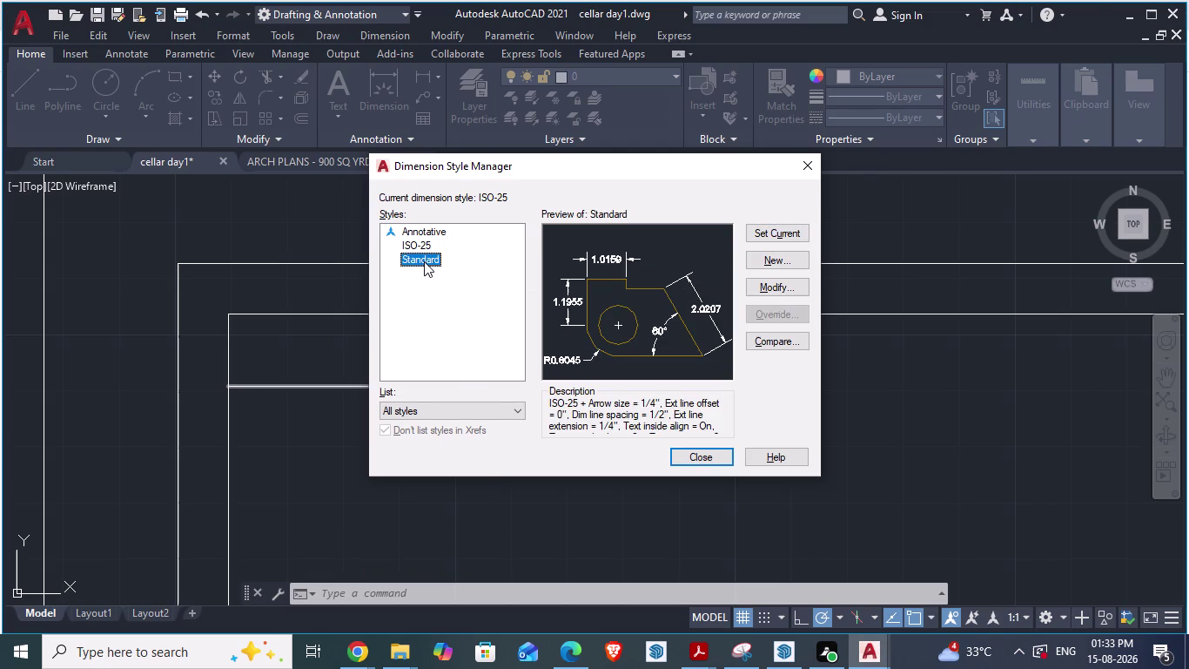
click(770, 289)
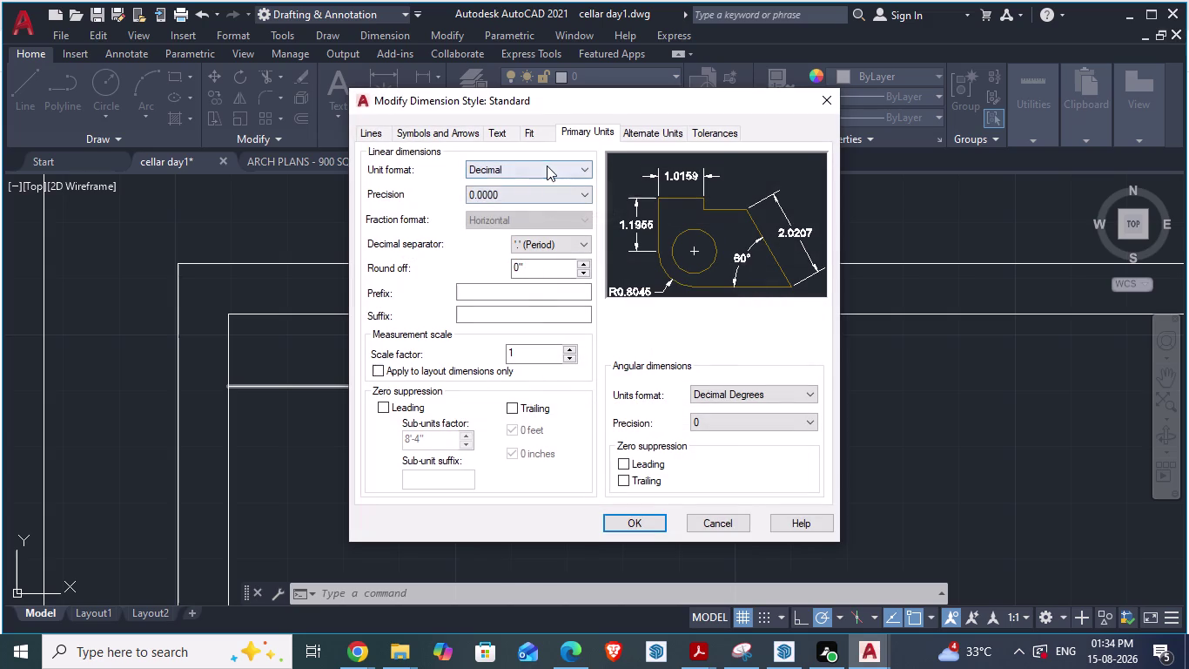
Give Standard Architectural lengths, horizontal fractions and decimal-degree angles, then confirm and close.
click(547, 165)
click(497, 218)
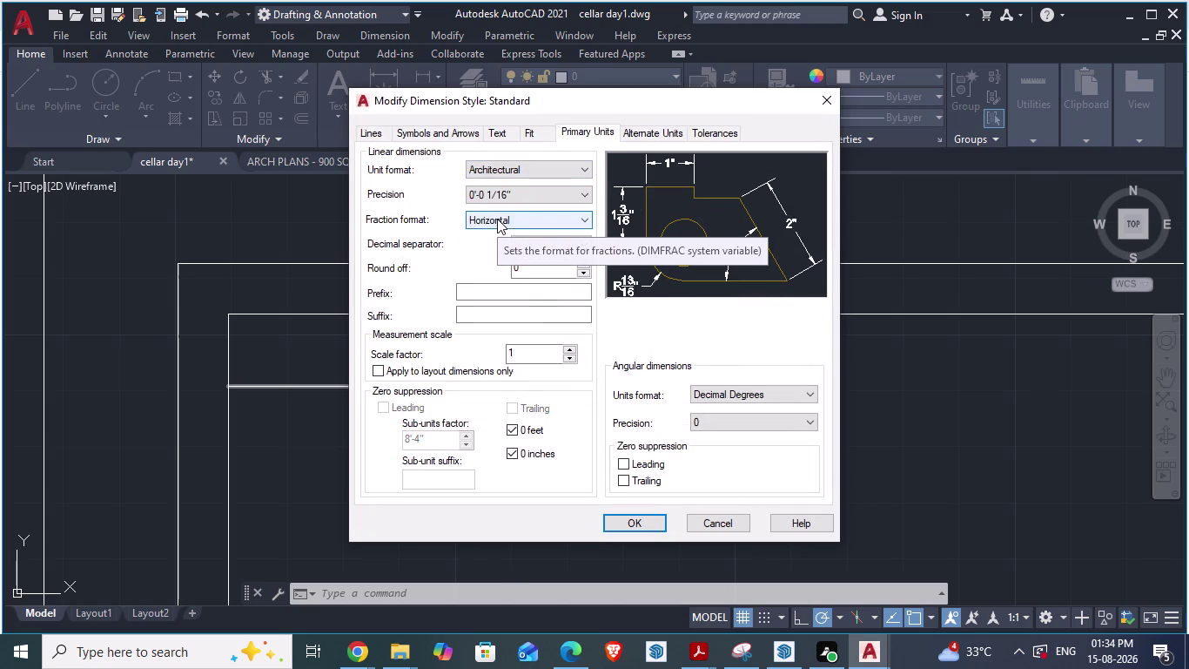
click(506, 227)
click(507, 226)
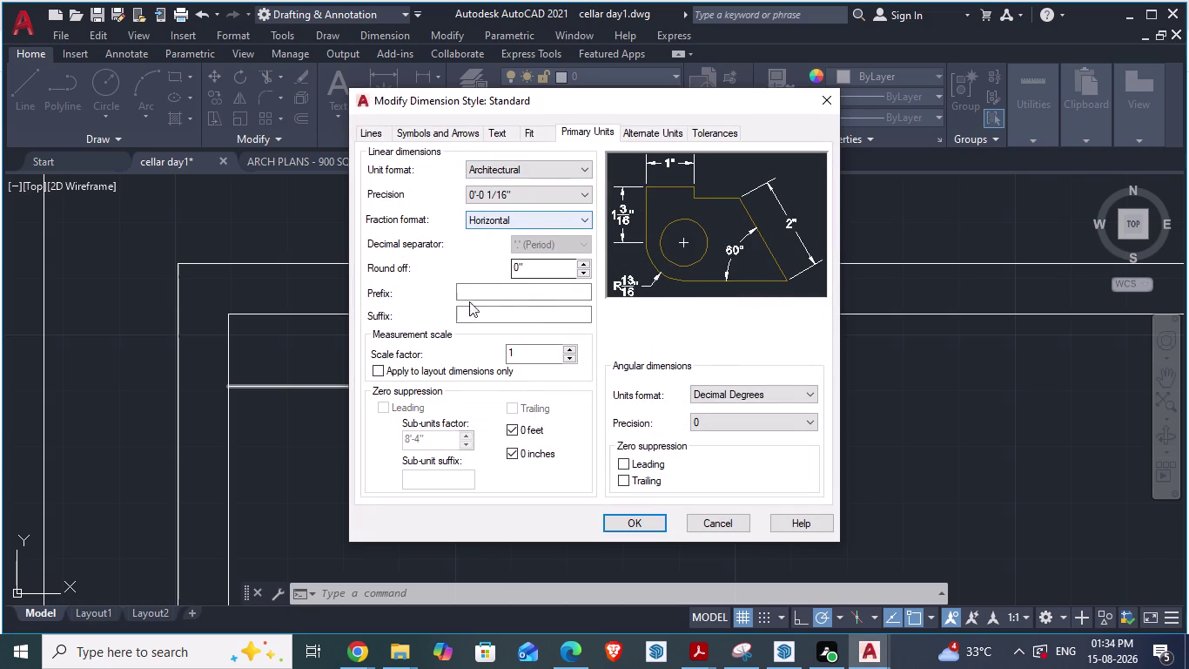
click(720, 396)
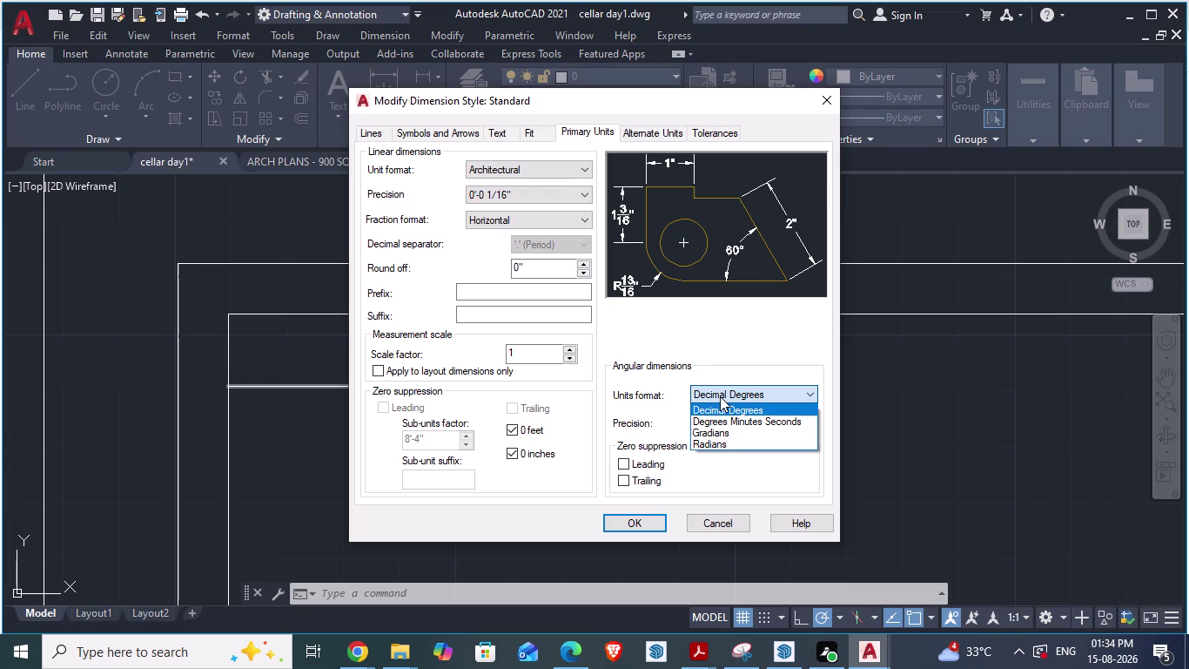
click(720, 396)
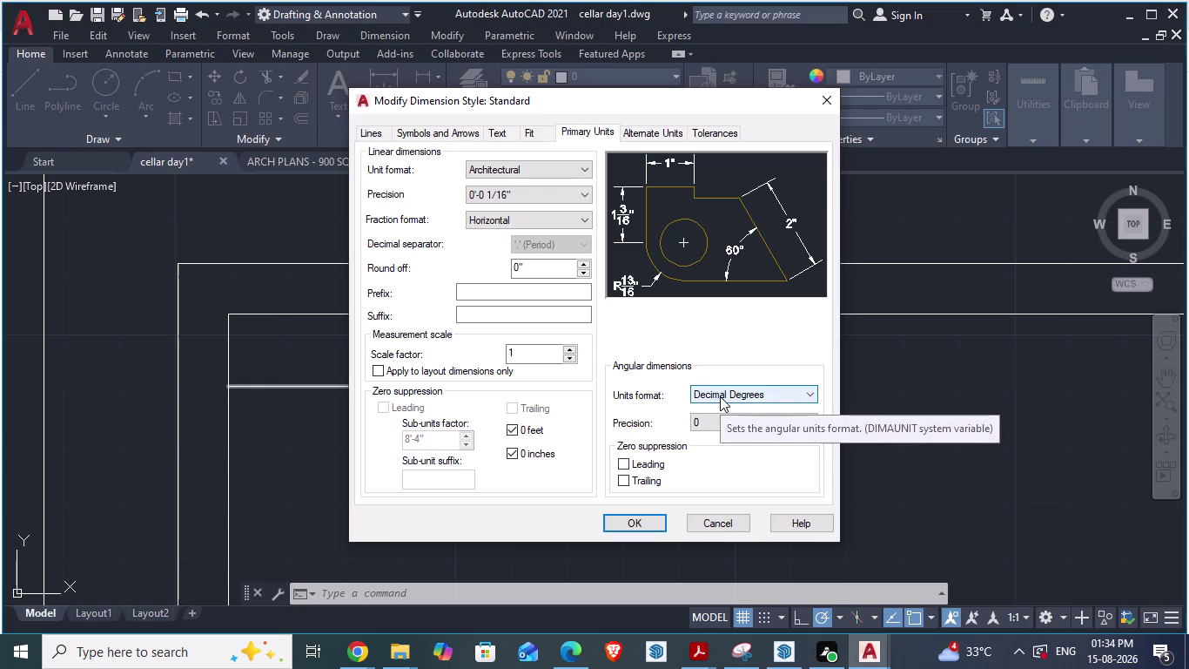
scroll(up, 3)
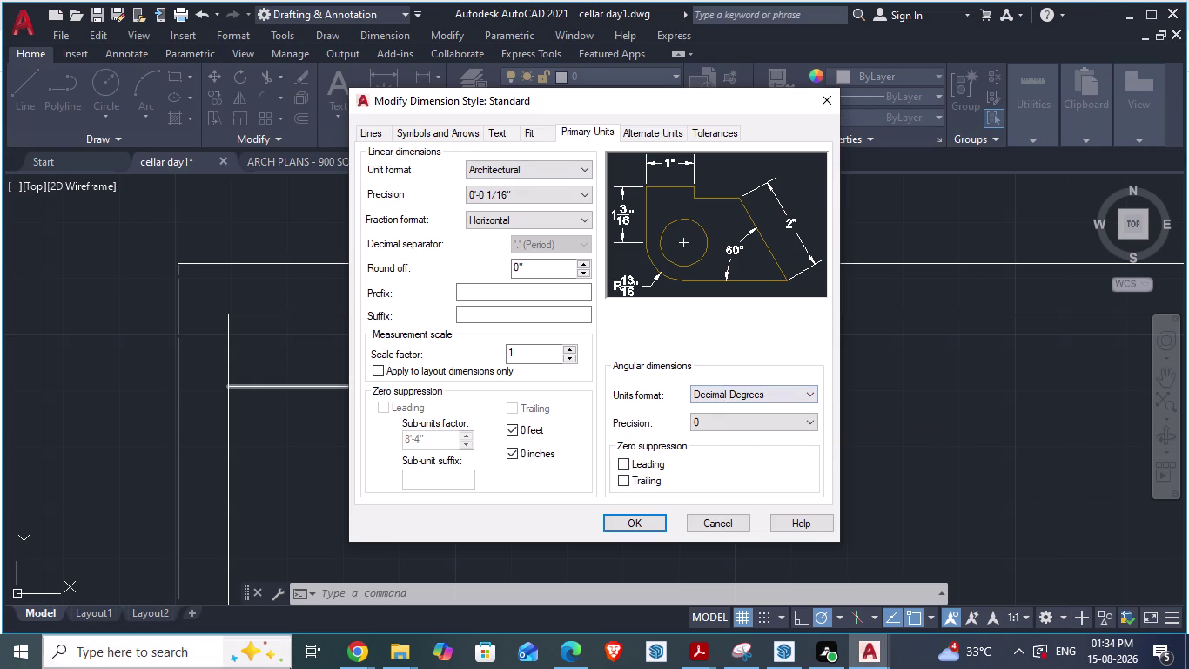
scroll(down, 3)
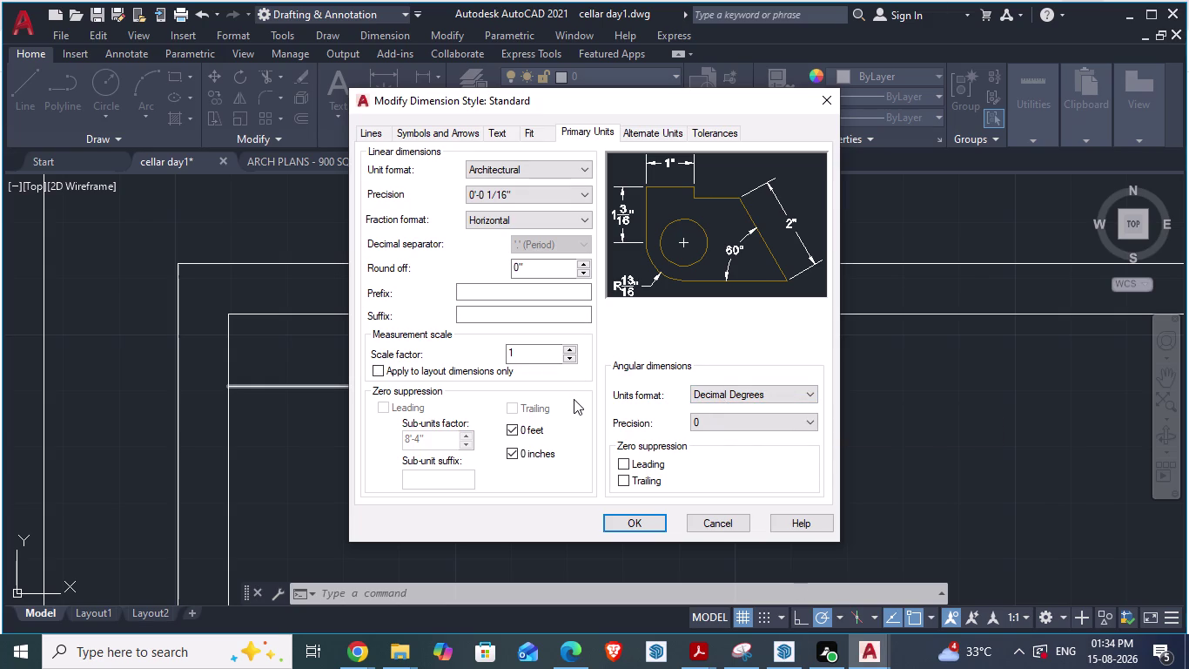
scroll(up, 3)
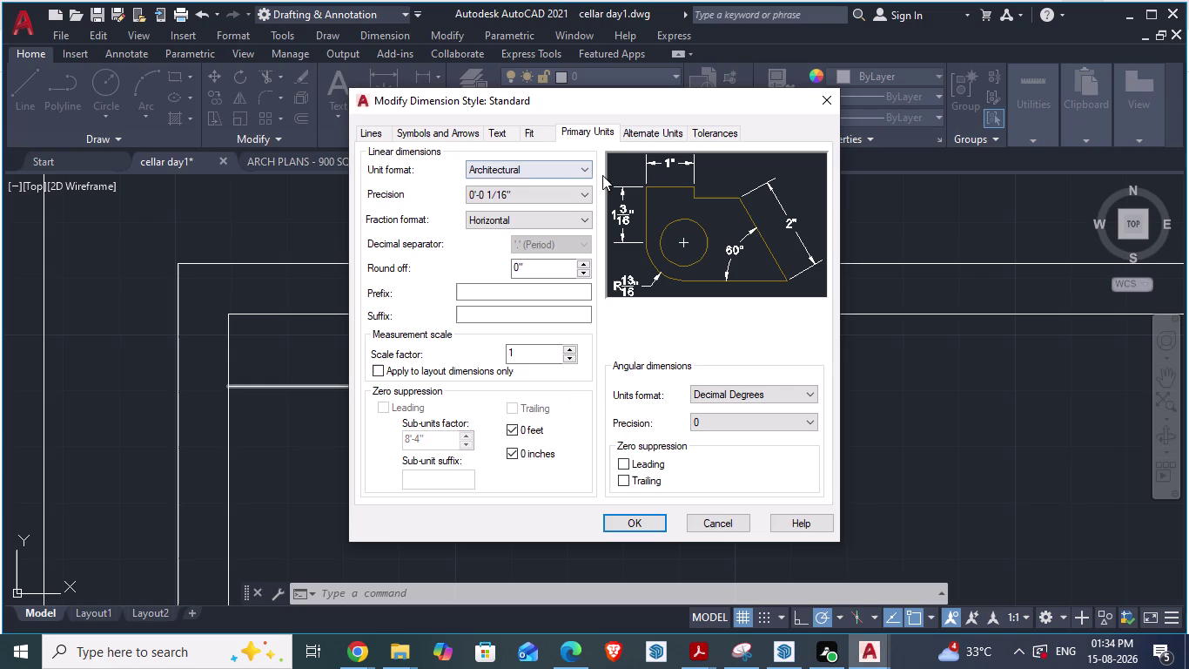
click(620, 521)
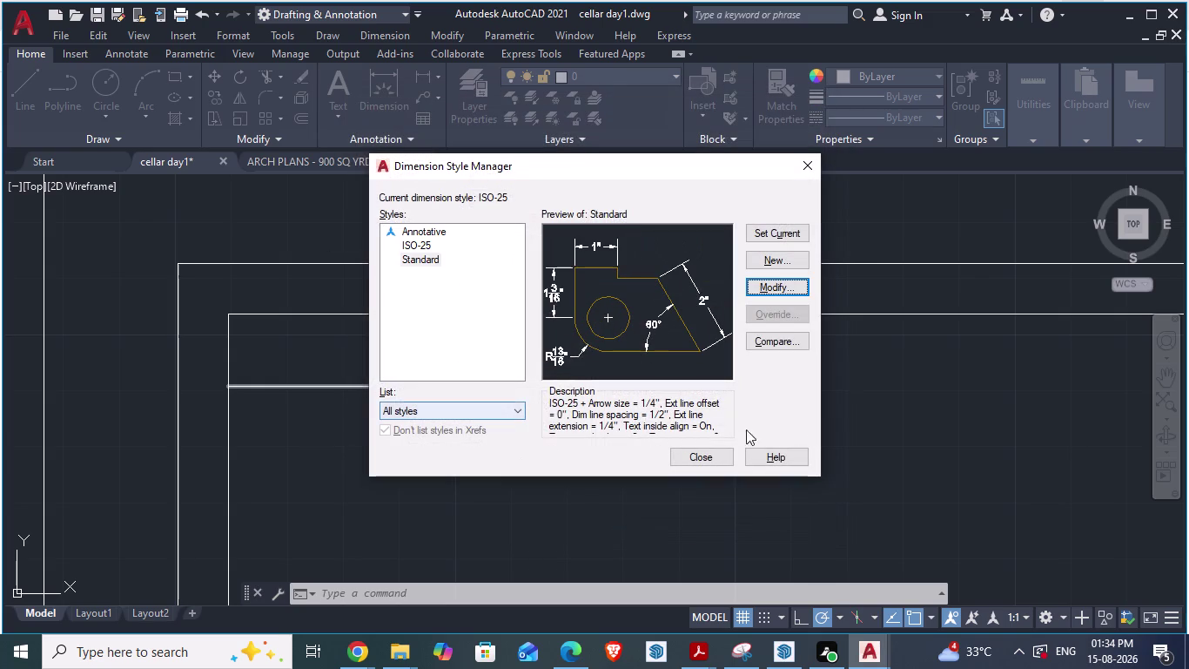
click(689, 454)
scroll(up, 3)
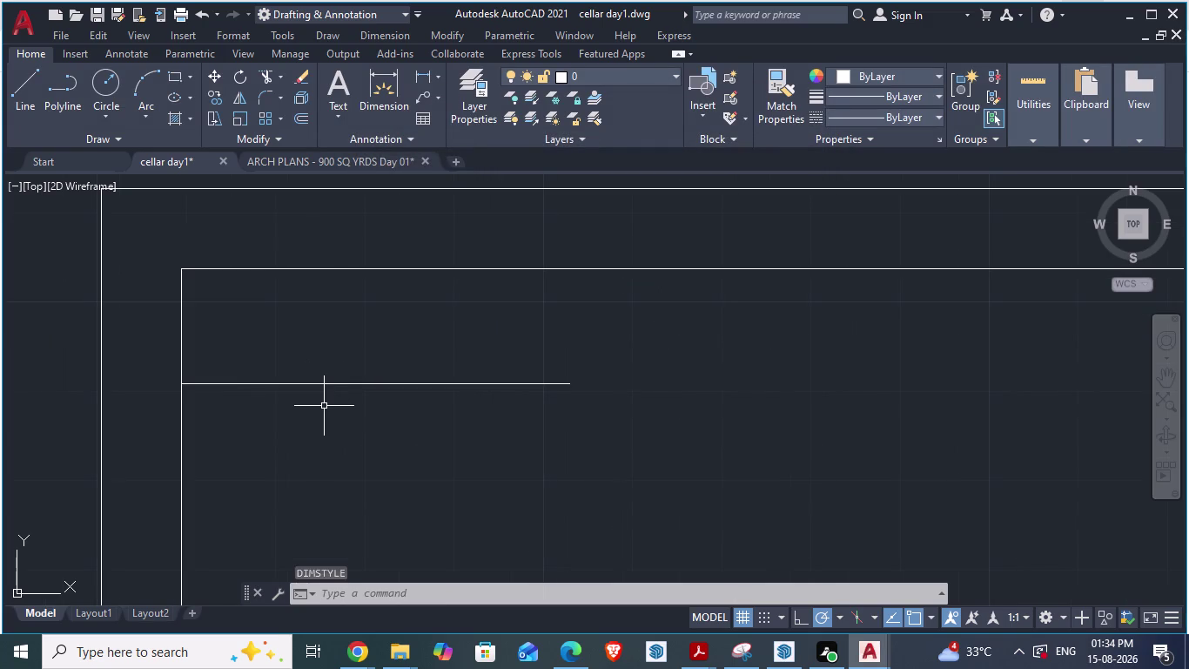
Add a 43,5 aligned dimension just below the 3'-7½" line.
key(d)
key(Return)
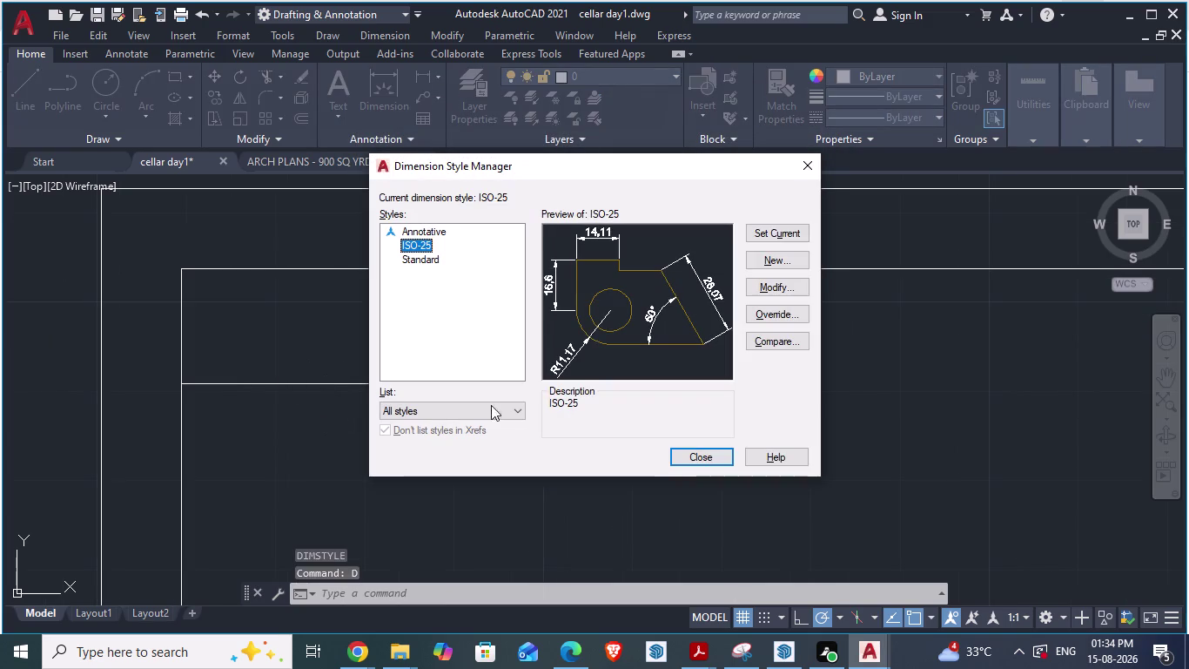
click(704, 454)
text(d)
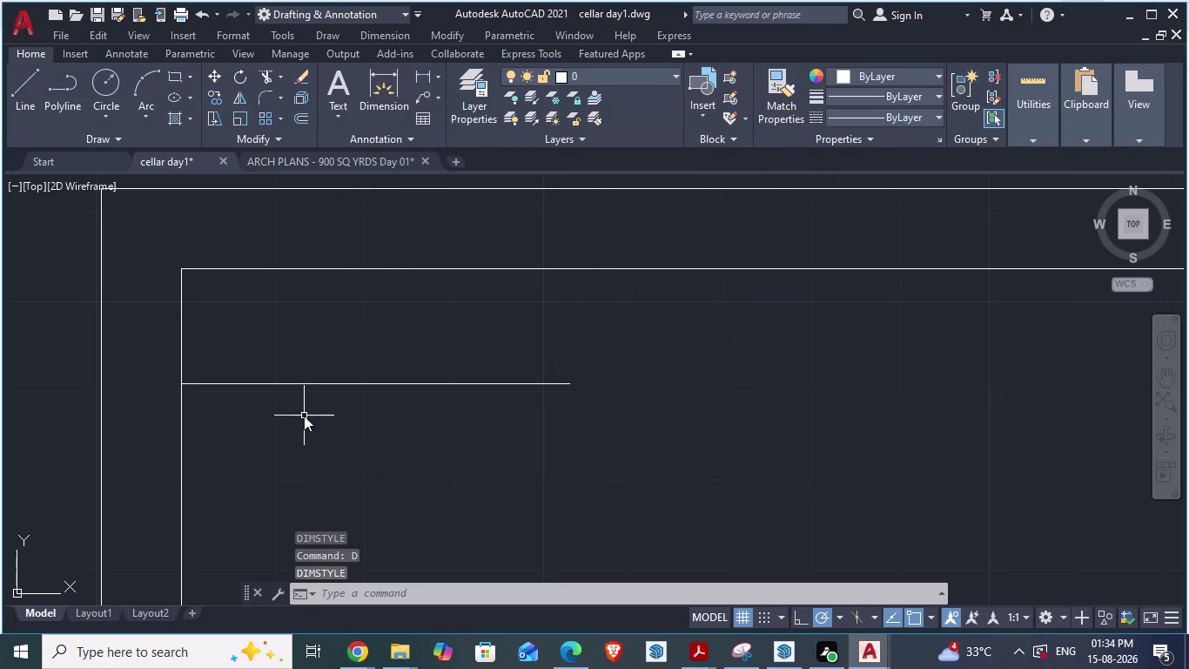
text(a)
key(Return)
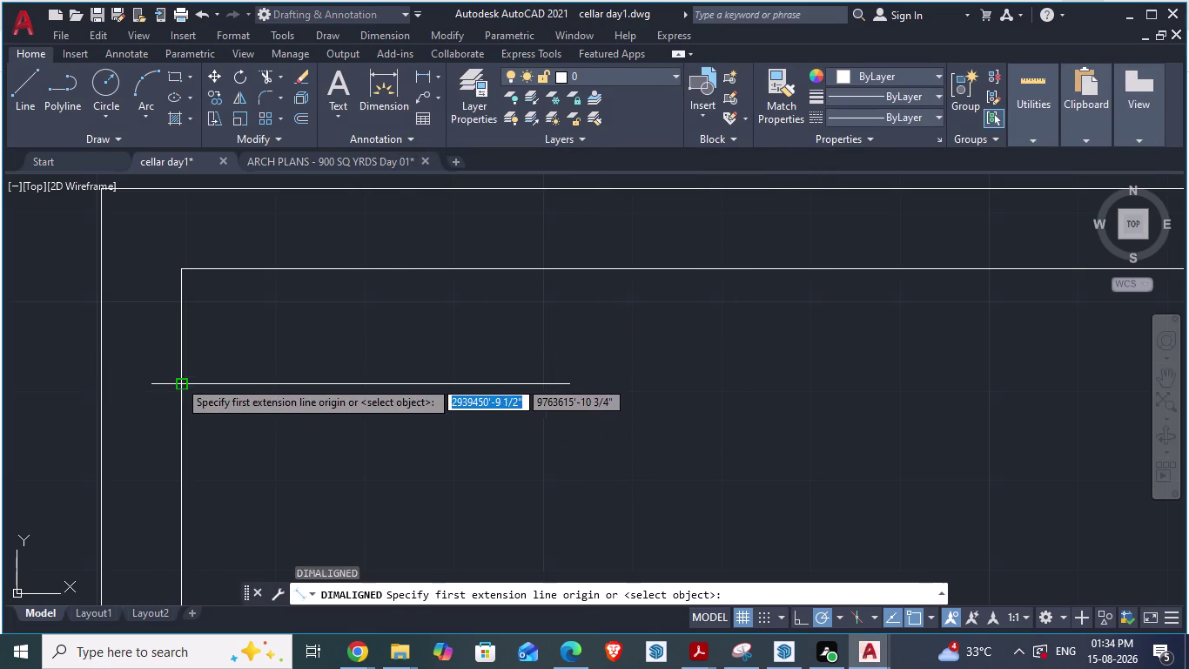
click(179, 380)
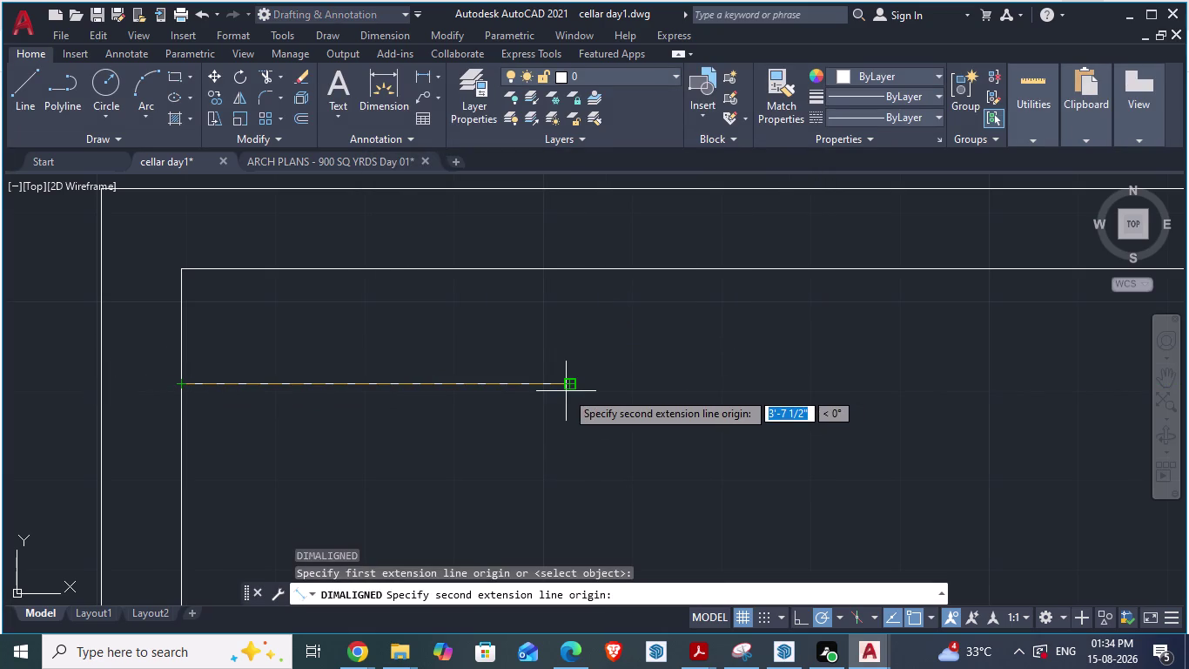
click(566, 391)
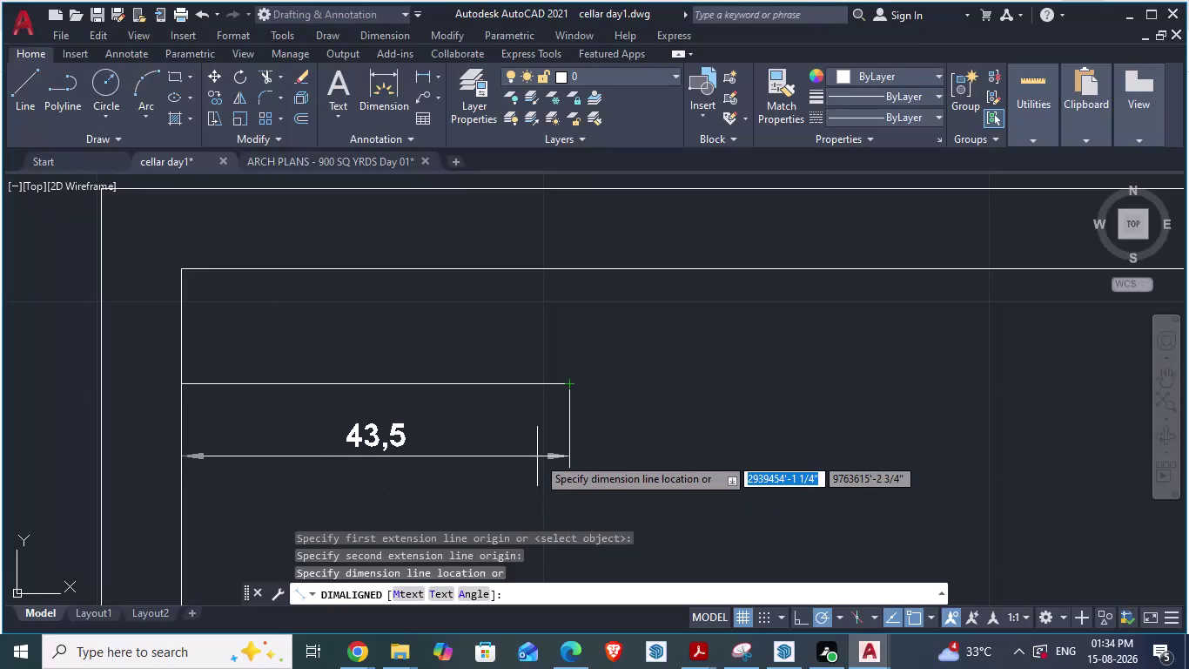
click(538, 456)
Dismiss the stray context menu and selection windows.
right_click(537, 455)
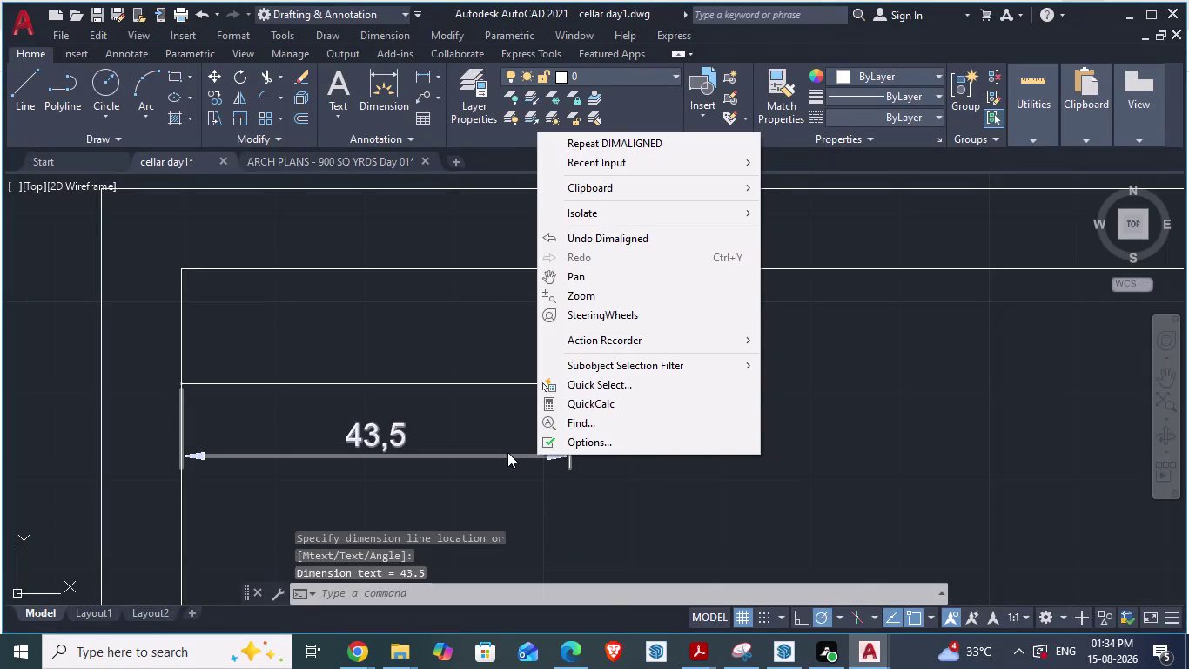
triple_click(508, 452)
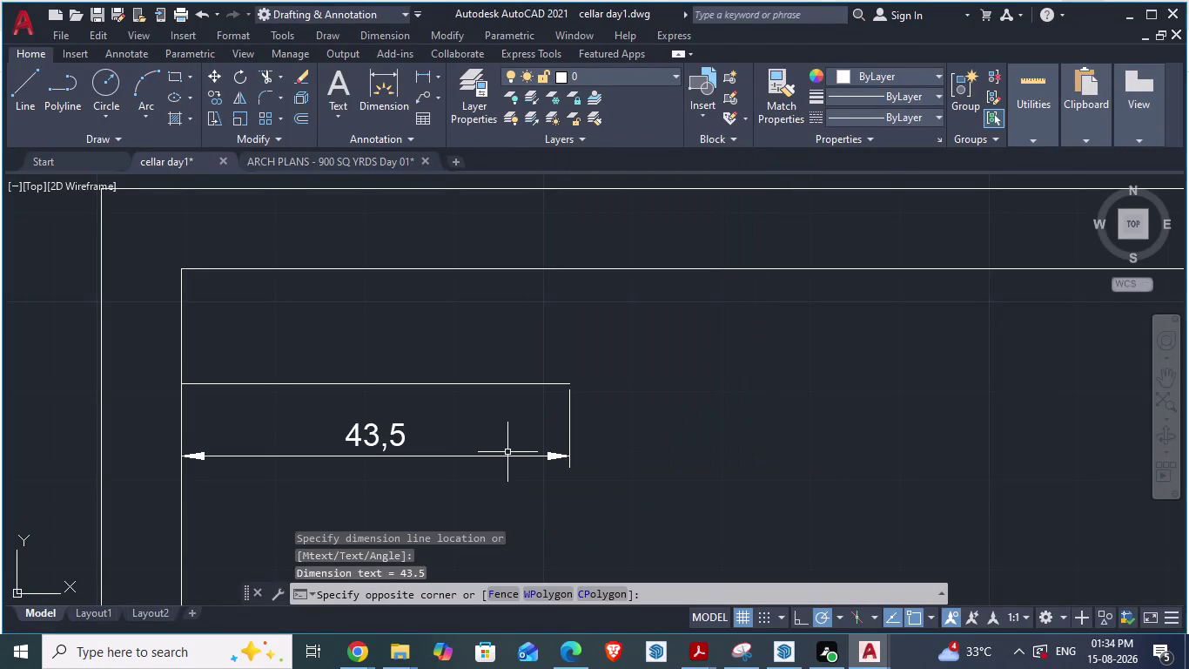
key(Escape)
click(519, 446)
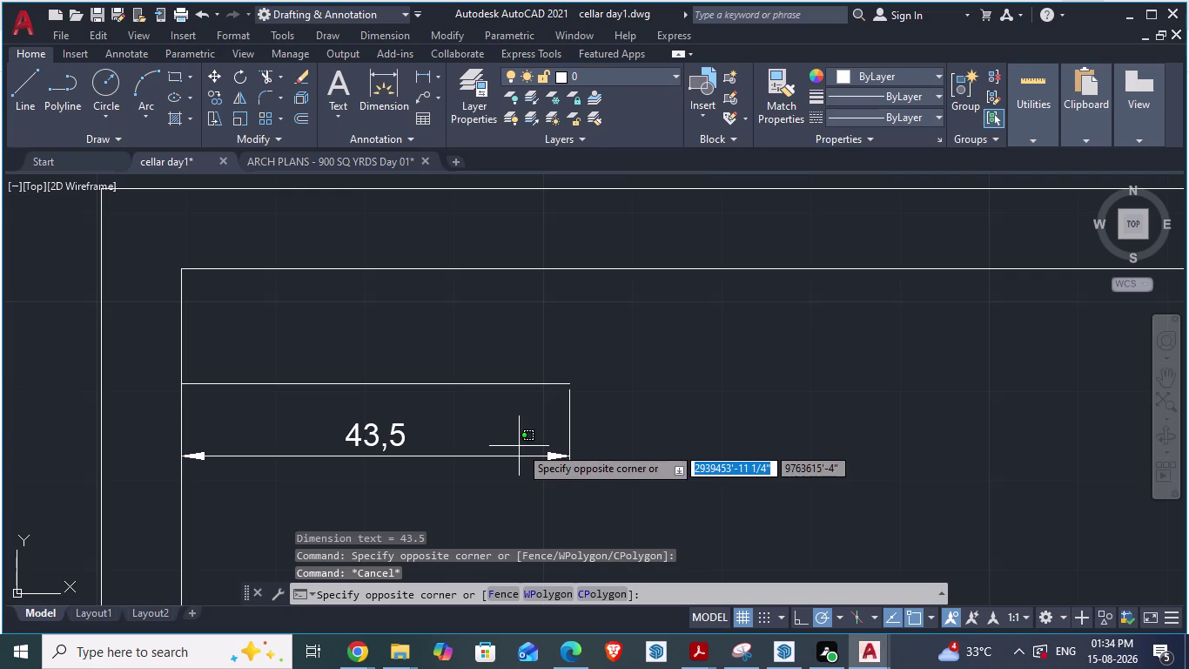
key(Escape)
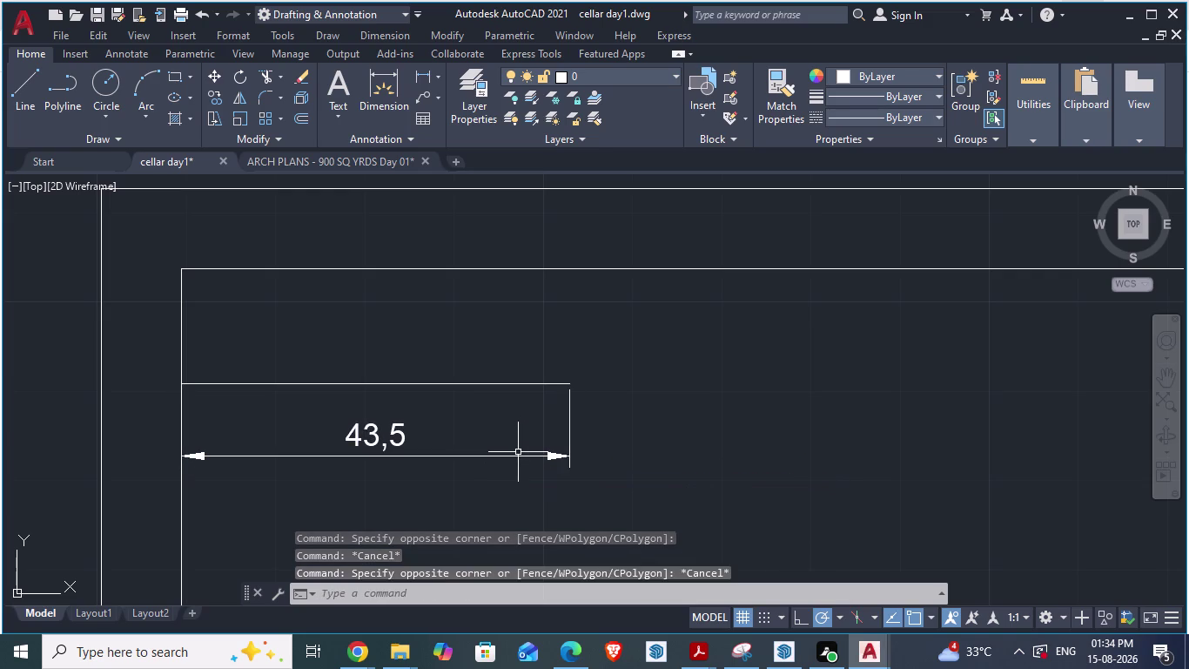
key(d)
key(Return)
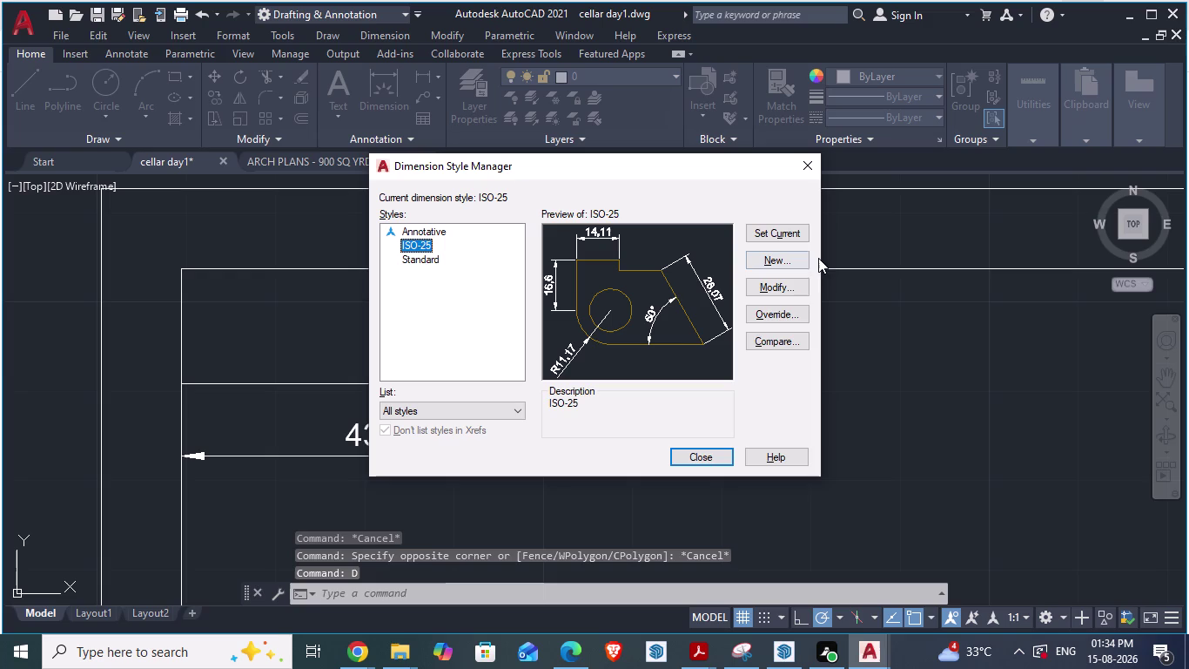
Modify ISO-25 so its linear unit format is Architectural.
click(788, 289)
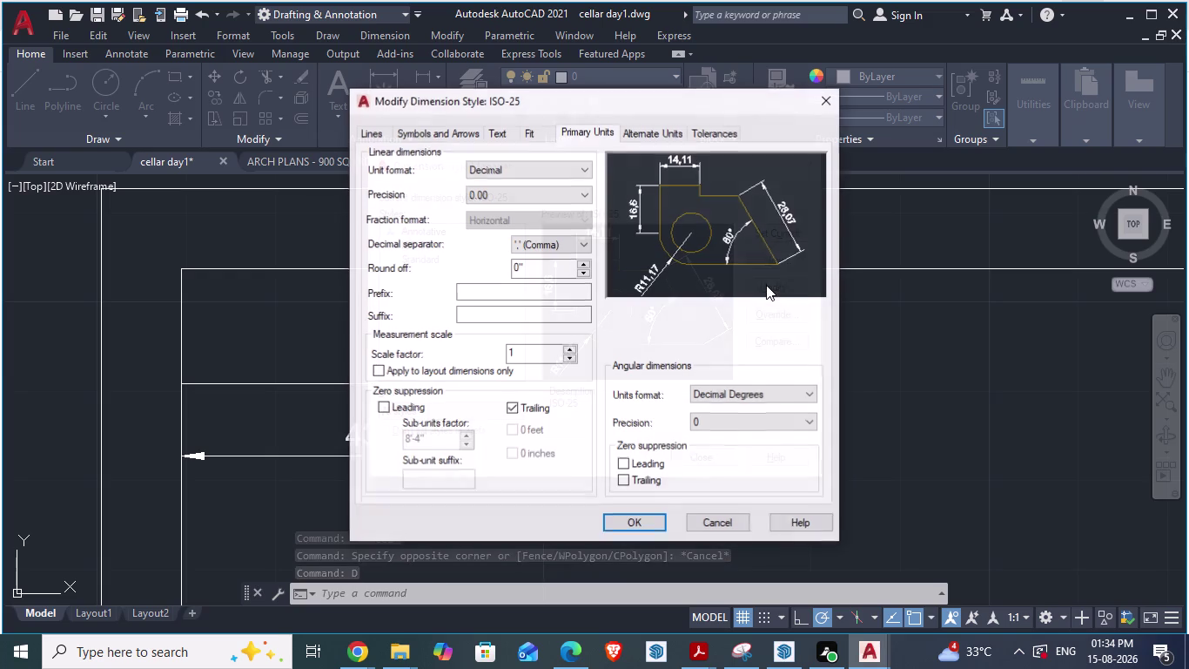
click(525, 170)
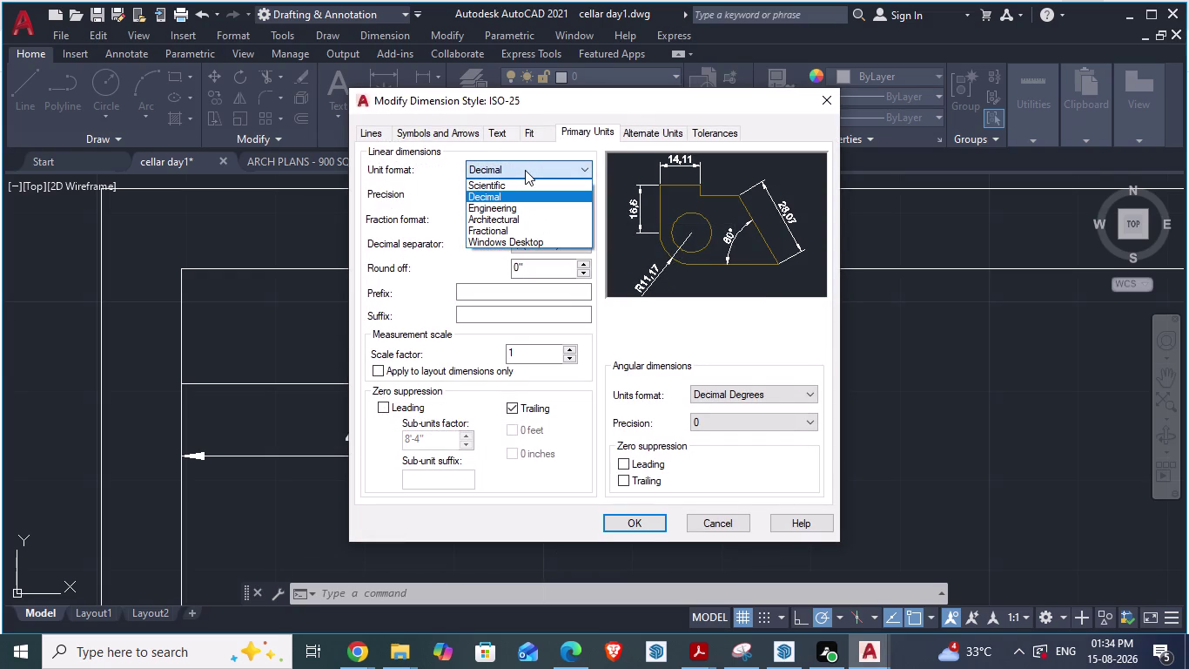
click(501, 218)
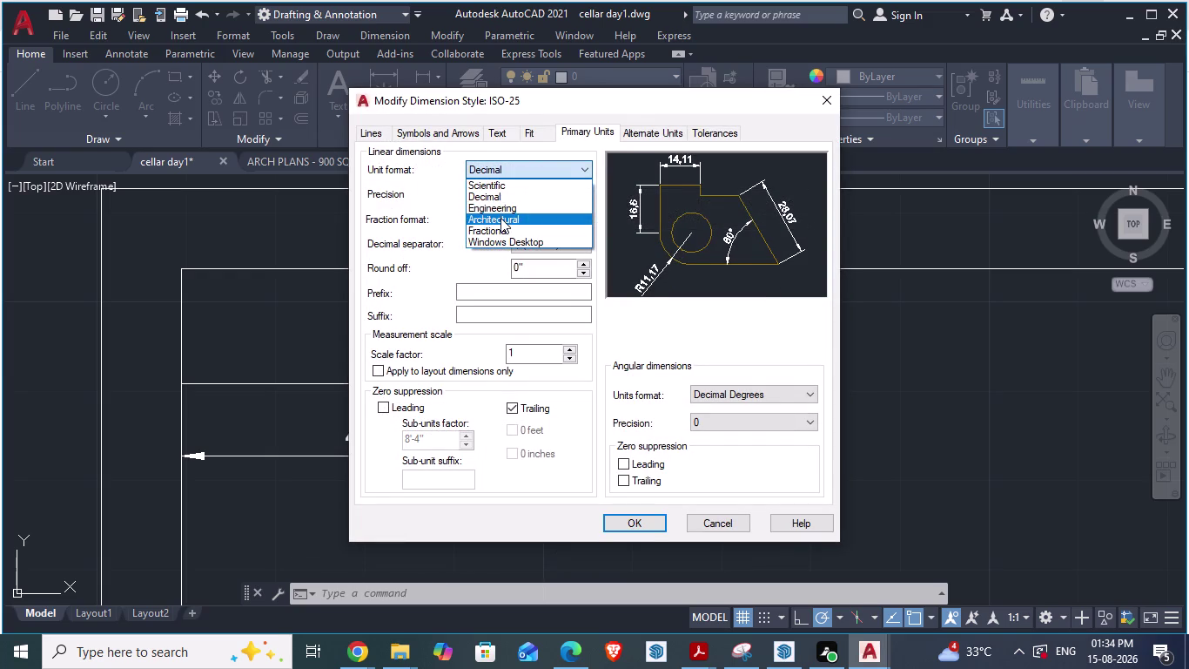
click(478, 262)
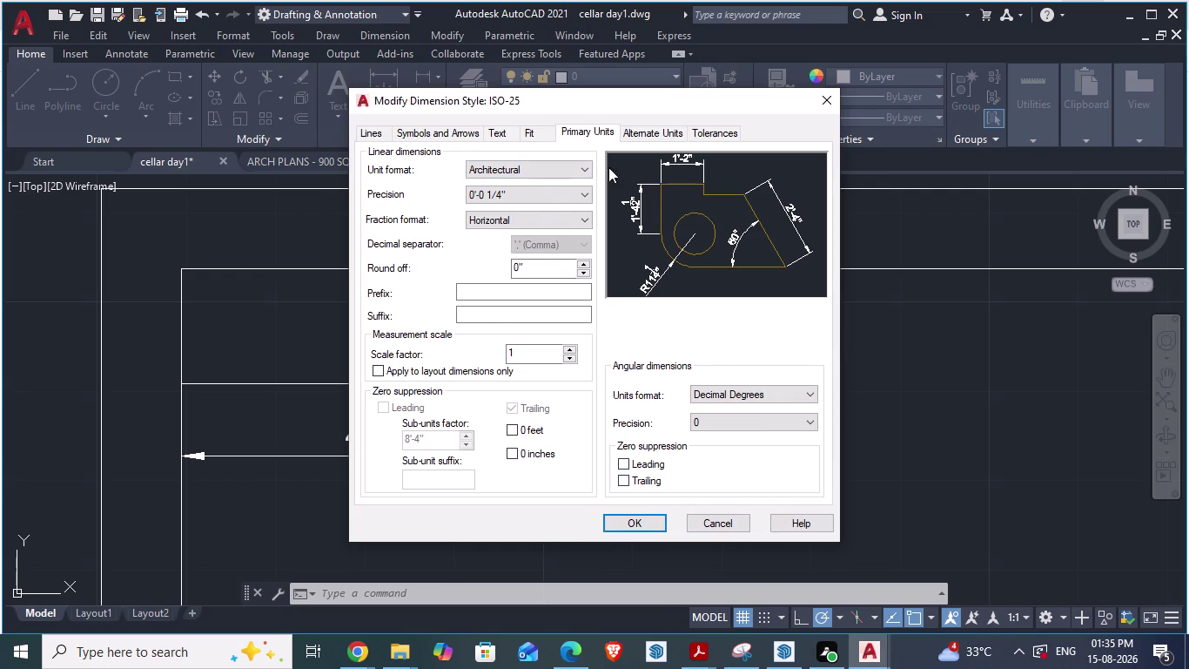
click(531, 128)
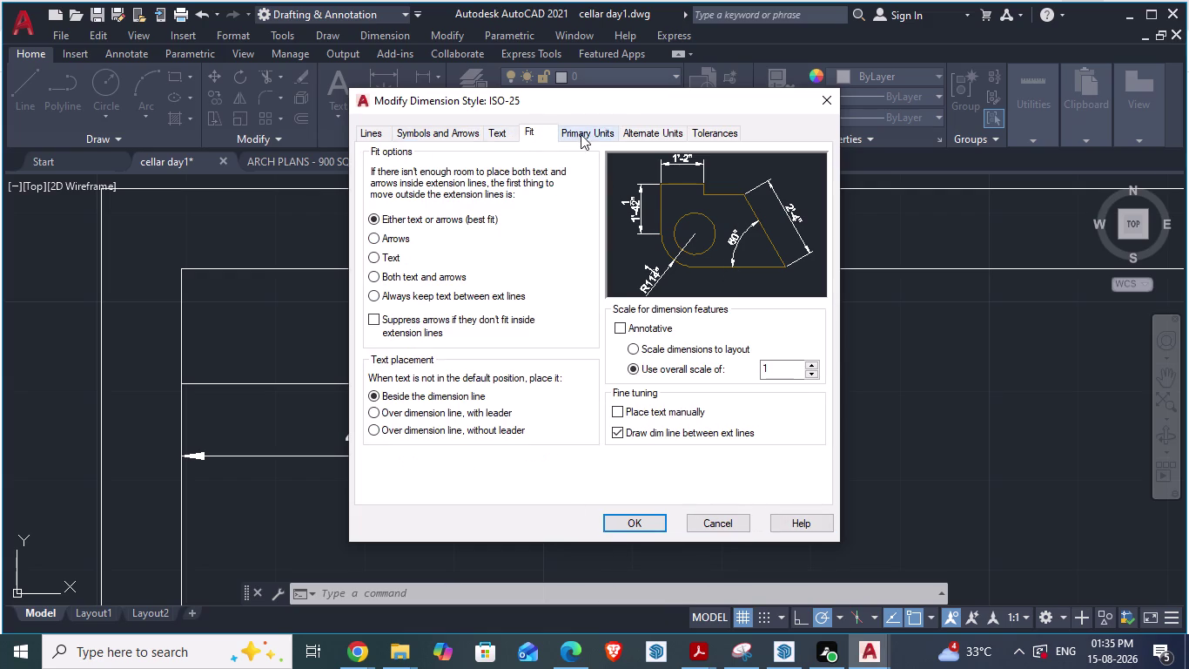
Keep ISO-25's angular units as Decimal Degrees.
click(582, 134)
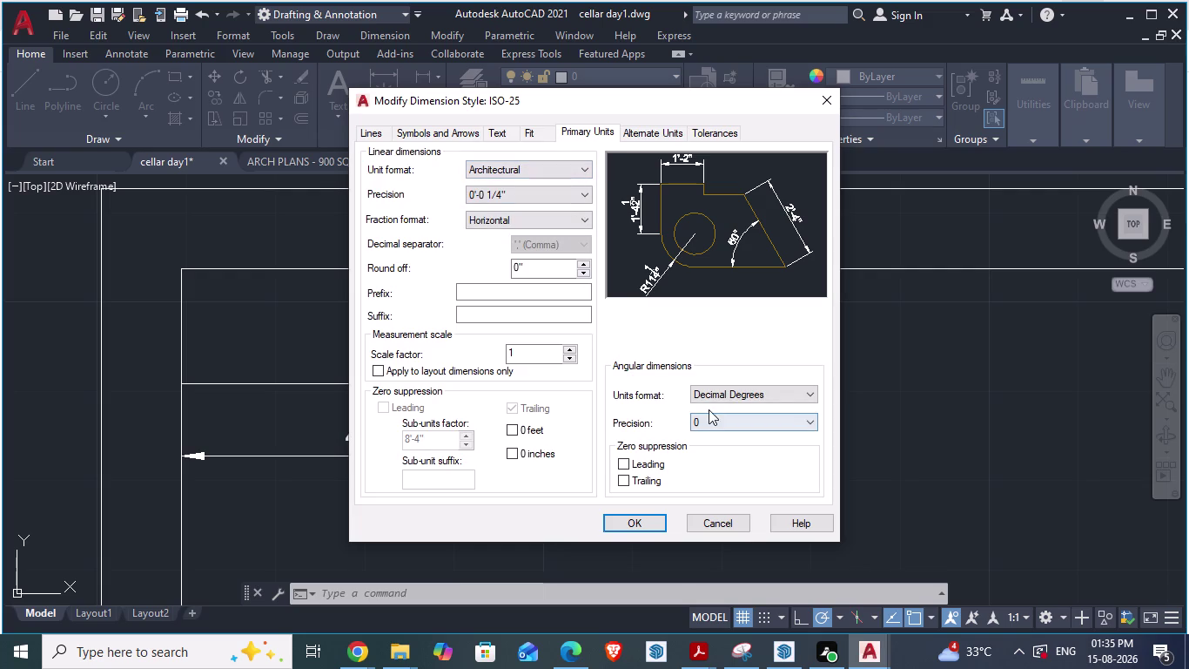
click(710, 394)
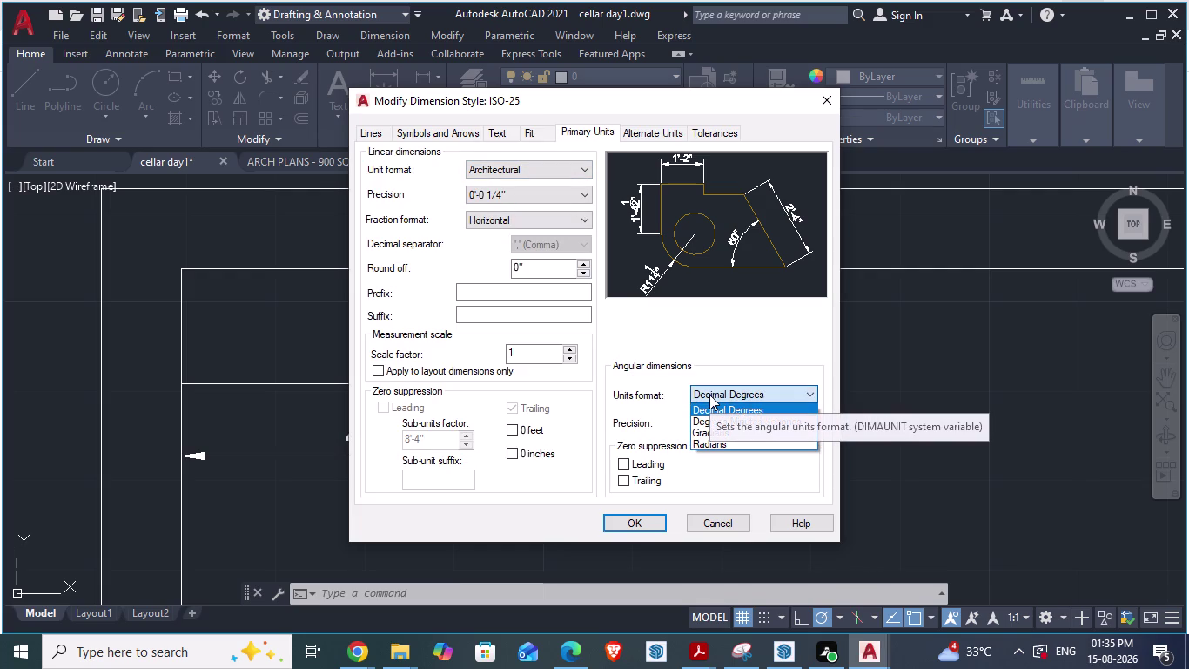
click(710, 394)
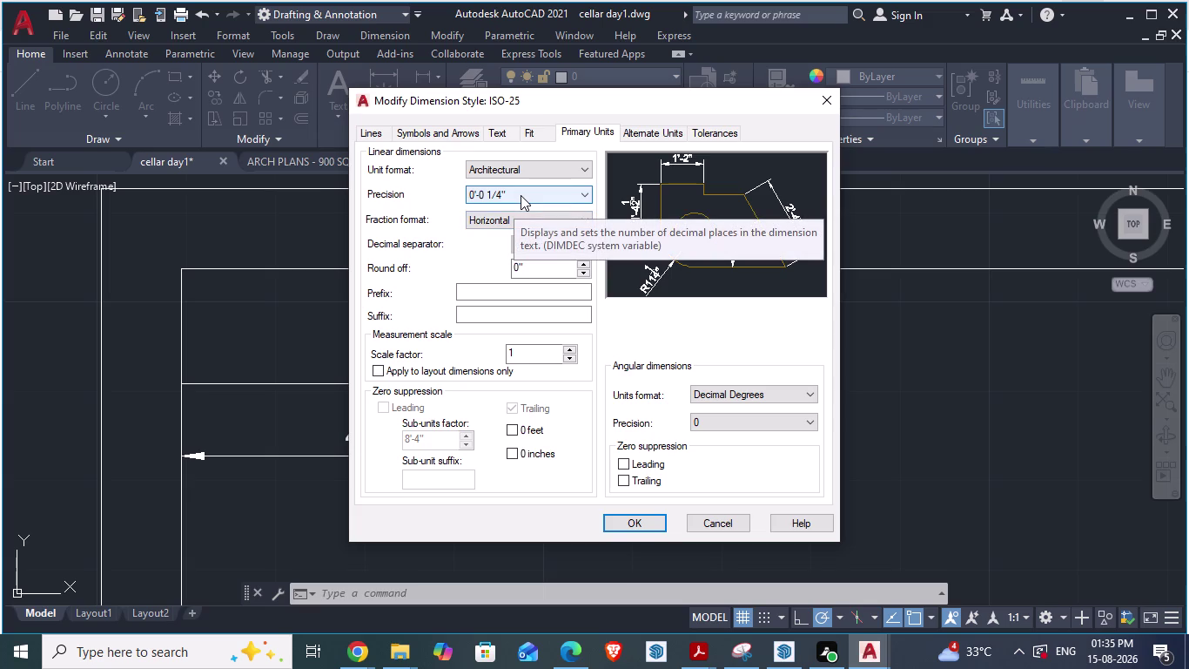
click(532, 136)
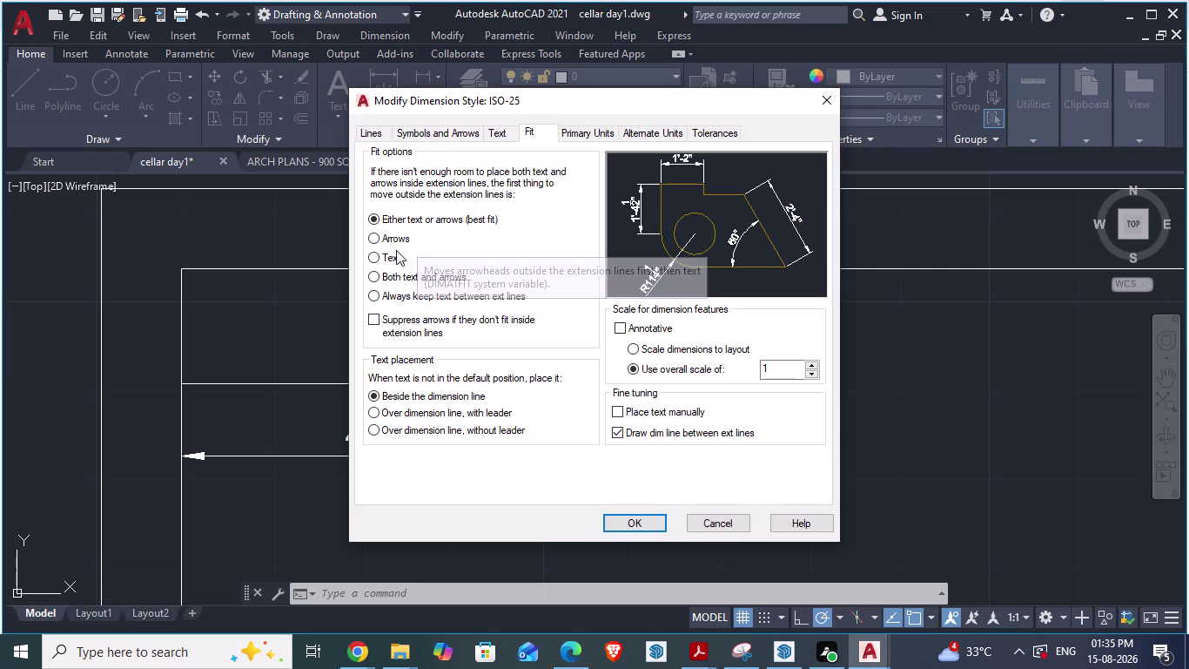
Try each Fit option, settling on always keeping text between extension lines.
click(374, 236)
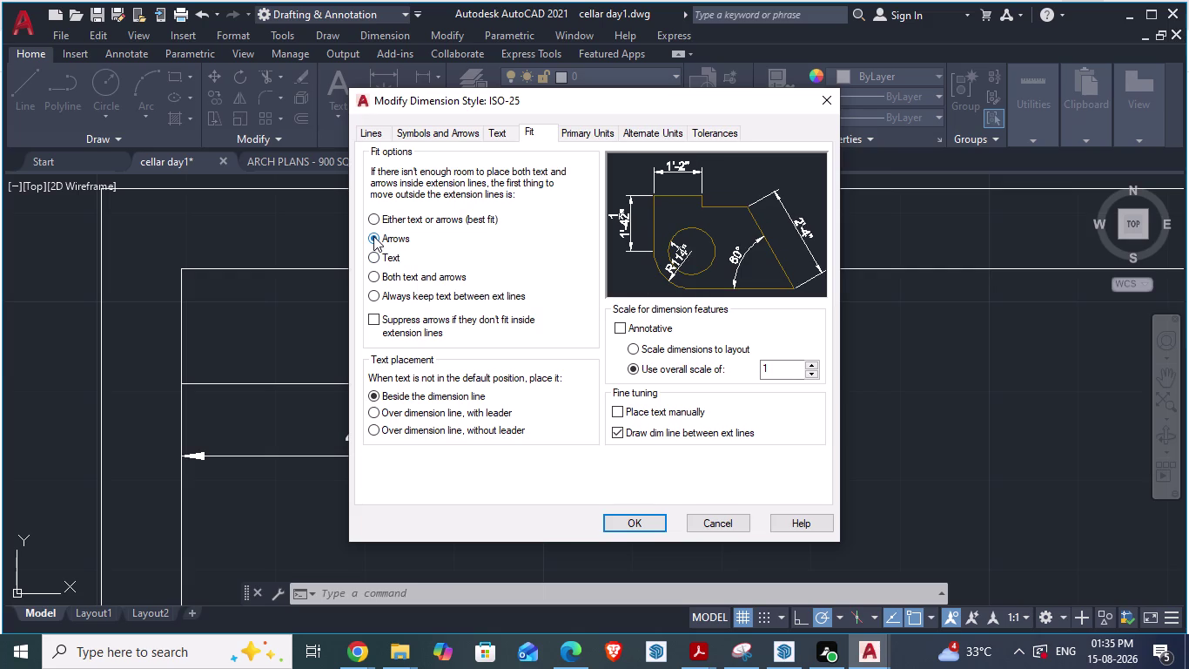
click(376, 261)
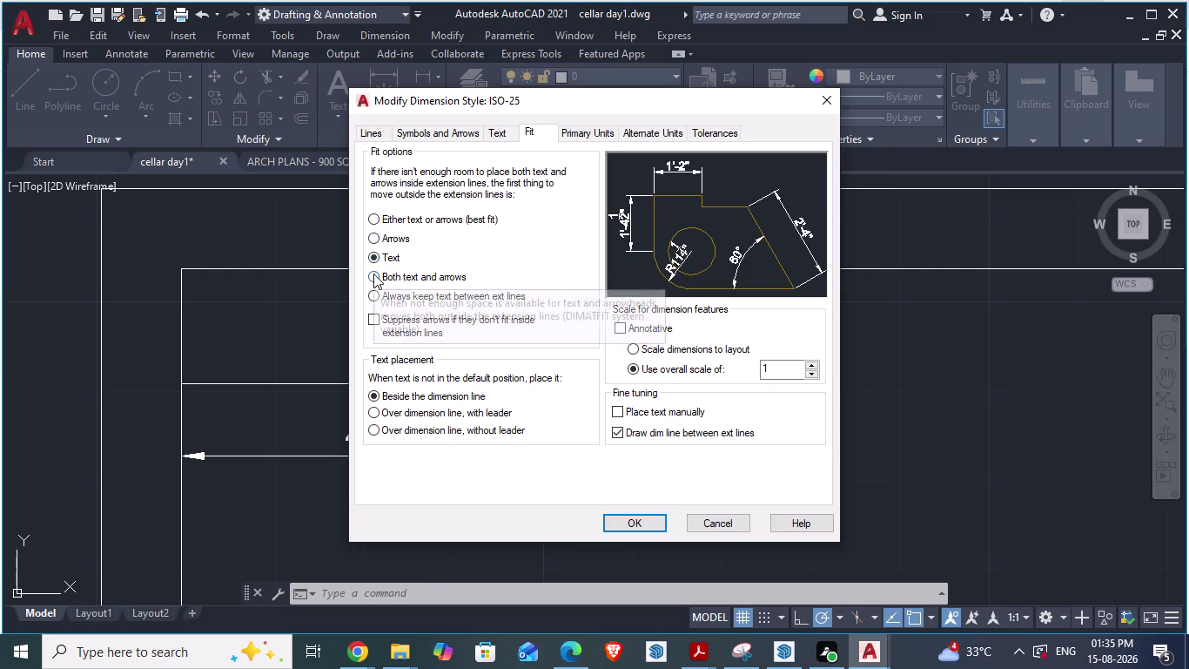
click(374, 274)
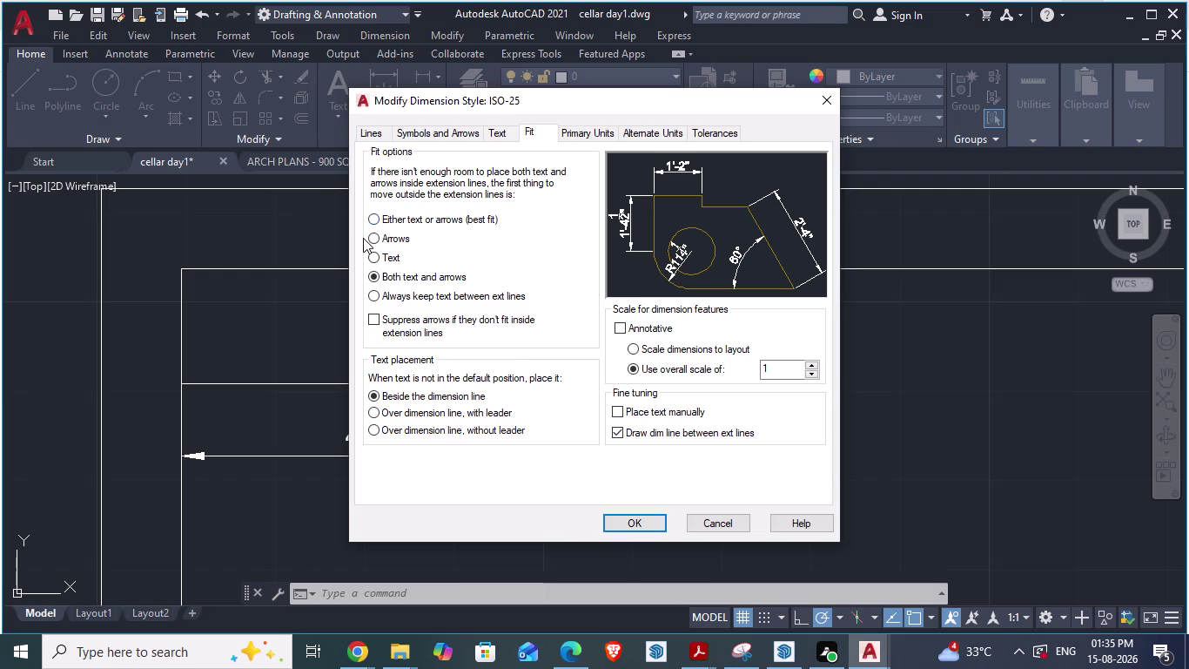
click(372, 236)
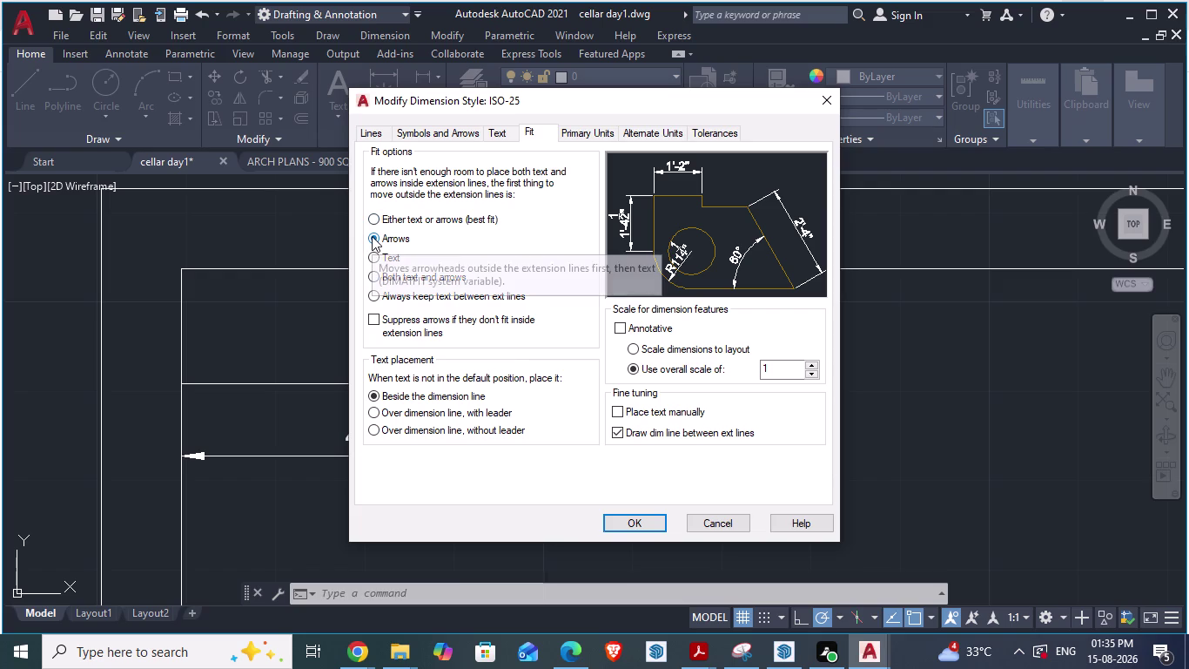
click(376, 216)
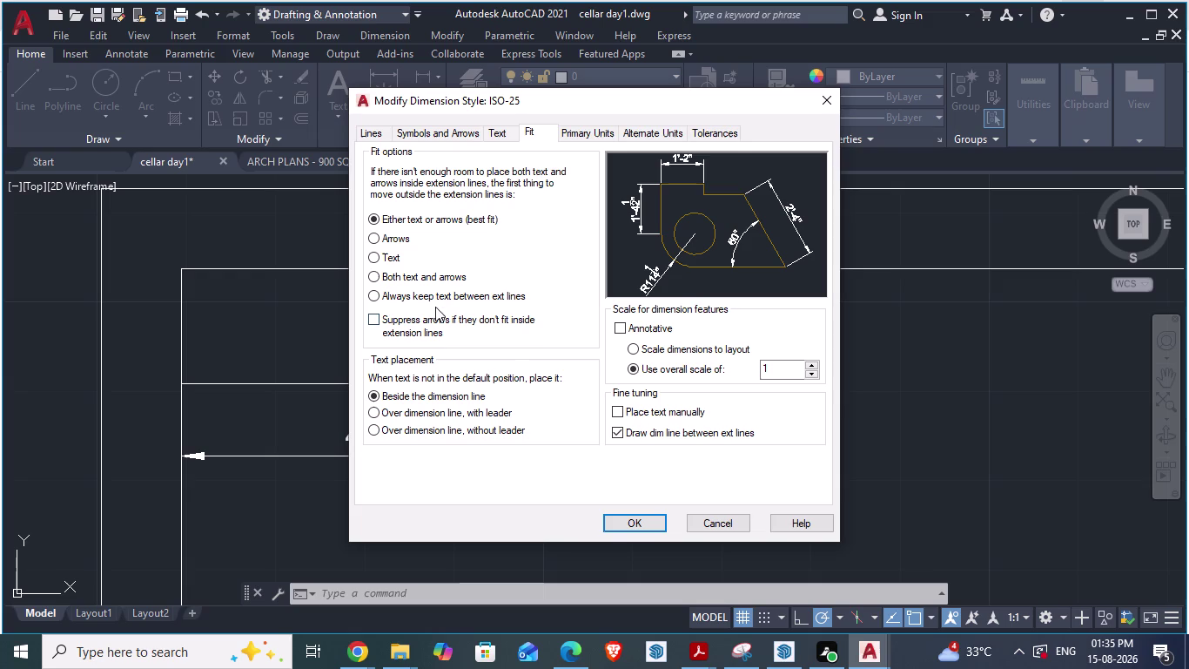
click(375, 294)
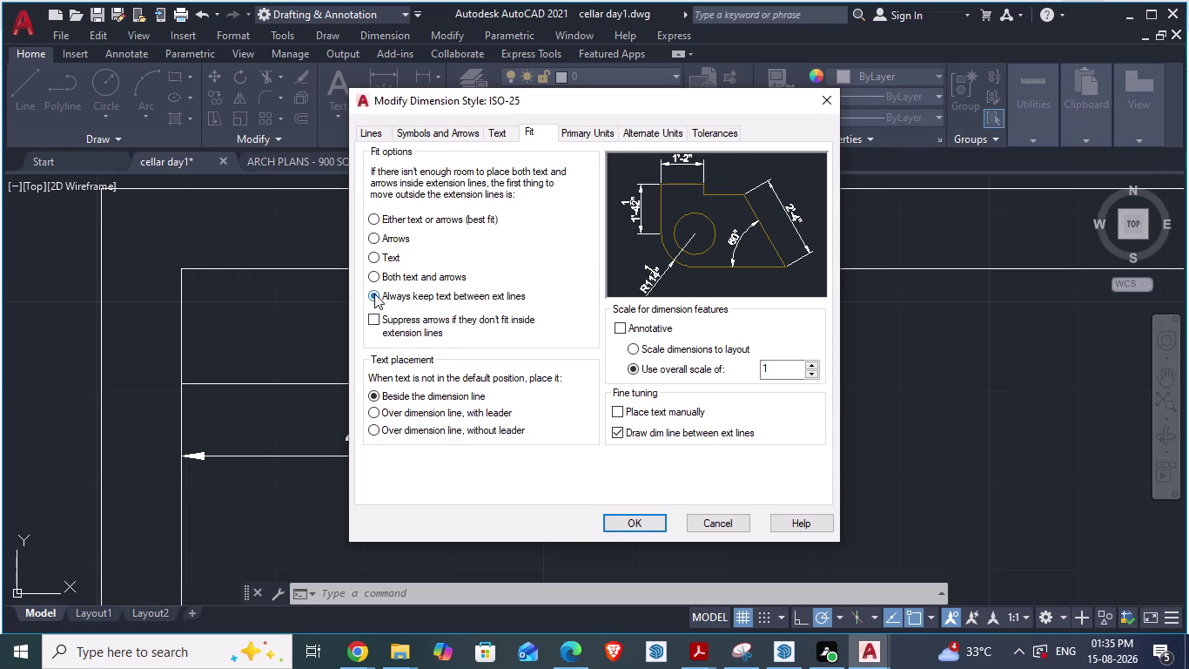
click(375, 294)
click(582, 128)
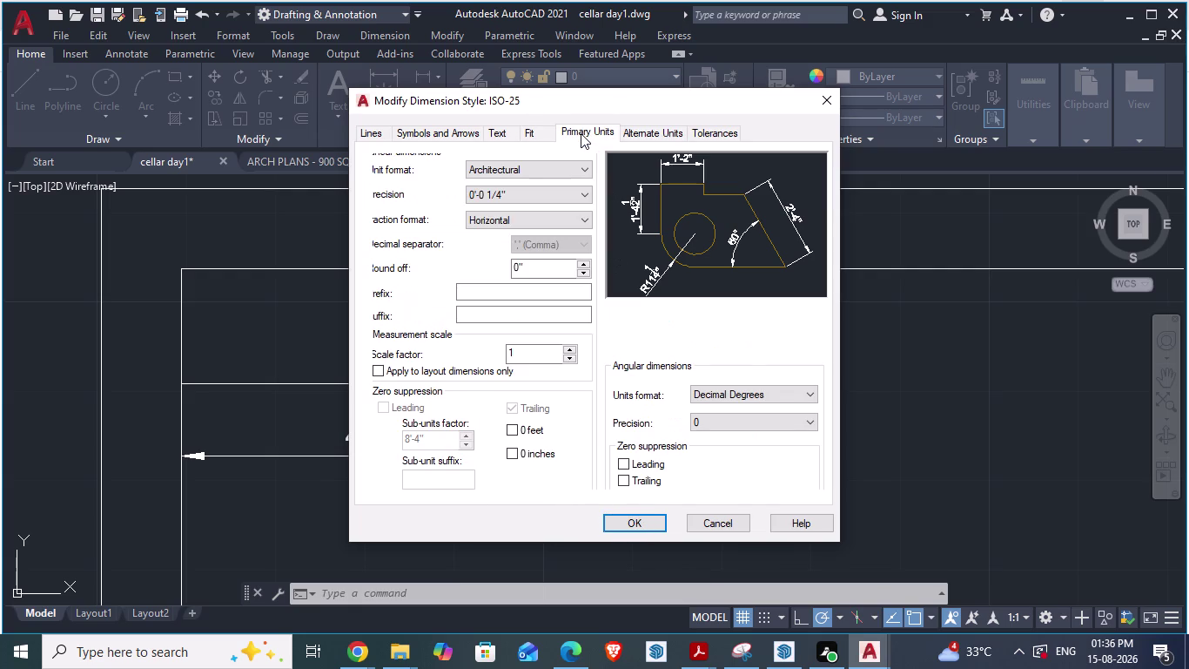
click(373, 132)
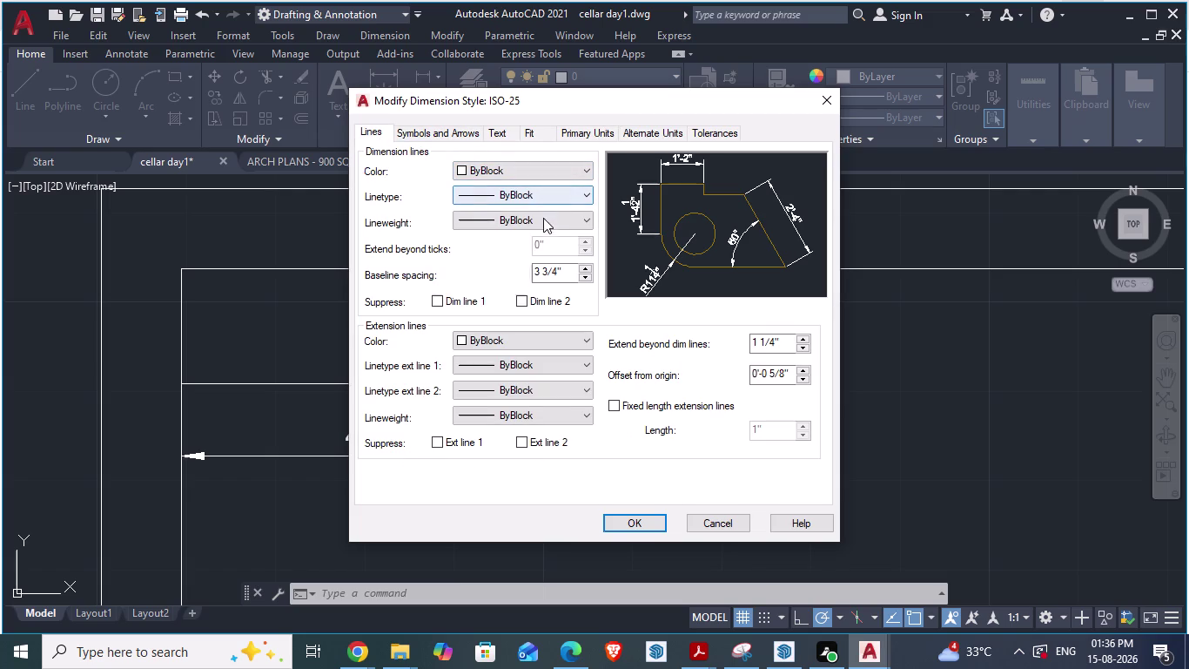
Review ISO-25's Symbols and Arrows settings, then bring up its Alternate Units settings.
click(418, 133)
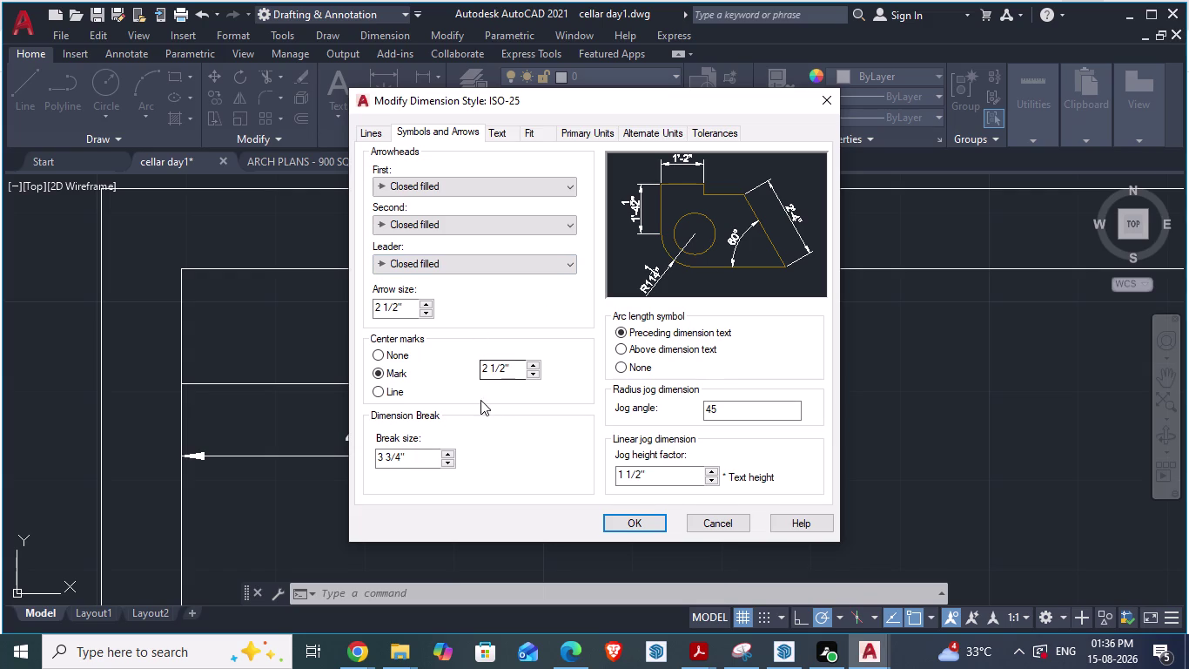
click(581, 133)
click(642, 135)
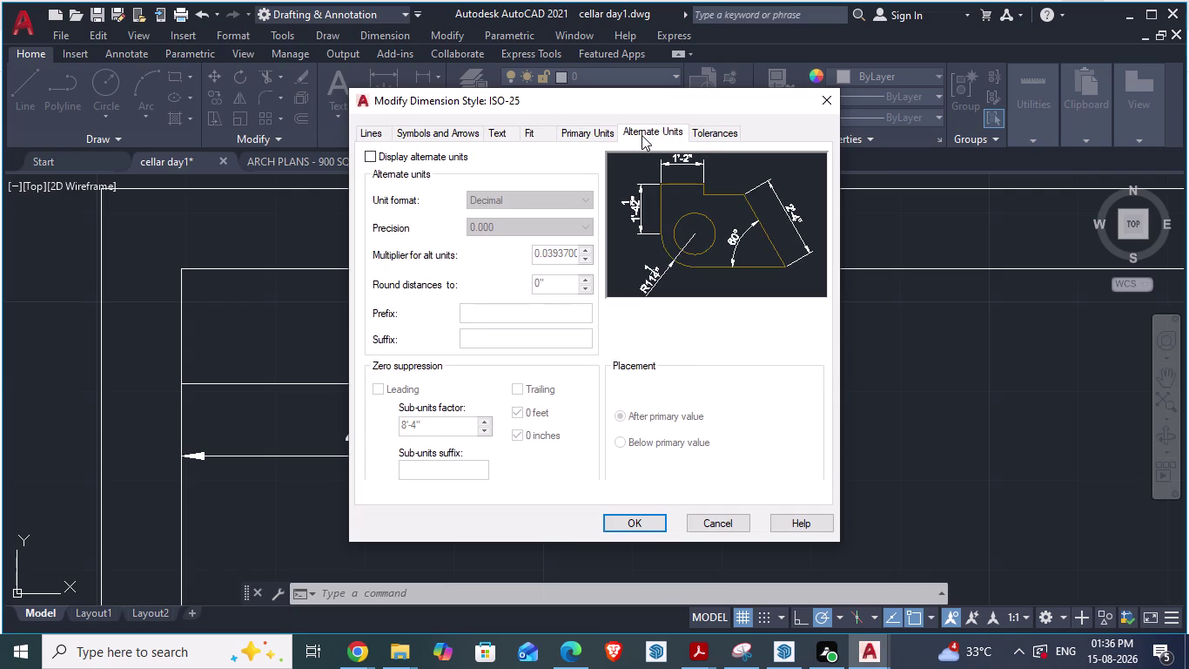
Turn on ISO-25 alternate units in Architectural format, confirm, and close the style manager.
click(372, 161)
click(516, 201)
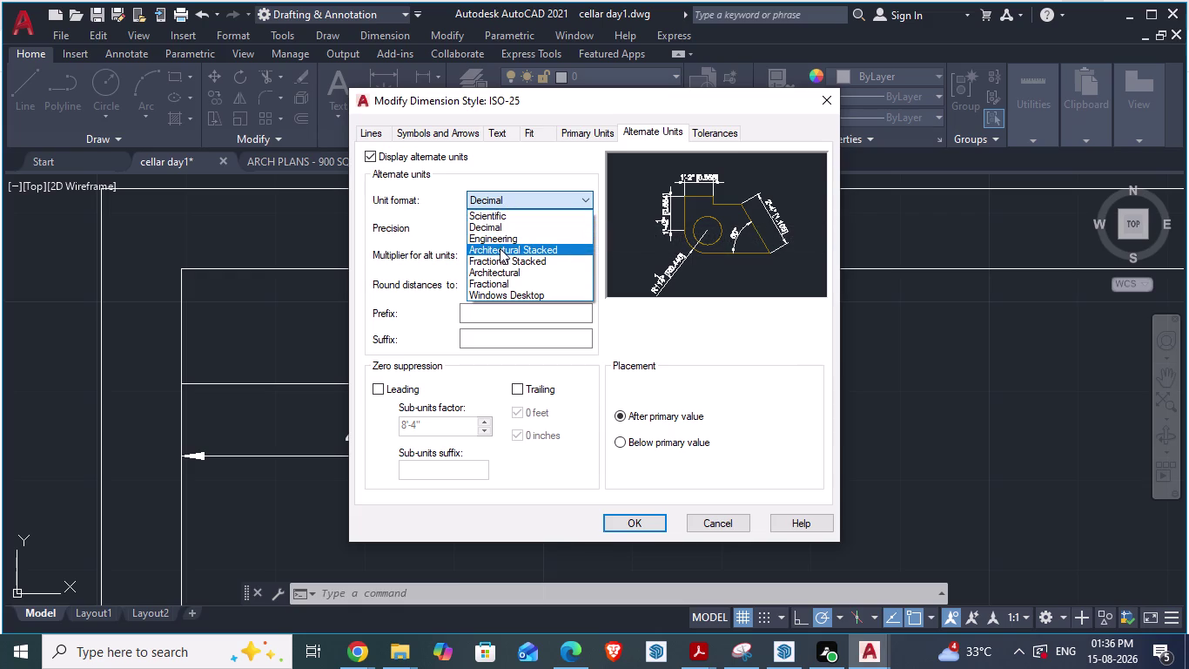
click(500, 248)
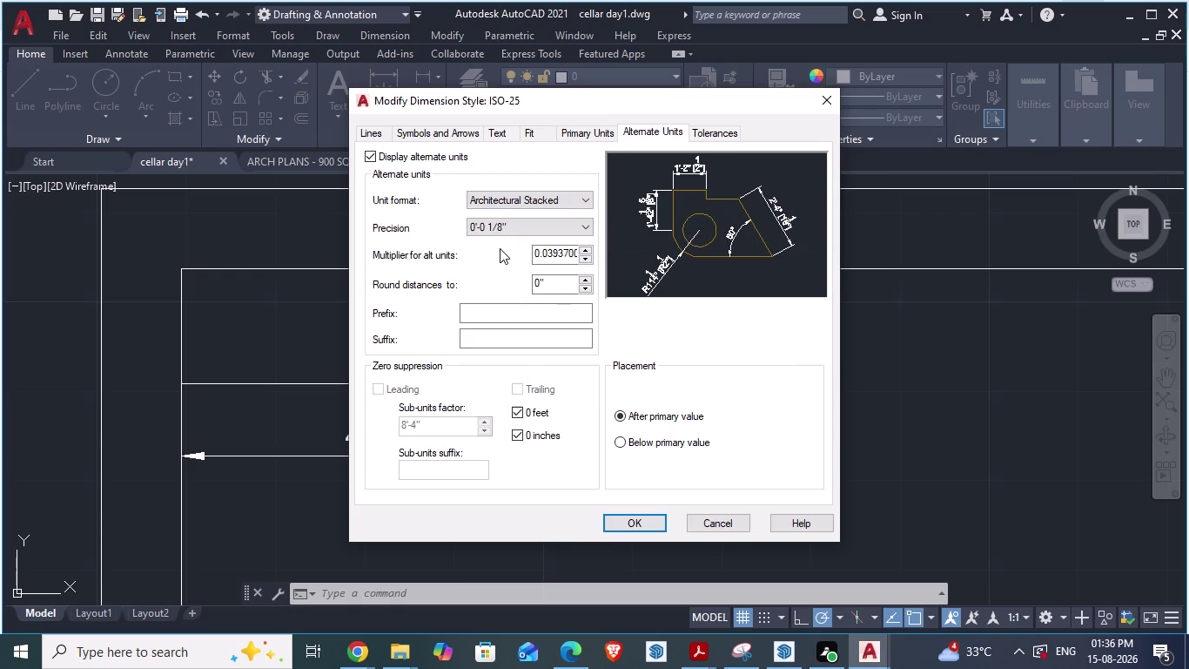
click(518, 199)
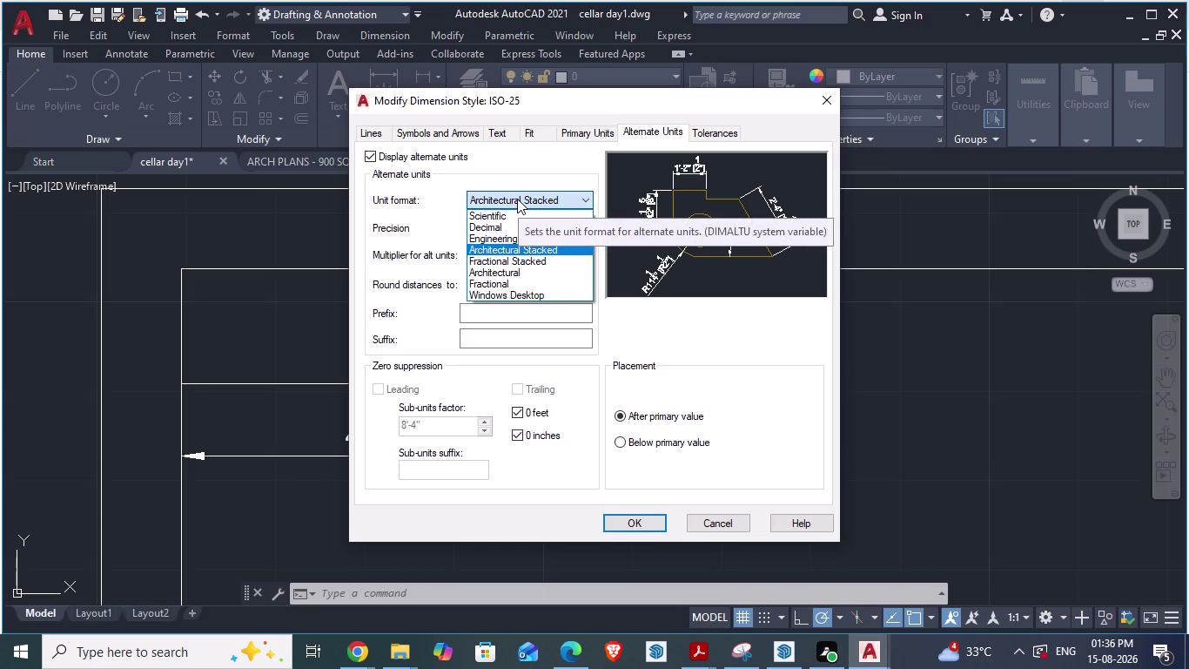
click(501, 273)
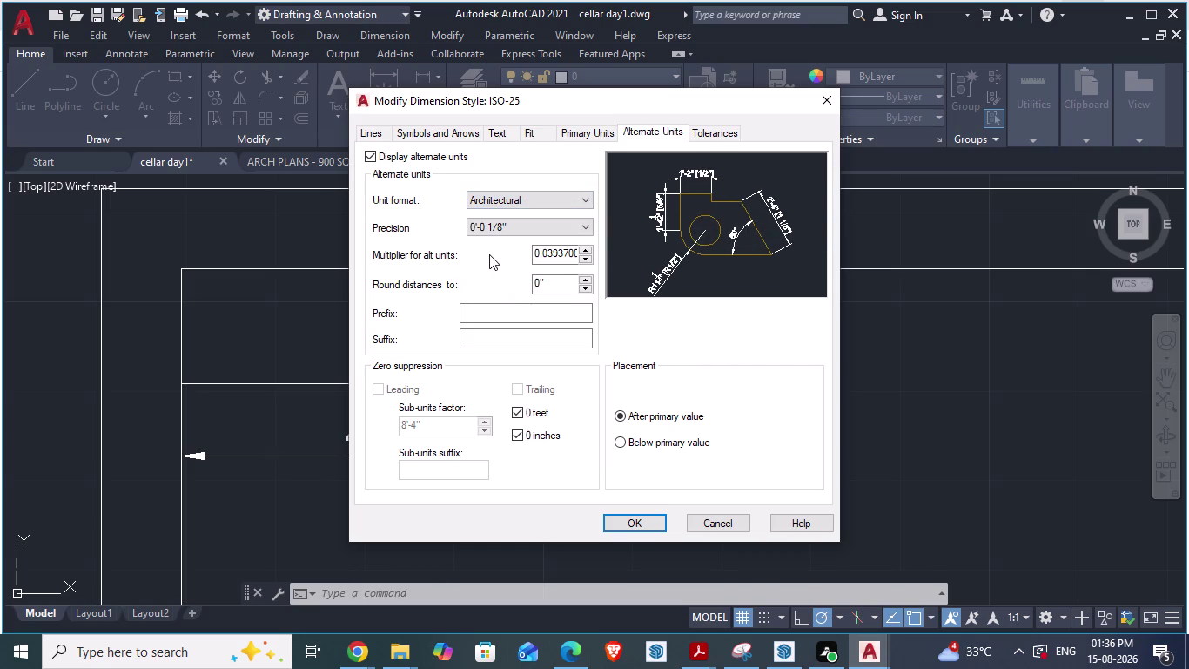
click(489, 255)
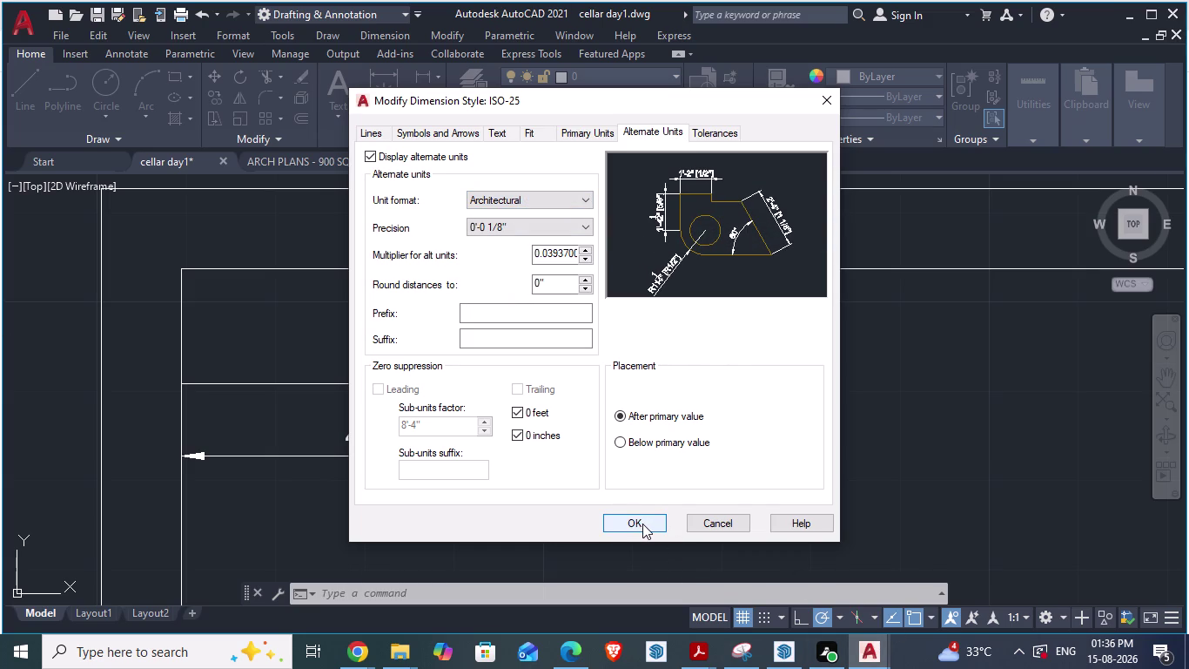
click(642, 524)
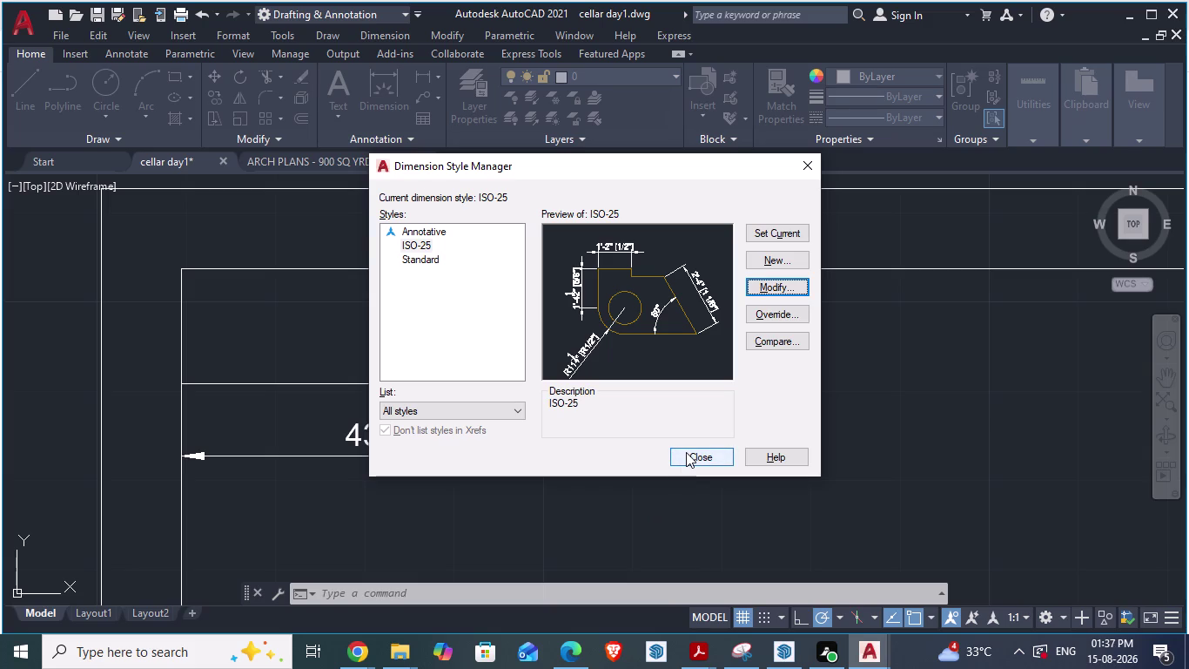
click(686, 452)
scroll(up, 3)
Zoom in on the line dimension and reopen the Dimension Style Manager with D.
scroll(up, 3)
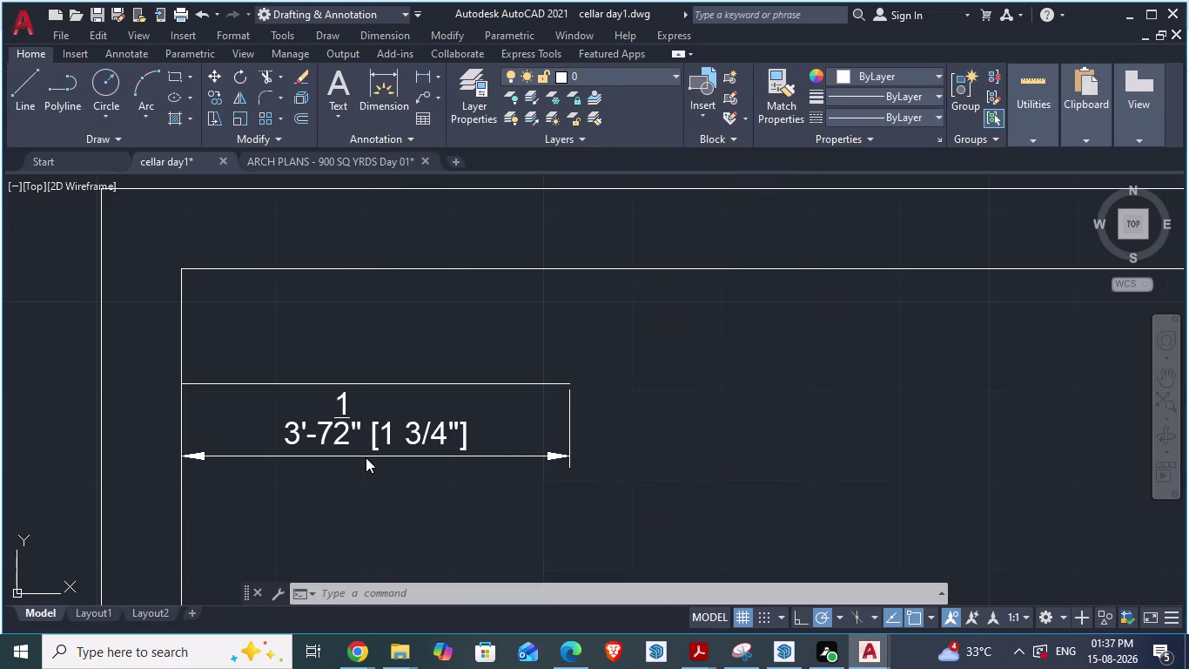
scroll(up, 3)
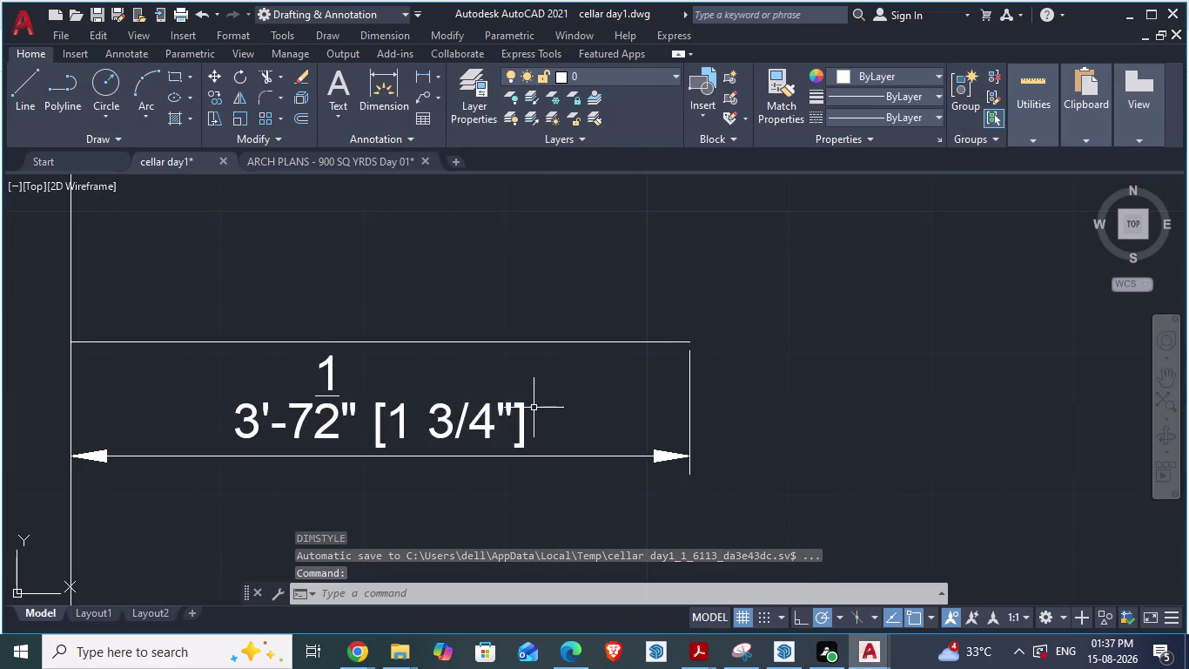
click(406, 415)
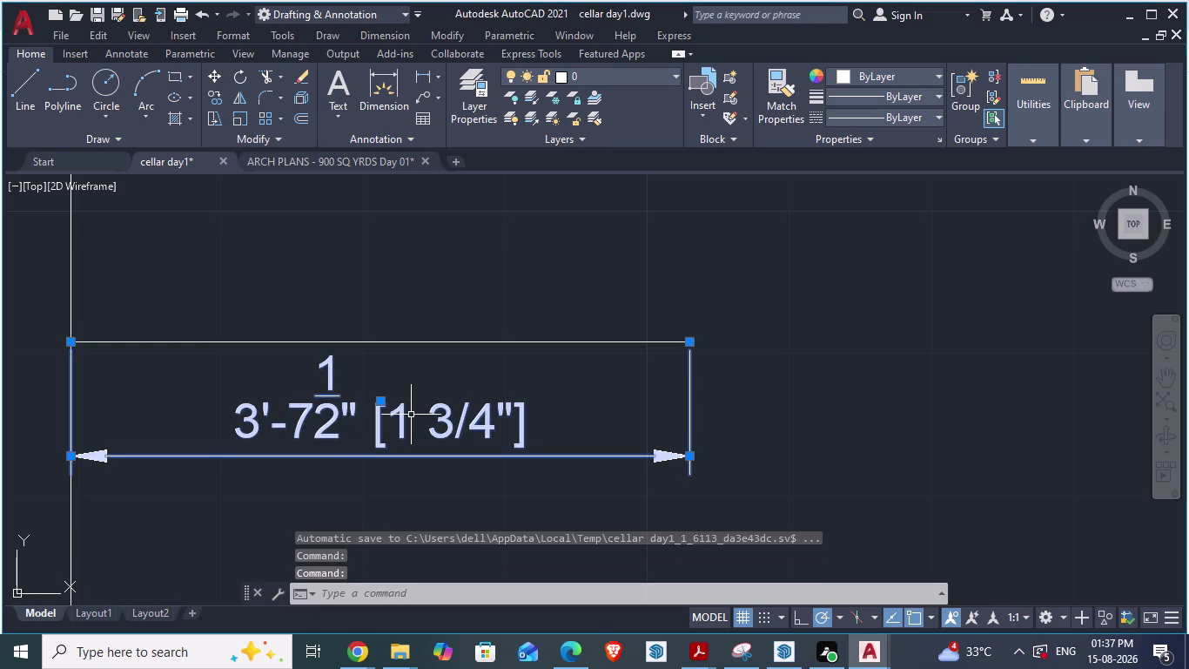
key(d)
key(Return)
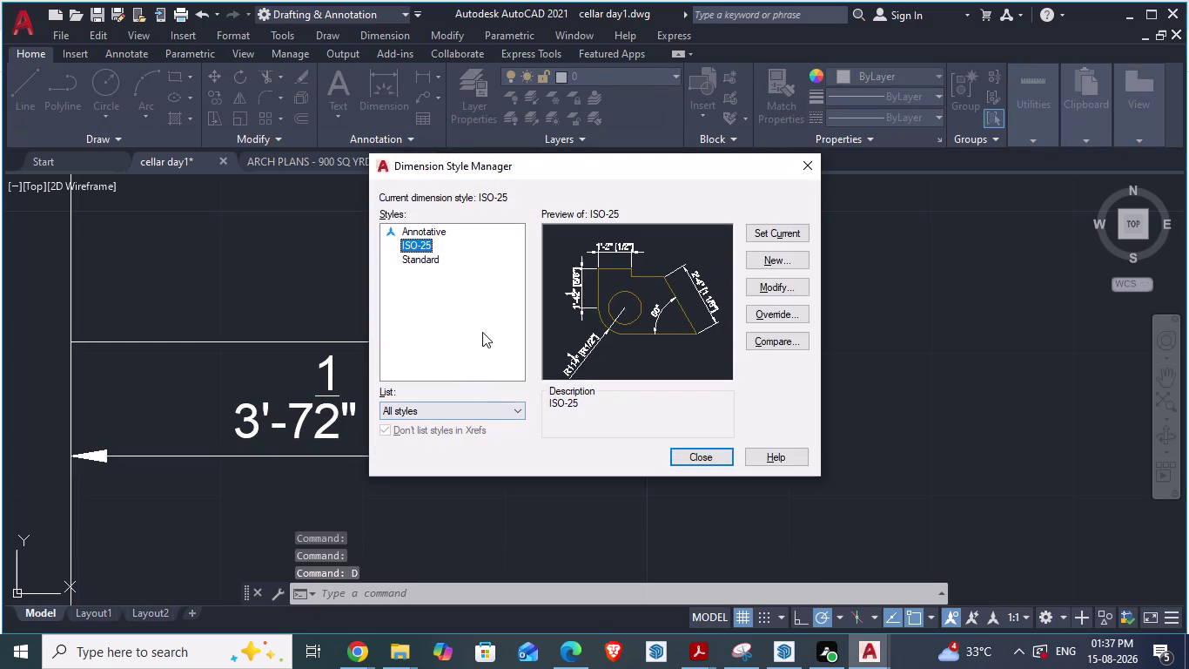
Keep ISO-25's alternate units Architectural and set their precision to 0'-0 1/4".
click(418, 260)
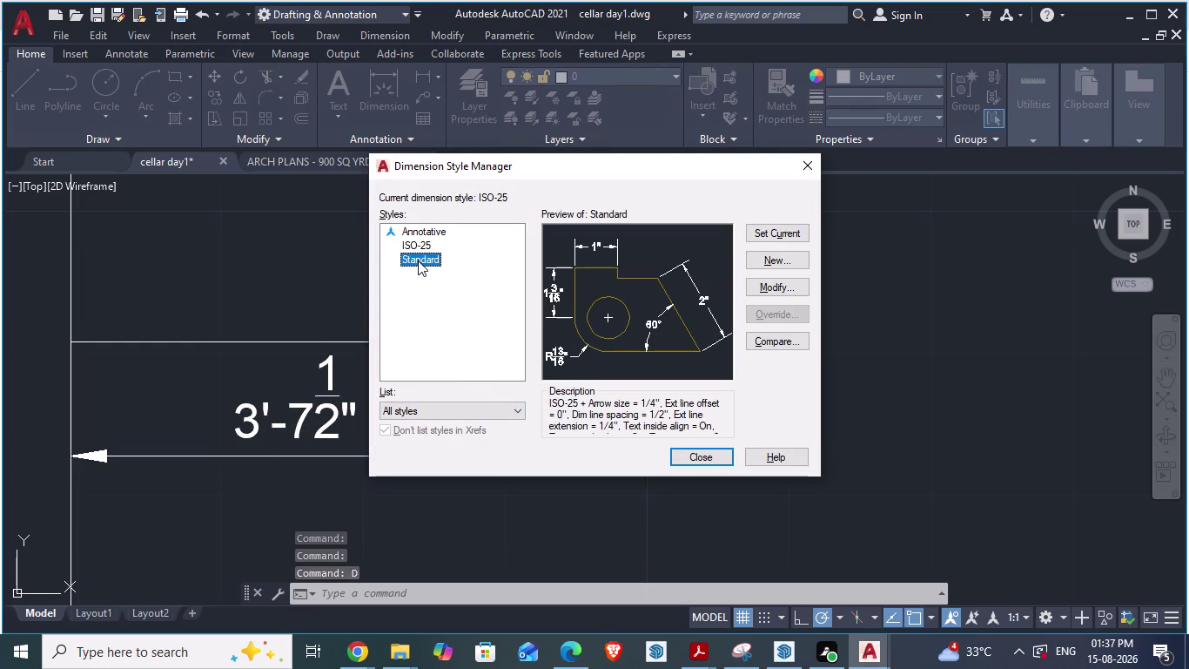
click(419, 248)
click(778, 286)
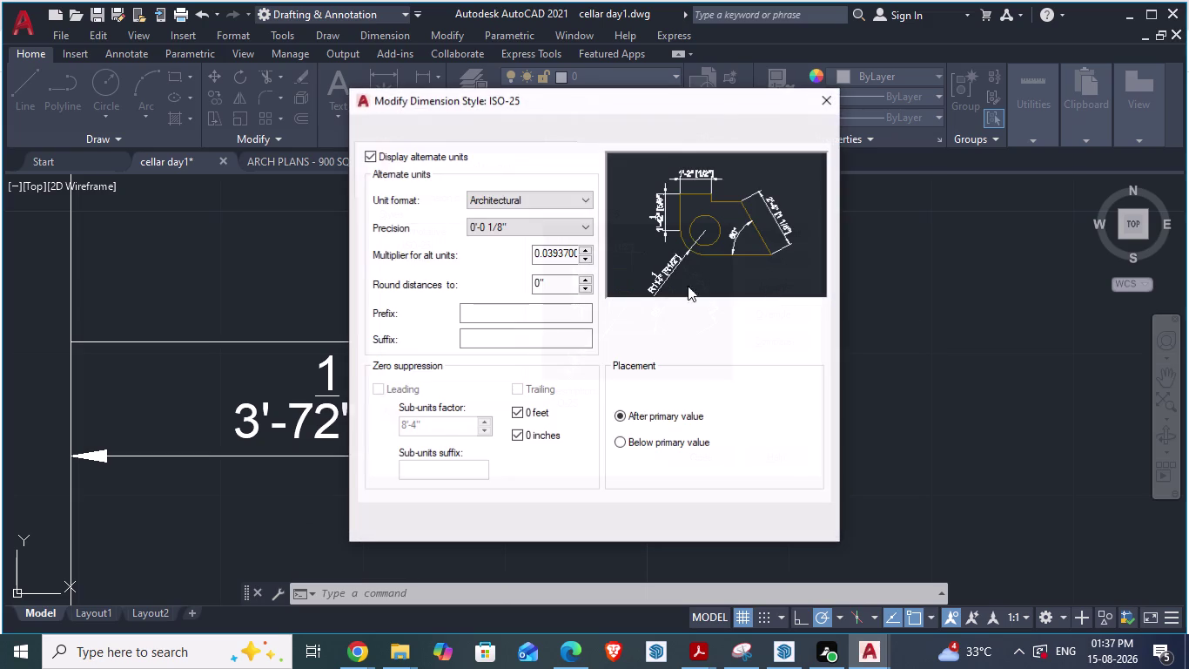
click(546, 196)
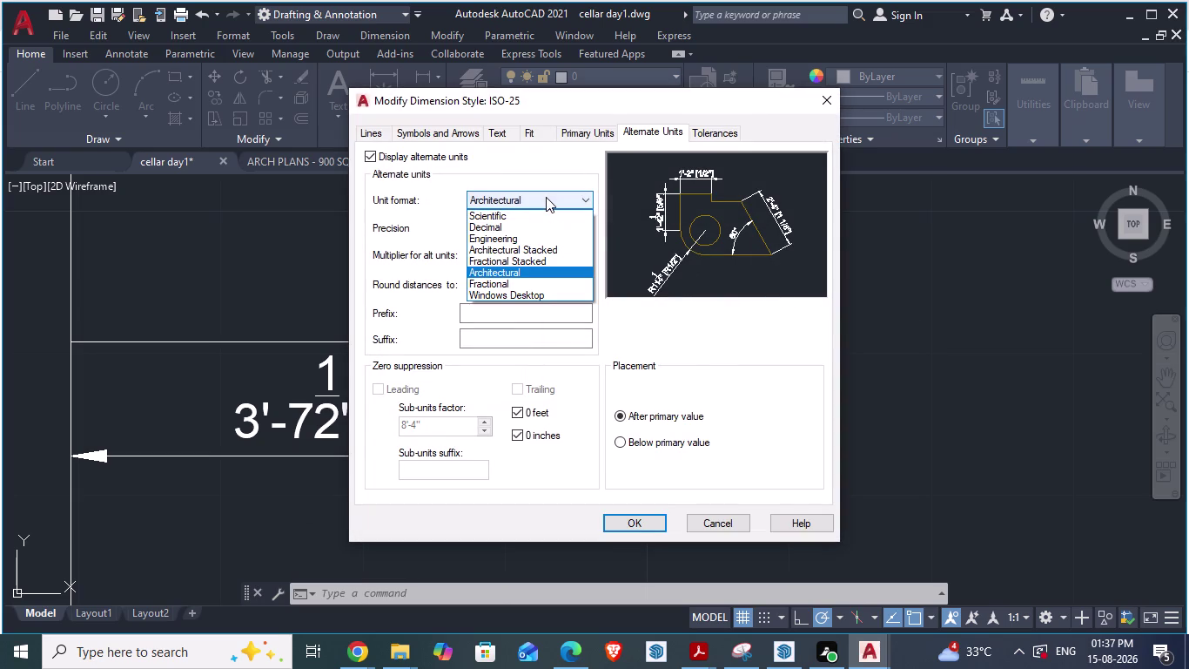
click(513, 277)
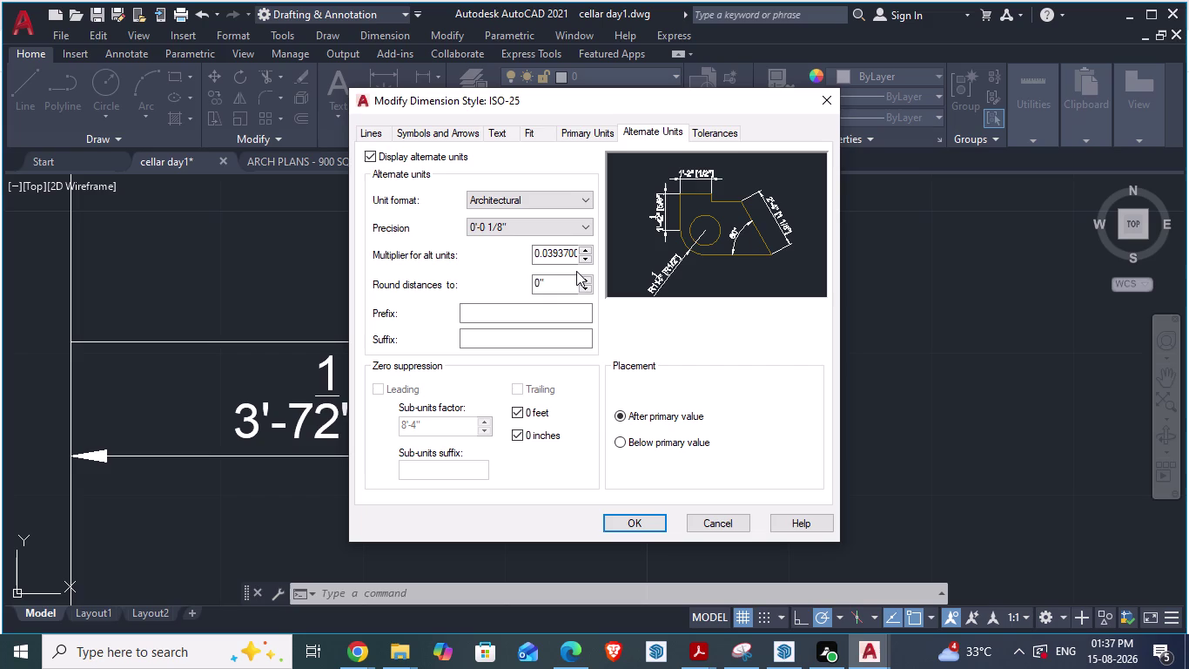
click(563, 229)
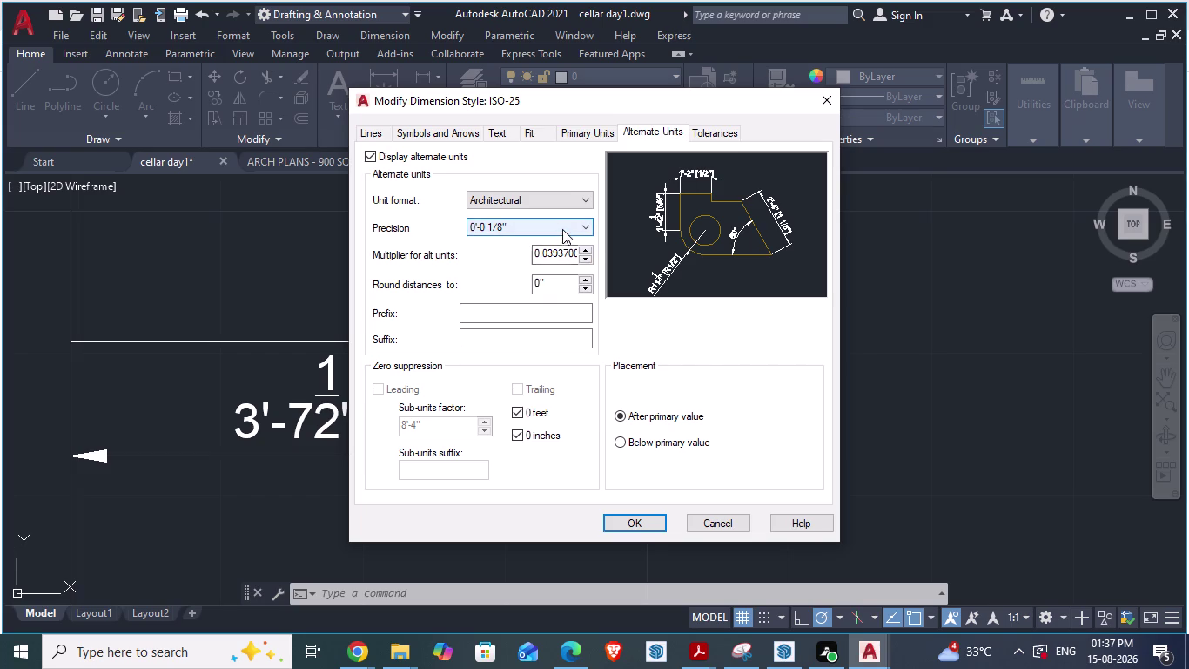
click(498, 263)
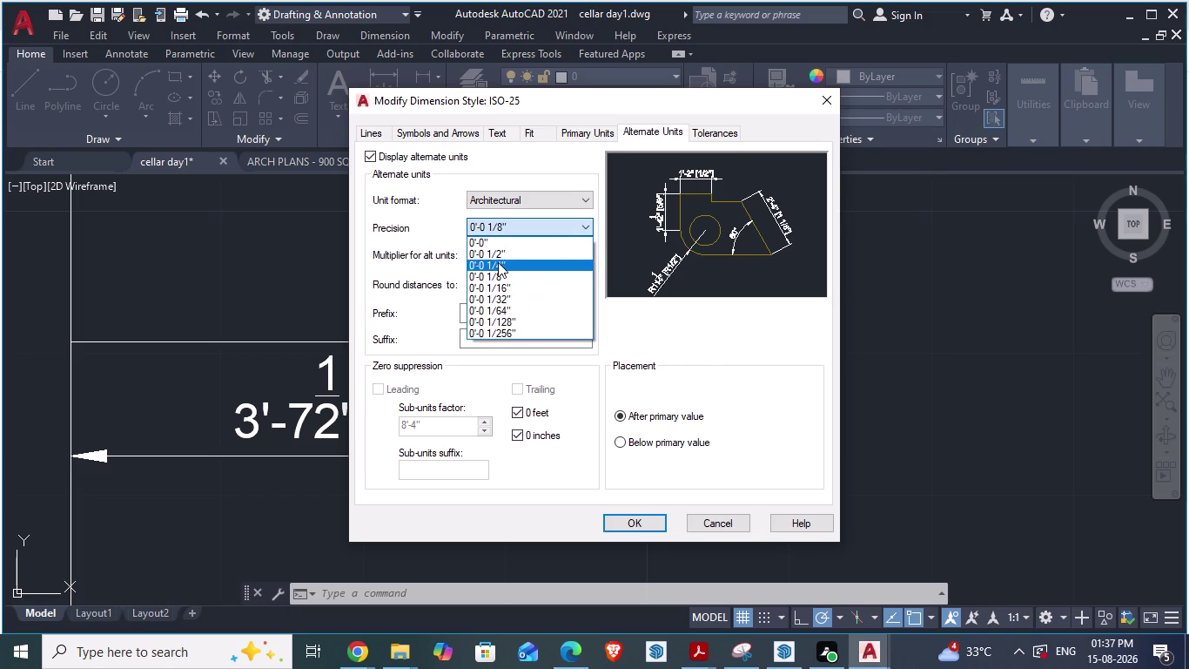
click(647, 518)
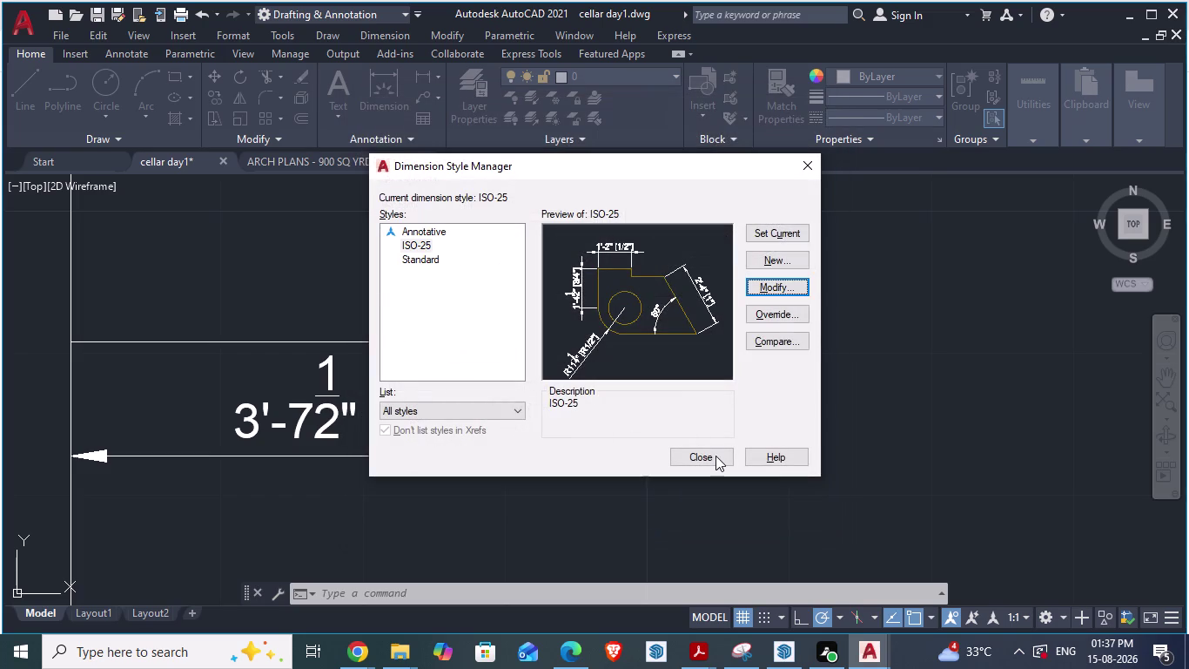
Erase the existing dimension from the drawing.
click(716, 455)
click(433, 429)
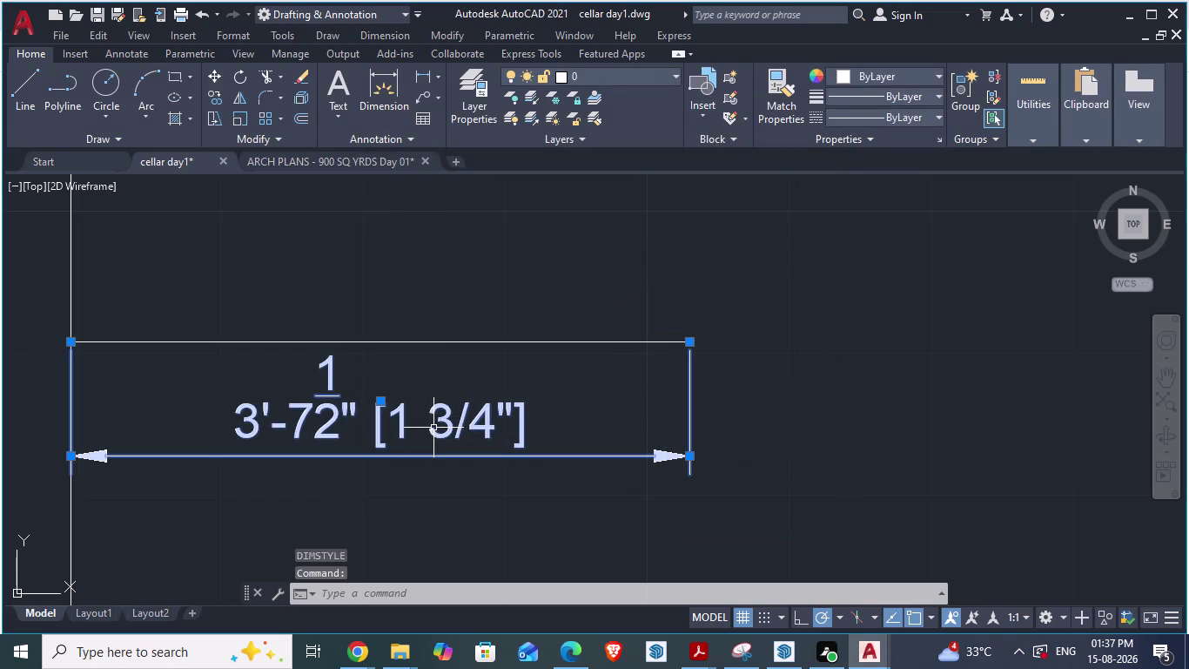
key(Delete)
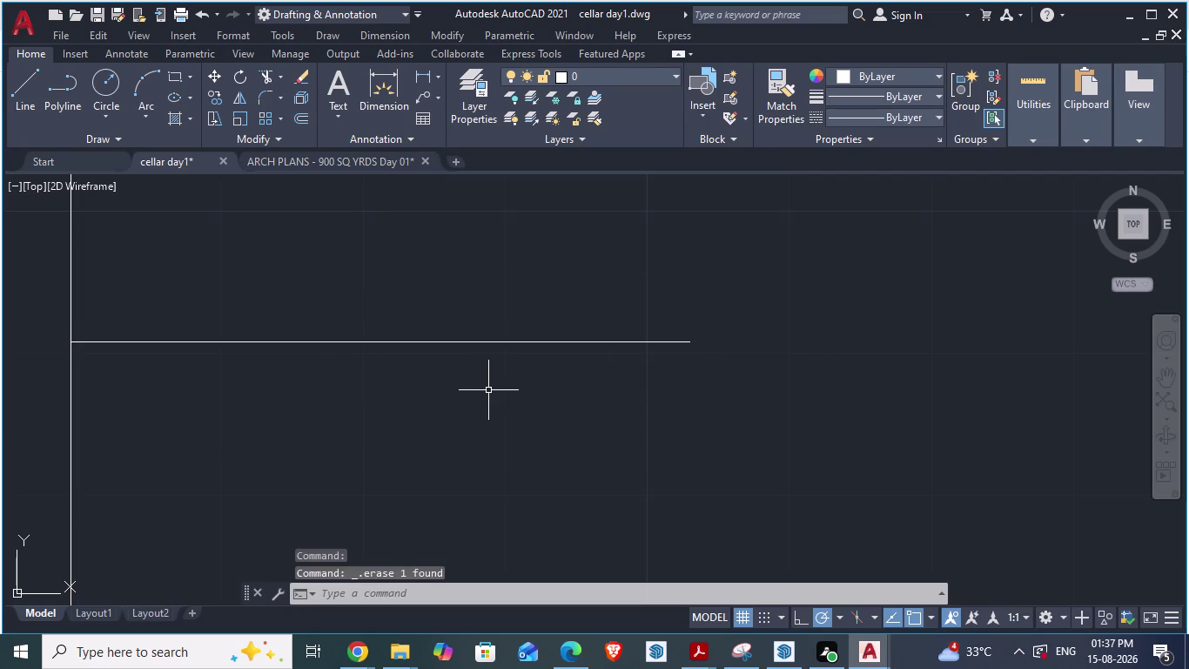
key(d)
key(Return)
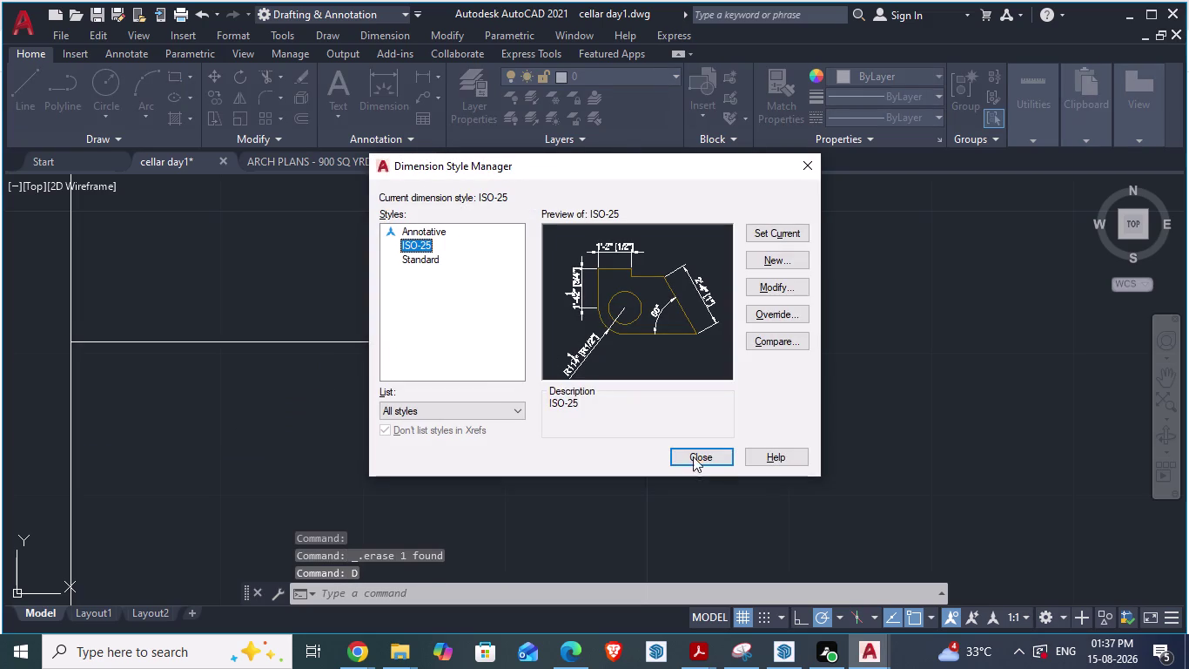
click(707, 465)
Add an aligned dimension across the top line, placed below it, and reopen dimension styles.
text(da)
key(Return)
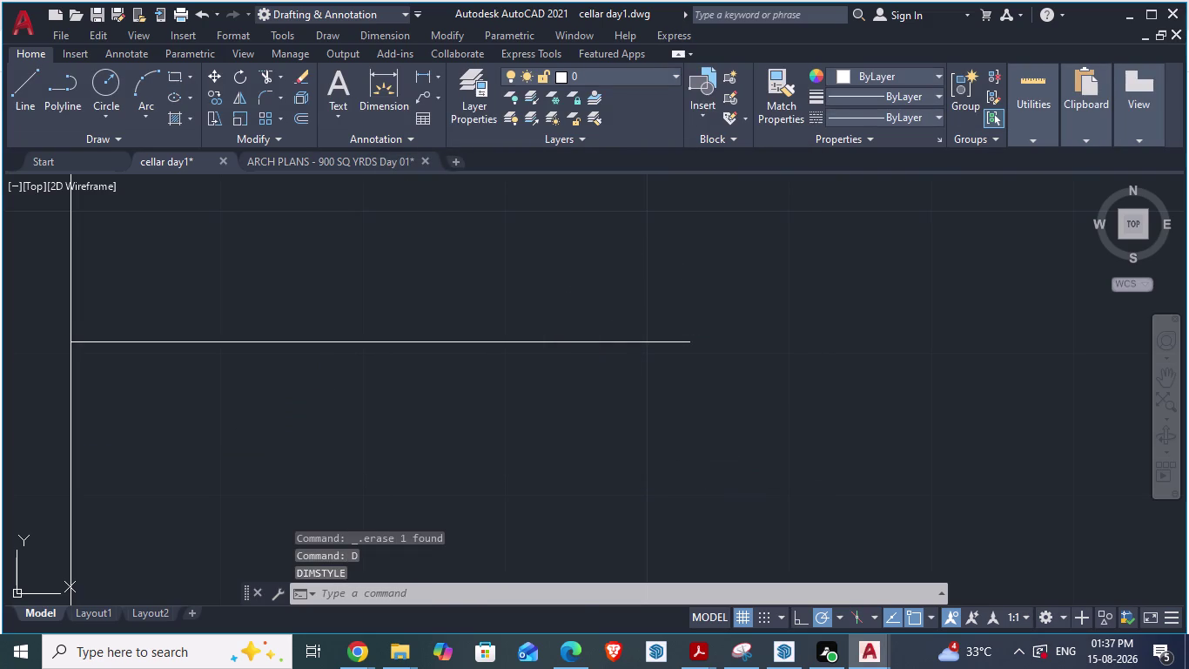
click(64, 338)
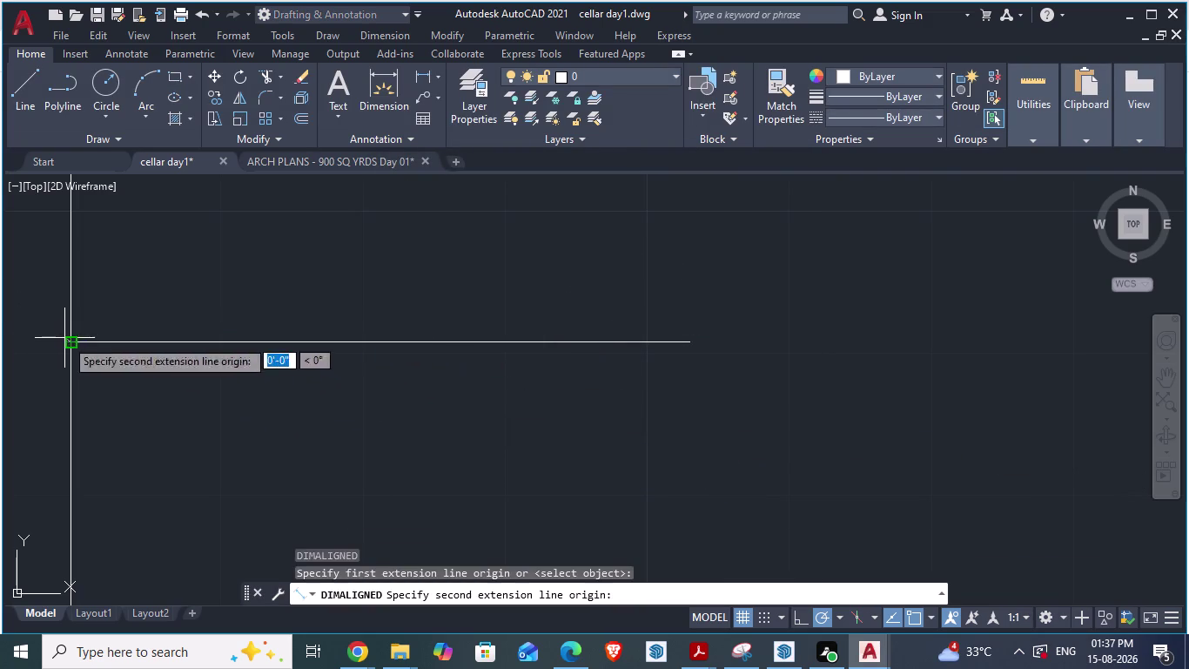
click(686, 343)
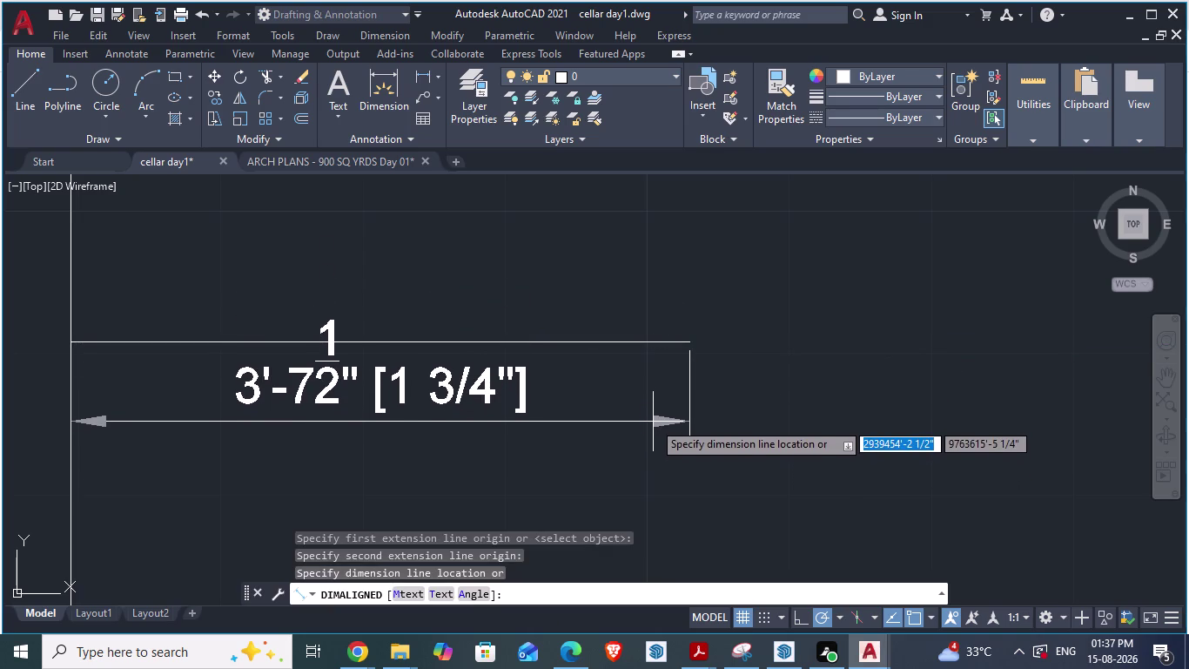
click(652, 422)
double_click(434, 382)
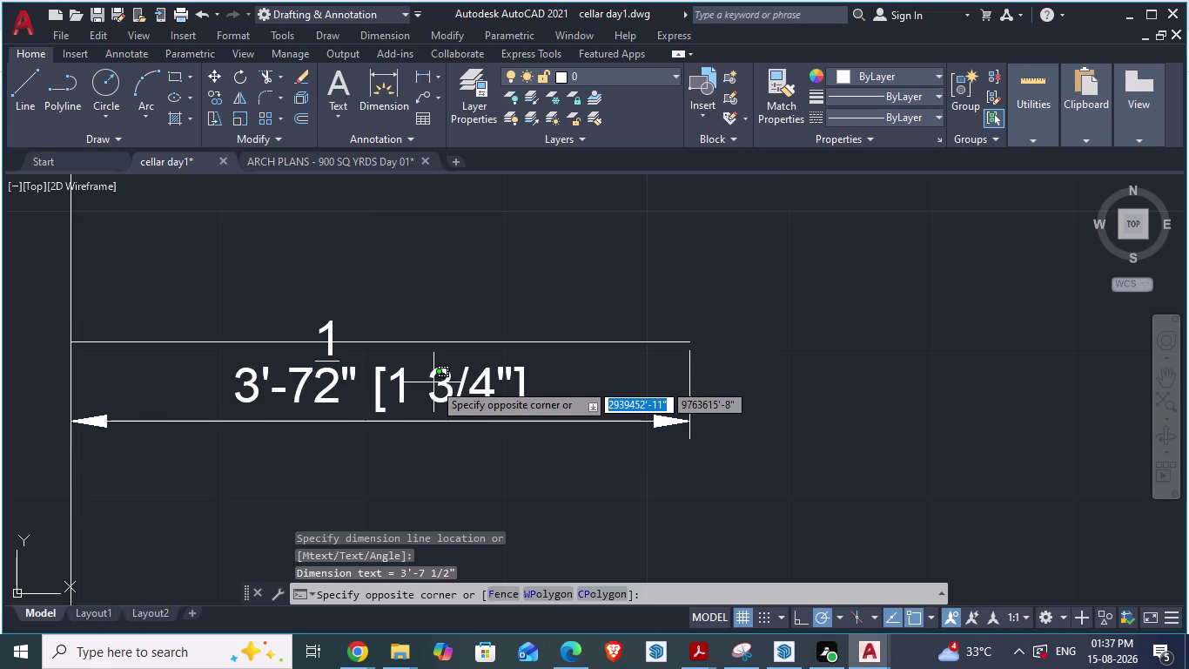
key(Escape)
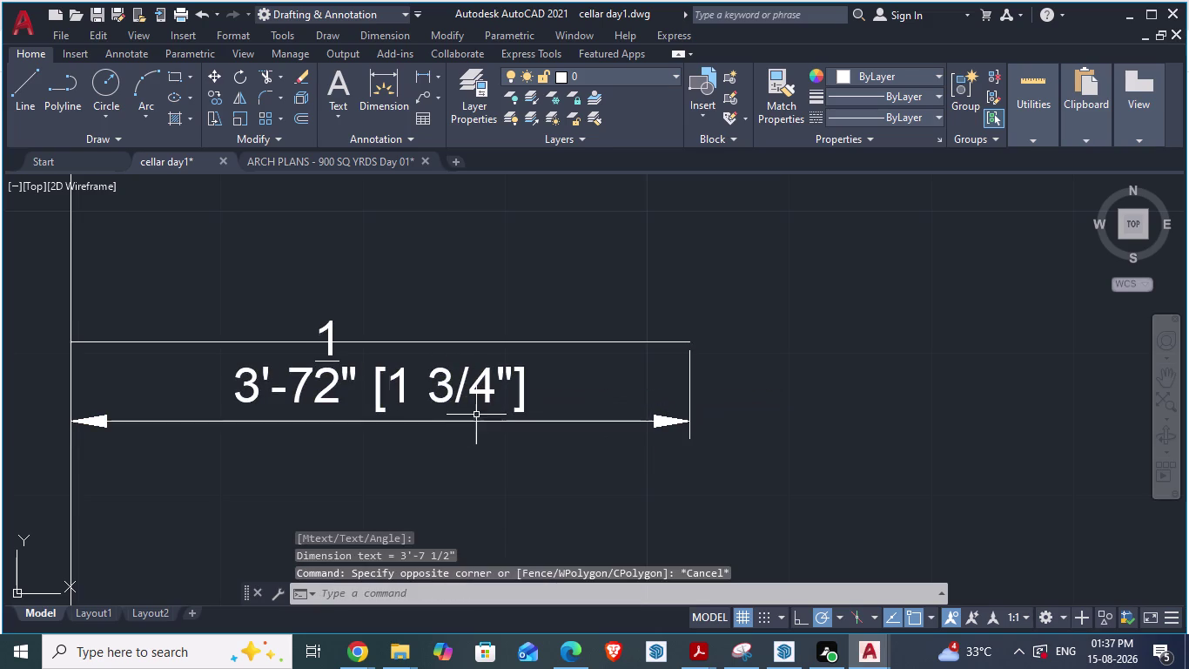
key(d)
key(Return)
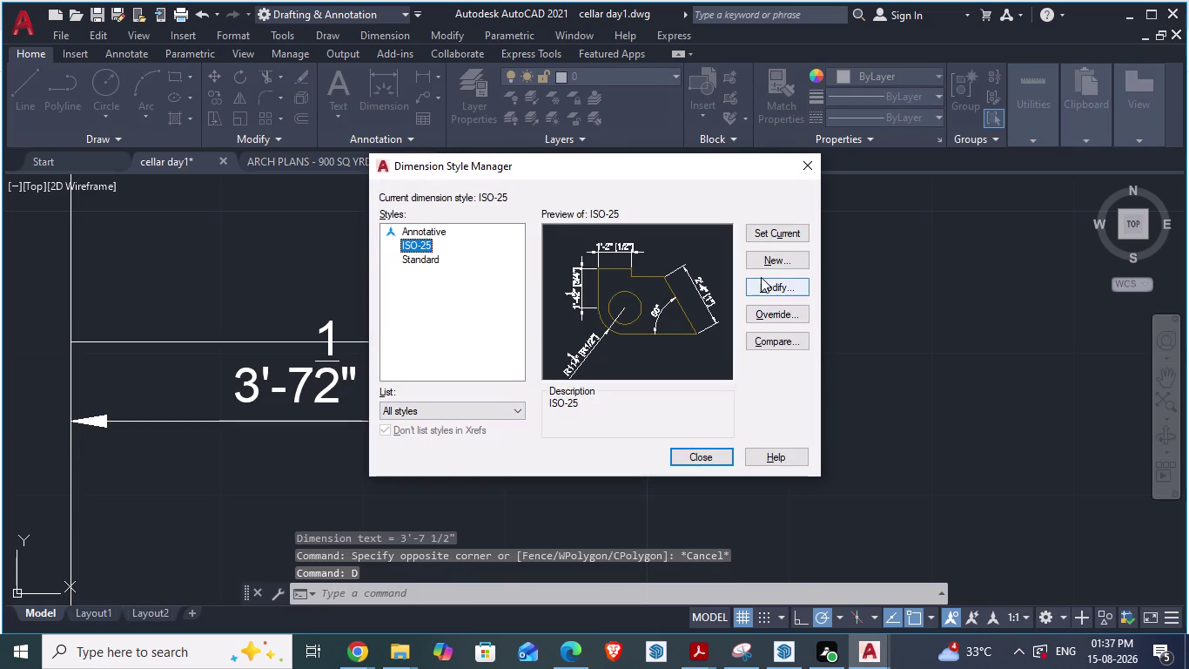
Edit ISO-25's alternate-unit multiplier value and accept the changes.
click(760, 277)
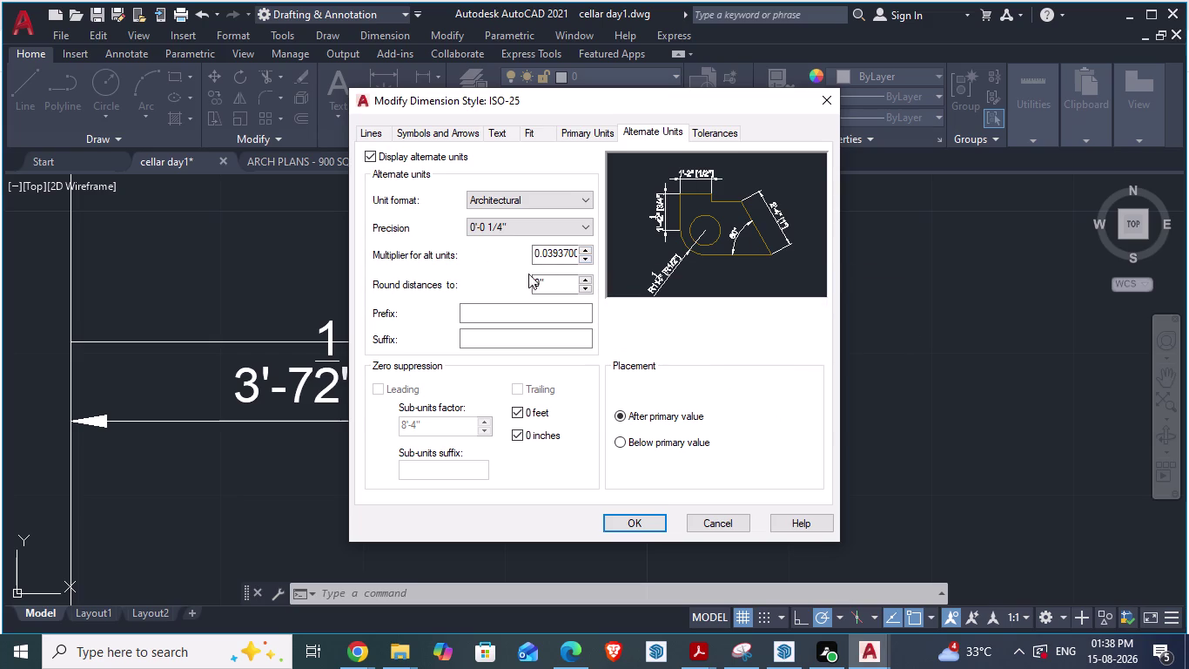
click(565, 257)
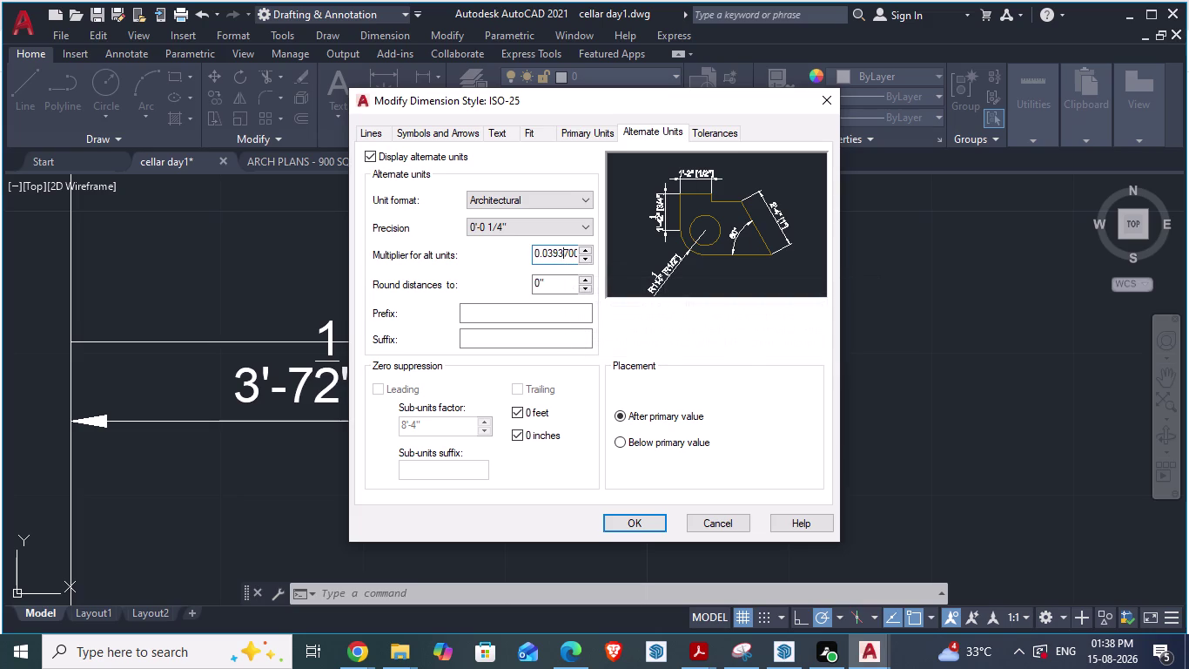
click(582, 260)
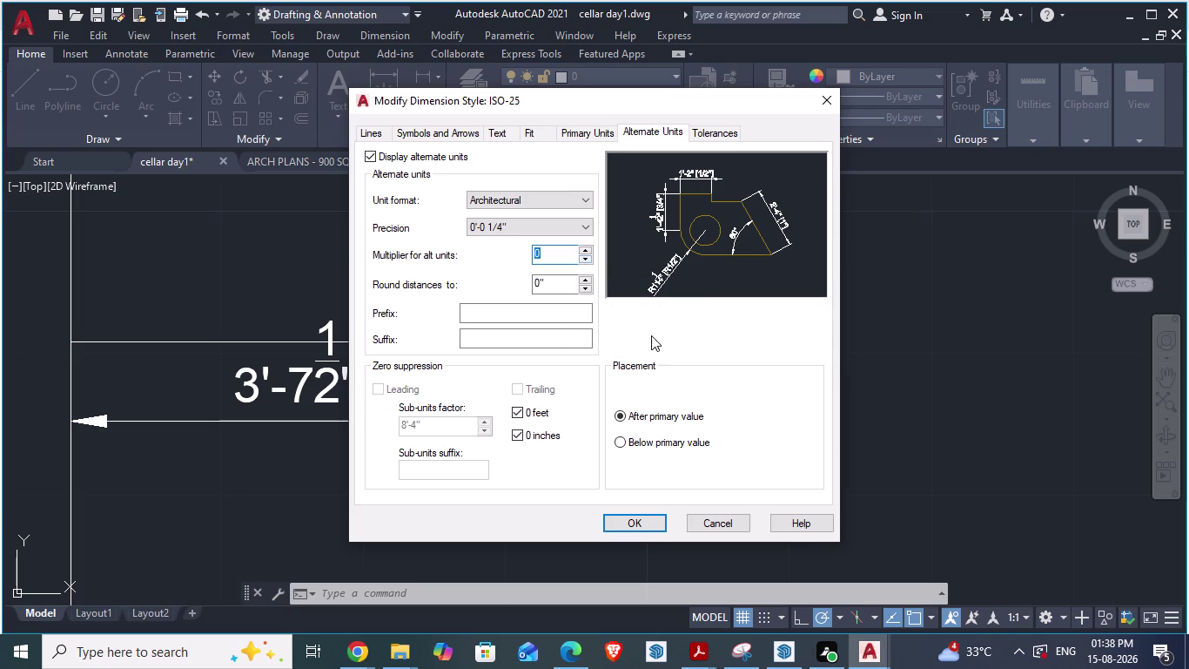
click(653, 335)
click(645, 522)
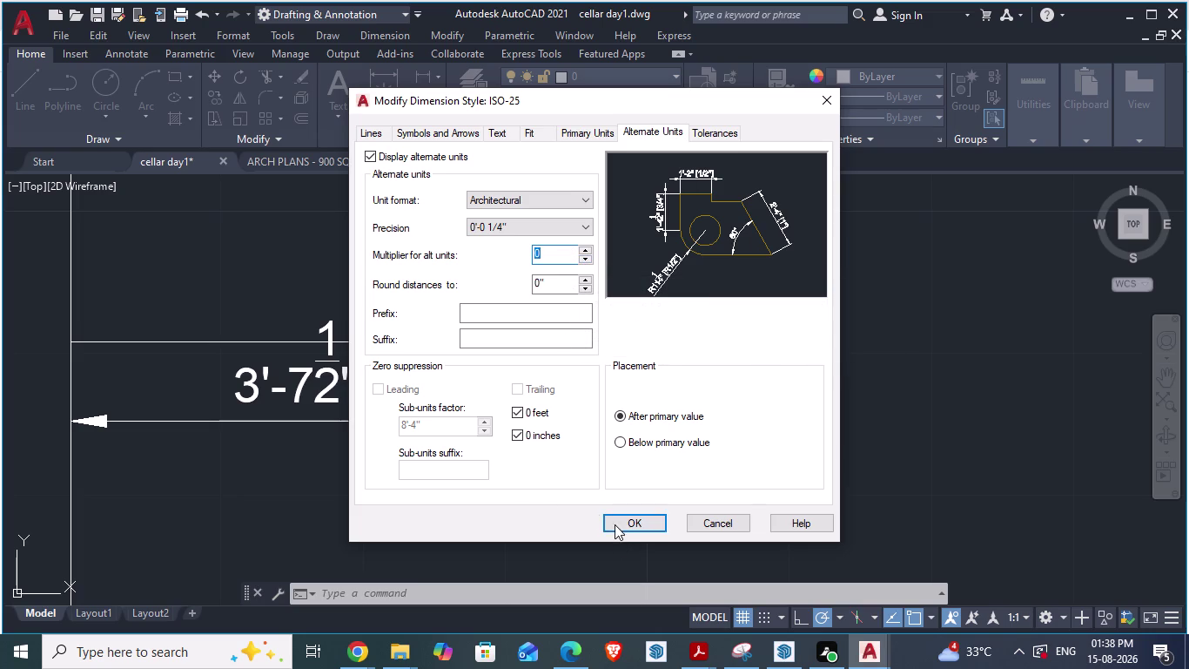
click(624, 523)
click(624, 523)
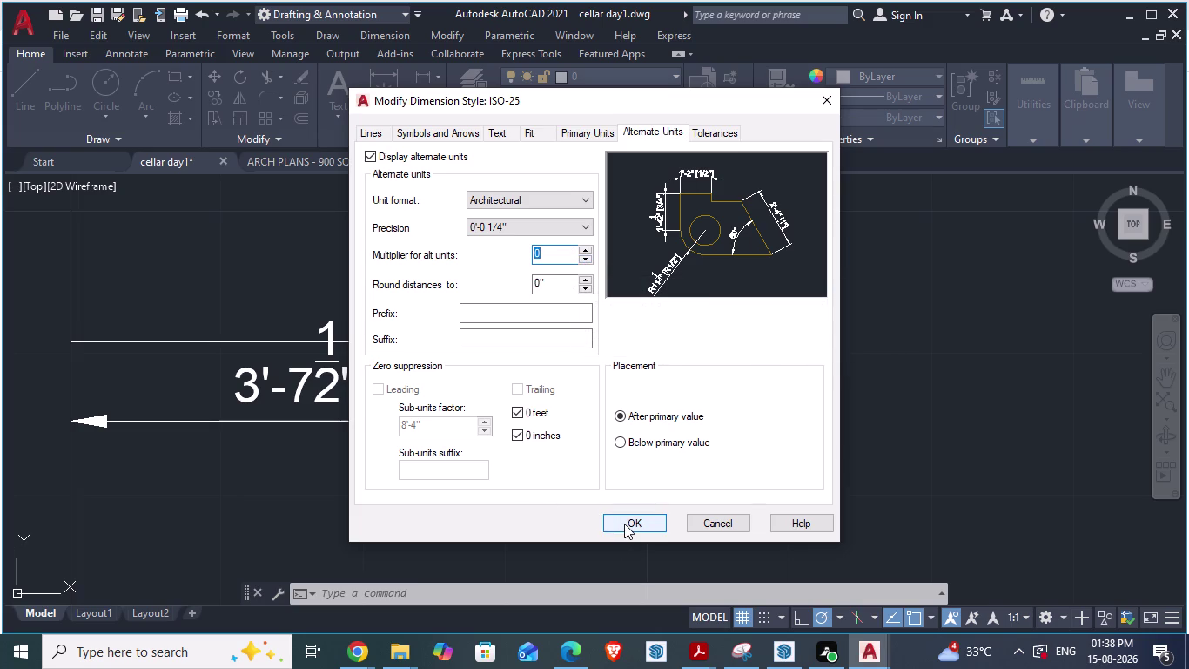
click(624, 523)
click(710, 522)
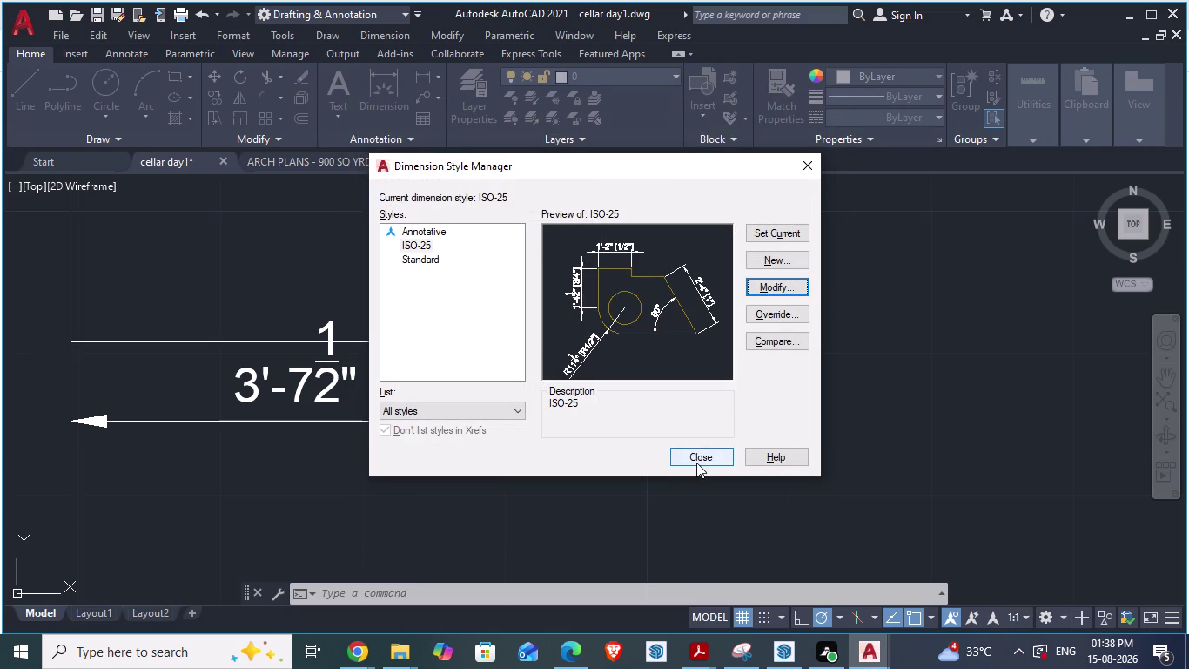
Raise ISO-25's alternate-unit multiplier with the spinner, save the style, and close the manager.
click(766, 280)
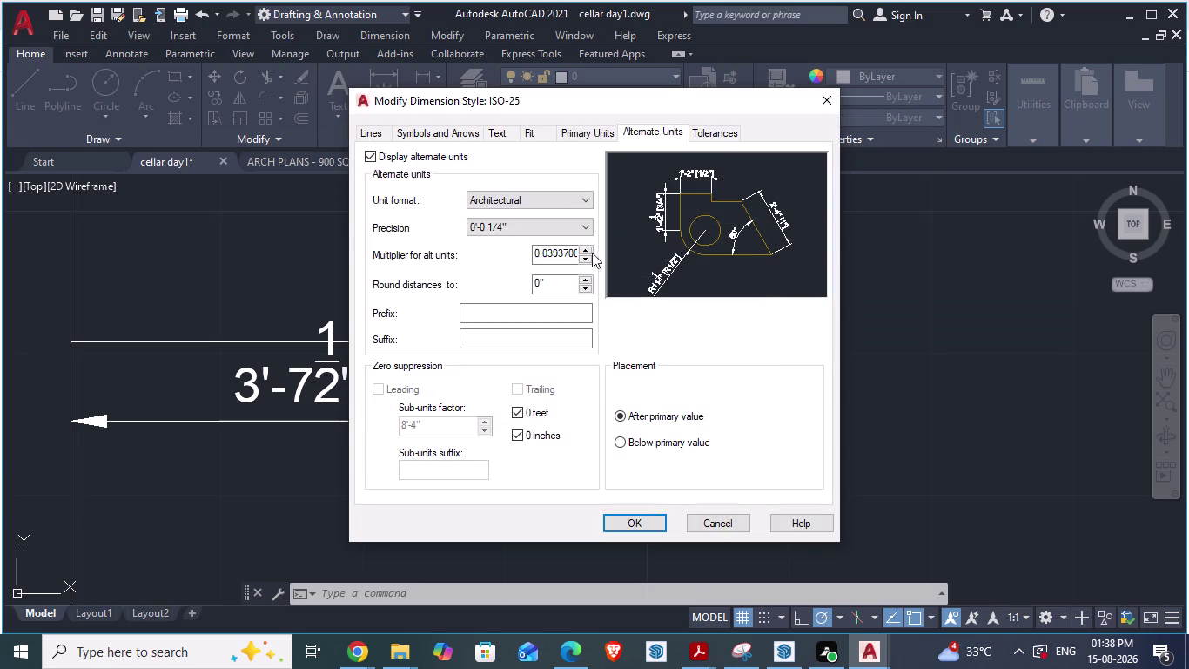
click(564, 254)
click(585, 254)
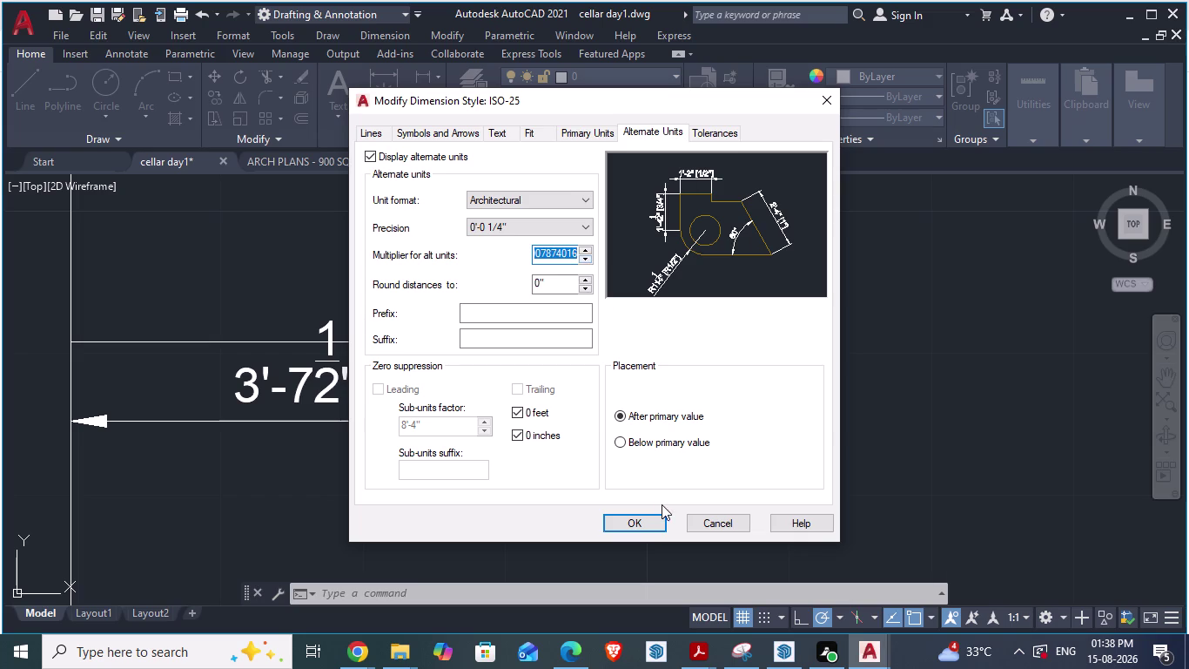
click(648, 528)
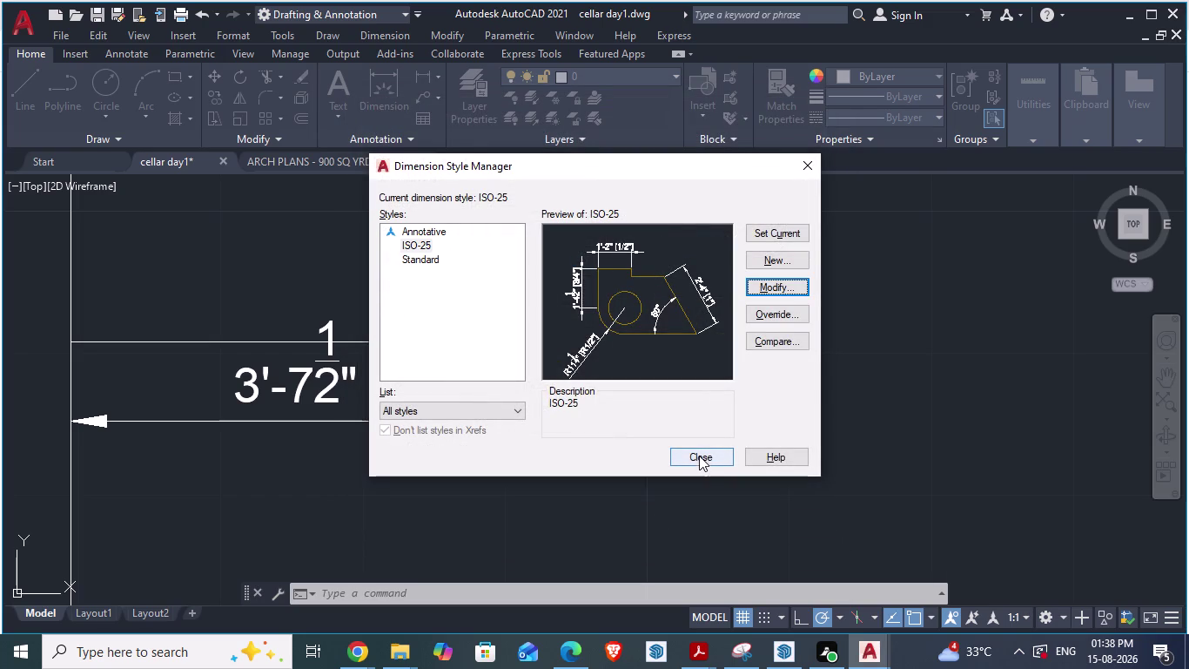
click(699, 457)
click(491, 394)
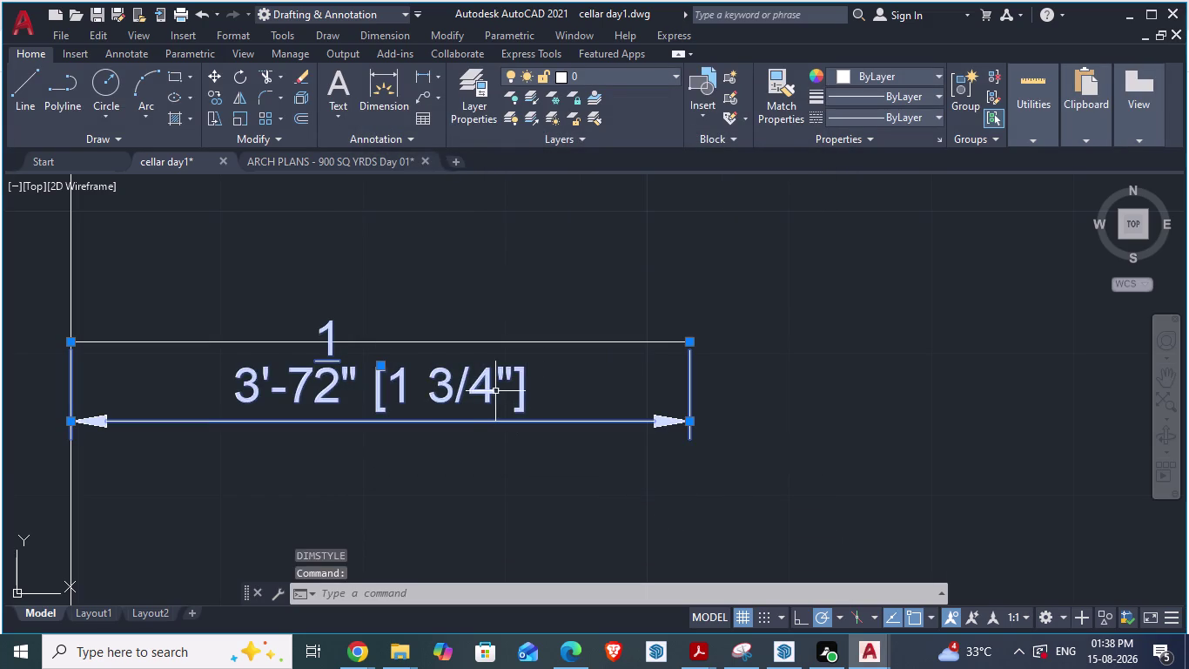
Erase the selected dimension and start an aligned dimension, then cancel it.
key(Delete)
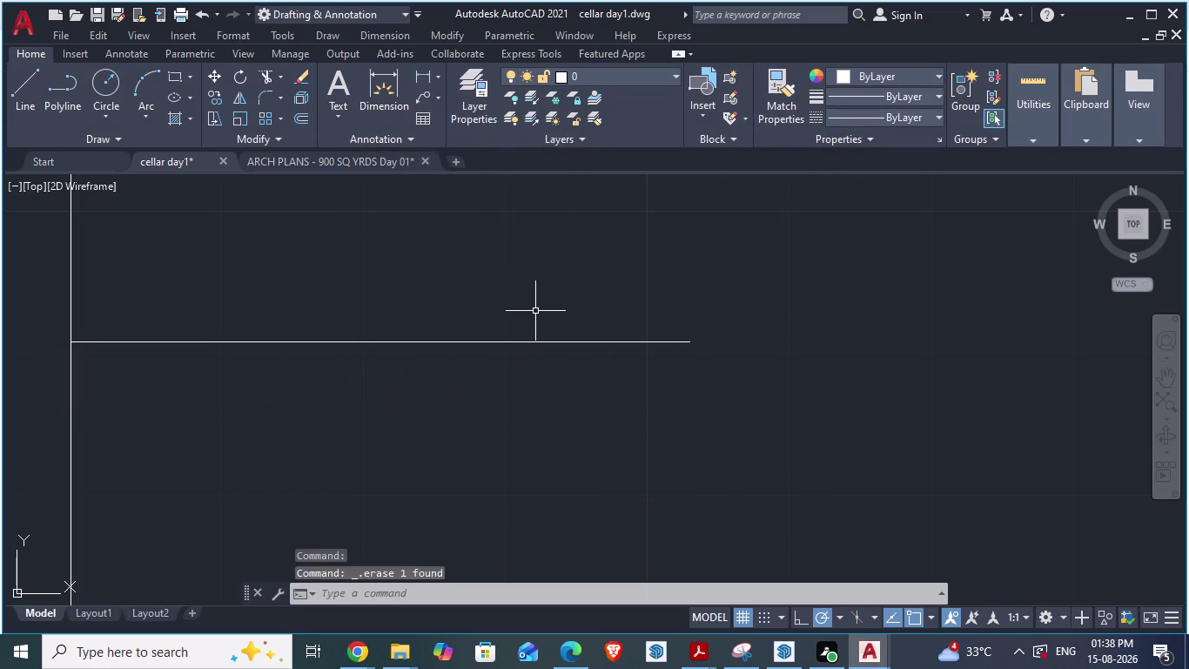
text(da)
key(Return)
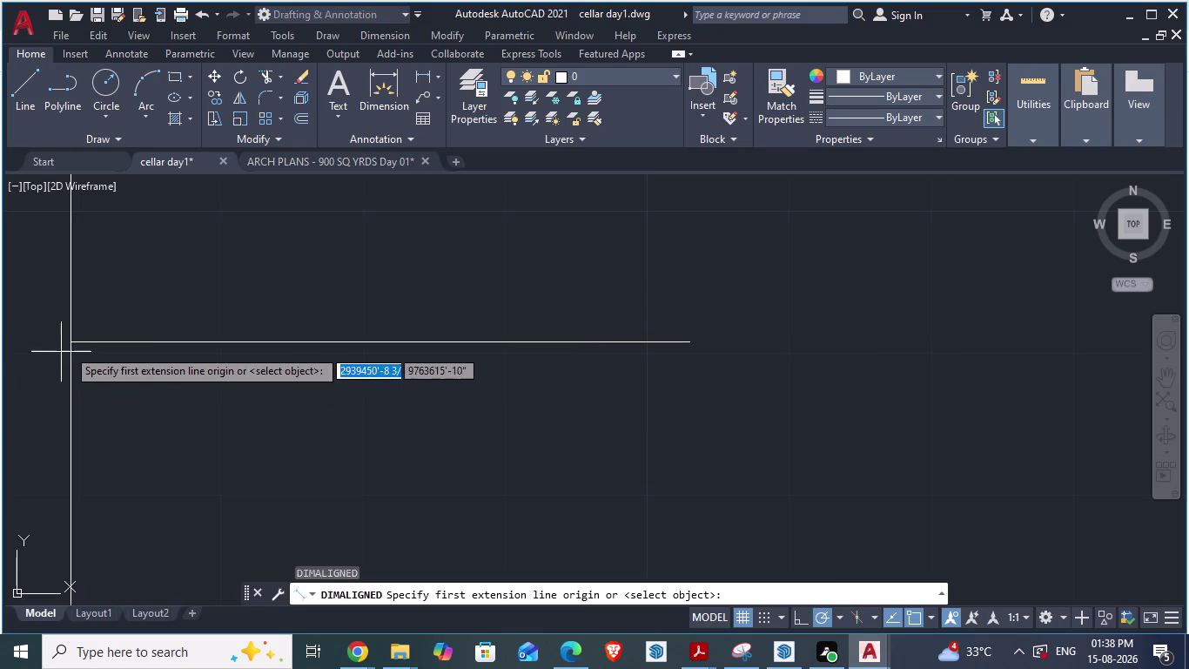
click(80, 344)
key(Escape)
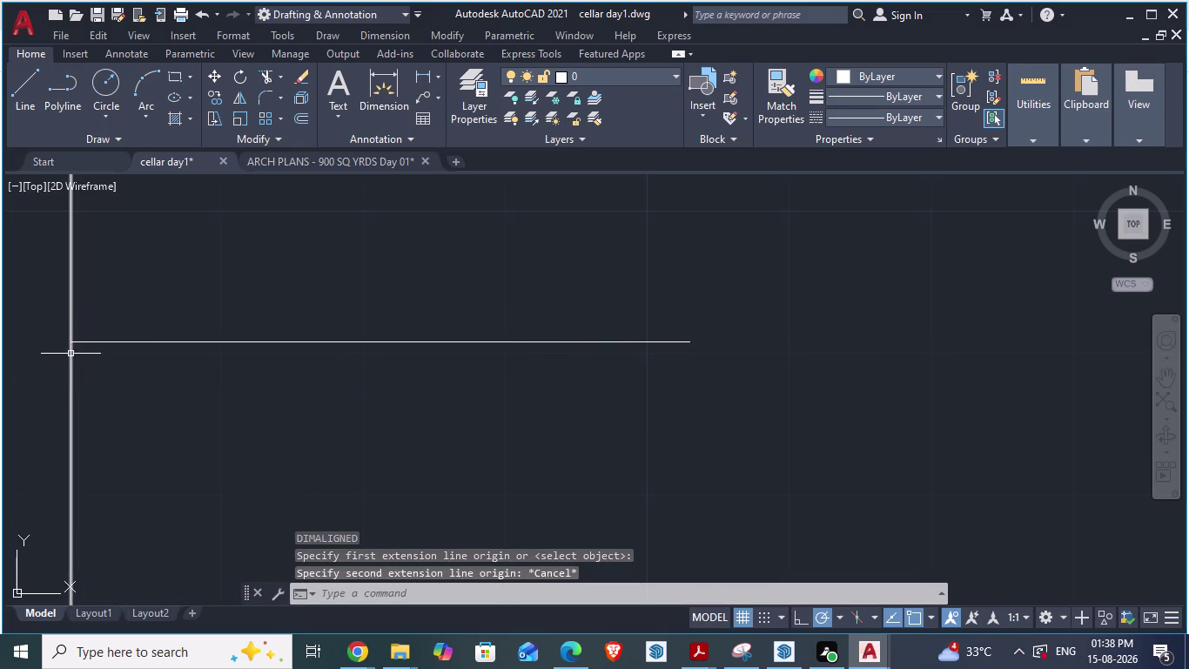
Dimension the horizontal line end to end below it, then reopen dimension styles.
text(da)
key(Return)
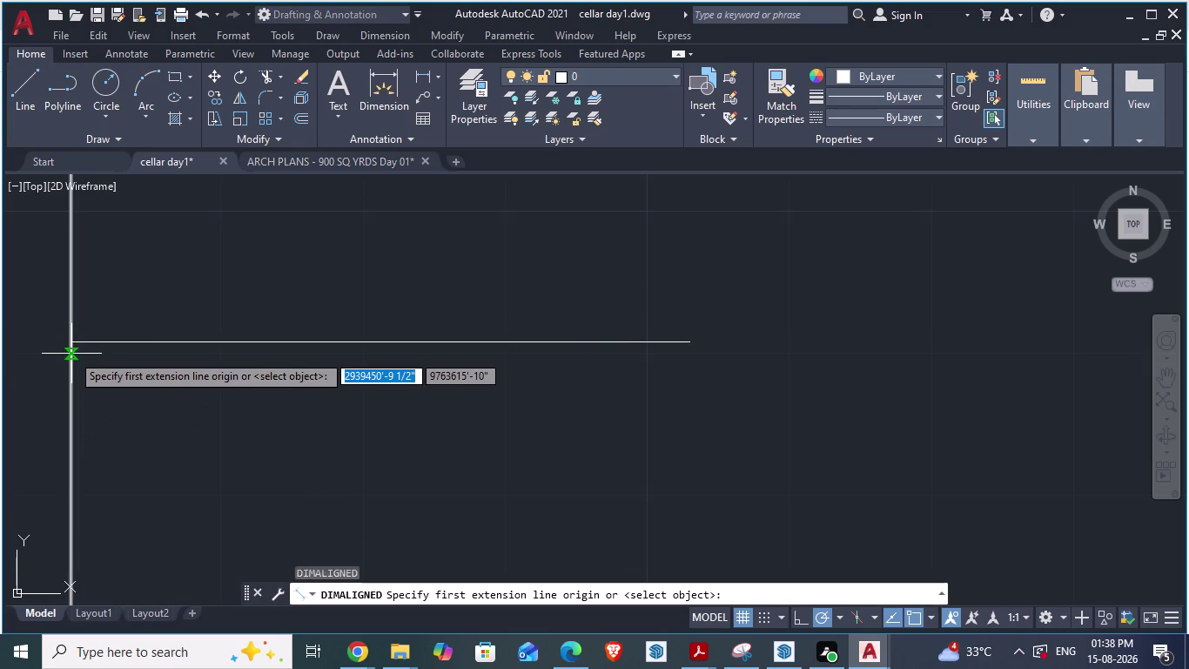
click(73, 344)
click(689, 342)
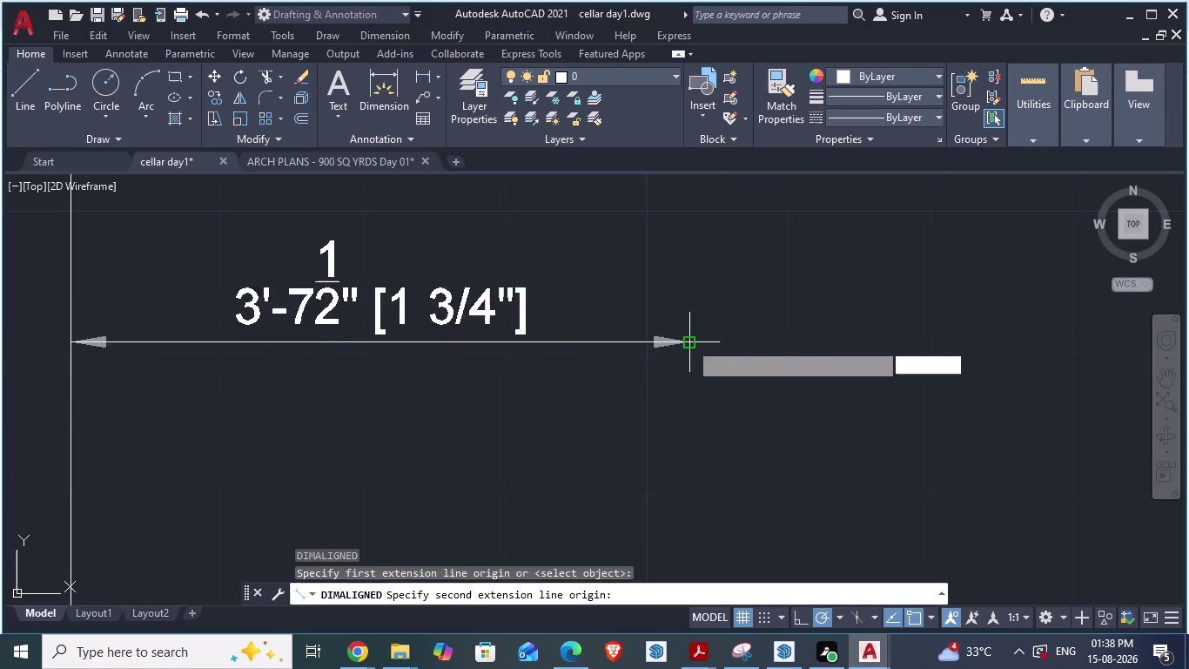
click(647, 438)
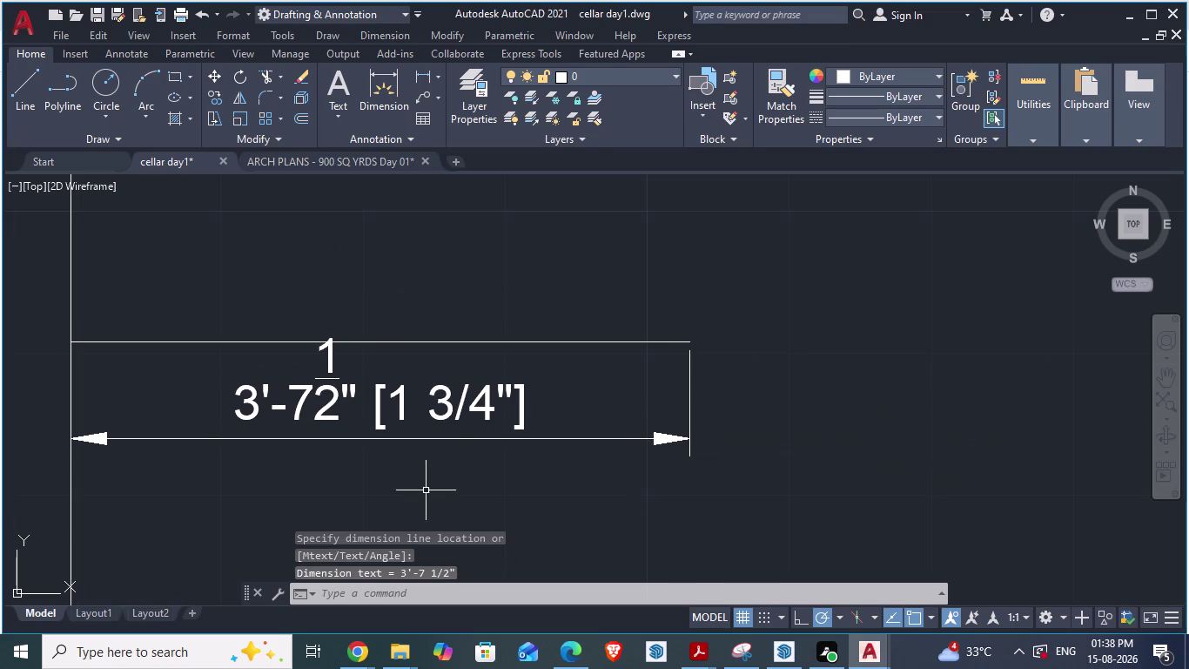
key(d)
key(Return)
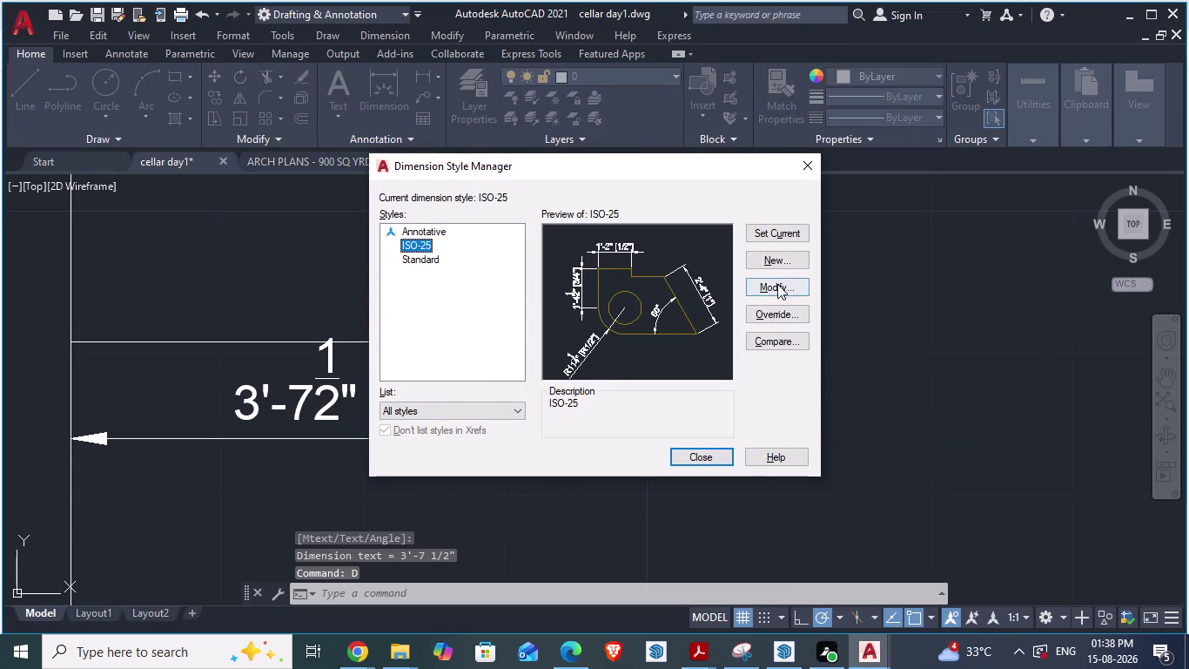
Set ISO-25's alternate-unit precision to whole inches (0'-0") and close the manager.
click(778, 288)
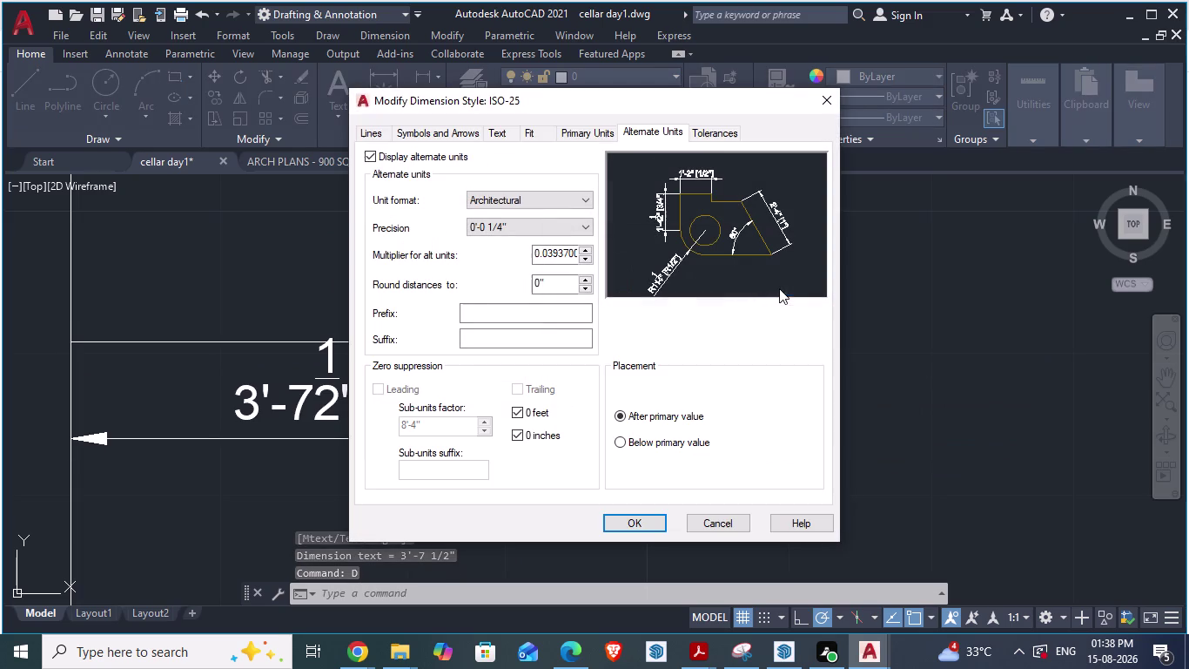
click(578, 225)
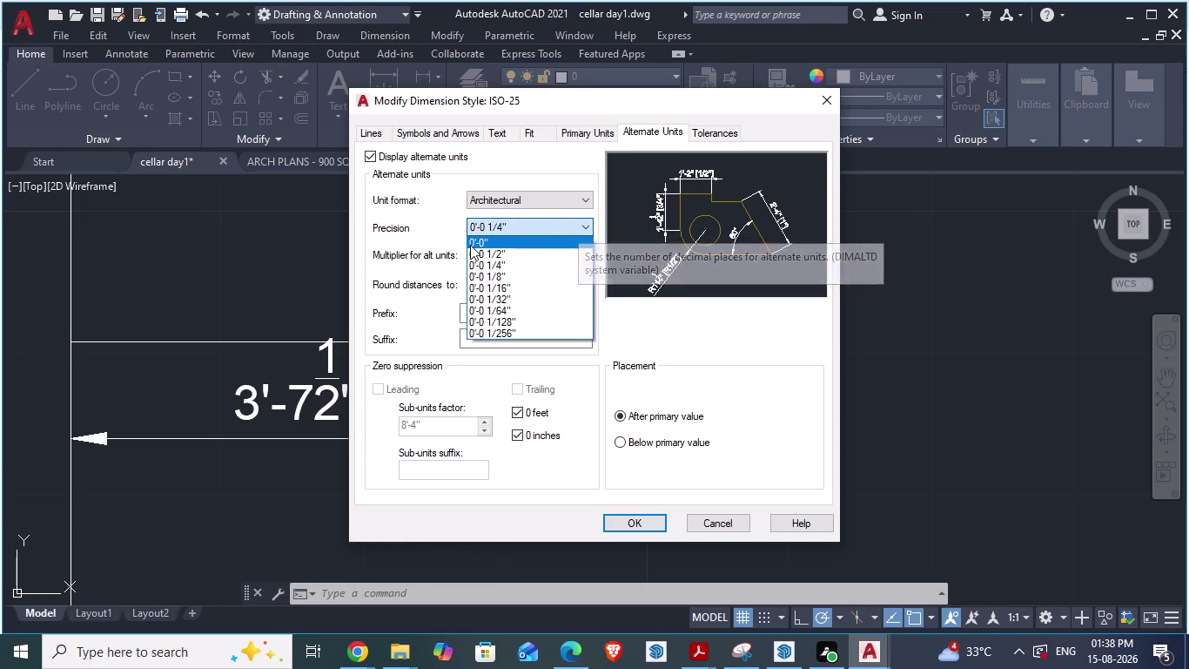
click(470, 244)
click(654, 523)
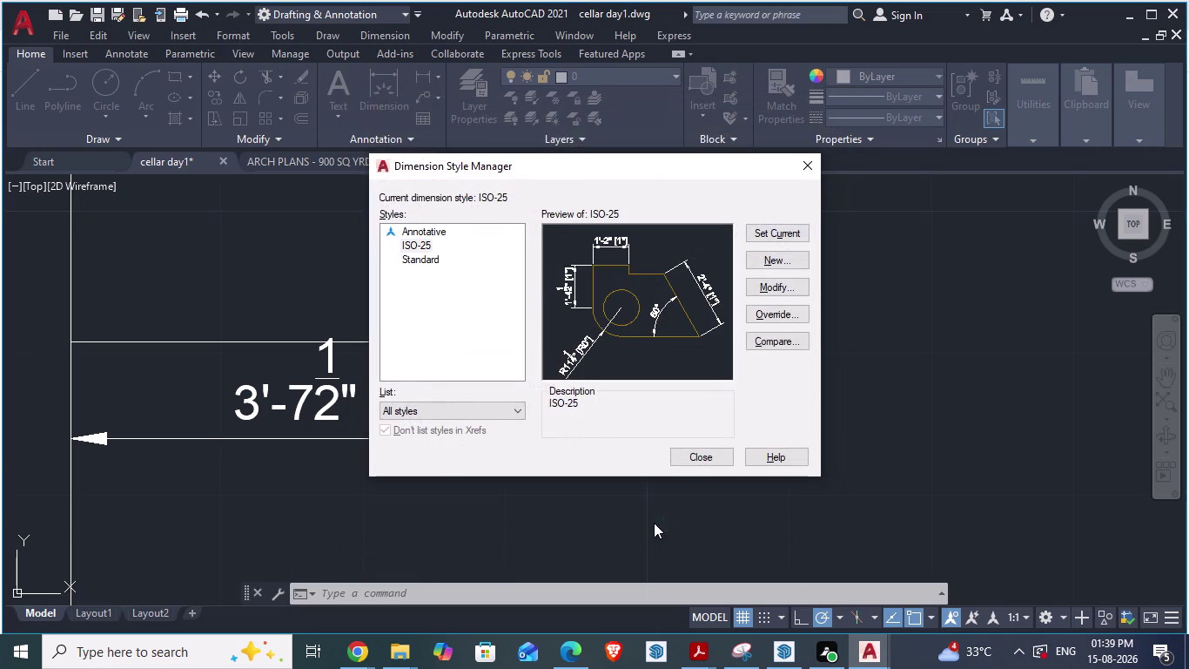
click(698, 450)
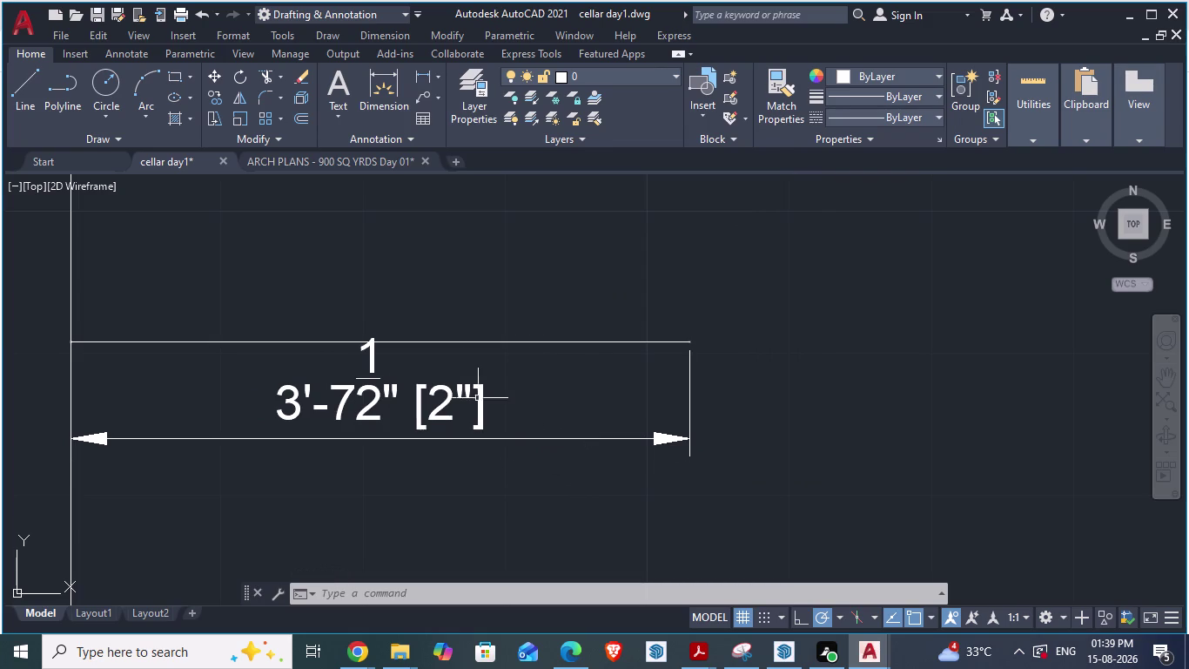
Set ISO-25's primary-unit precision to whole inches (0'-0") so the dimension reads 3'-8" [2"].
key(d)
key(Return)
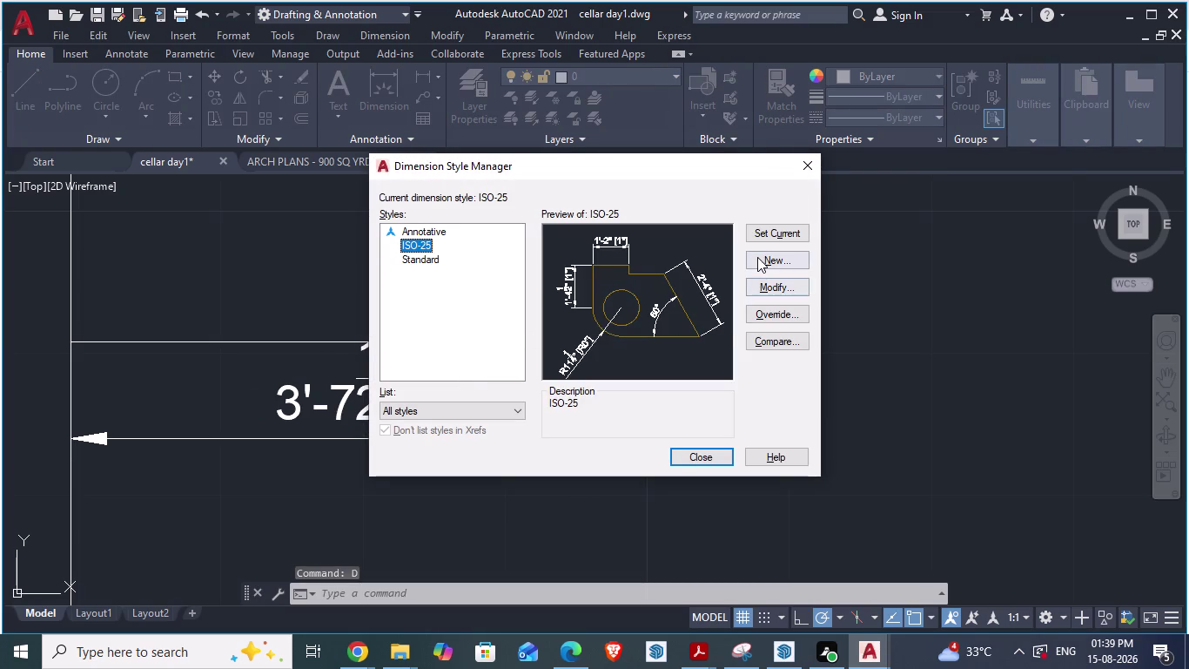
click(761, 284)
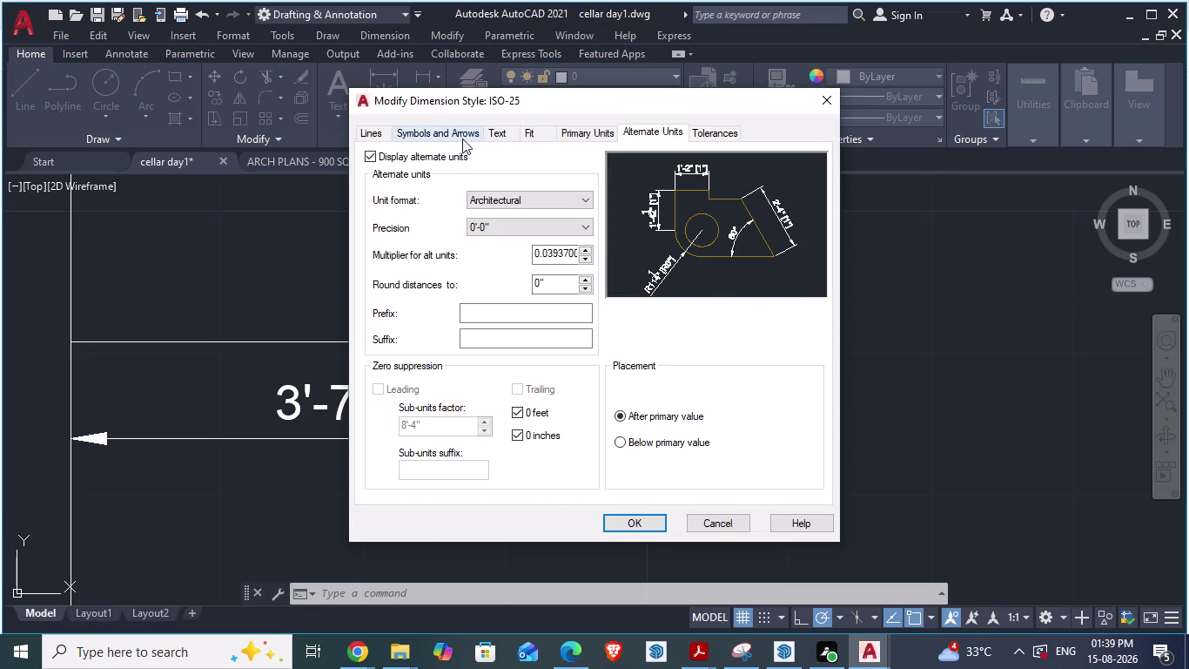
click(440, 134)
click(579, 134)
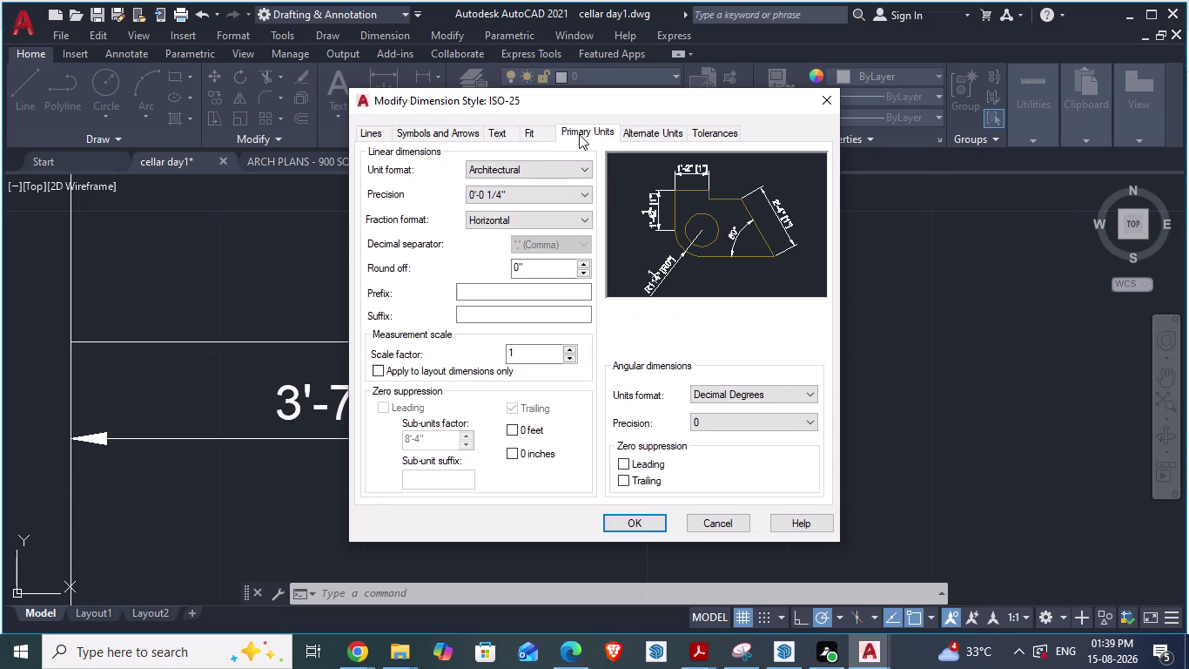
click(569, 192)
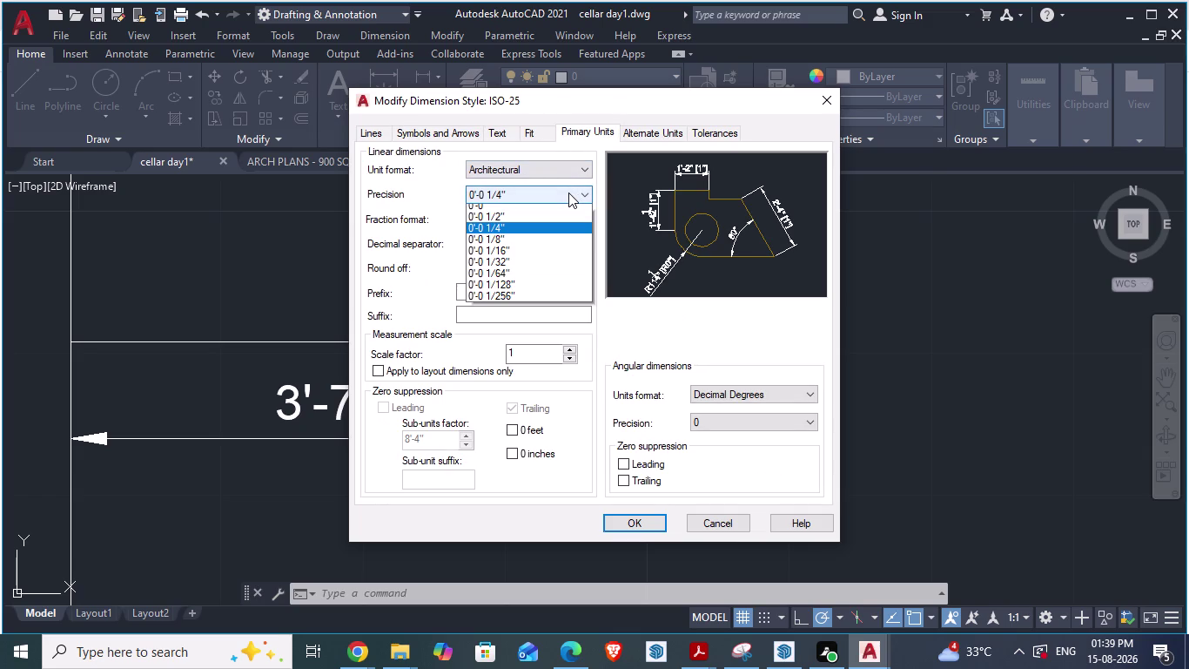
click(487, 211)
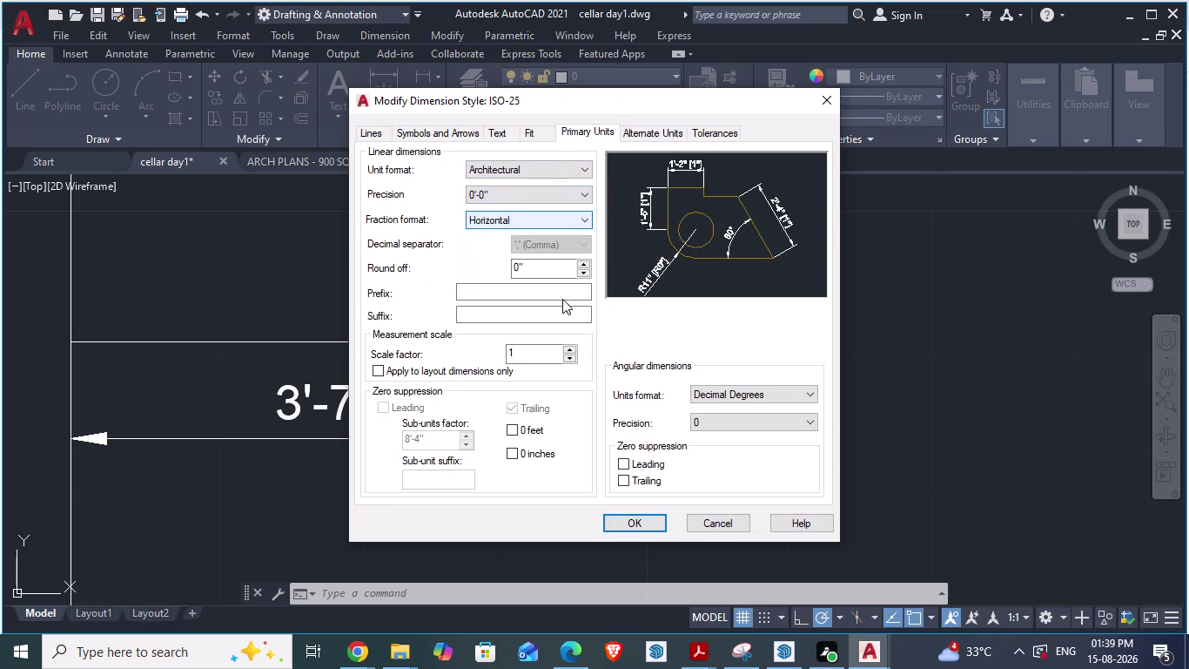
click(640, 528)
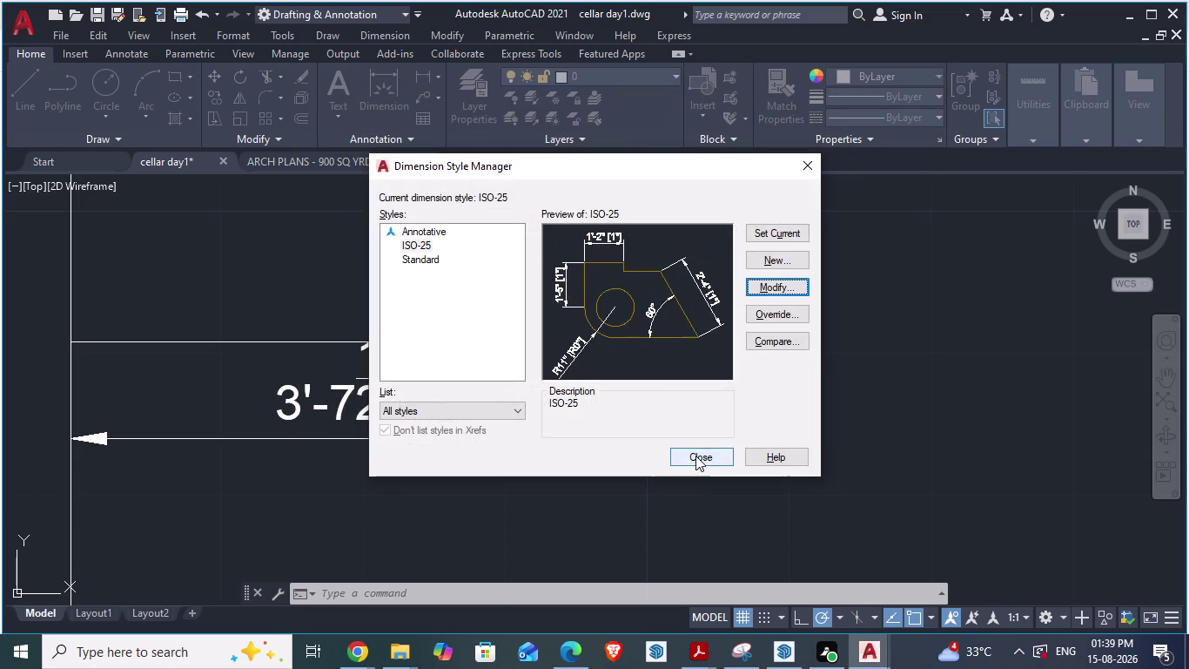
click(695, 455)
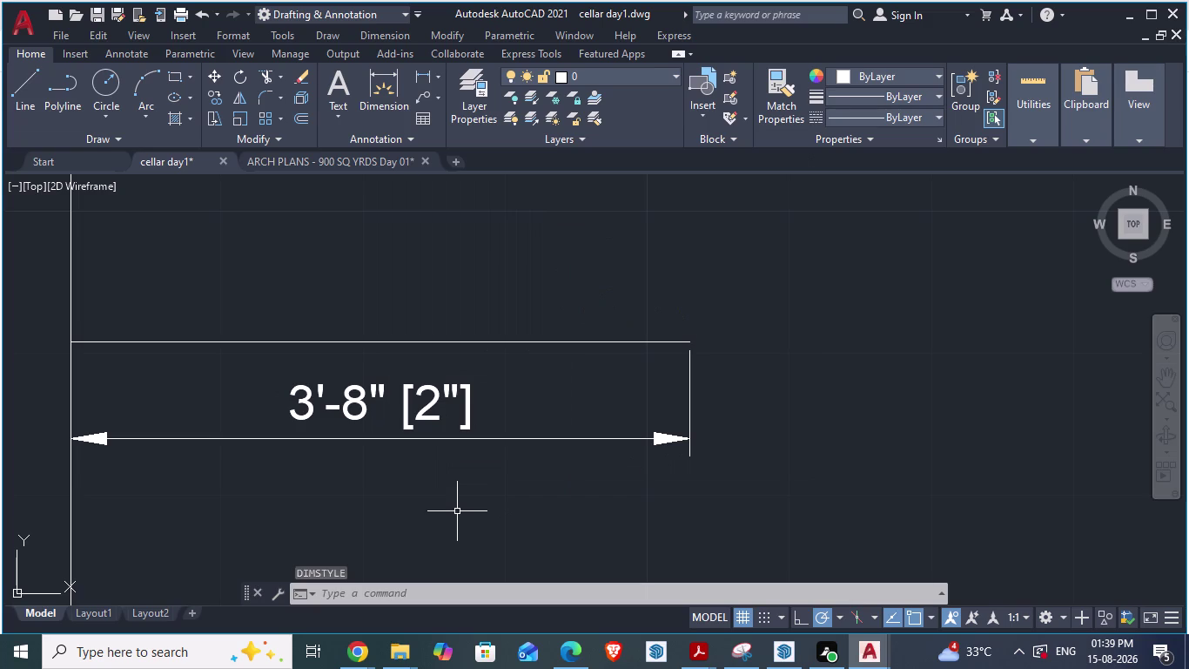
scroll(down, 3)
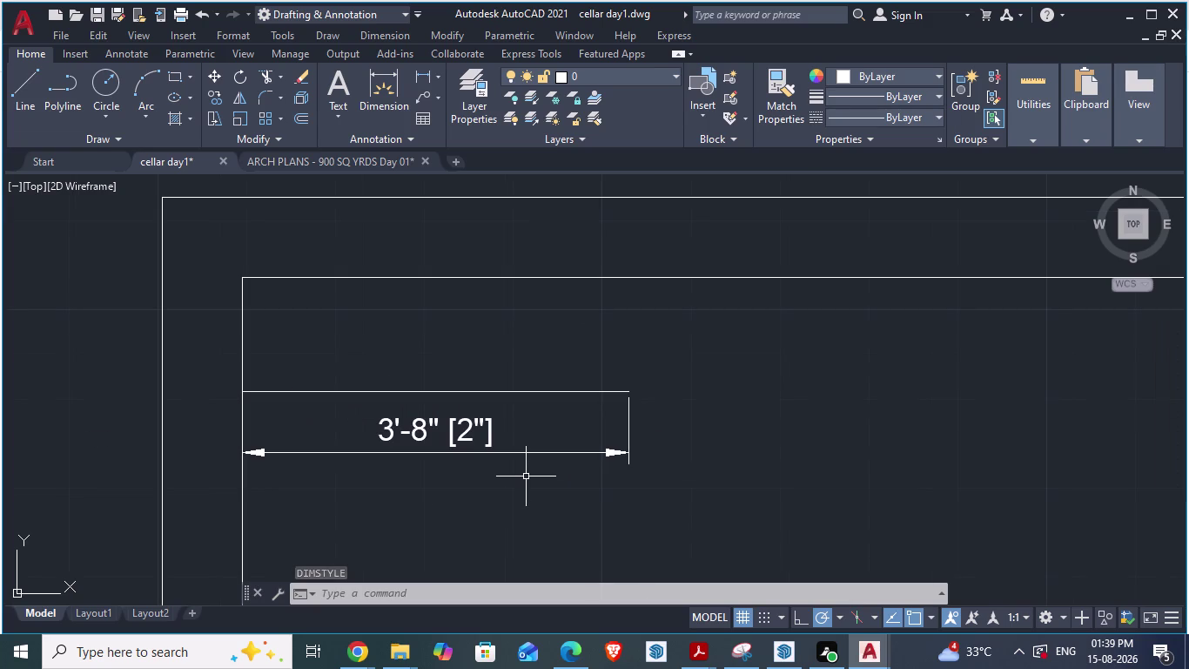
Window-select and erase the existing dimension.
scroll(up, 3)
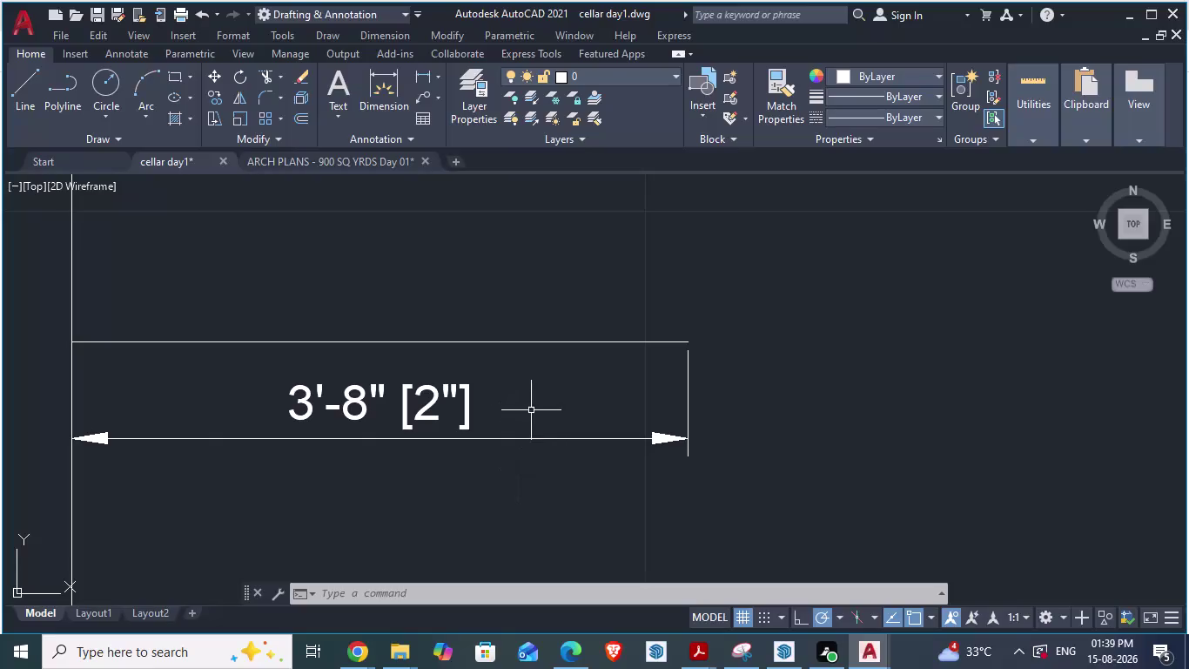
click(529, 431)
click(527, 438)
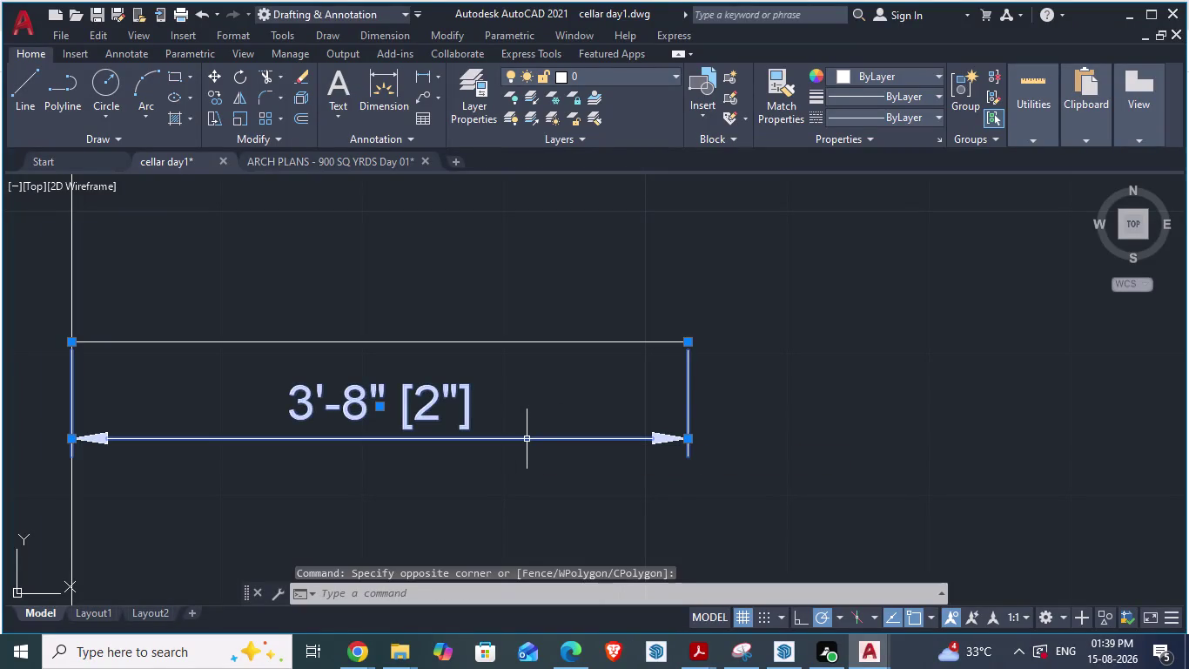
key(Delete)
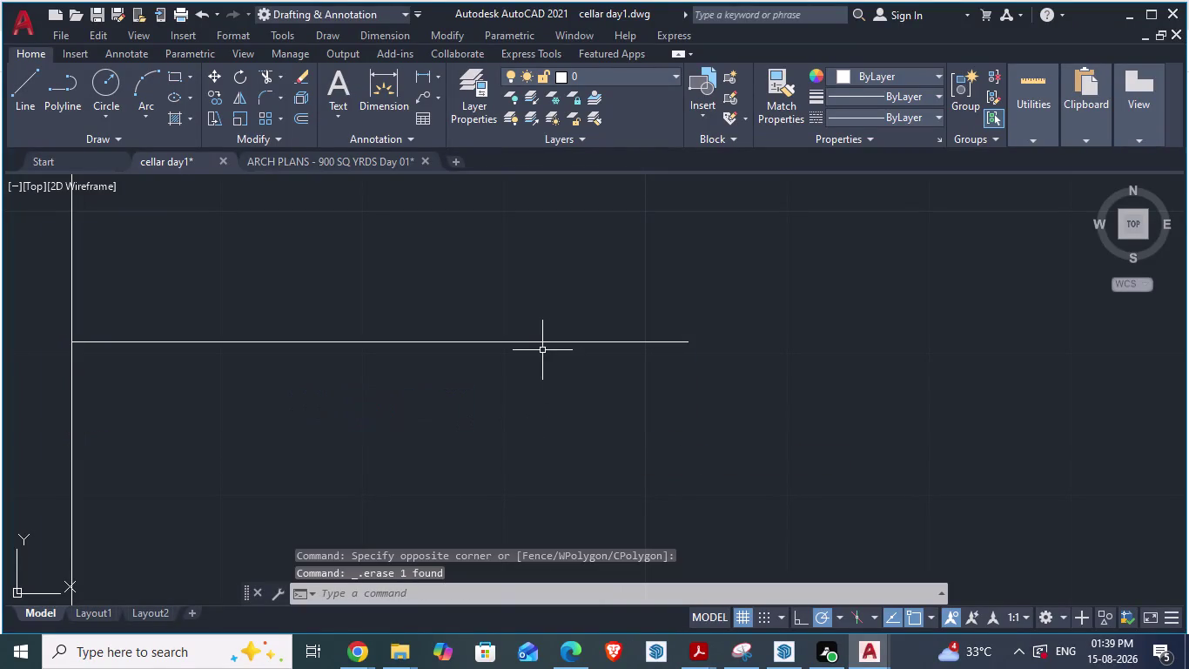
Place an aligned dimension reading 3'-8" [2"] above the line and reopen dimension styles.
text(da)
key(Return)
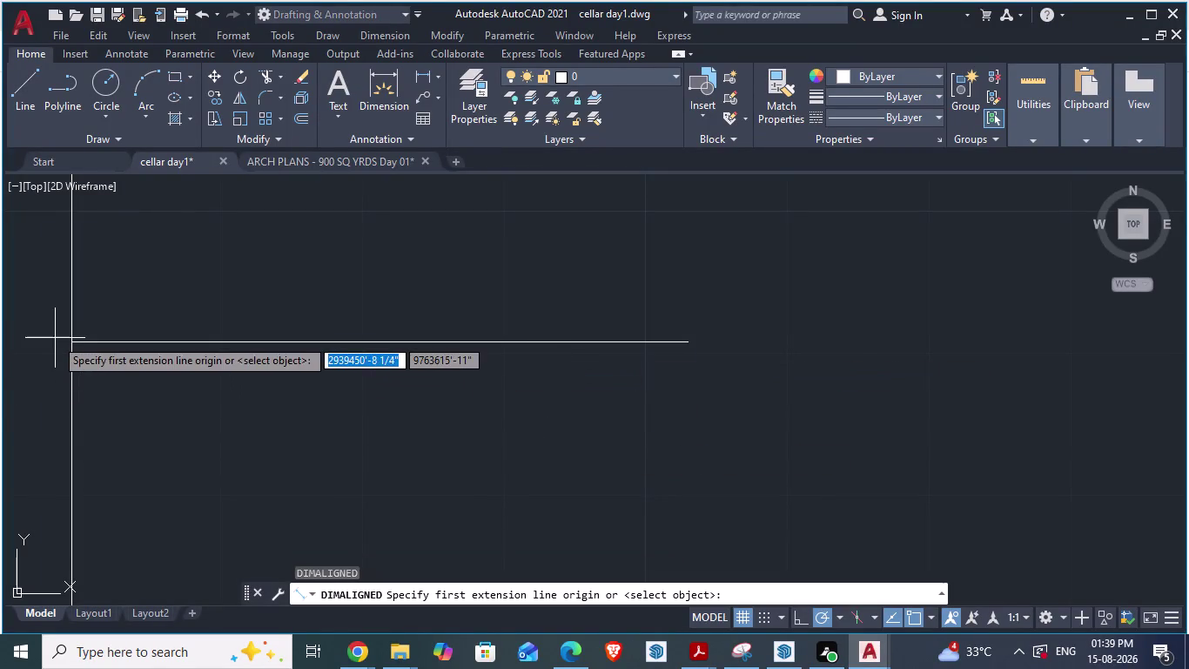
click(65, 341)
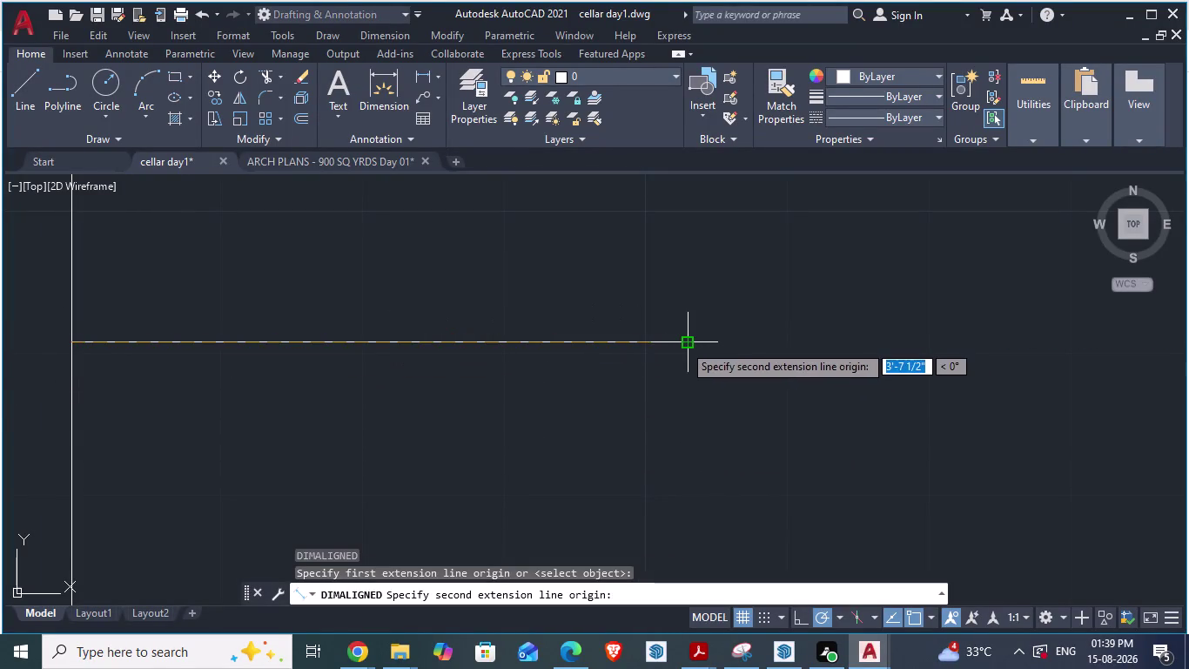
click(683, 344)
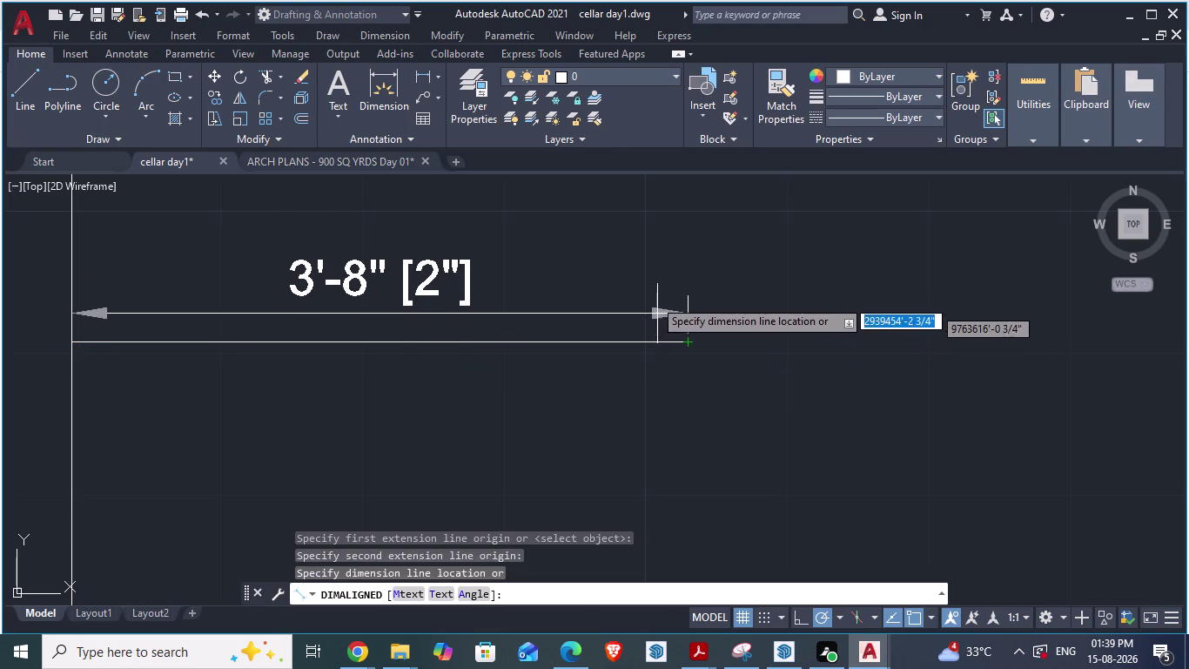
click(628, 273)
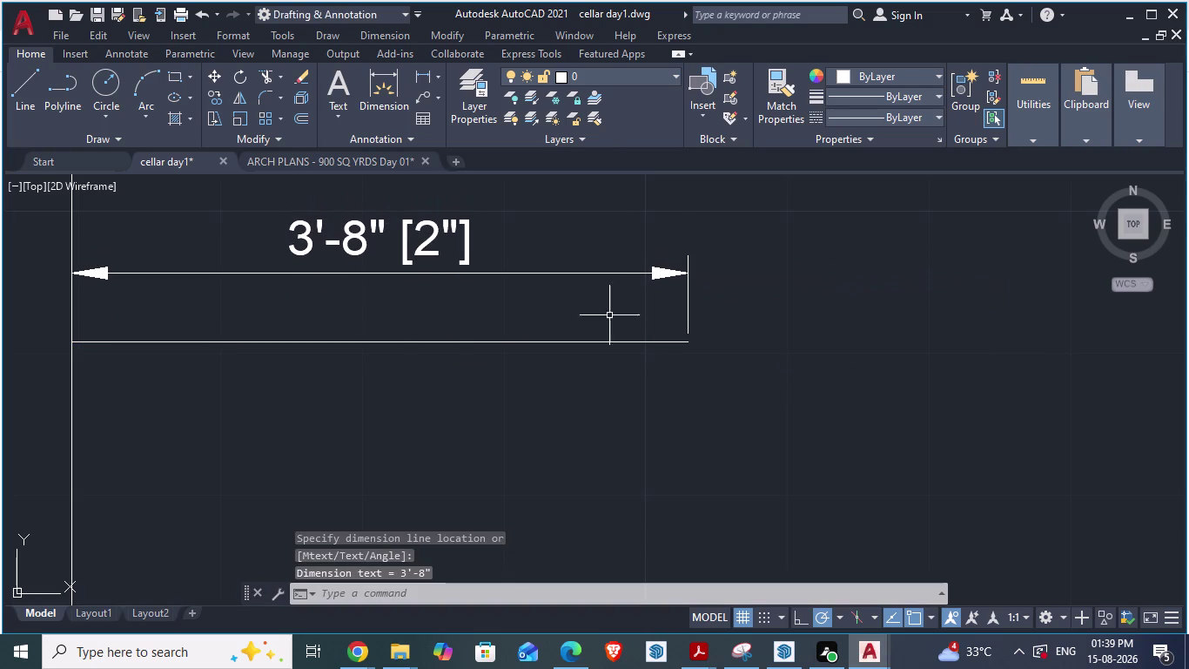
scroll(down, 3)
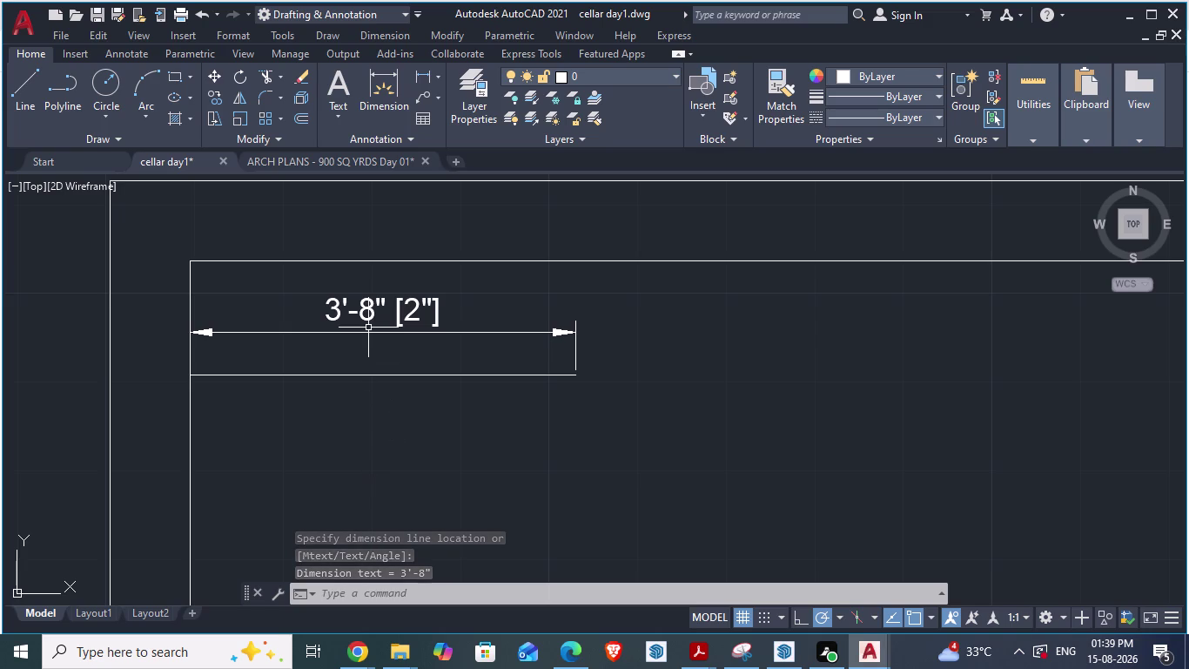
key(d)
key(Return)
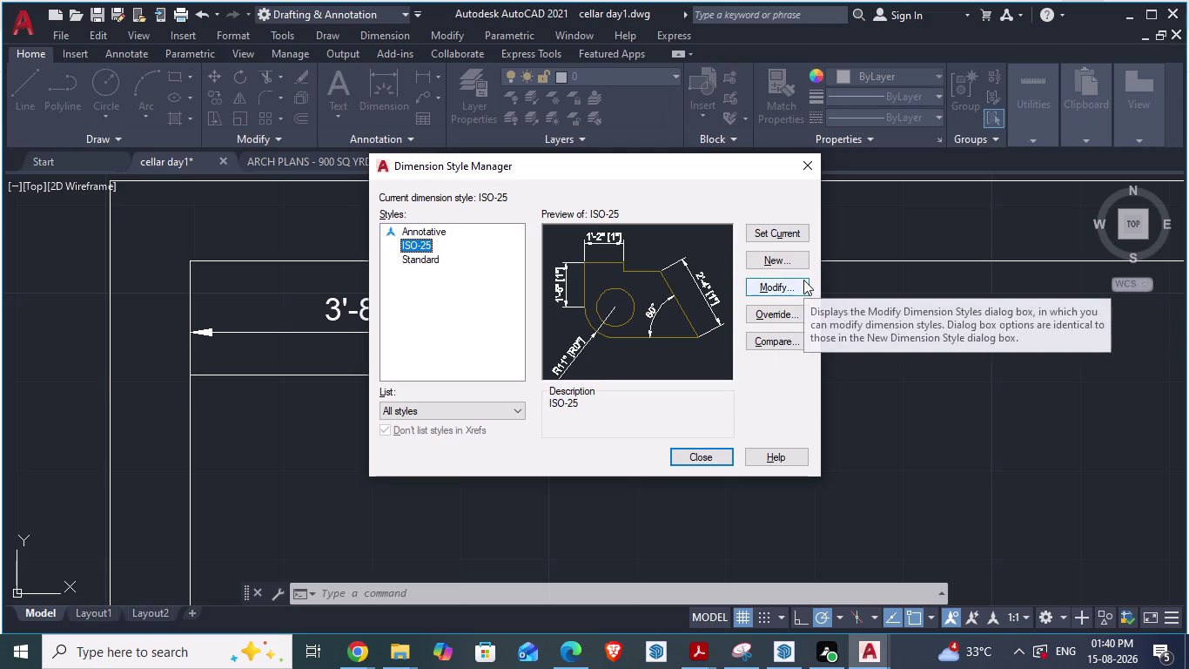
Turn off alternate units display in the ISO-25 style and apply the change.
click(783, 284)
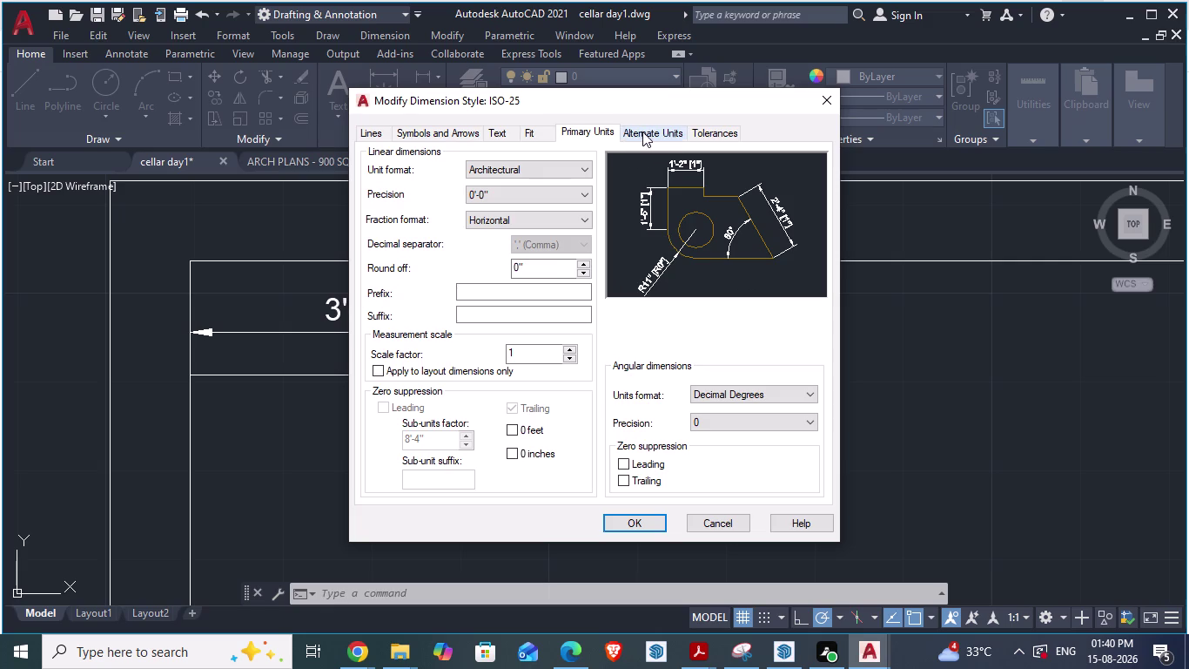
click(642, 132)
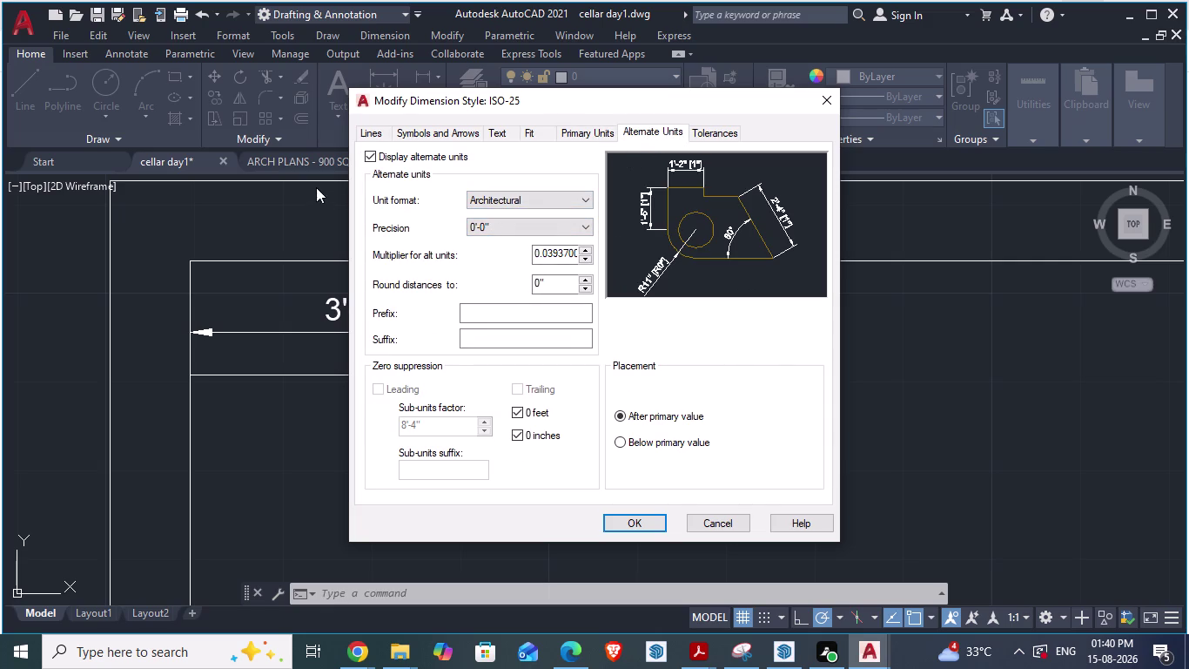
click(368, 159)
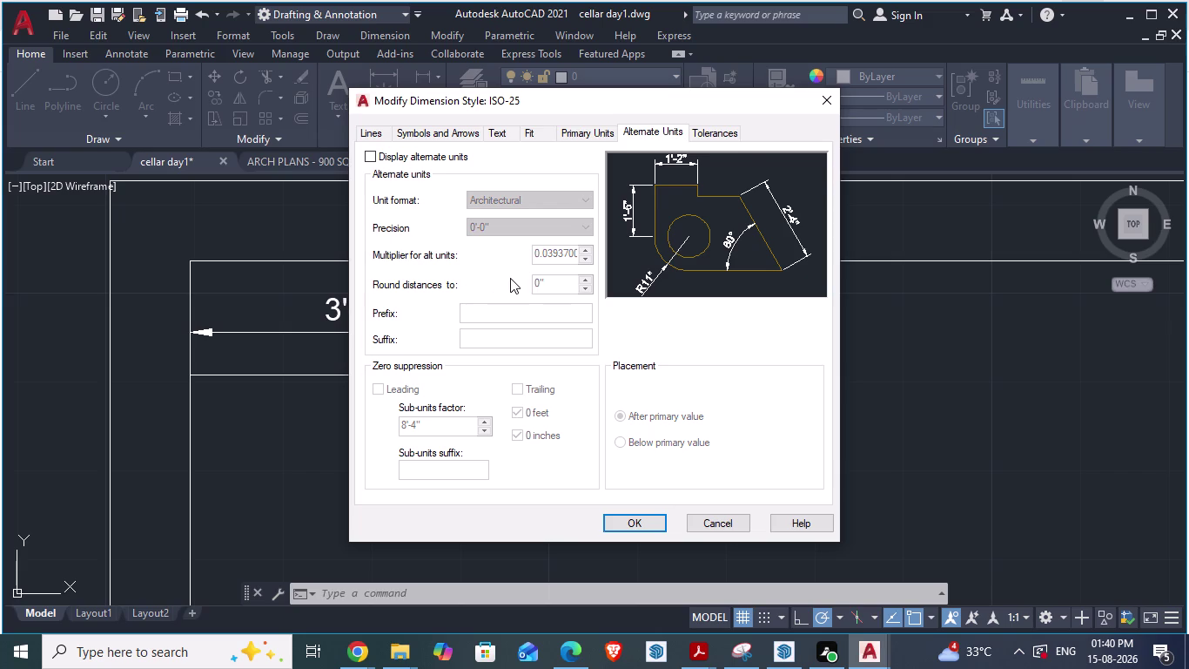
click(539, 134)
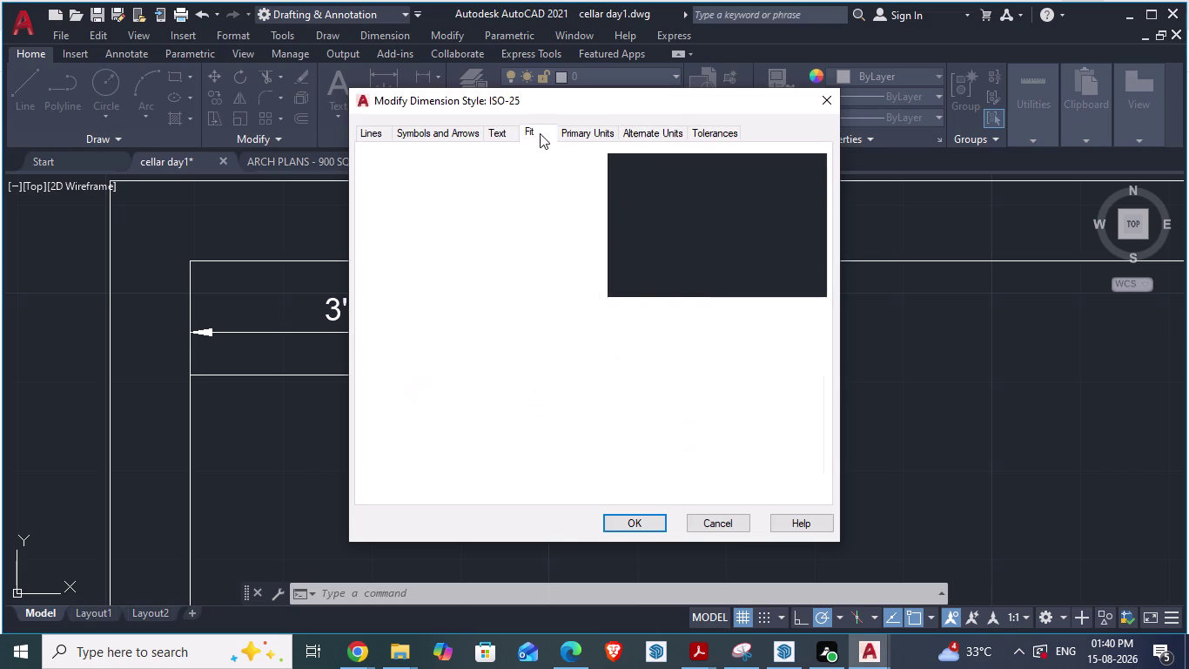
click(581, 131)
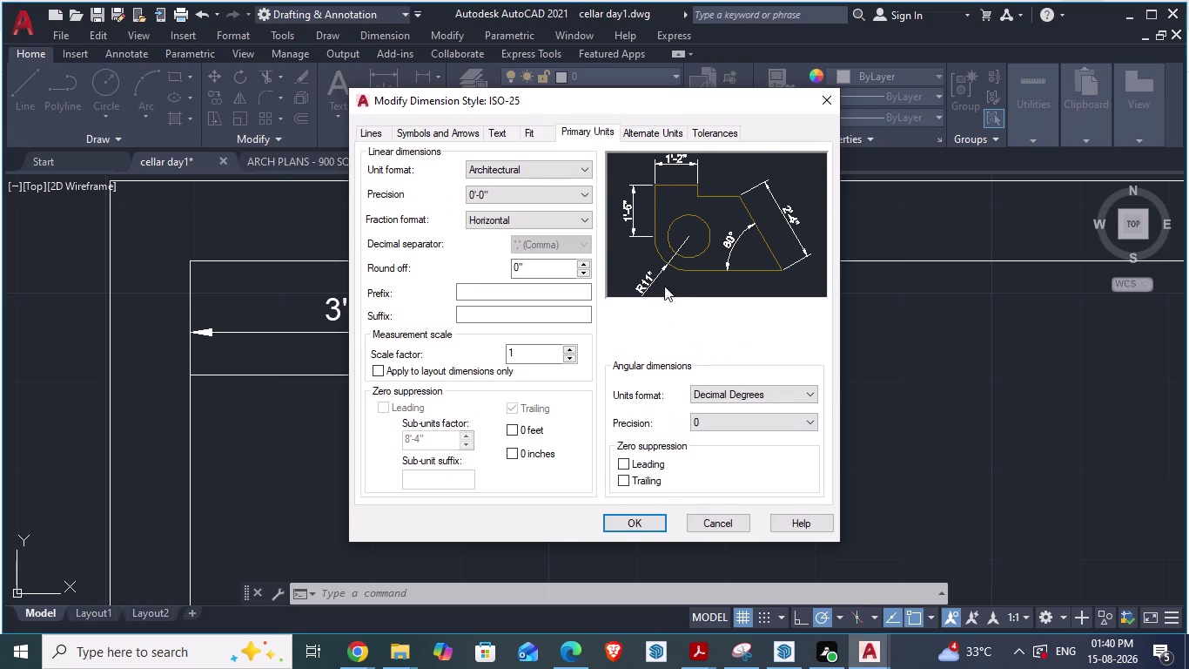
click(635, 522)
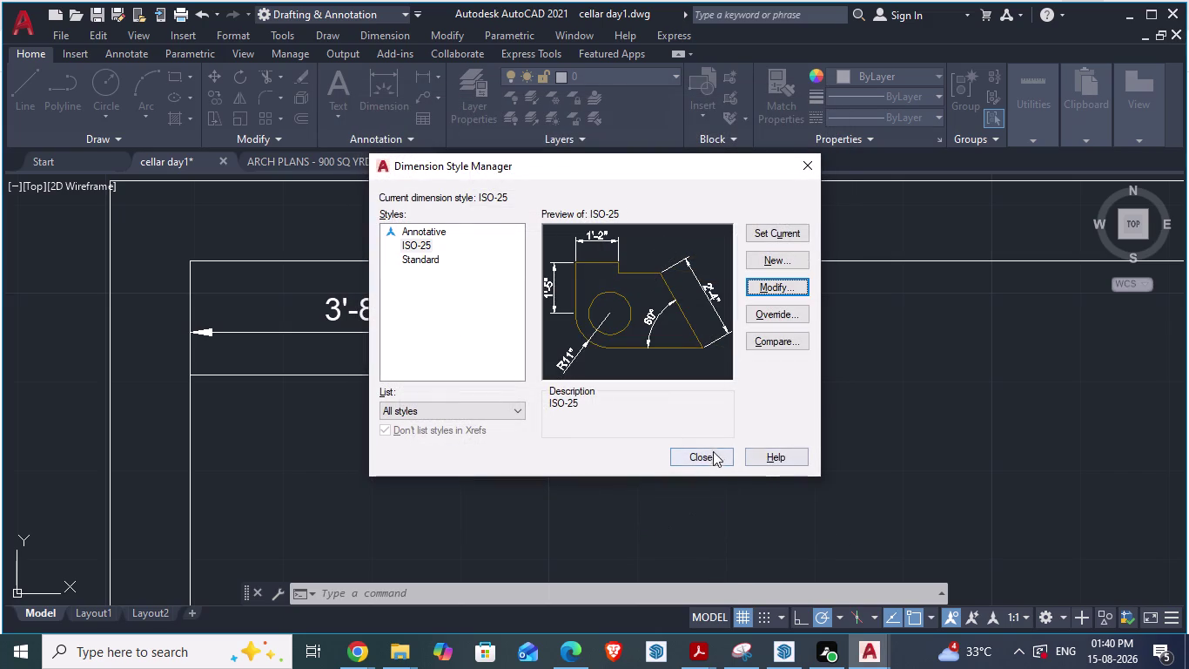
Set ISO-25 current and close the manager, leaving the dimension reading 3'-8".
drag(705, 460, 804, 306)
click(773, 229)
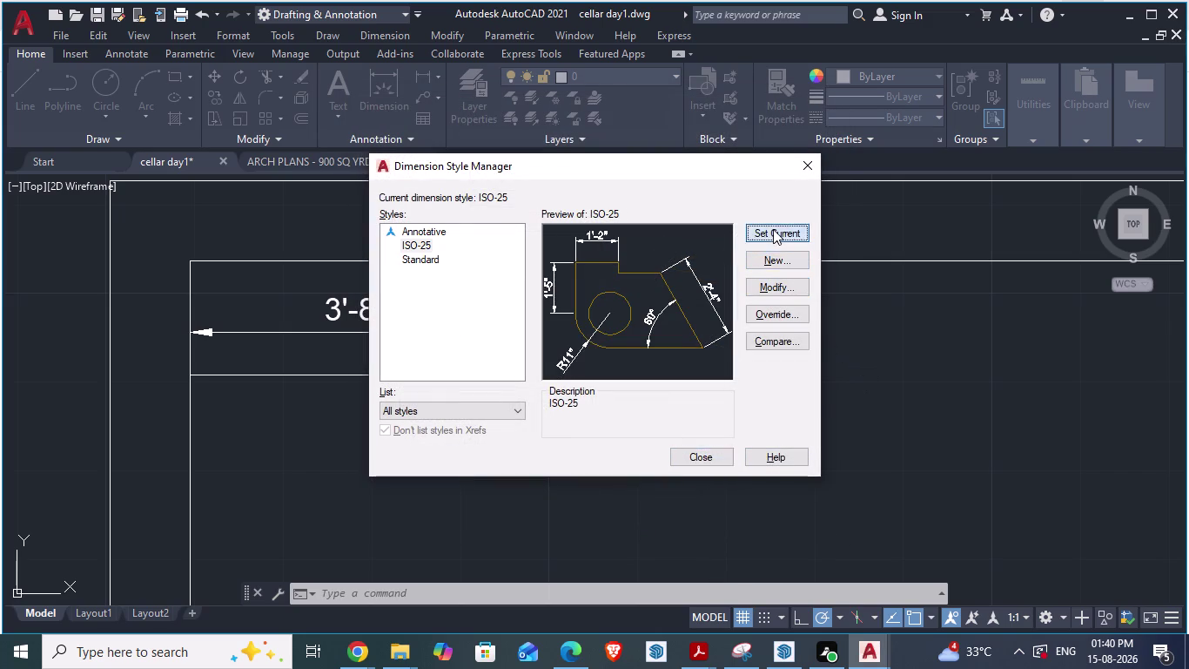
click(689, 460)
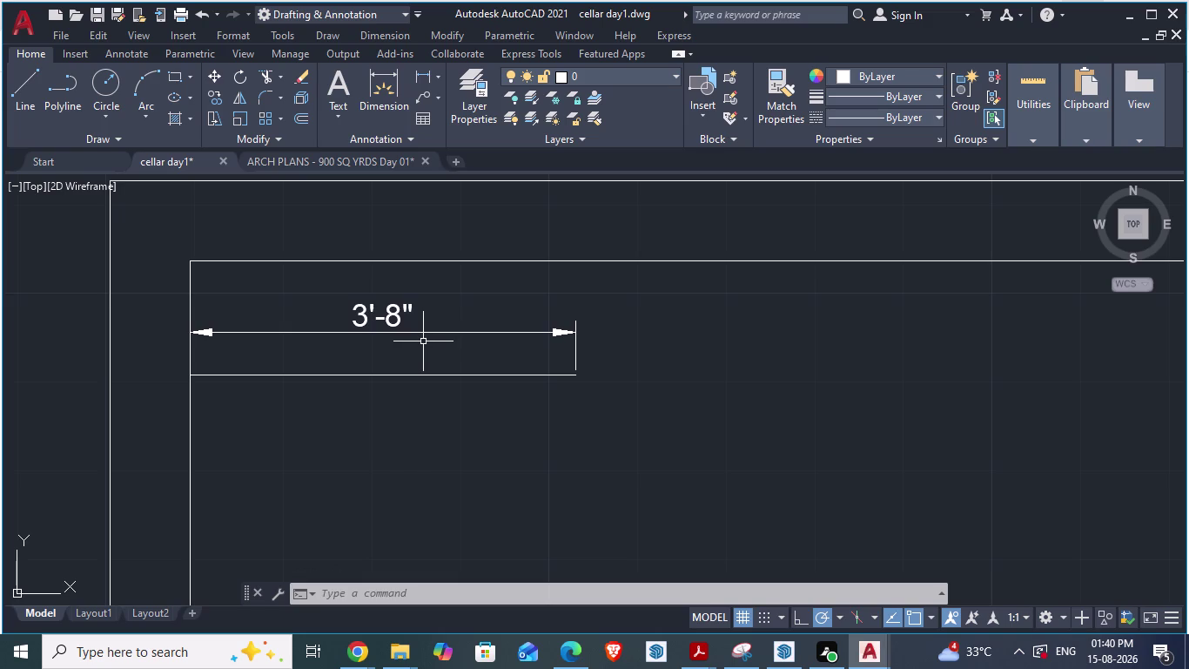
Zoom in on the 3'-8" dimension, then switch to the ARCH PLANS - 900 SQ YRDS Day 01 drawing.
scroll(up, 3)
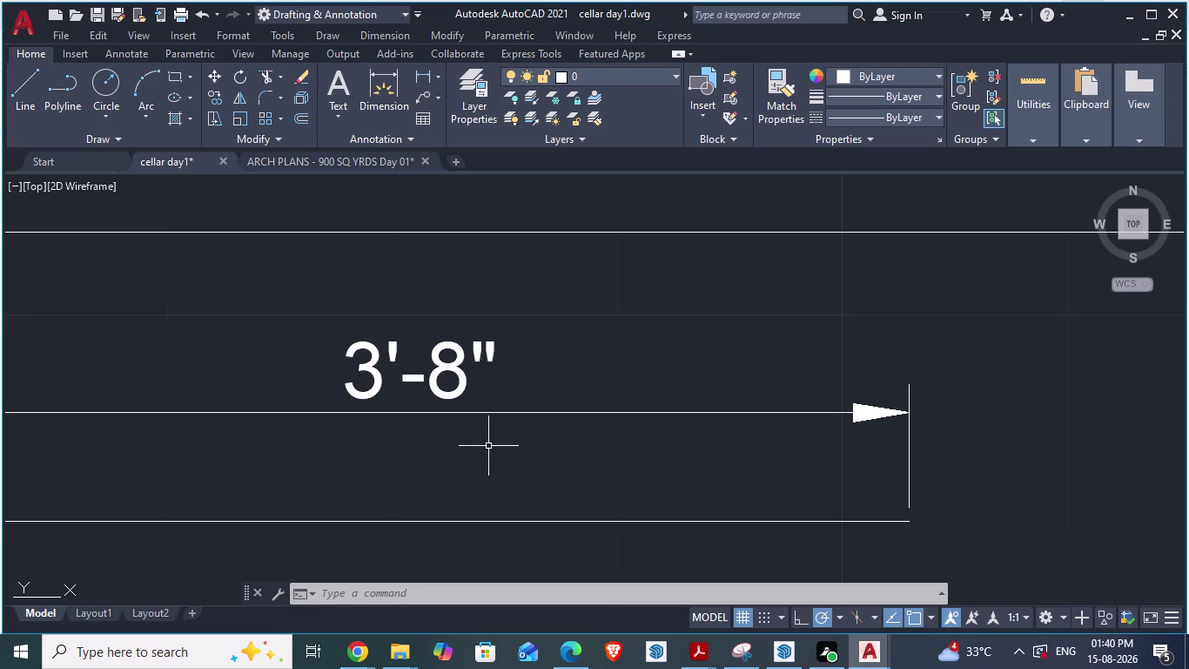
click(357, 168)
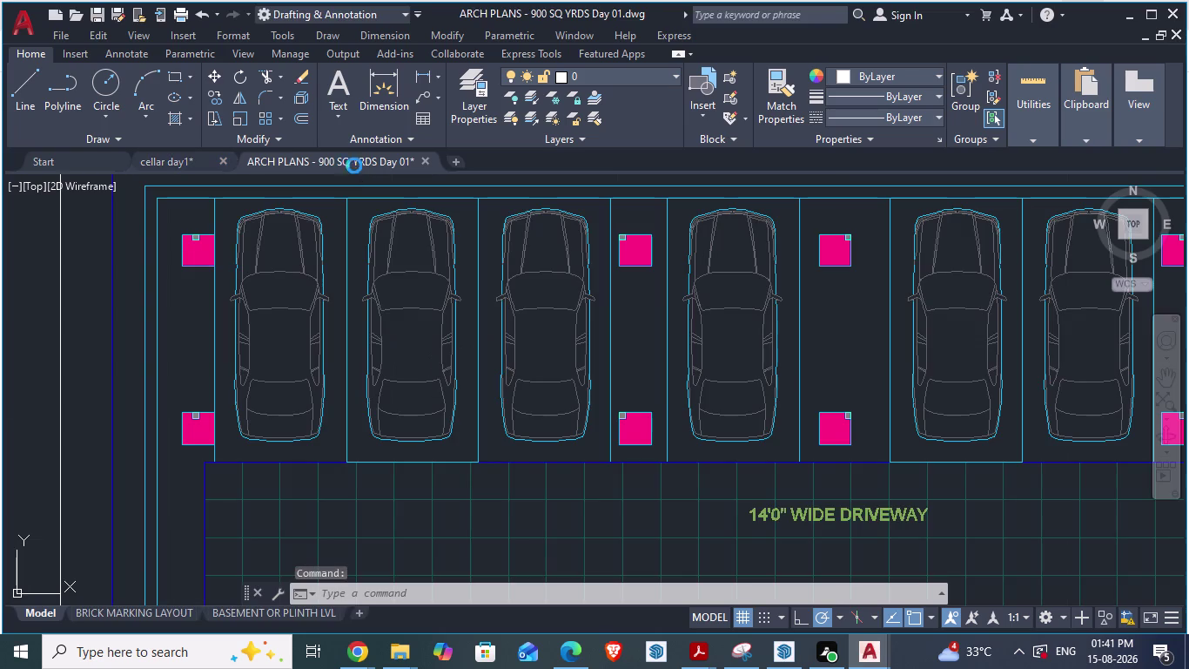
Add a 3'-7½" aligned dimension across the gap beside the pink column.
middle_drag(274, 360, 459, 350)
key(Escape)
key(Escape)
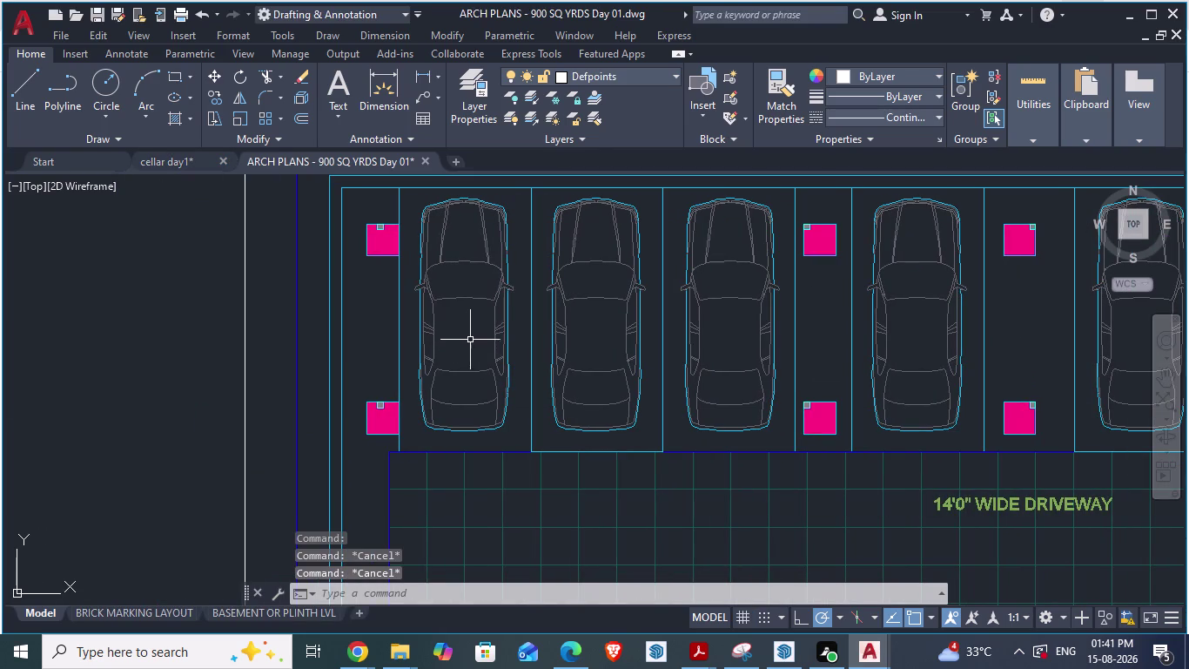
key(d)
key(a)
text(lo)
key(space)
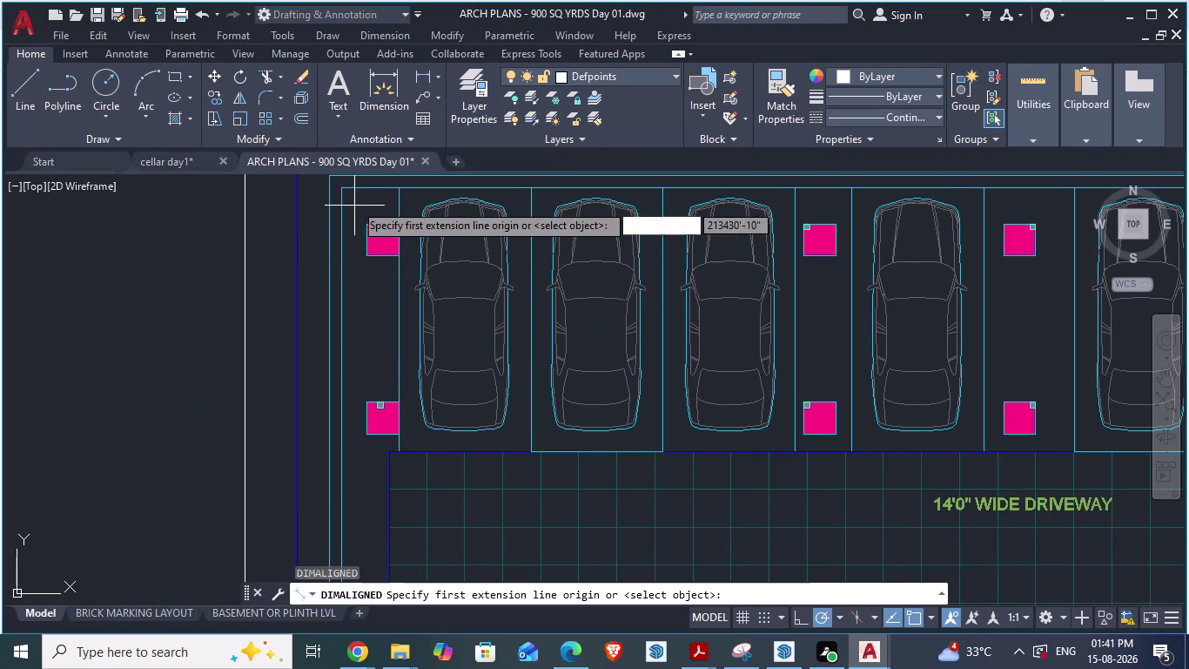
drag(349, 189, 367, 186)
click(405, 190)
scroll(up, 3)
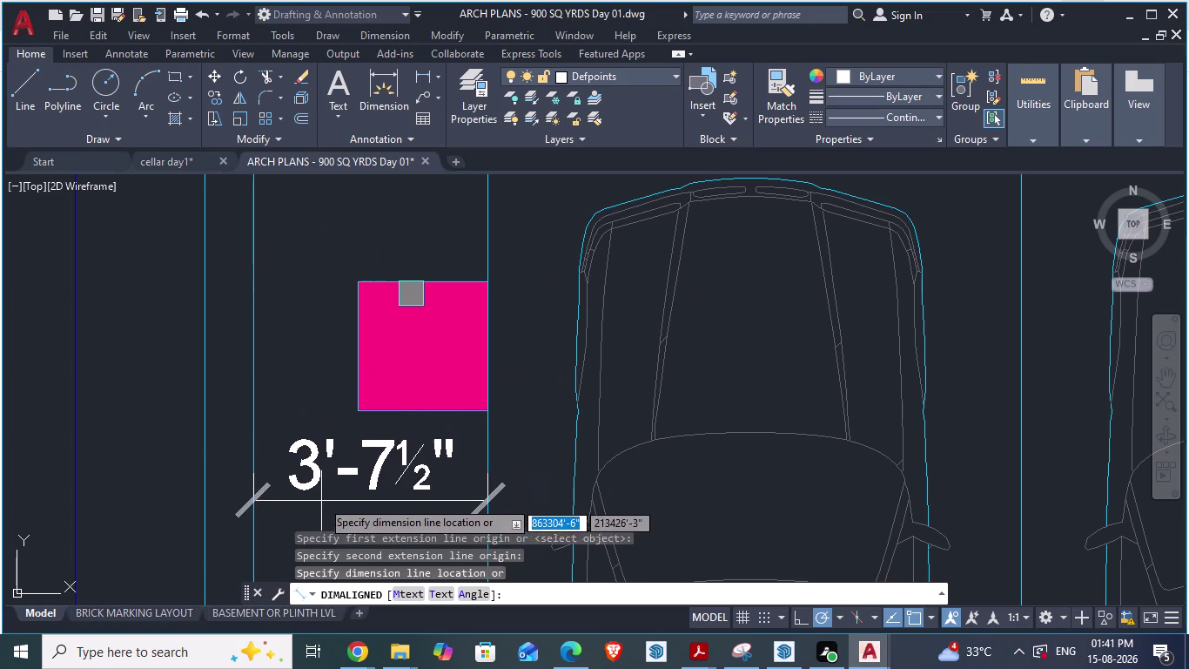
middle_drag(323, 481, 334, 275)
click(320, 385)
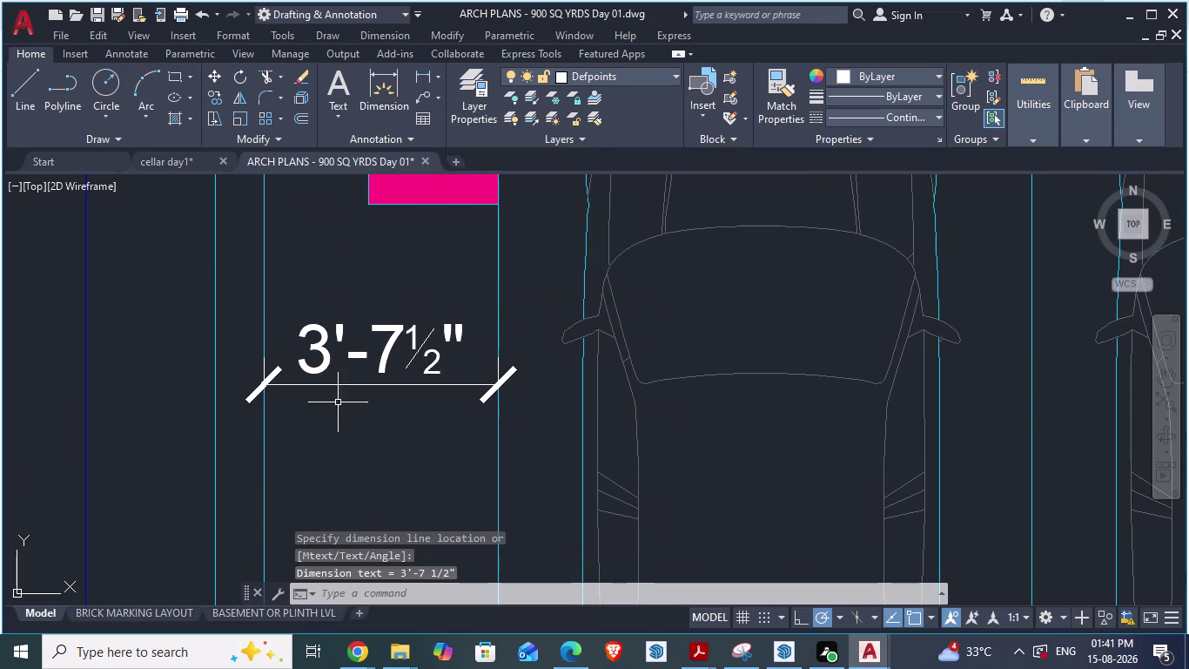
key(Escape)
key(Escape)
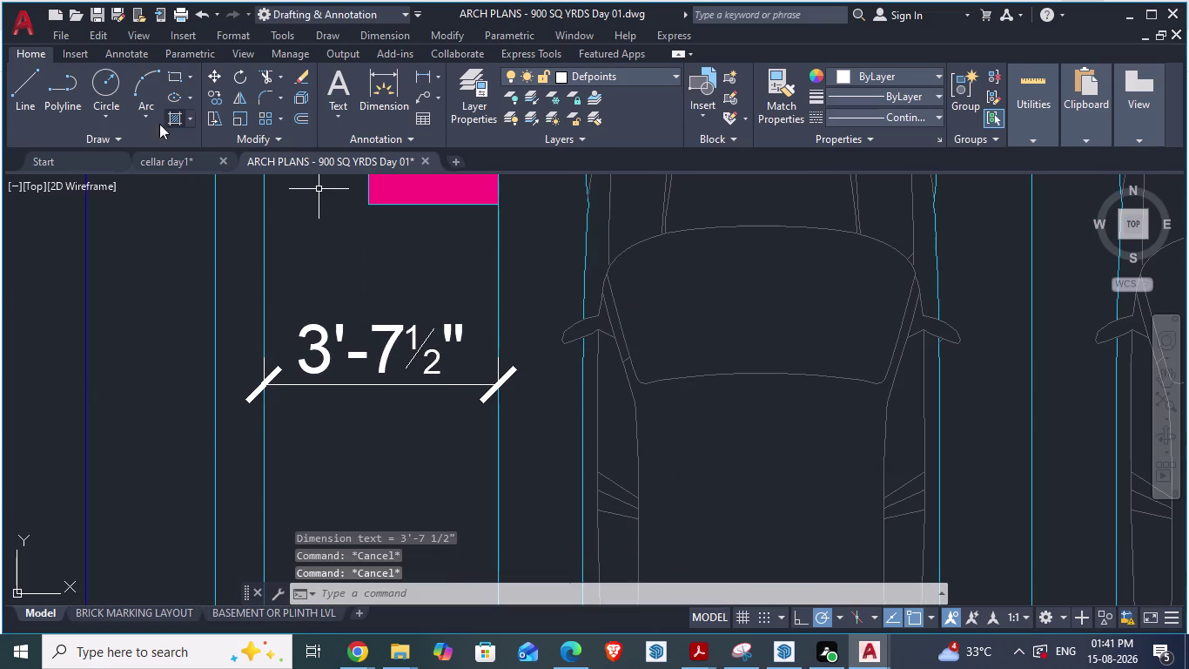
Return to the cellar day1 drawing.
click(160, 163)
key(Escape)
key(Escape)
Set the ISO-25 dimension style's primary-units round-off to 1/2".
text(d)
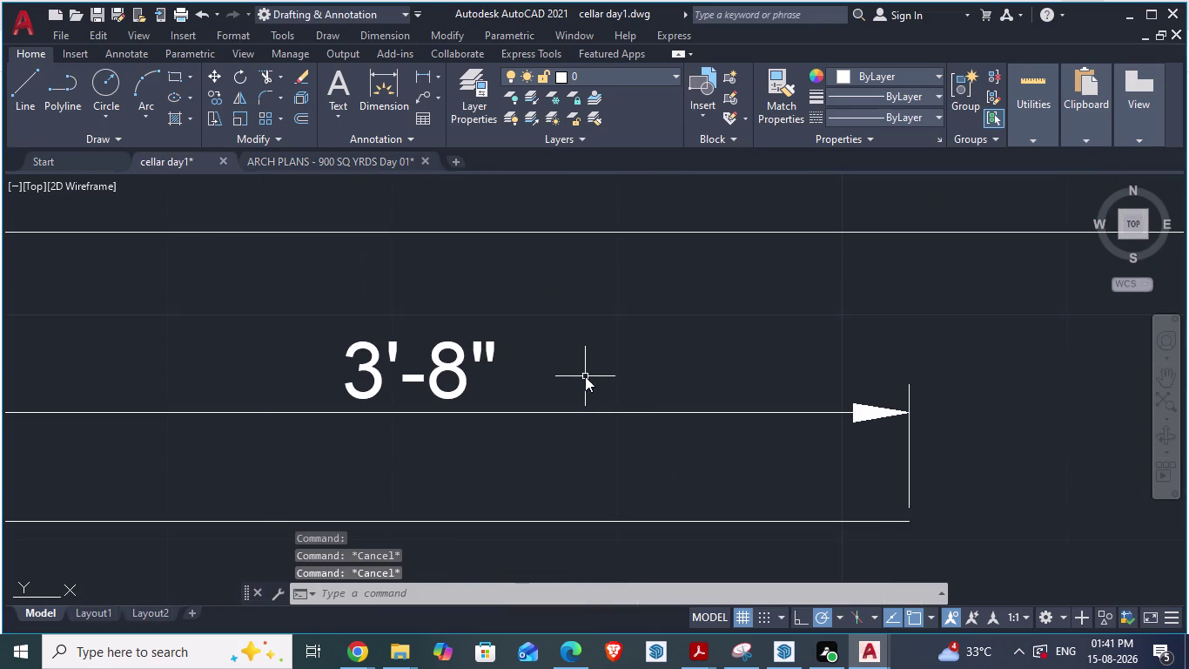
key(space)
click(782, 287)
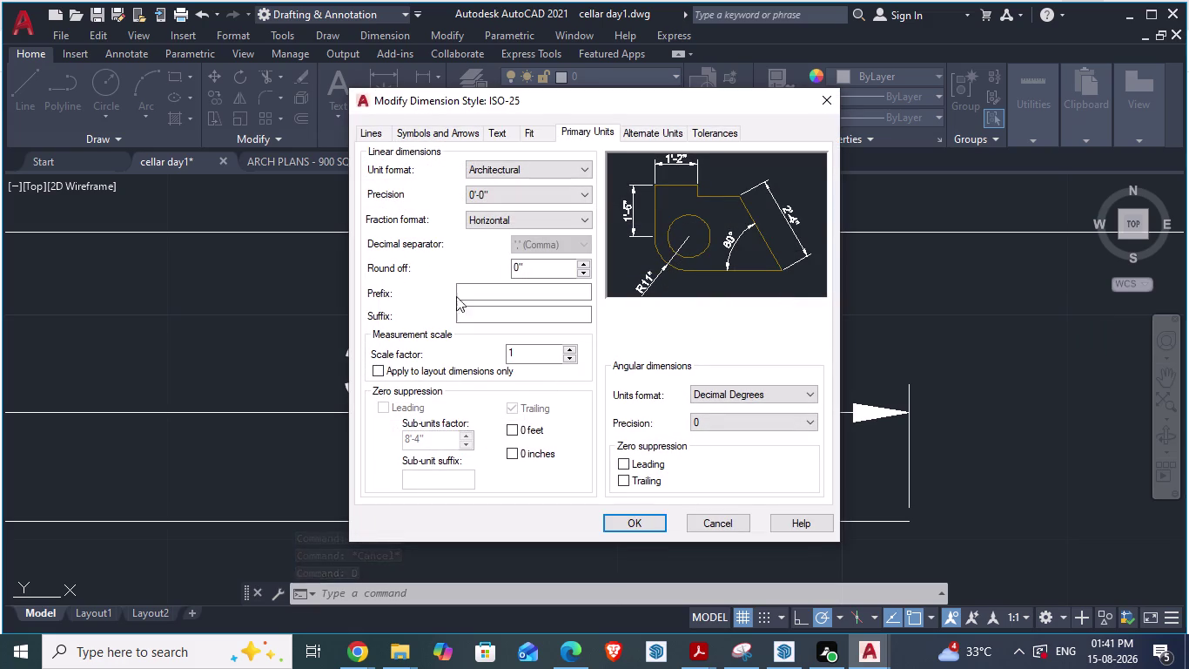
drag(532, 266, 472, 263)
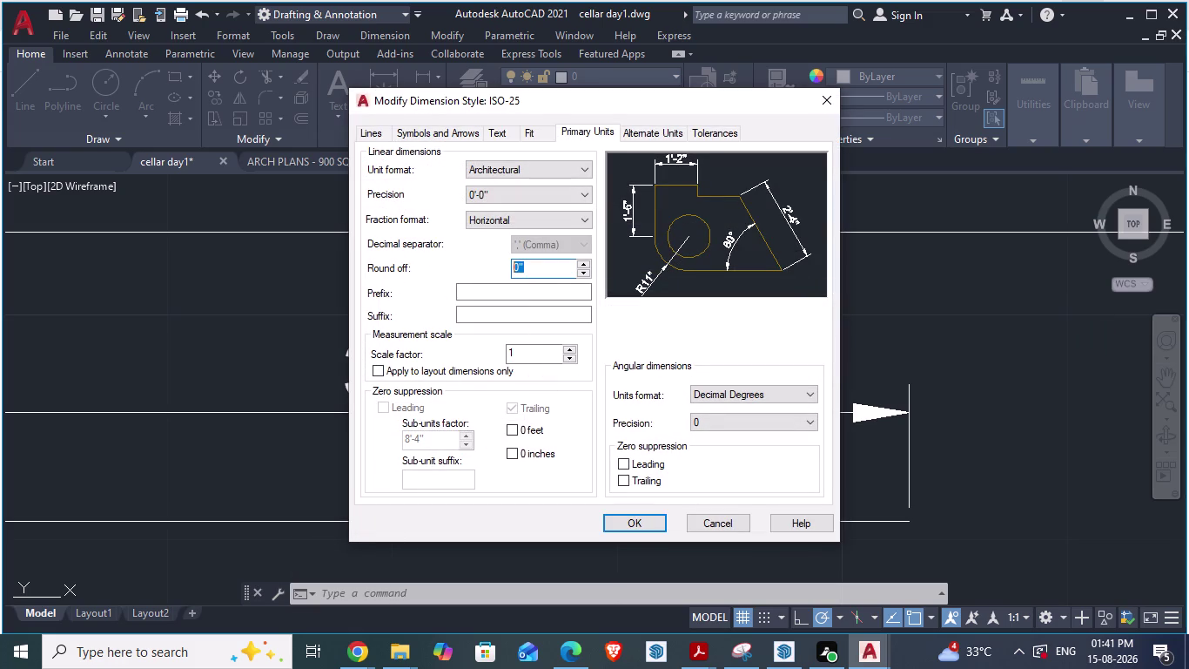
drag(472, 264, 468, 263)
click(583, 271)
triple_click(583, 271)
click(535, 274)
drag(538, 264, 455, 267)
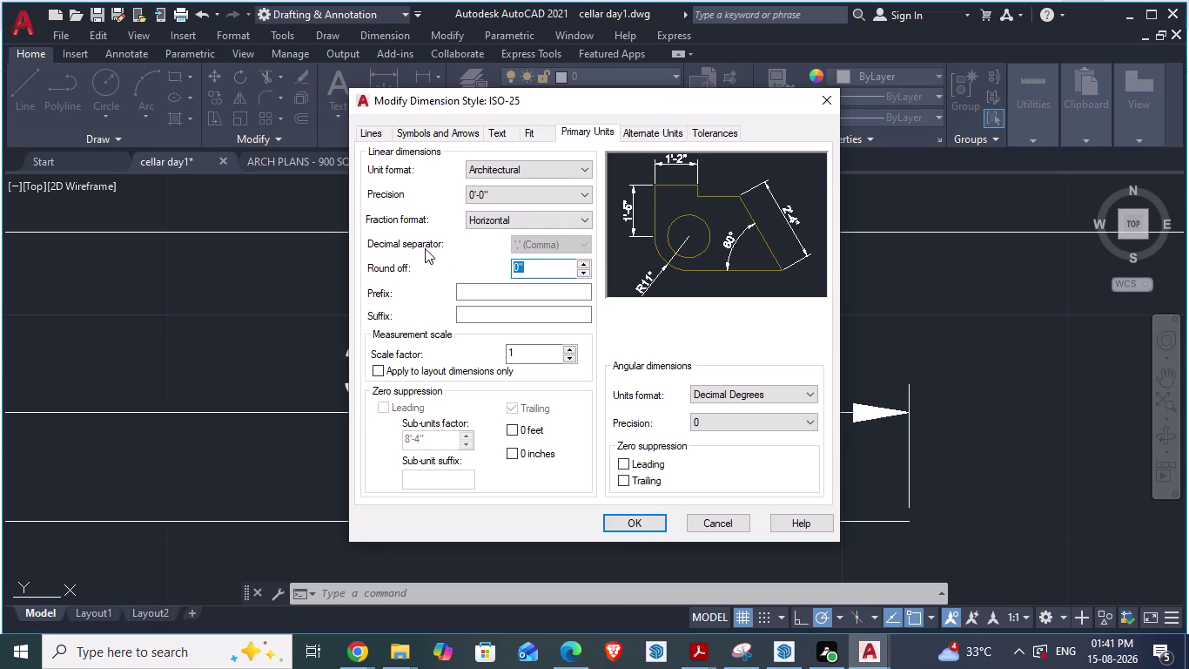
key(period)
key(5)
click(642, 521)
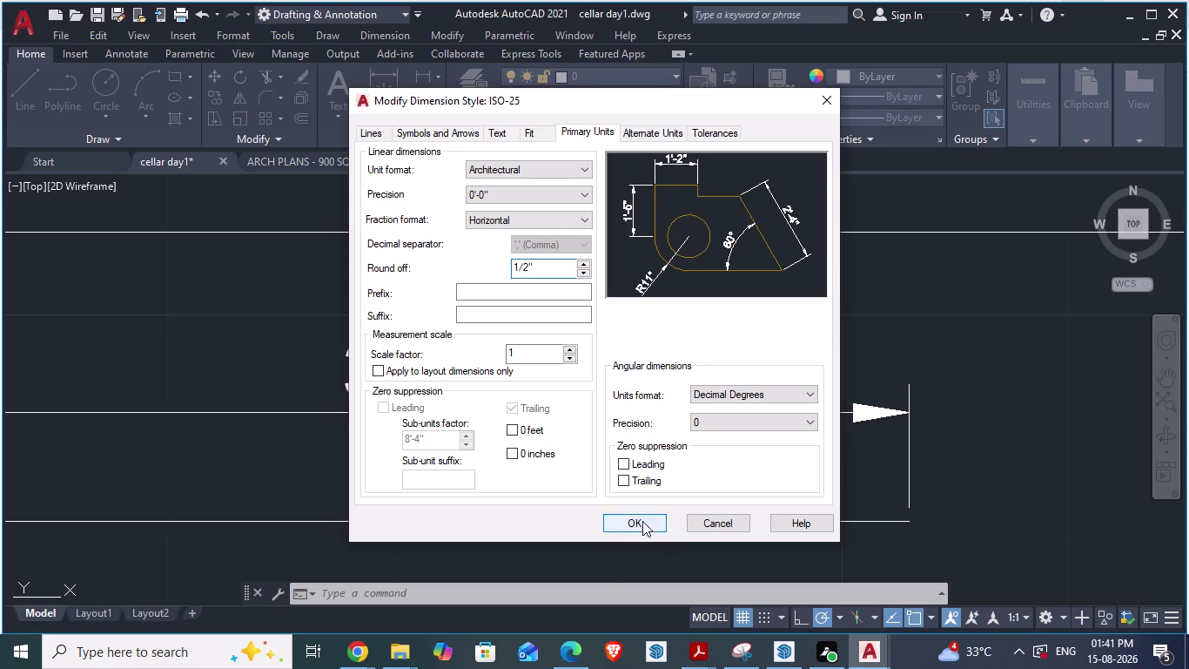
click(777, 228)
click(690, 454)
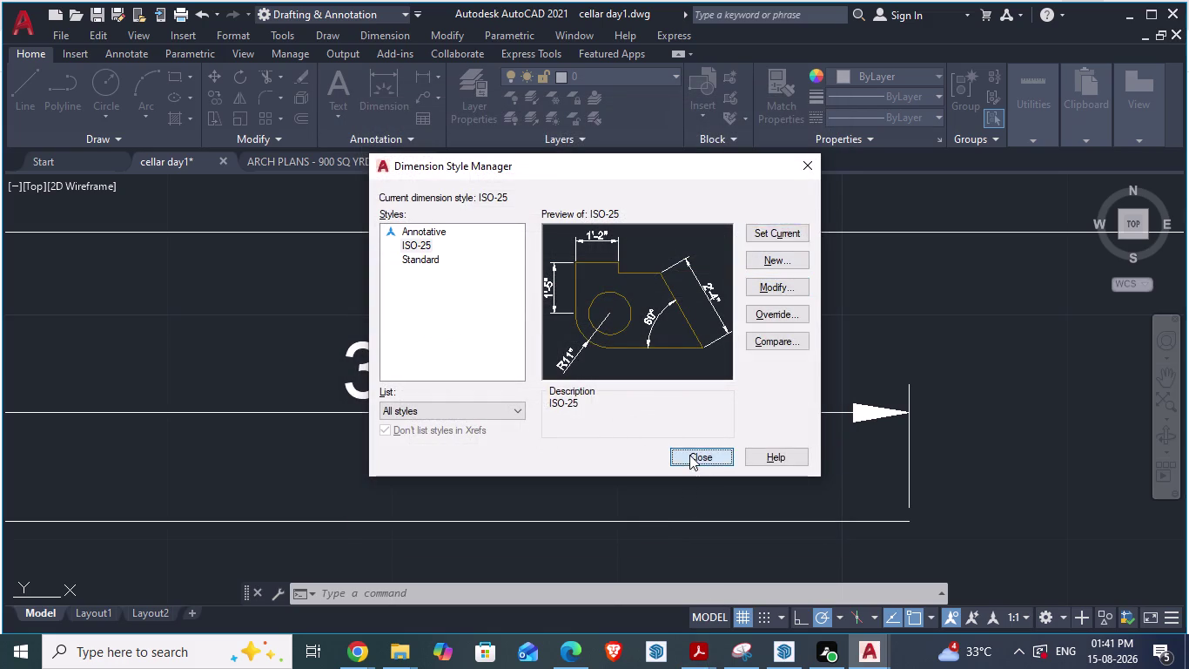
Add a 3'-8" aligned test dimension across the wall gap.
middle_drag(433, 412, 709, 404)
scroll(down, 3)
key(Escape)
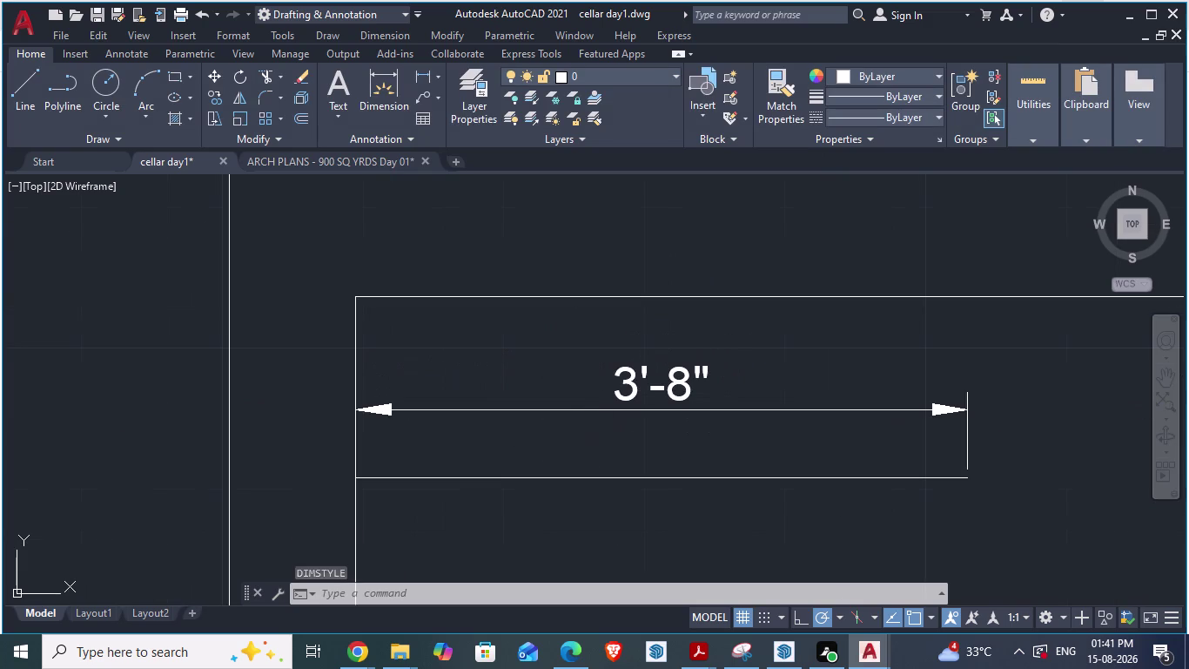
text(da)
key(l)
key(space)
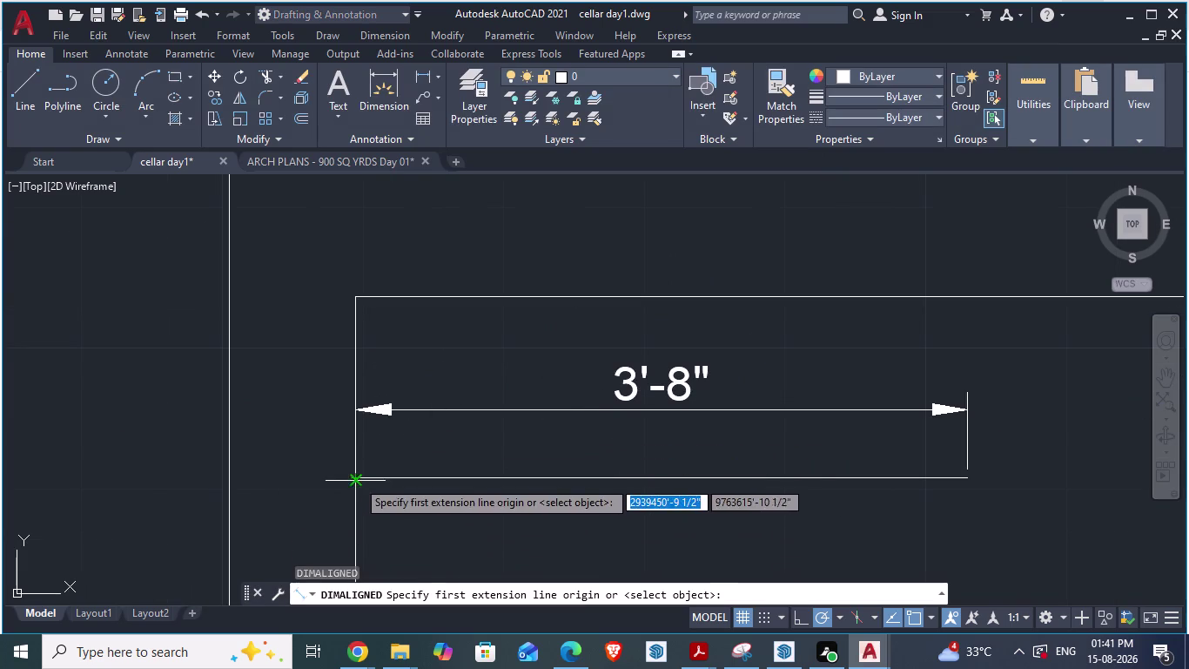
drag(357, 479, 367, 480)
click(963, 484)
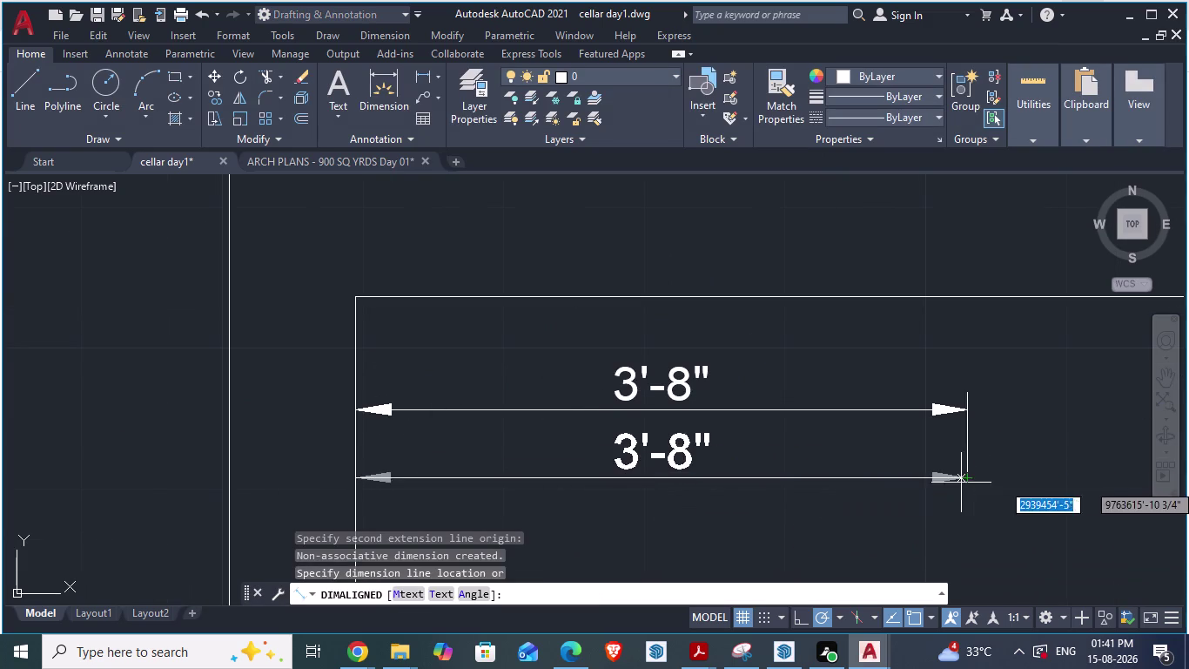
click(636, 358)
key(Escape)
key(Escape)
Erase both 3'-8" dimensions.
drag(756, 315, 743, 350)
click(627, 433)
text(e)
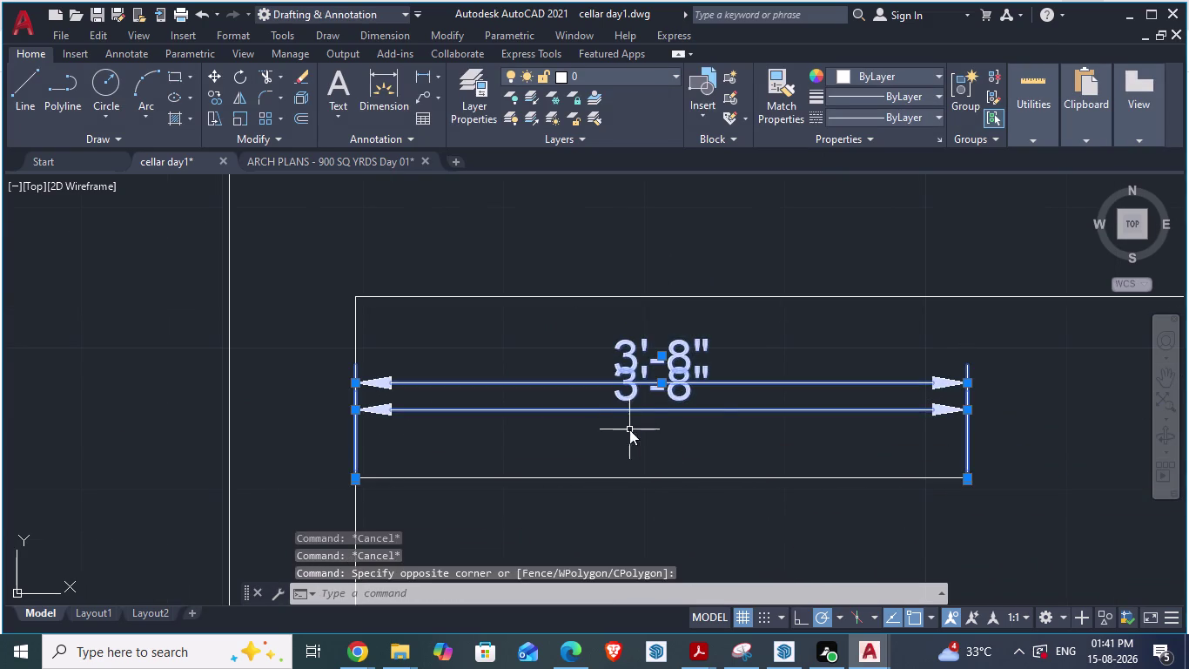
key(space)
key(Escape)
Reopen the ISO-25 style for editing using the D alias.
text(d)
key(space)
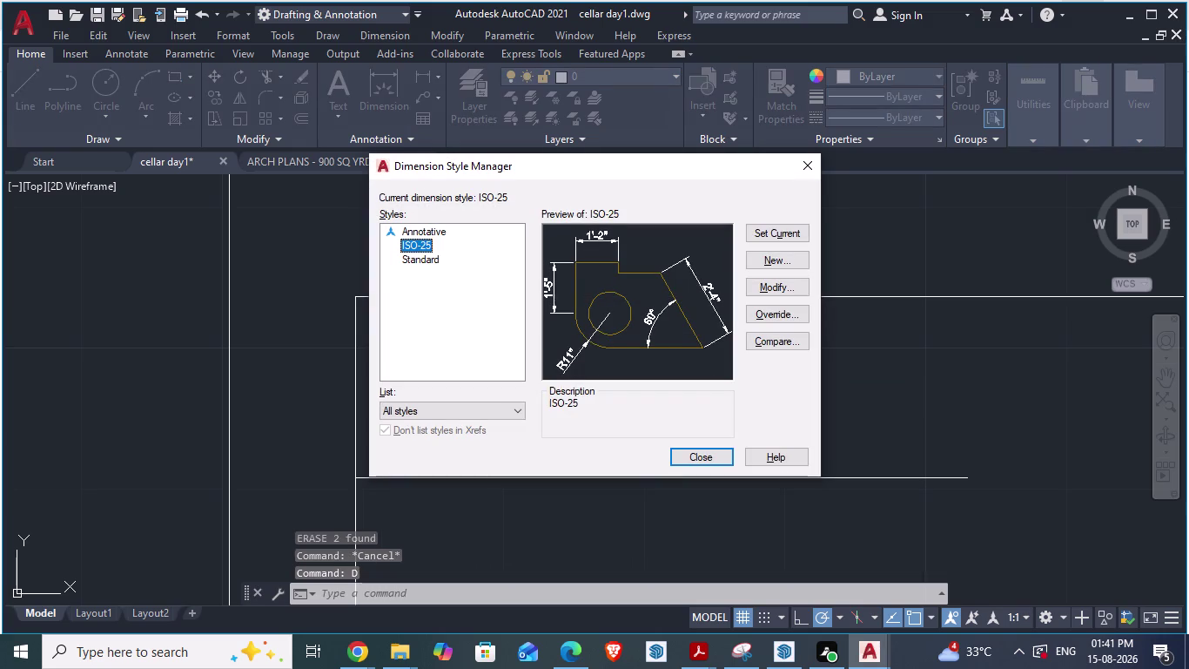
click(769, 282)
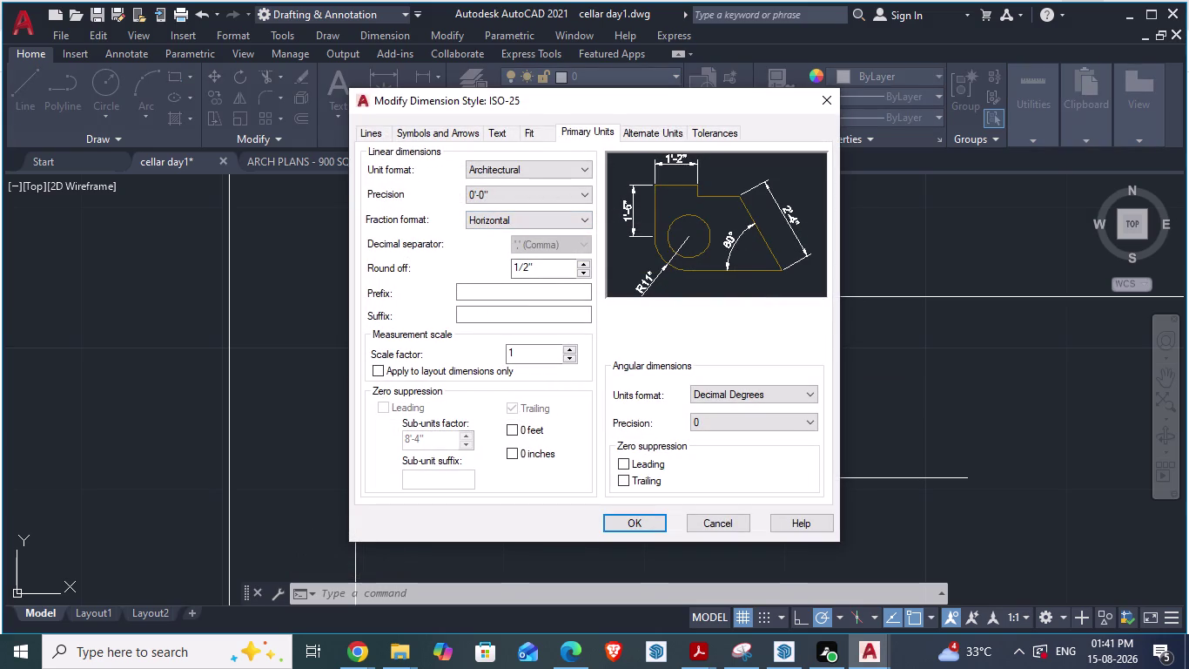
Change the ISO-25 round-off from 1/2" to .05 and close the style manager.
drag(547, 268, 442, 268)
text(.)
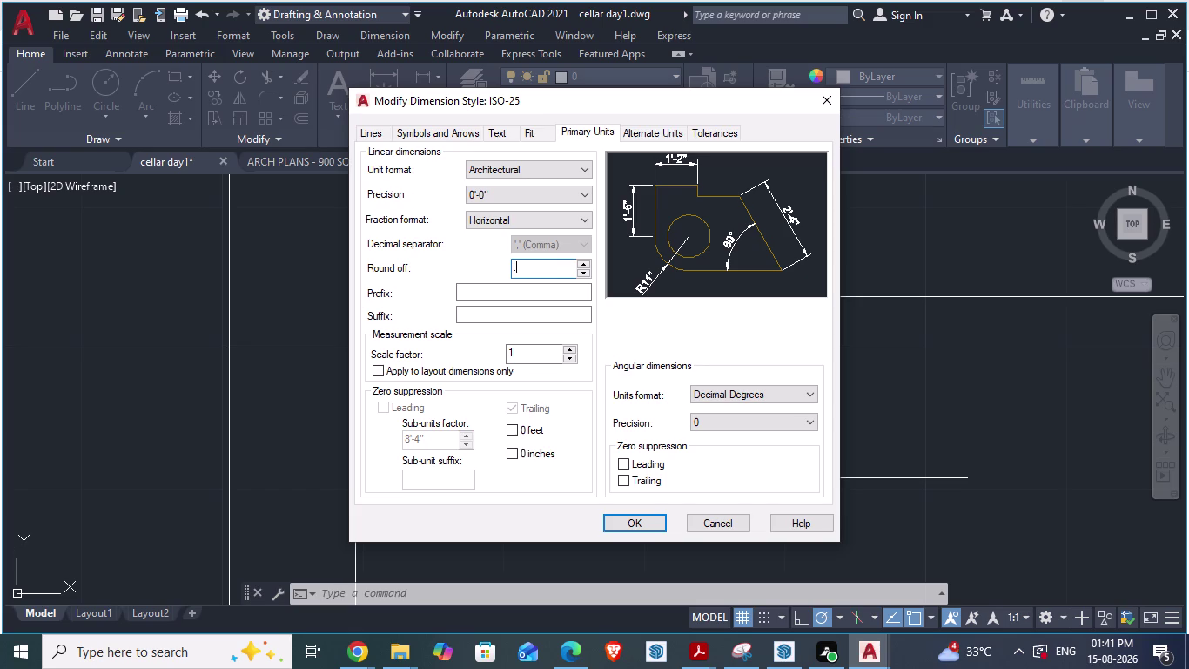
text(05)
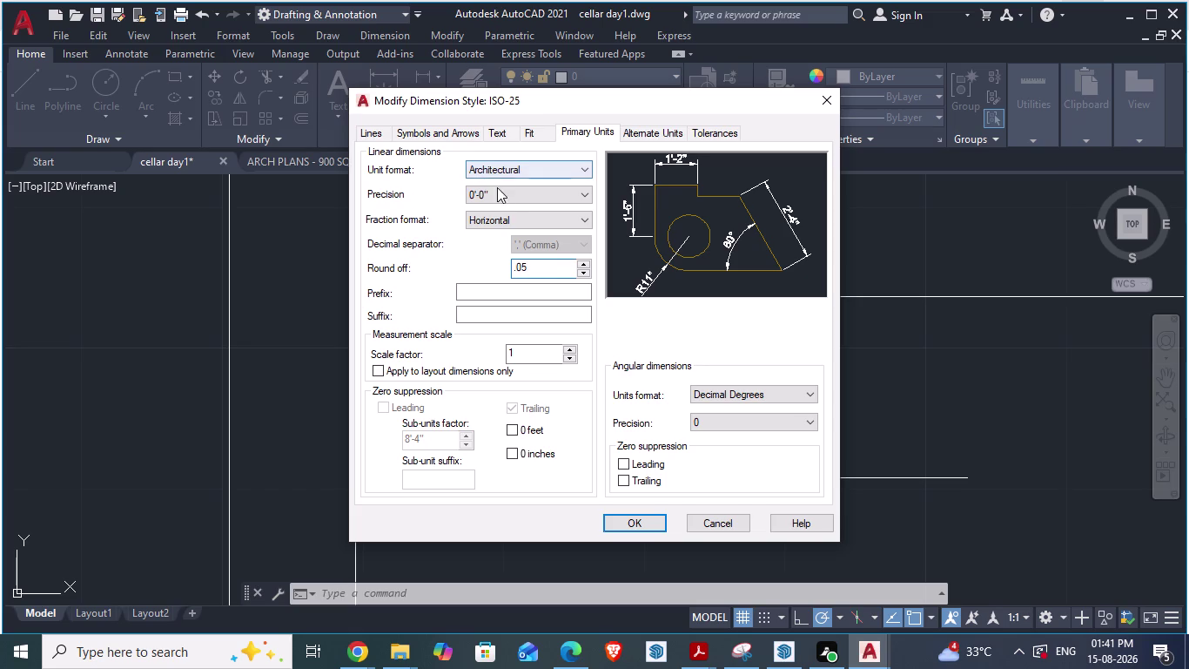
click(652, 523)
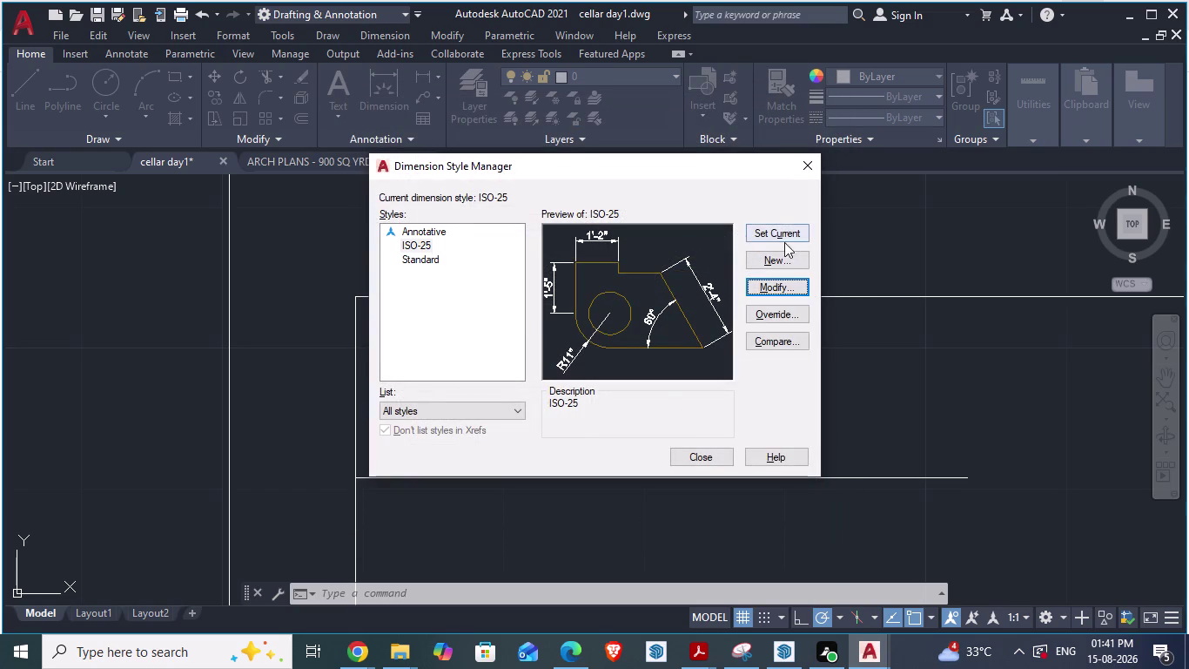
click(739, 232)
click(791, 233)
click(701, 462)
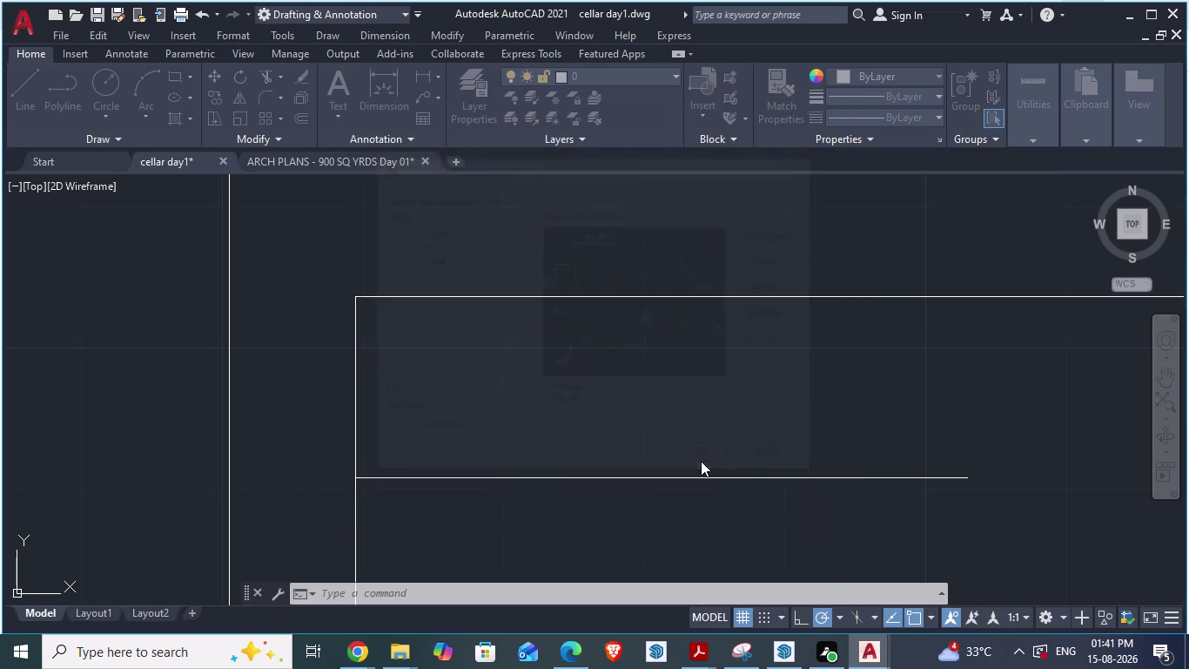
Pan to the cellar wall corner and start the Circle command.
middle_drag(463, 405, 562, 386)
key(Escape)
key(c)
key(space)
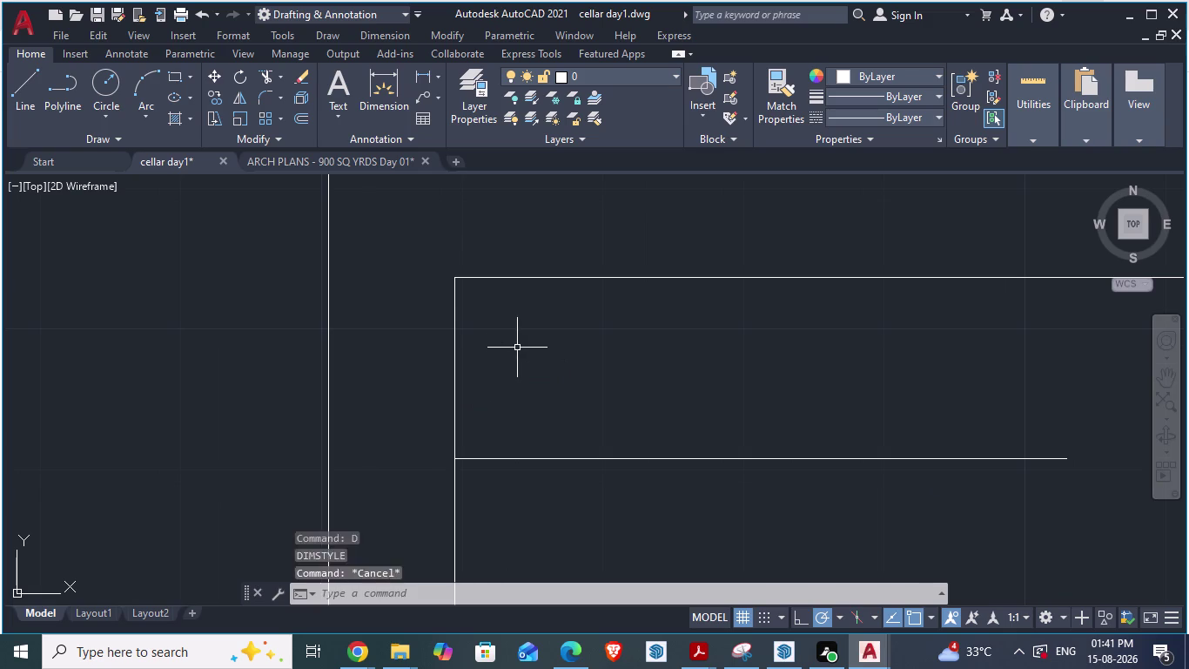
Draw a circle of radius 3'-7.5" at the cellar wall corner.
drag(453, 277, 463, 279)
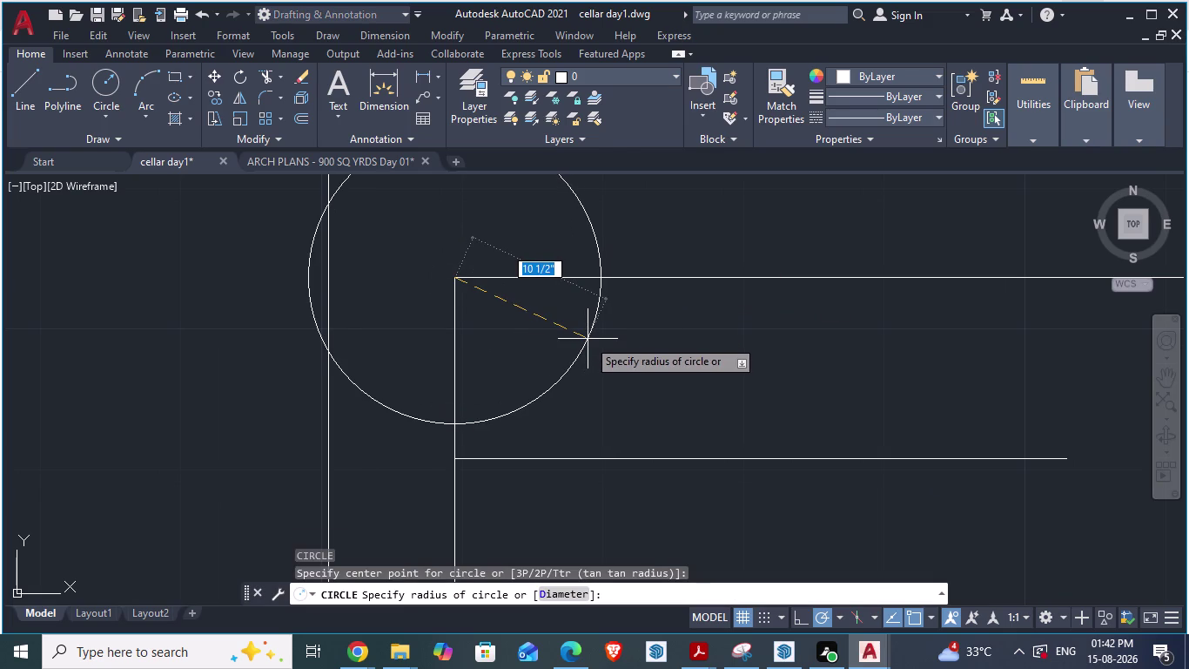
key(3)
key(apostrophe)
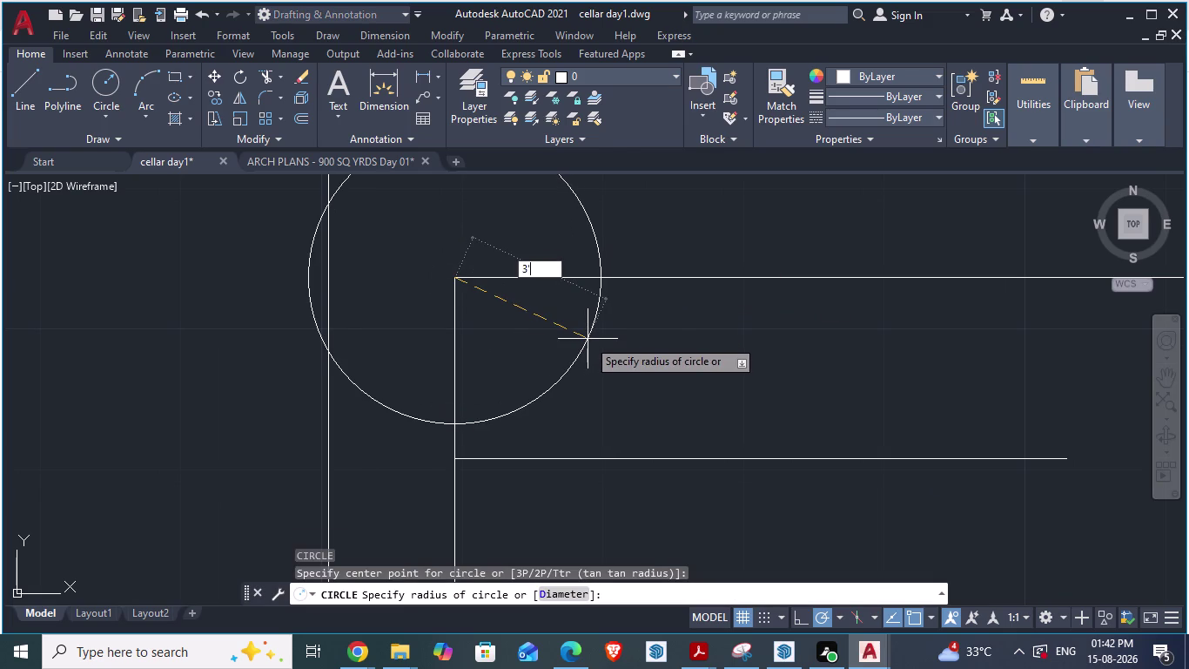
key(7)
key(period)
text(5)
text(")
key(Return)
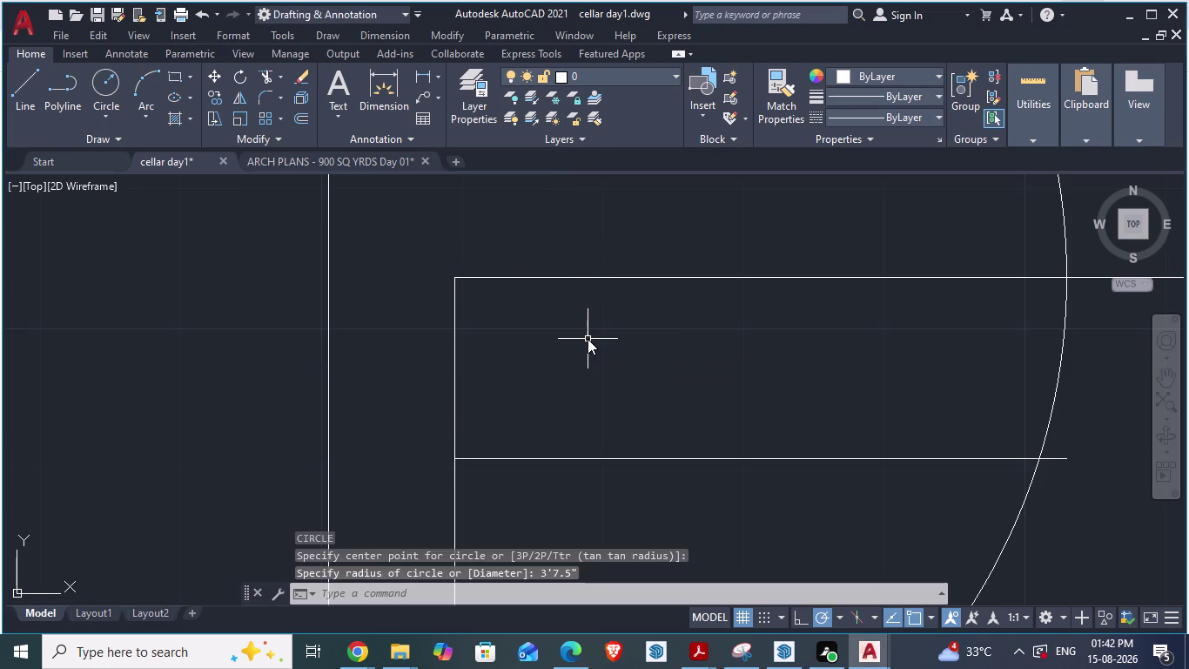
scroll(down, 3)
key(Escape)
middle_drag(775, 415, 800, 343)
Draw a vertical divider line down from where the circle meets the inner wall.
key(l)
key(space)
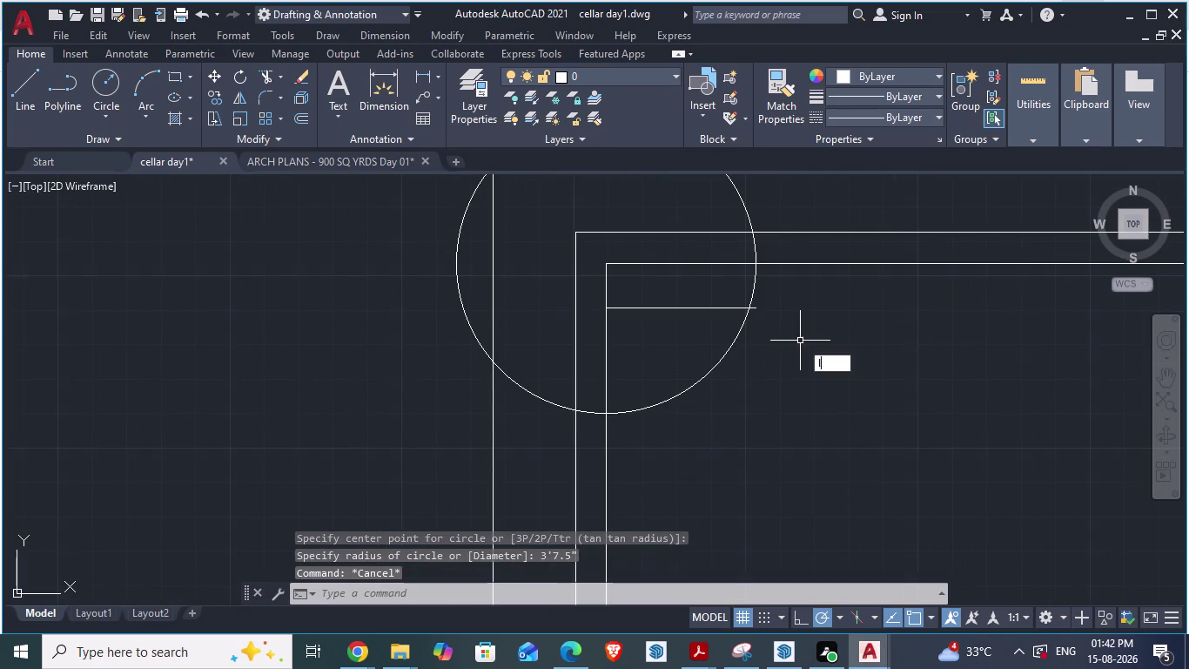
click(756, 259)
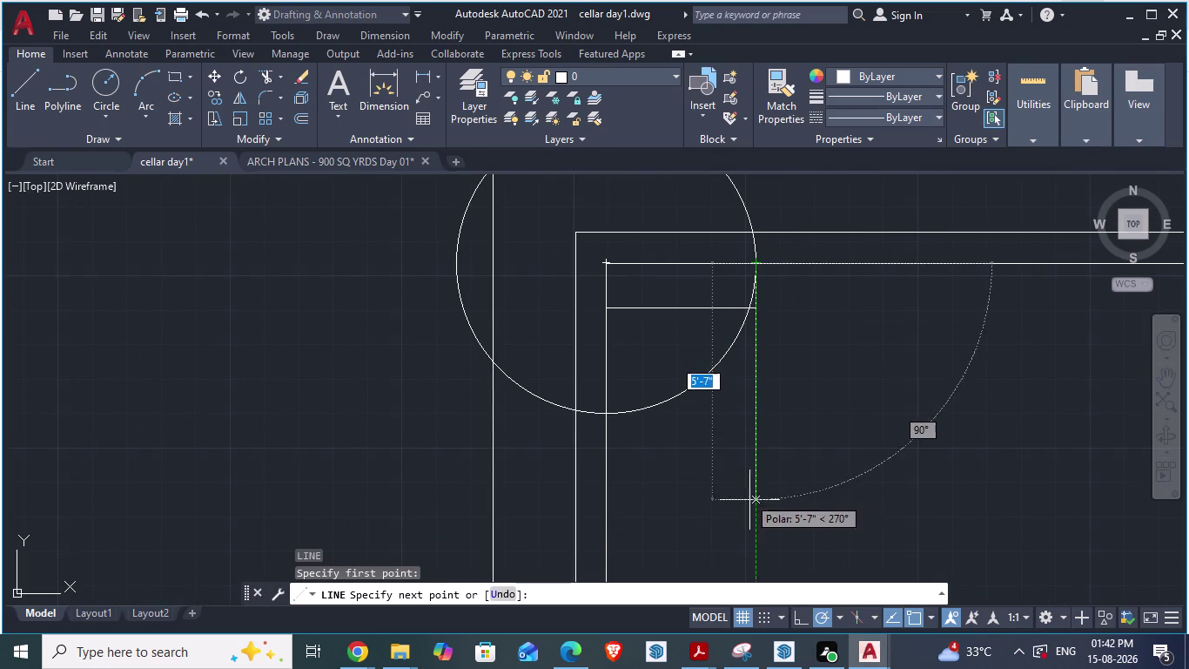
click(757, 514)
key(Escape)
key(Escape)
Dimension the gap from the inner wall to the right wall, placed just above the wall.
key(d)
key(a)
text(l)
key(space)
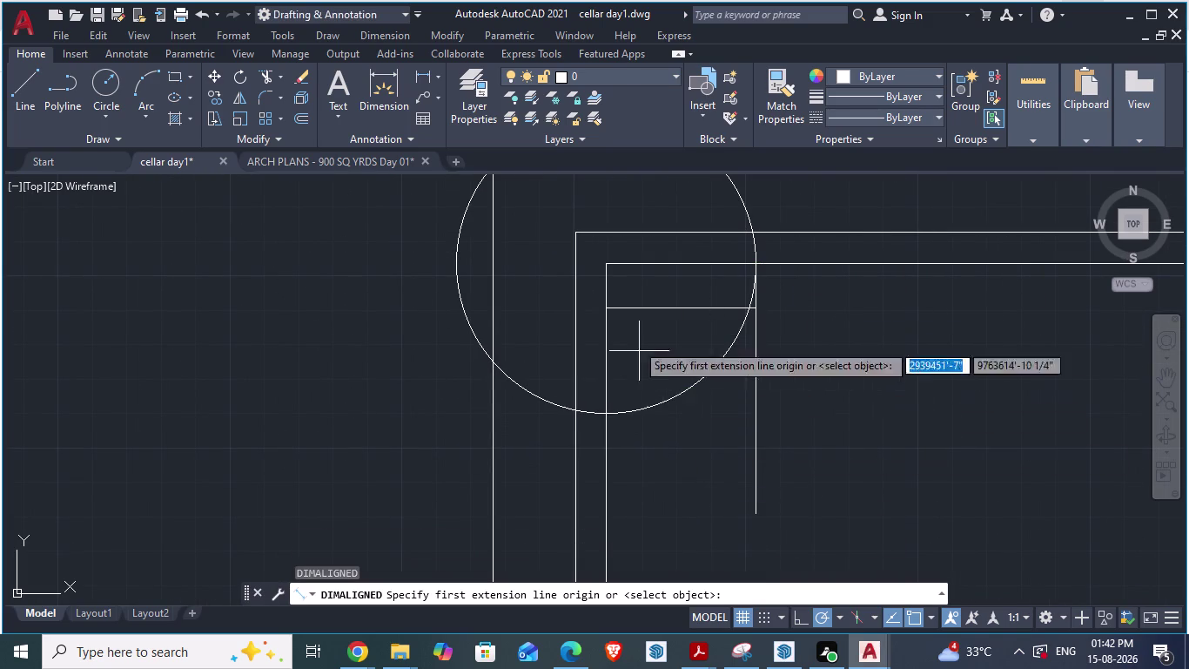
drag(607, 268, 615, 268)
click(756, 267)
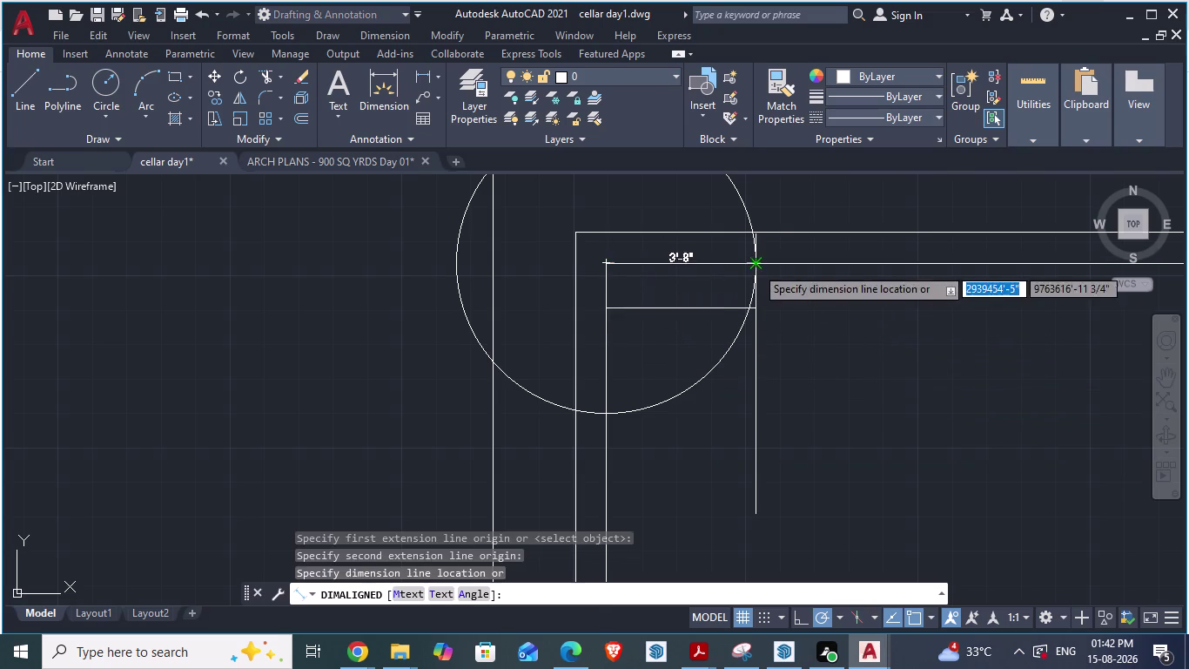
scroll(up, 3)
click(668, 283)
key(Escape)
key(Escape)
text(d)
key(space)
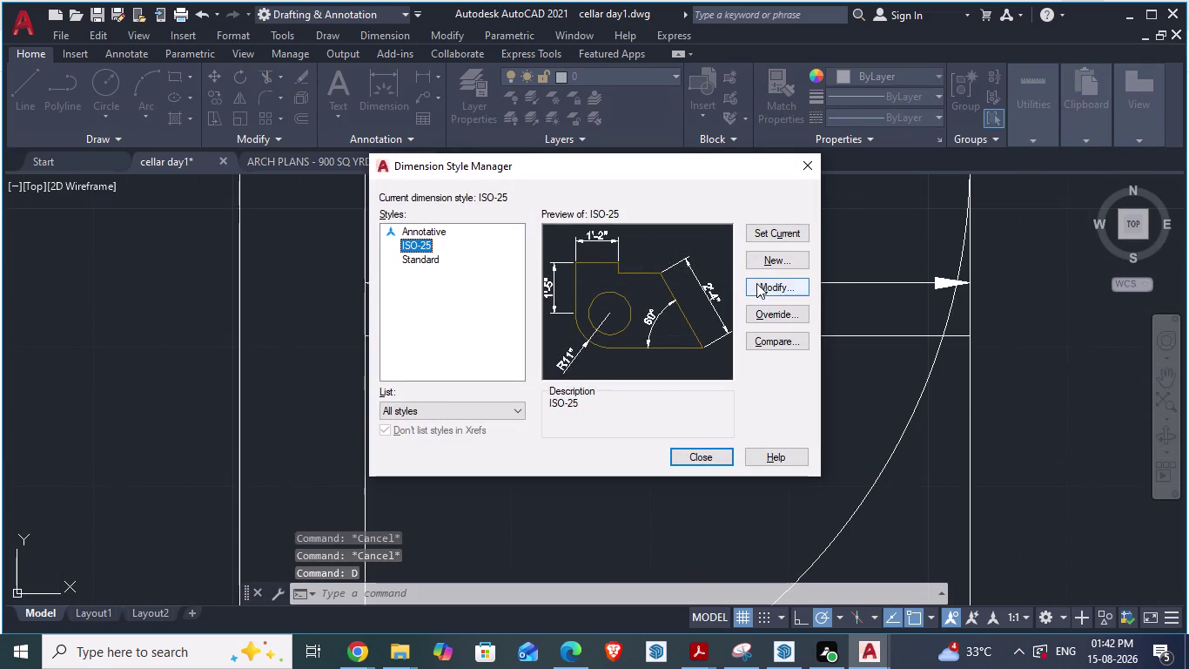
Give ISO-25 half-inch fractional linear precision, then close the style manager.
click(762, 282)
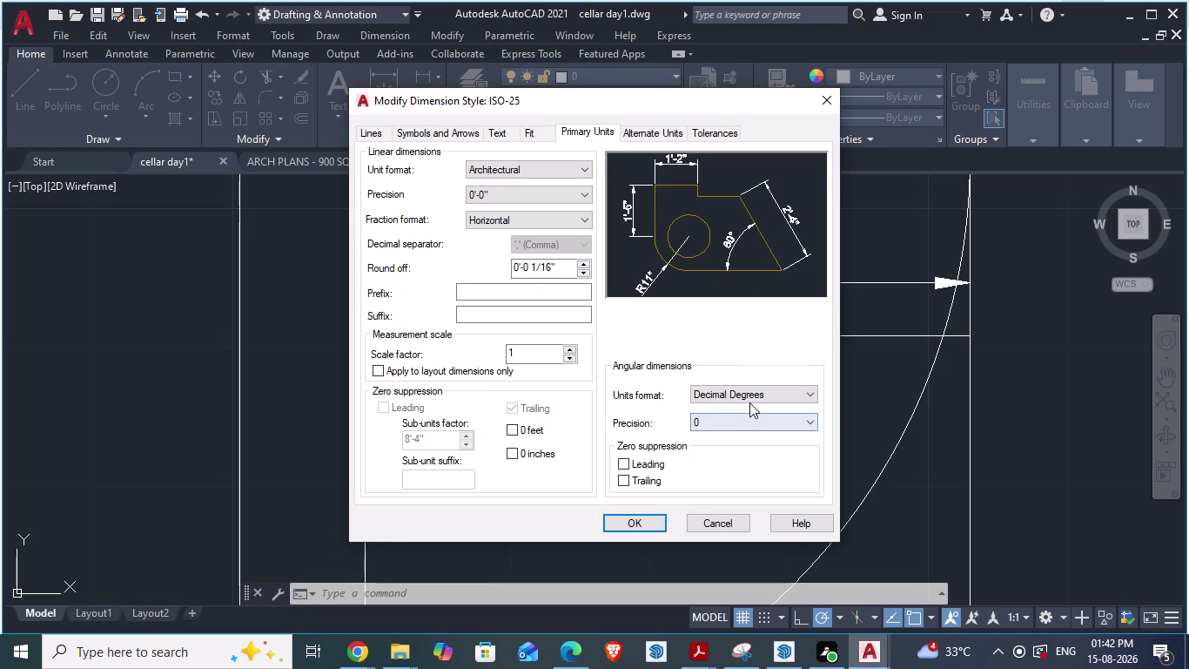
click(529, 131)
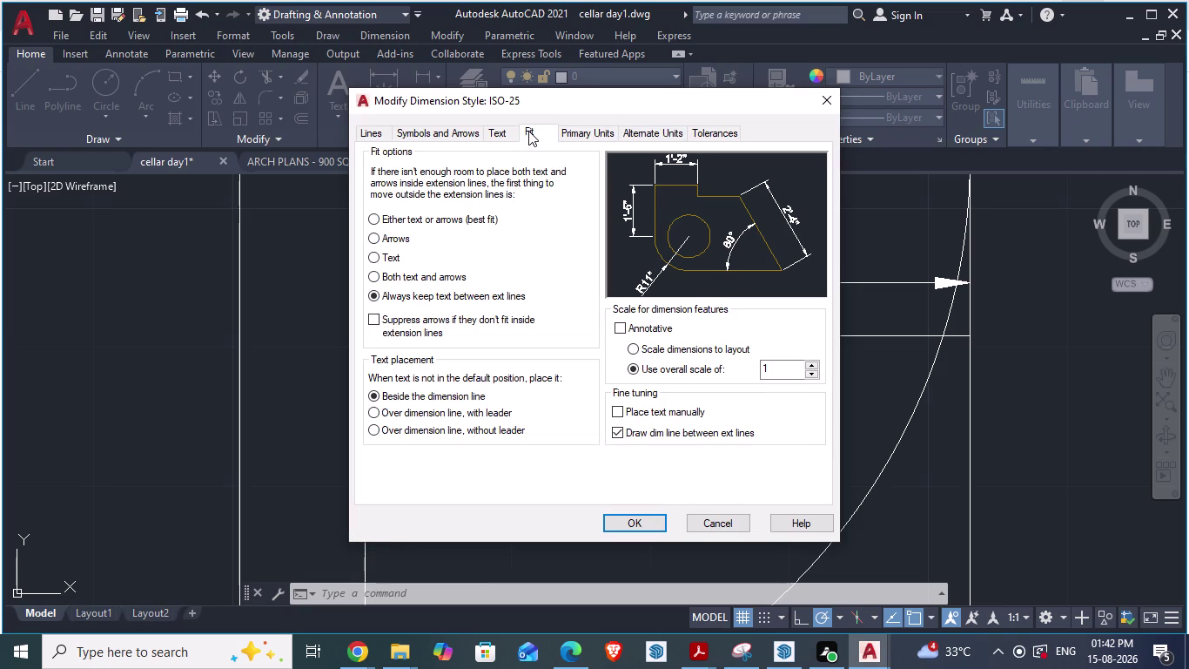
click(502, 131)
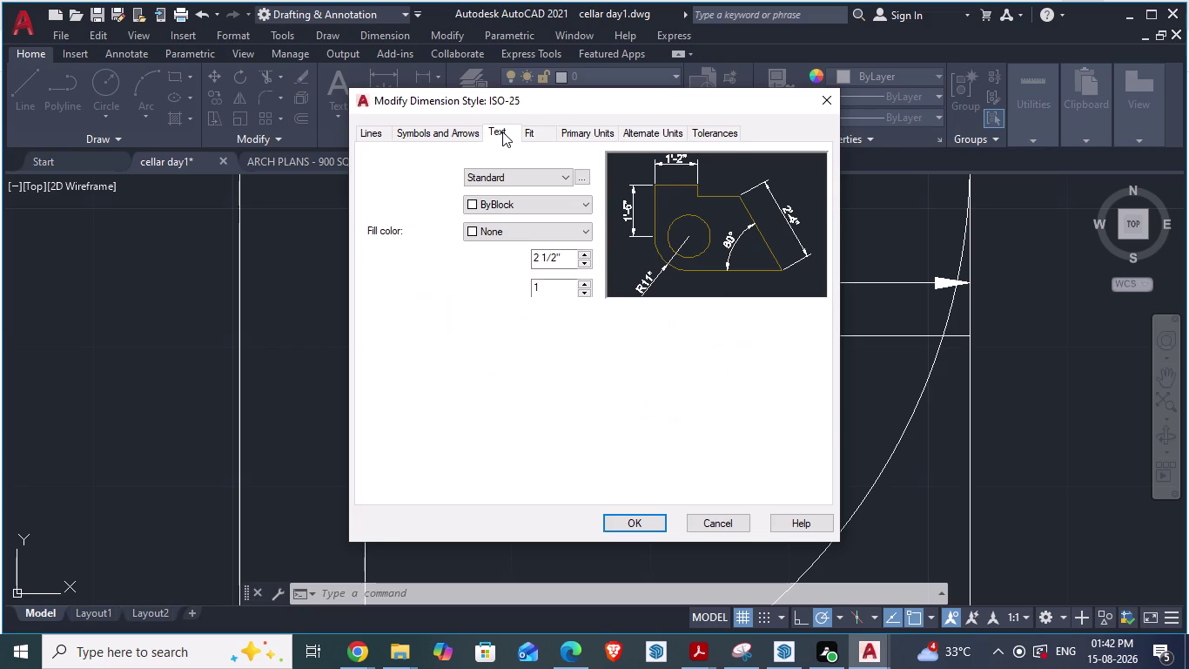
click(583, 134)
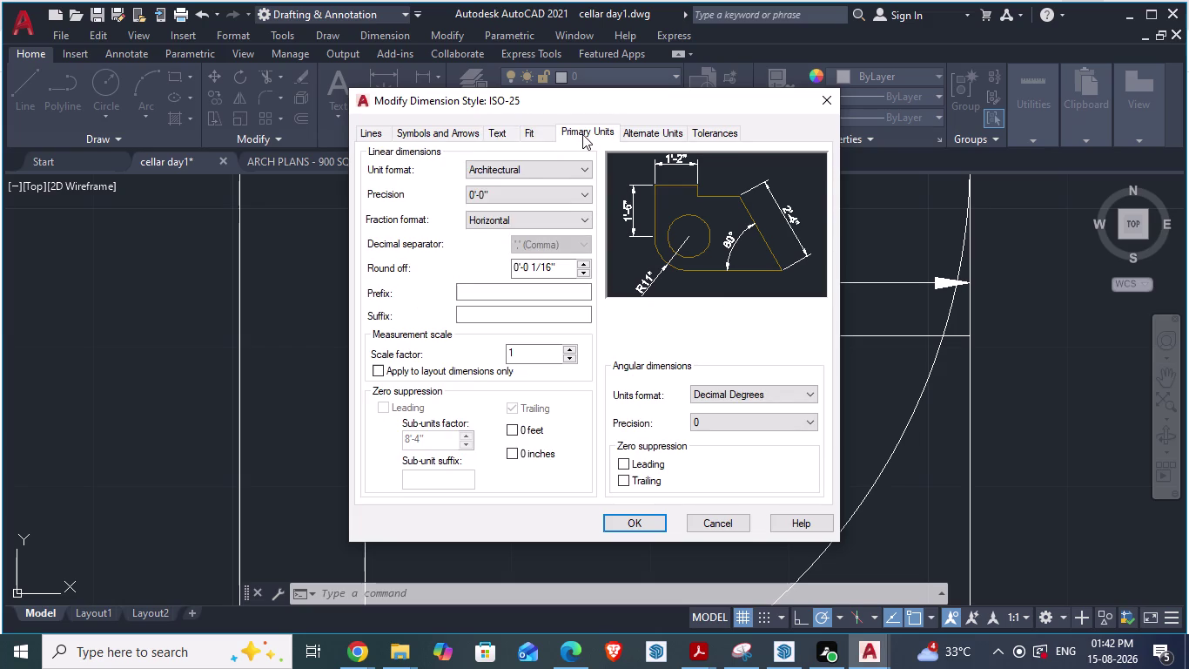
click(558, 194)
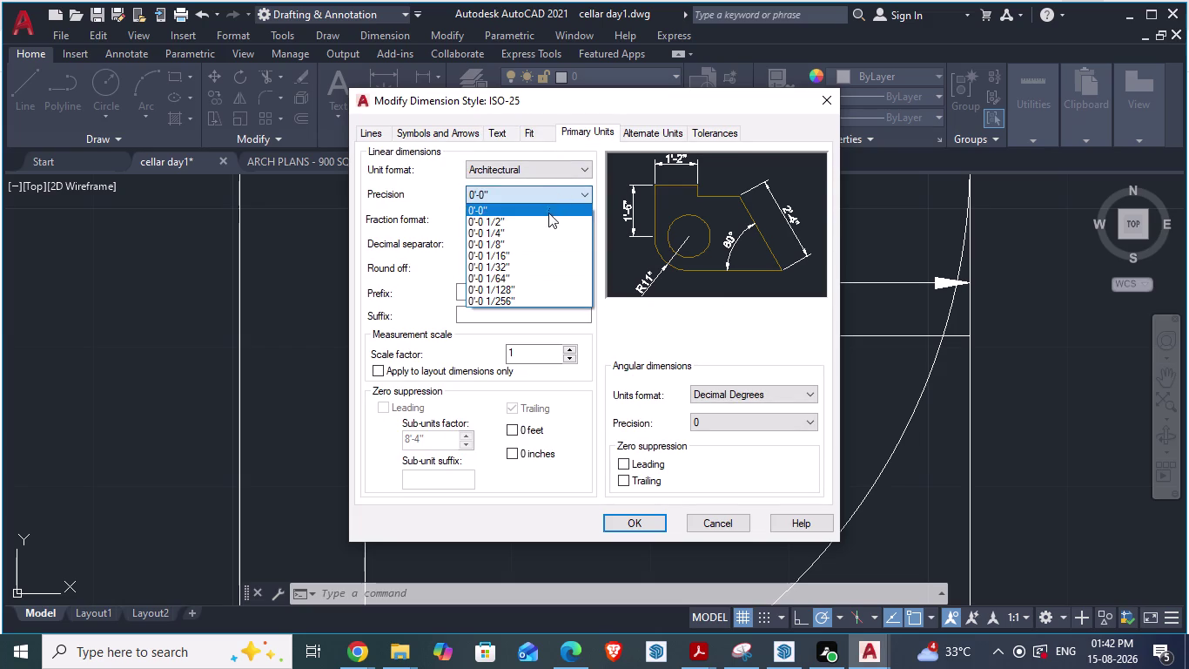
drag(544, 233, 545, 233)
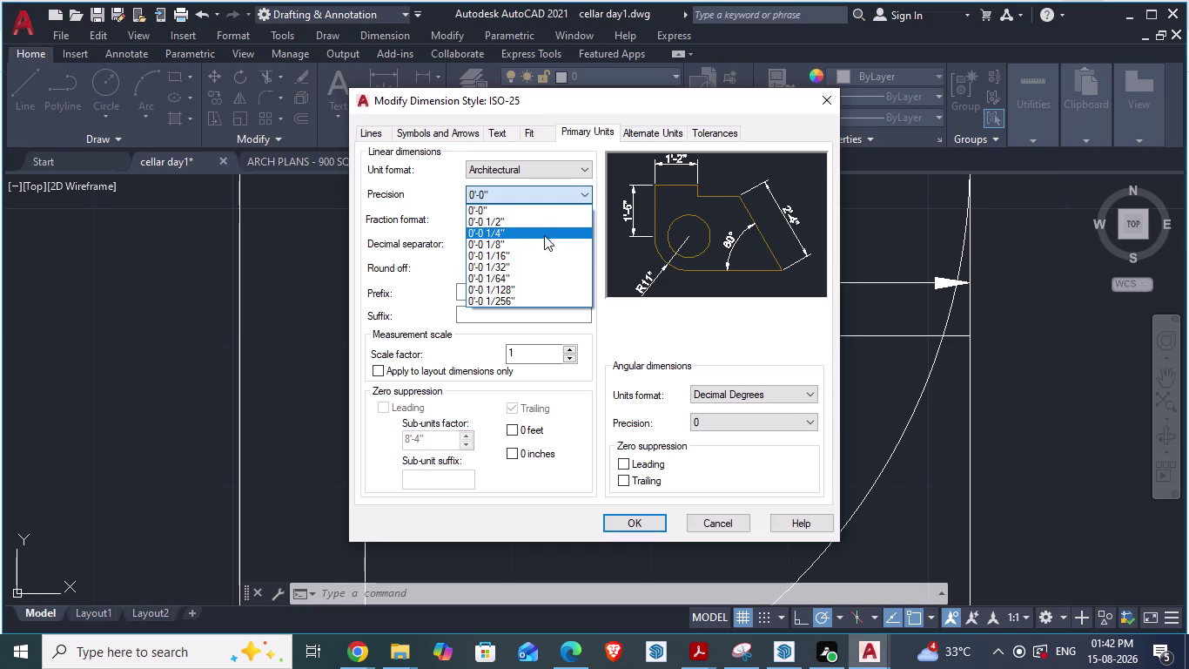
drag(544, 233, 545, 245)
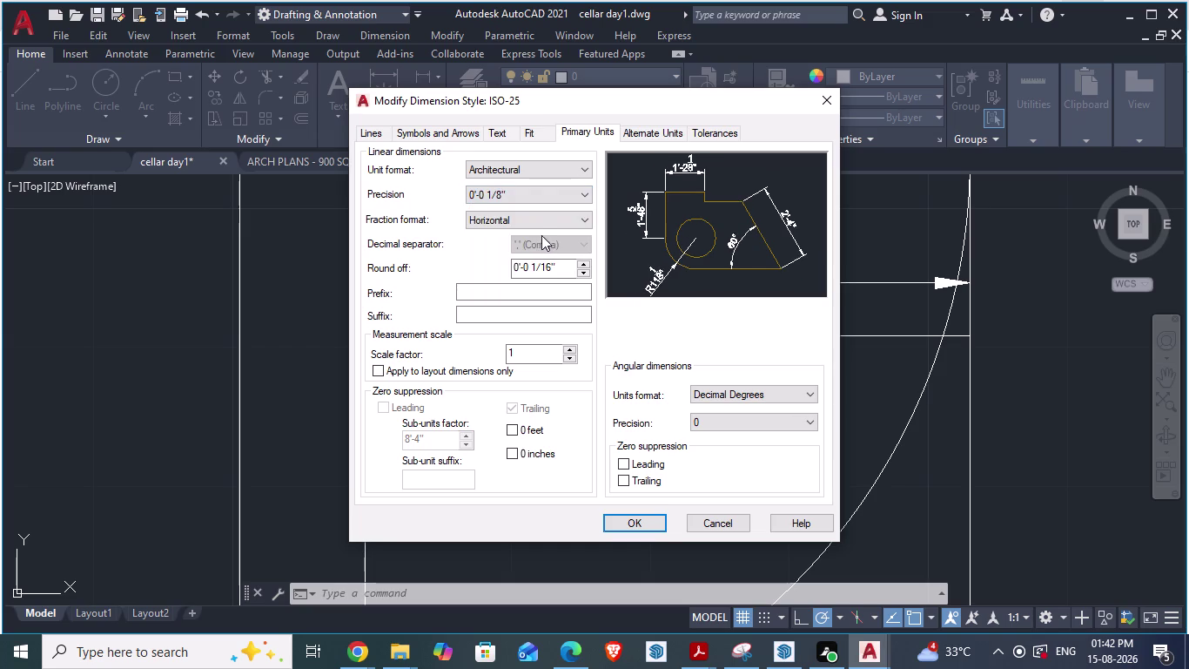
click(543, 189)
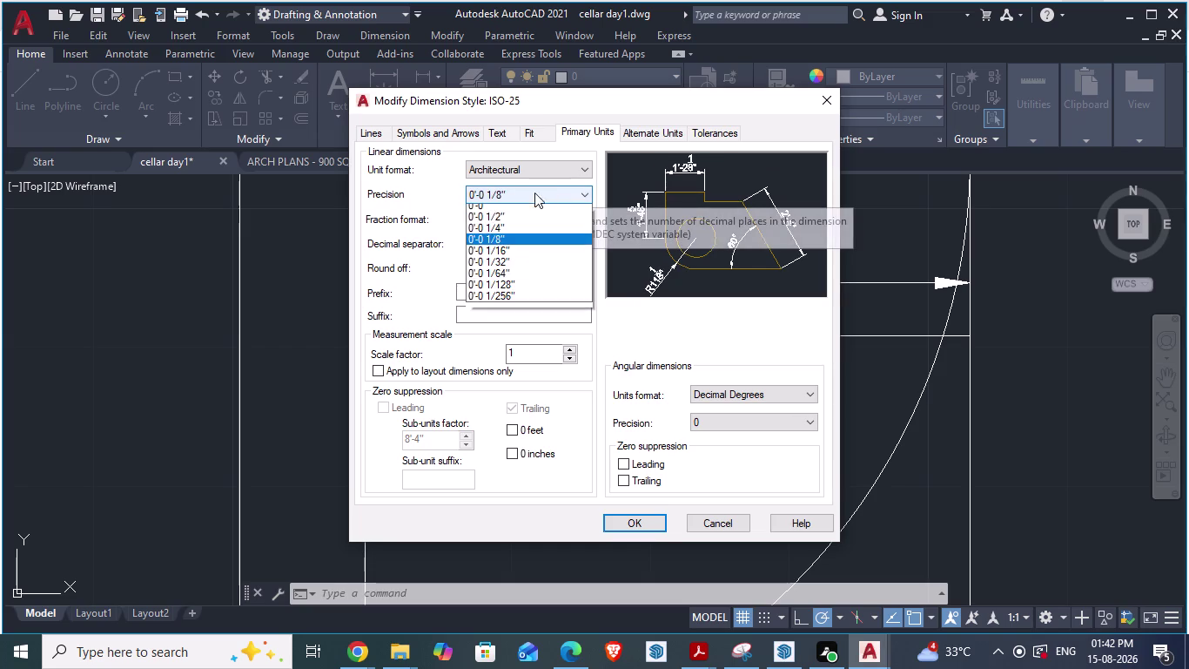
click(526, 228)
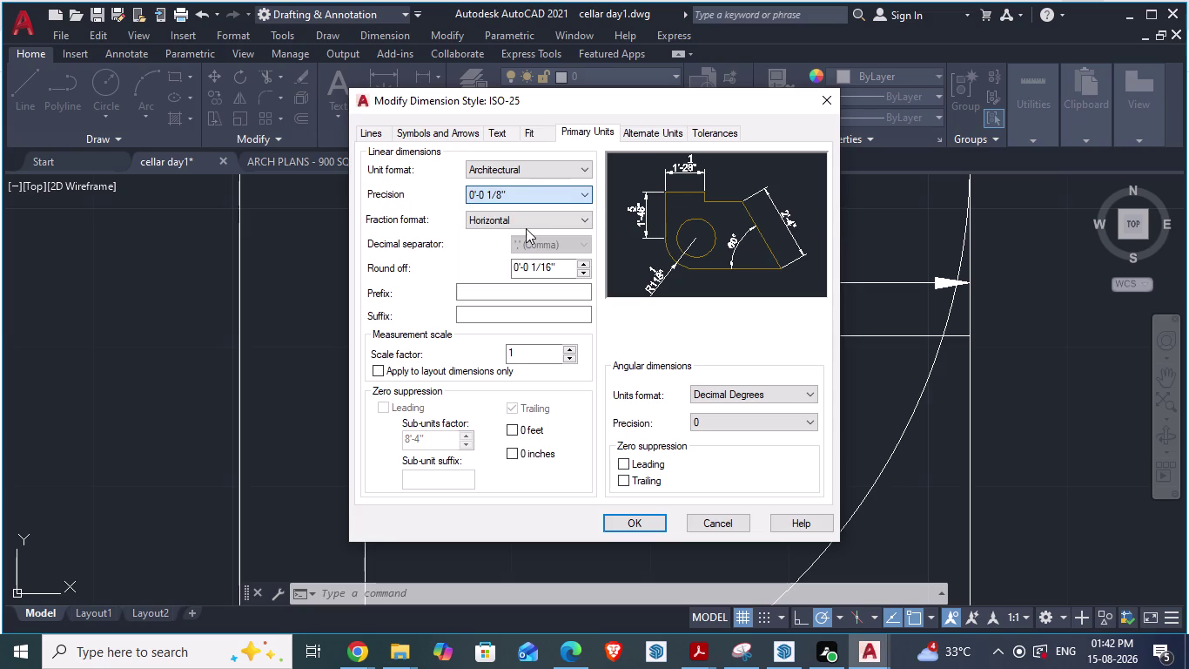
click(534, 195)
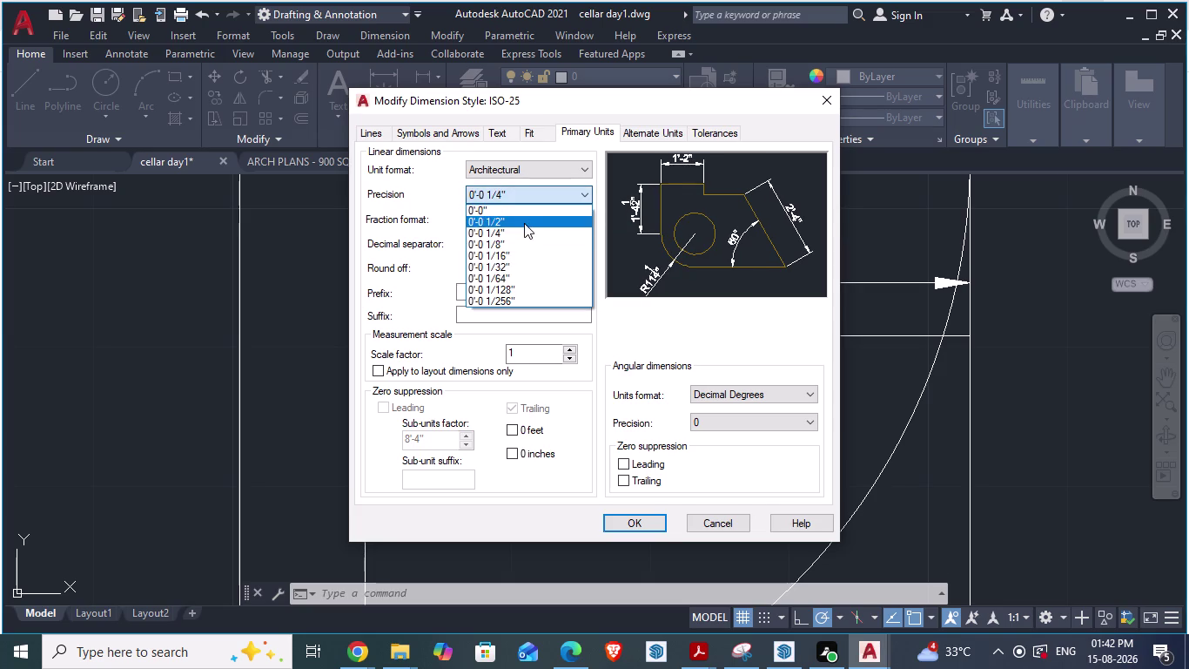
click(524, 223)
click(639, 523)
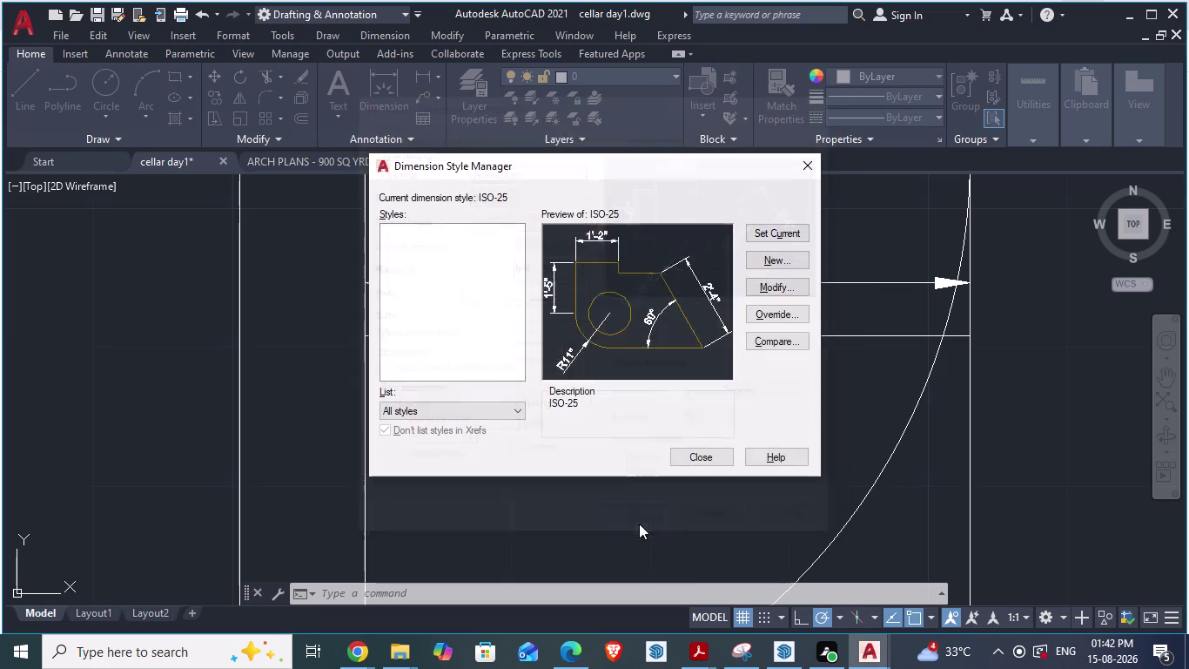
click(778, 232)
Switch to the ARCH PLANS drawing, zoom out, and open its Dimension Style Manager.
click(699, 452)
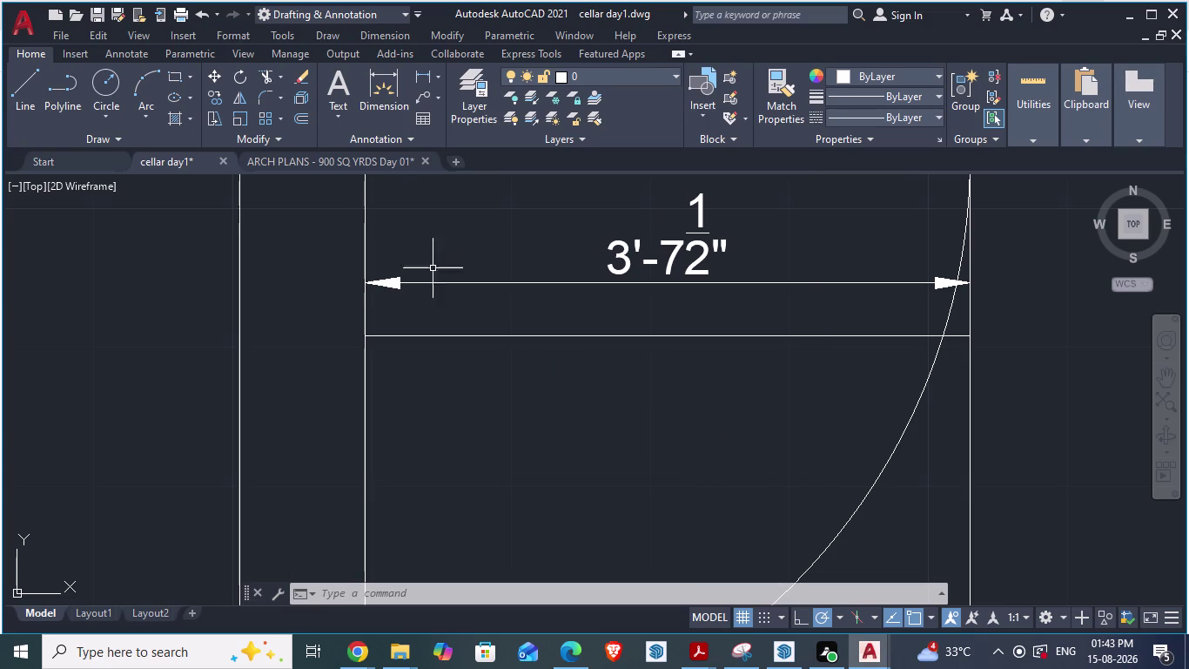
click(332, 160)
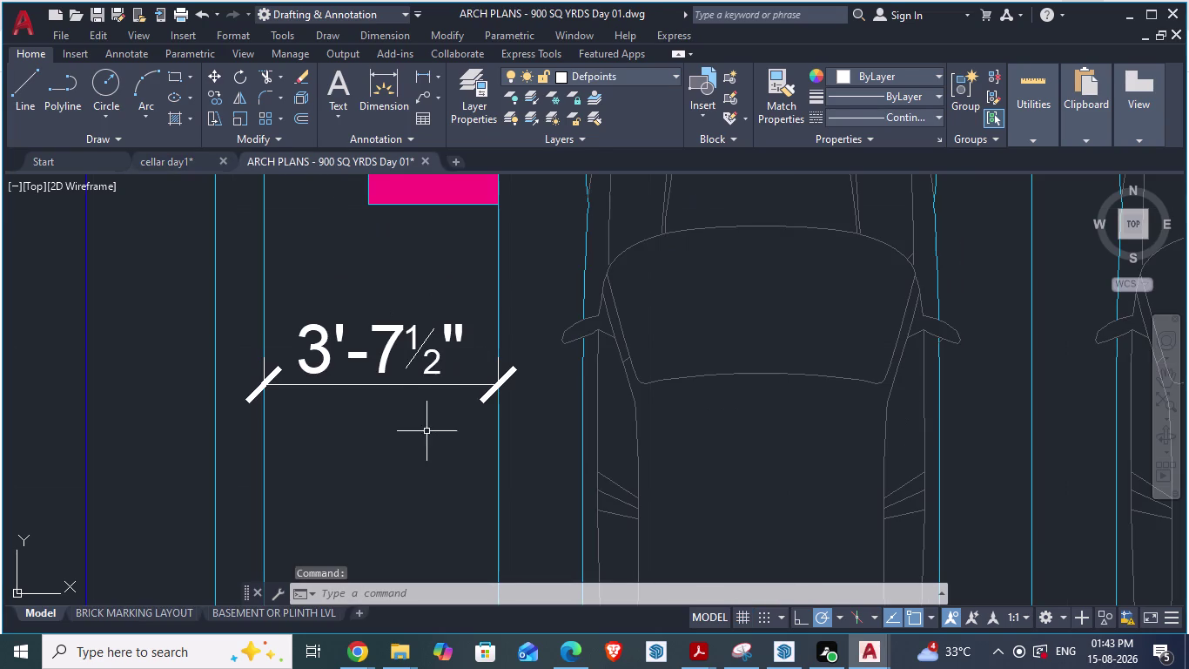
scroll(down, 3)
key(d)
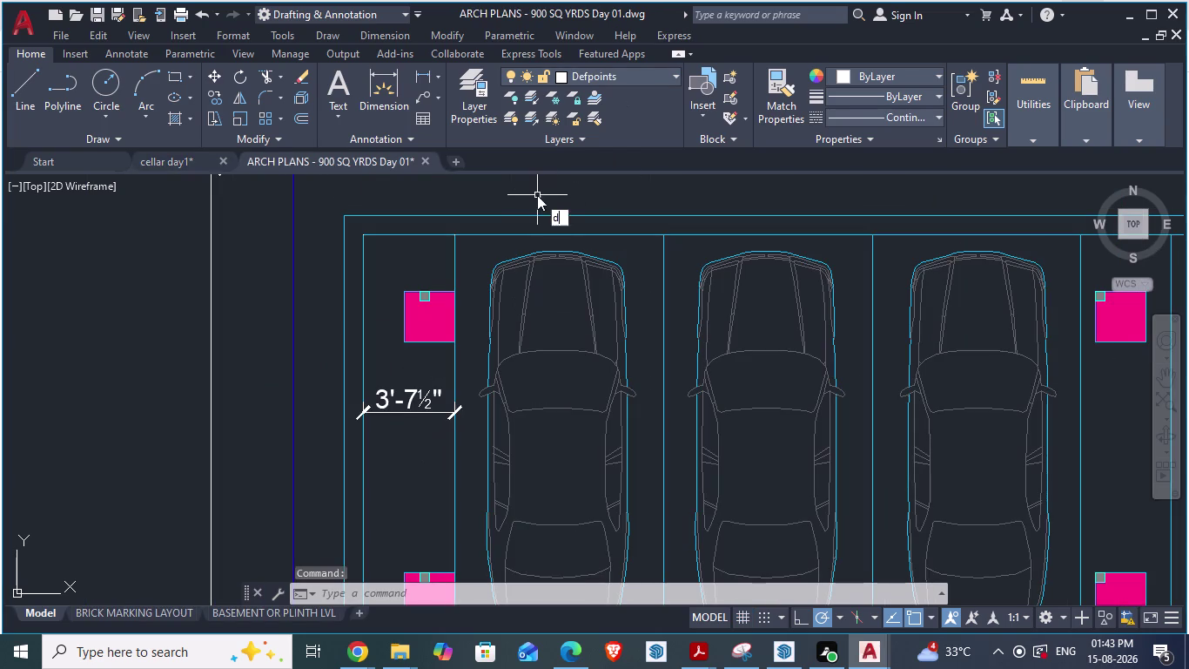
key(Return)
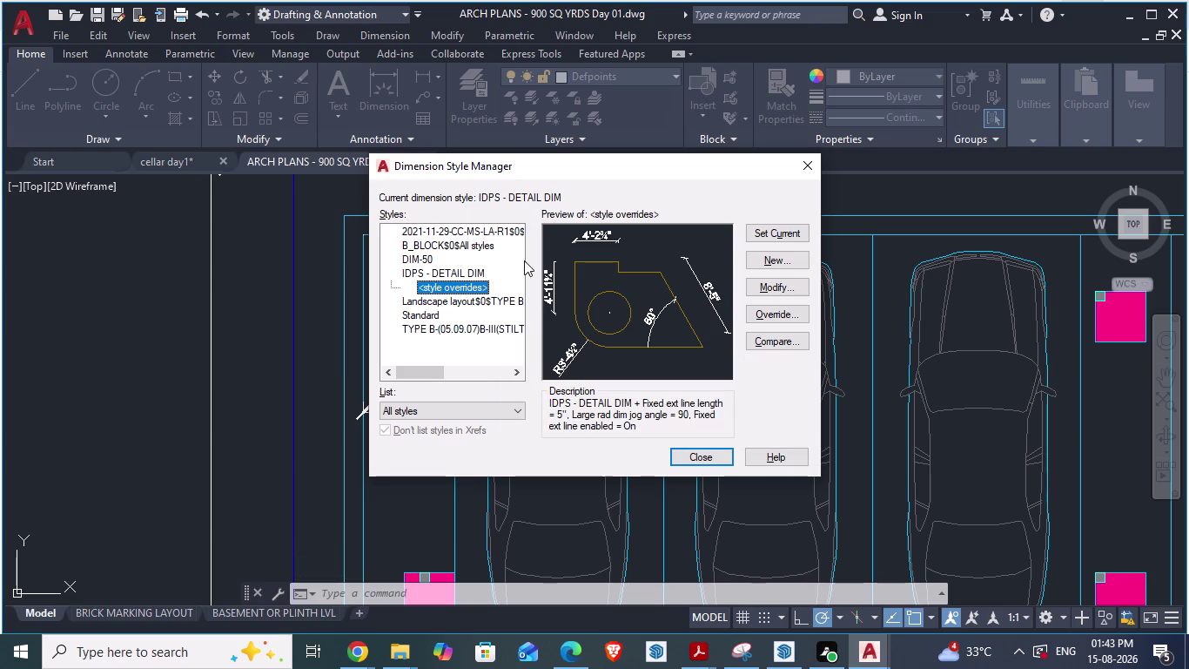
Inspect IDPS - DETAIL DIM overrides through Primary Units, copying its 1/8" round-off value.
click(778, 286)
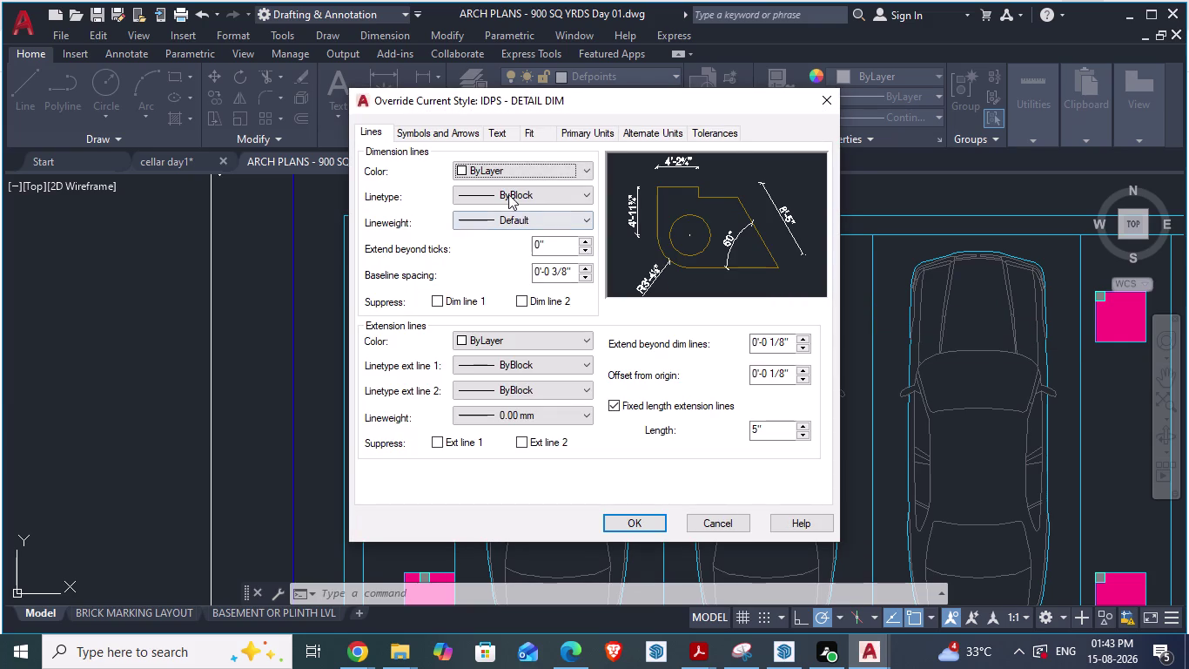
click(436, 135)
click(500, 131)
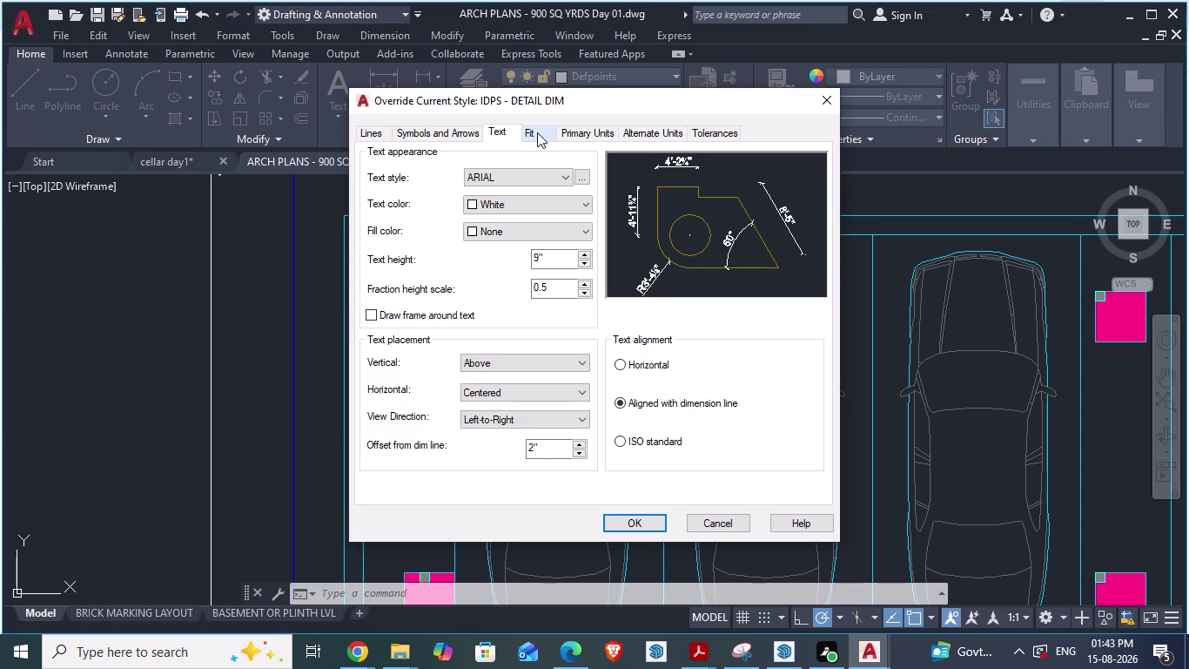
click(534, 134)
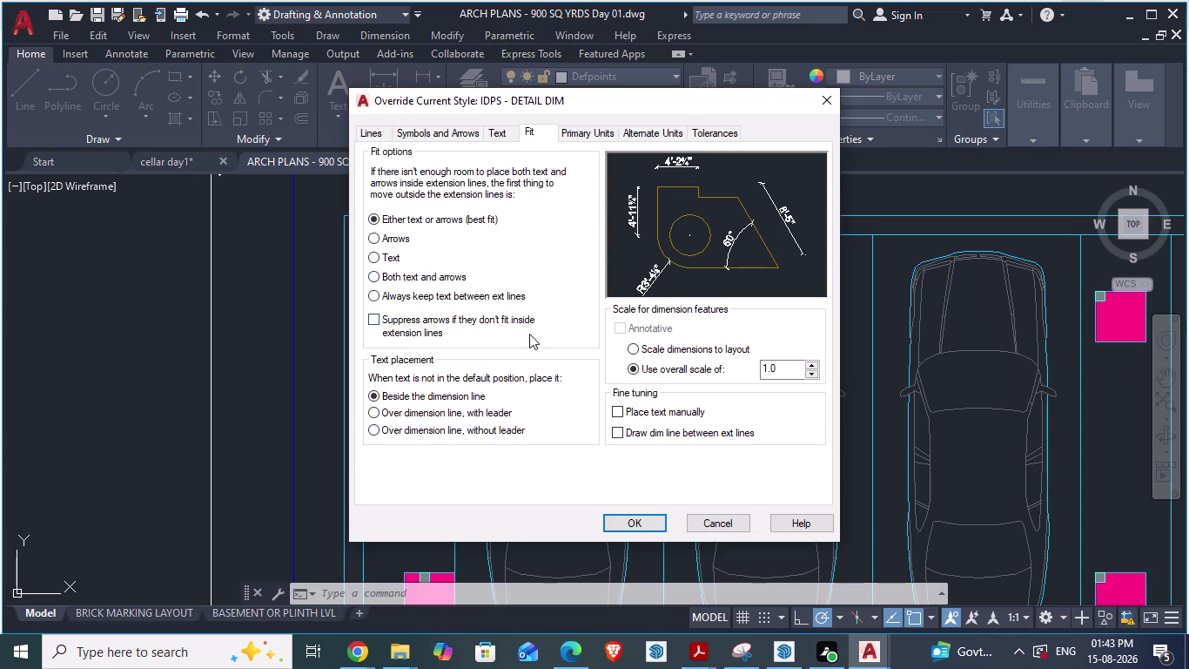
click(586, 133)
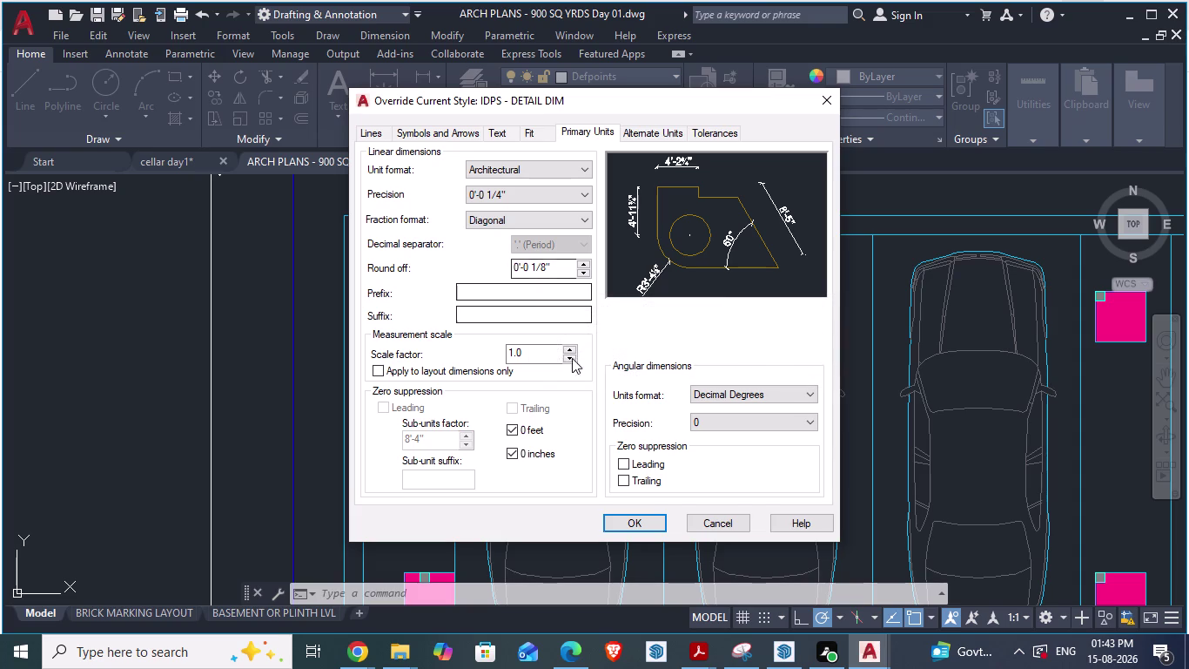
drag(559, 264, 489, 263)
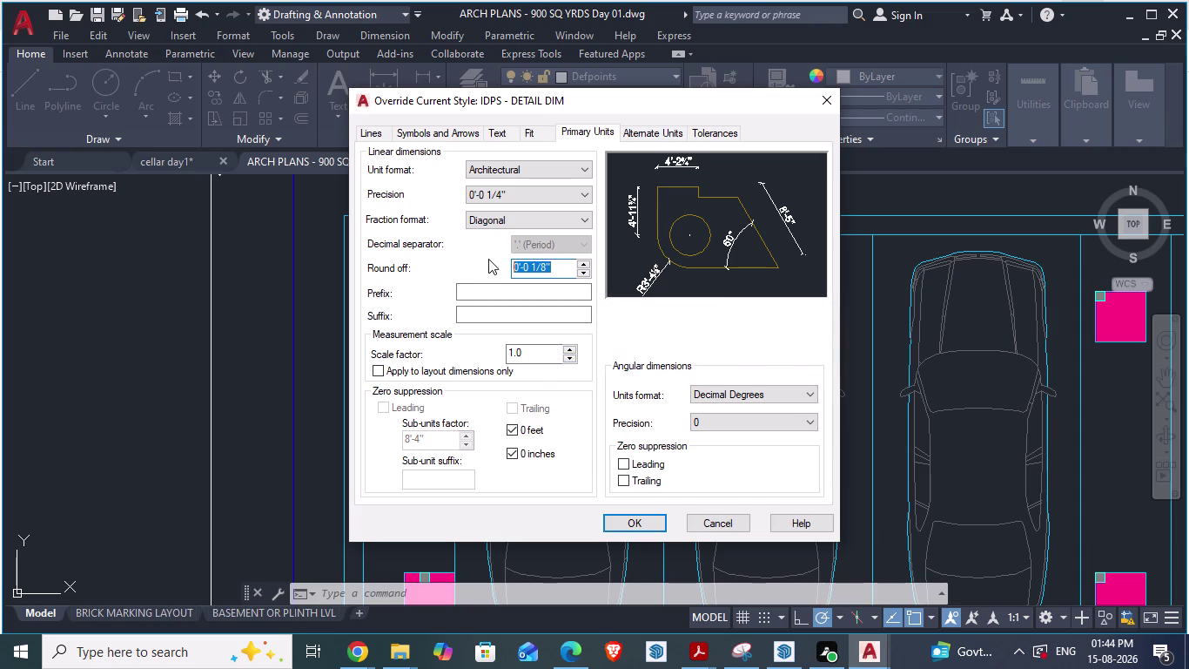
key(ctrl+c)
Check the Alternate Units and Tolerances settings, close the dialogs, and return to cellar day1.
click(645, 136)
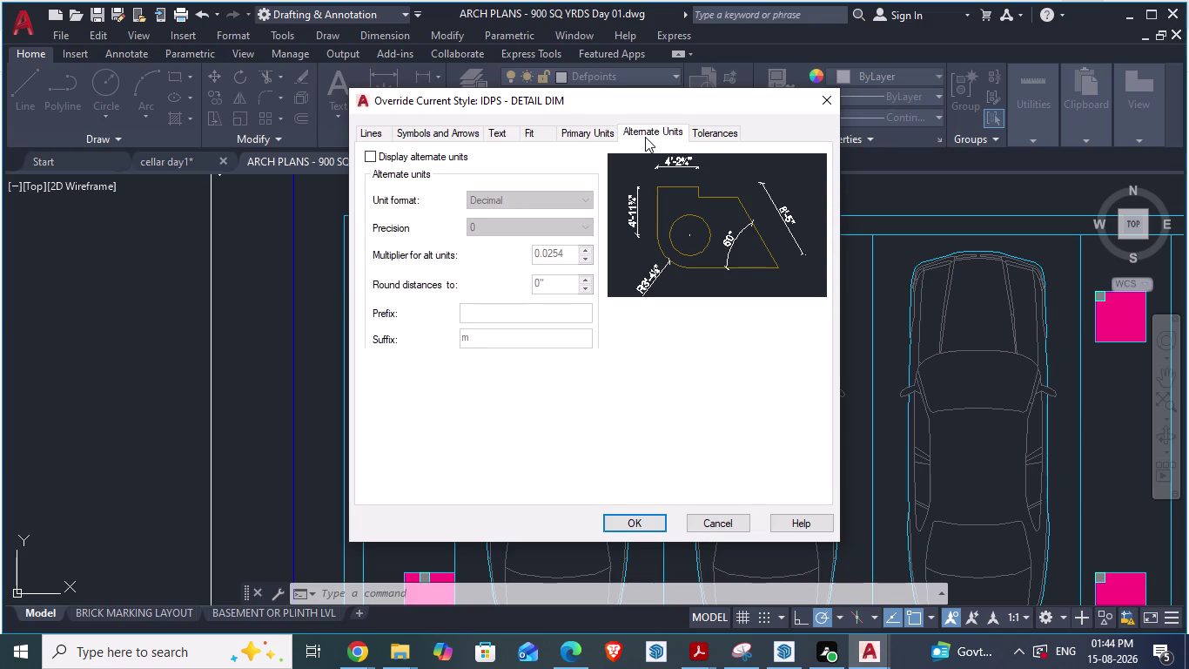
click(699, 135)
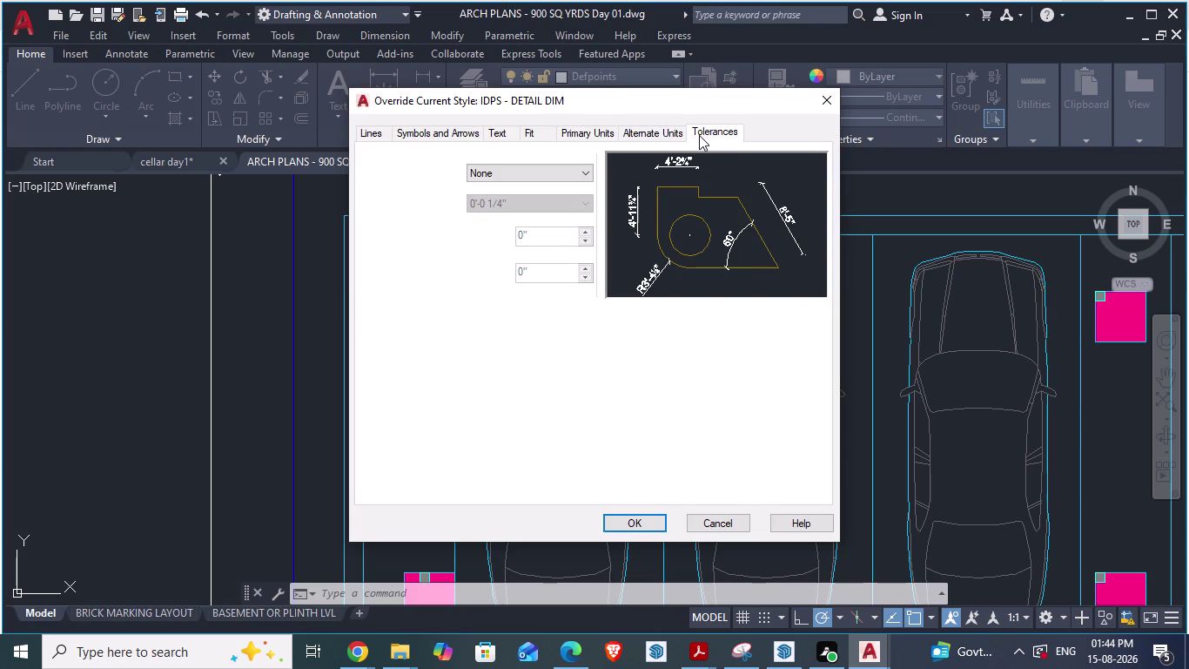
click(539, 135)
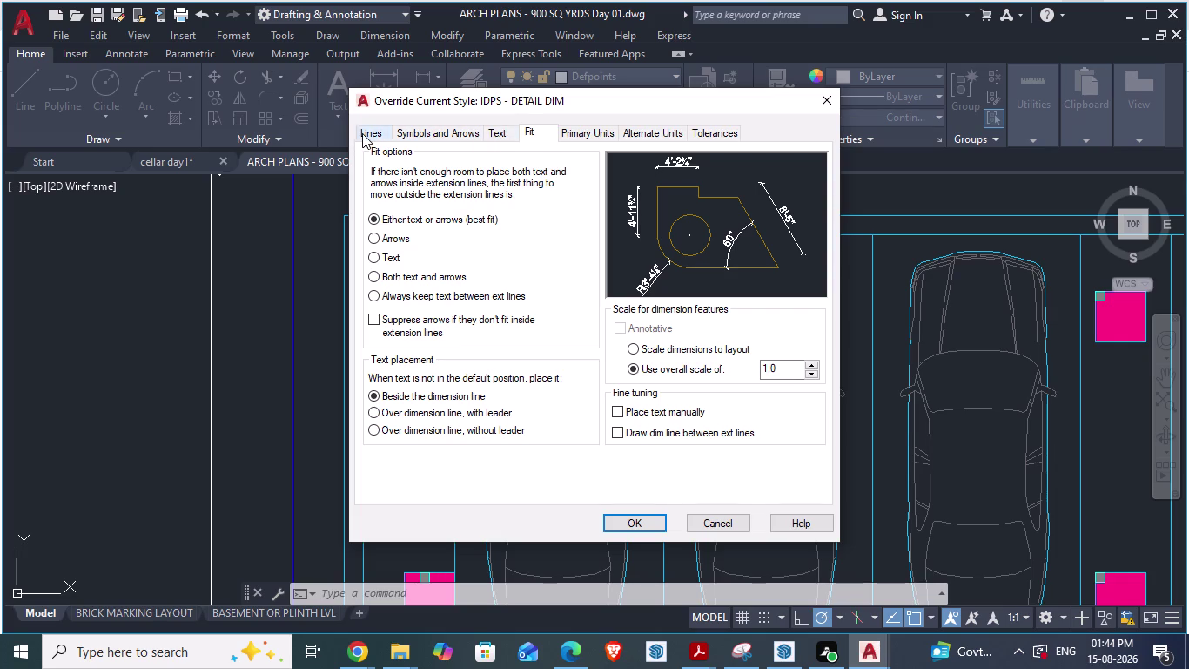
click(362, 134)
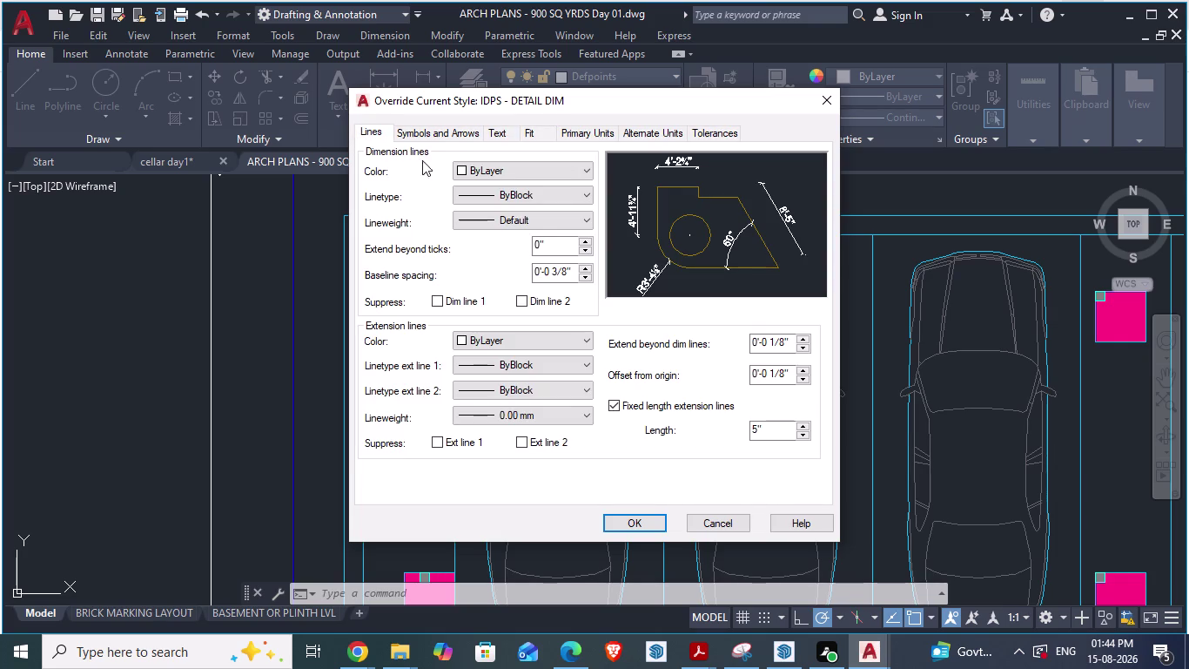
click(725, 524)
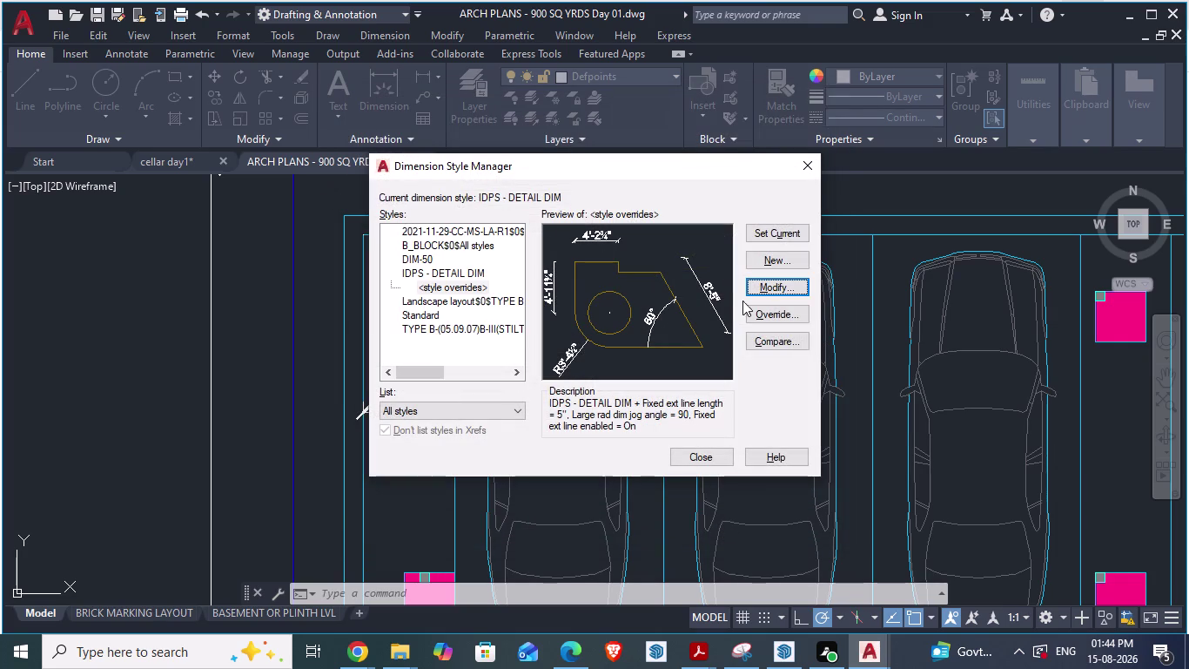
click(799, 169)
click(146, 161)
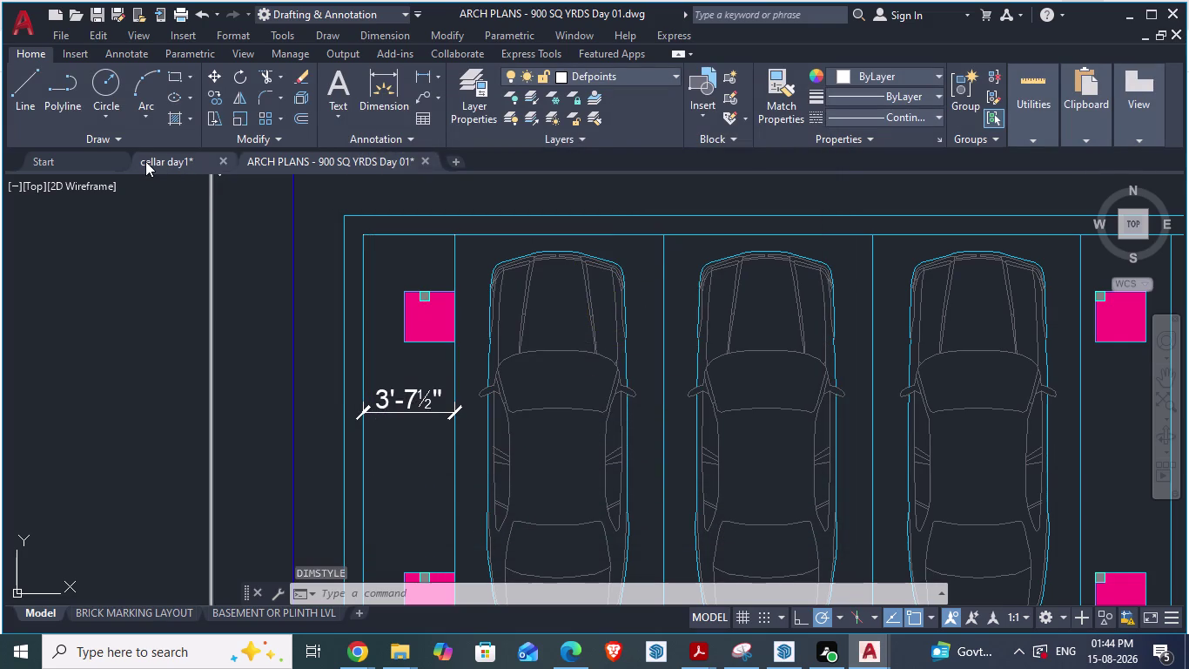
Reopen ISO-25 for editing and inspect its lines, arrowhead and text settings.
scroll(down, 3)
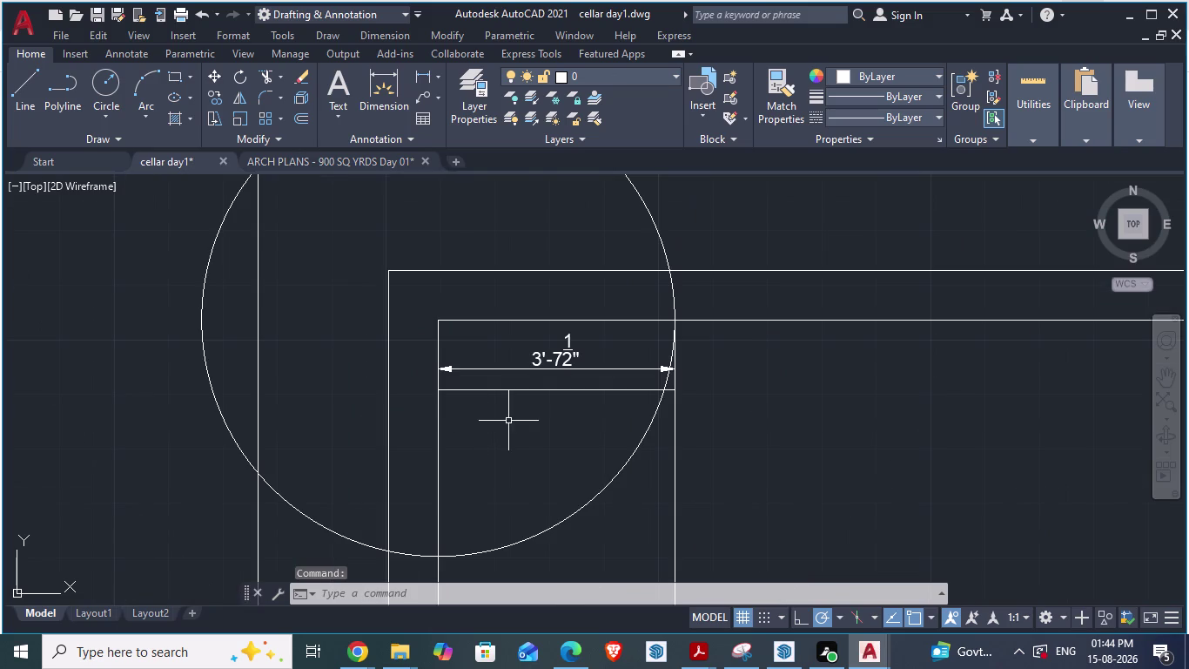
key(d)
key(Return)
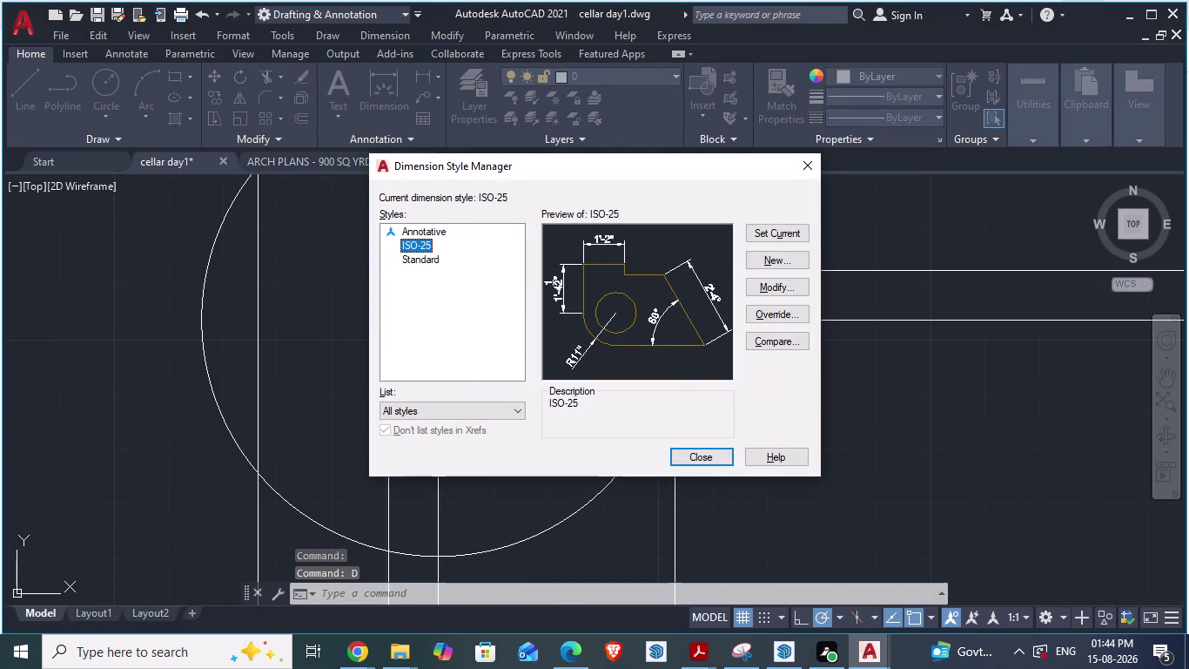
click(754, 291)
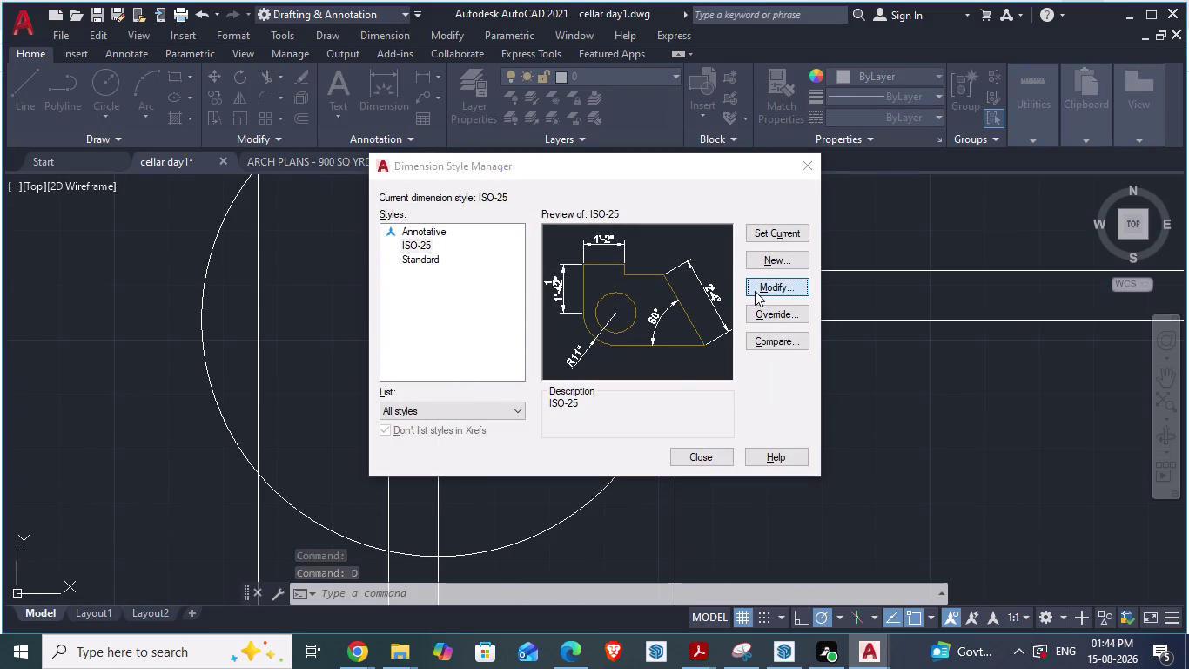
click(367, 135)
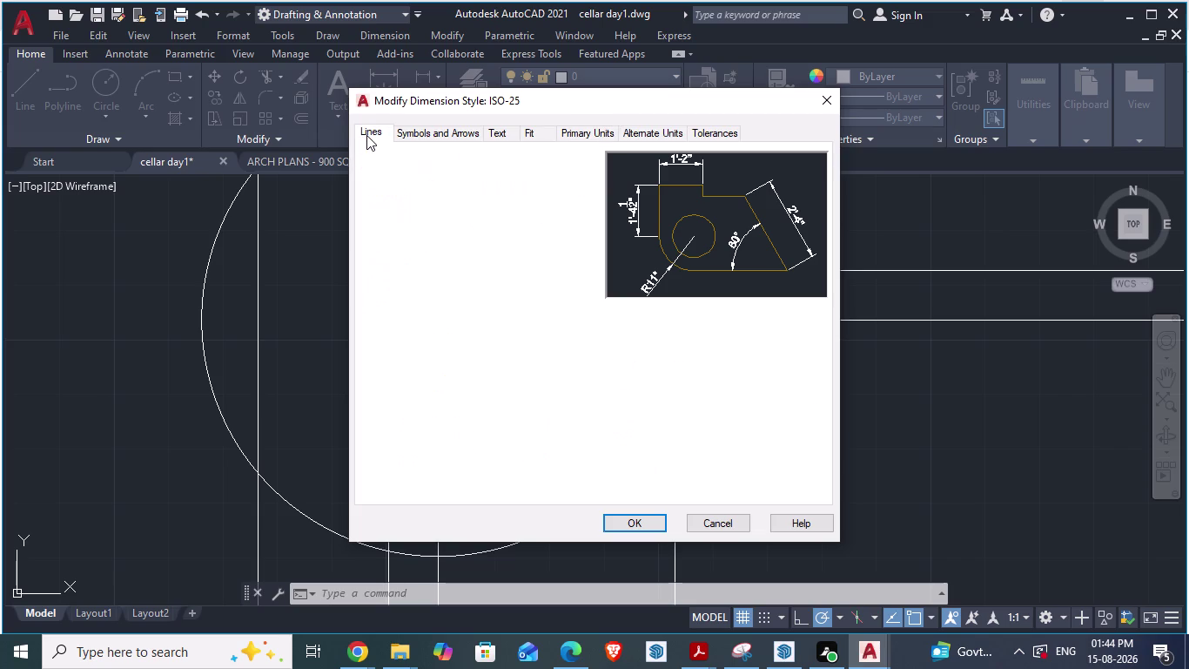
click(419, 134)
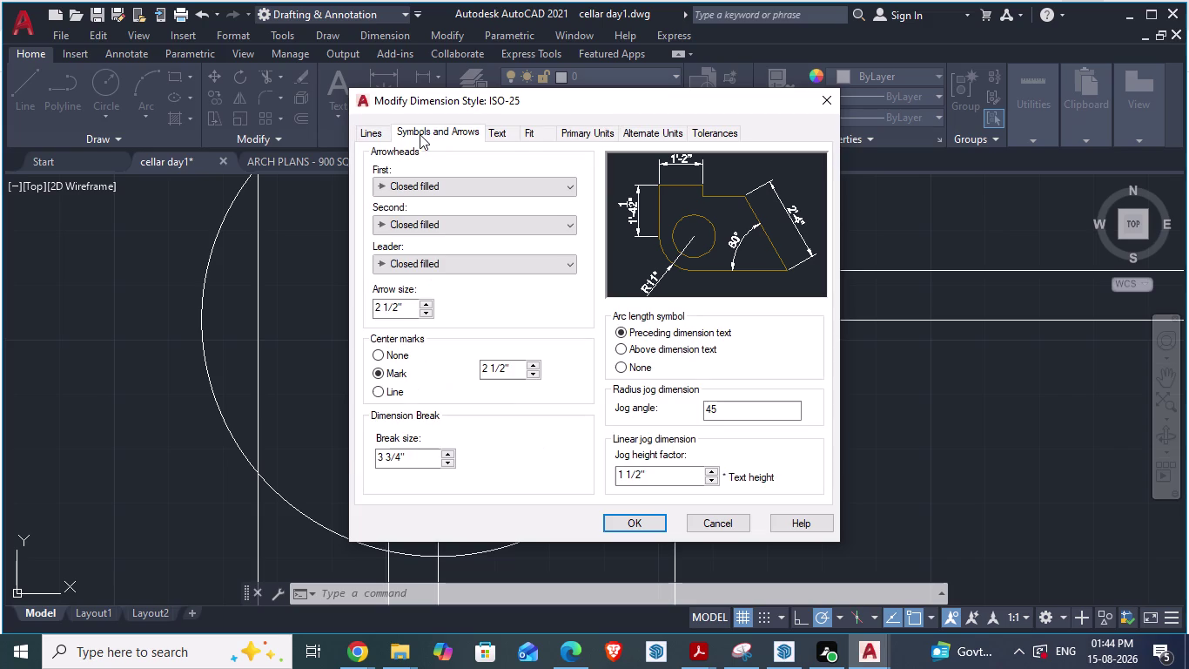
click(502, 186)
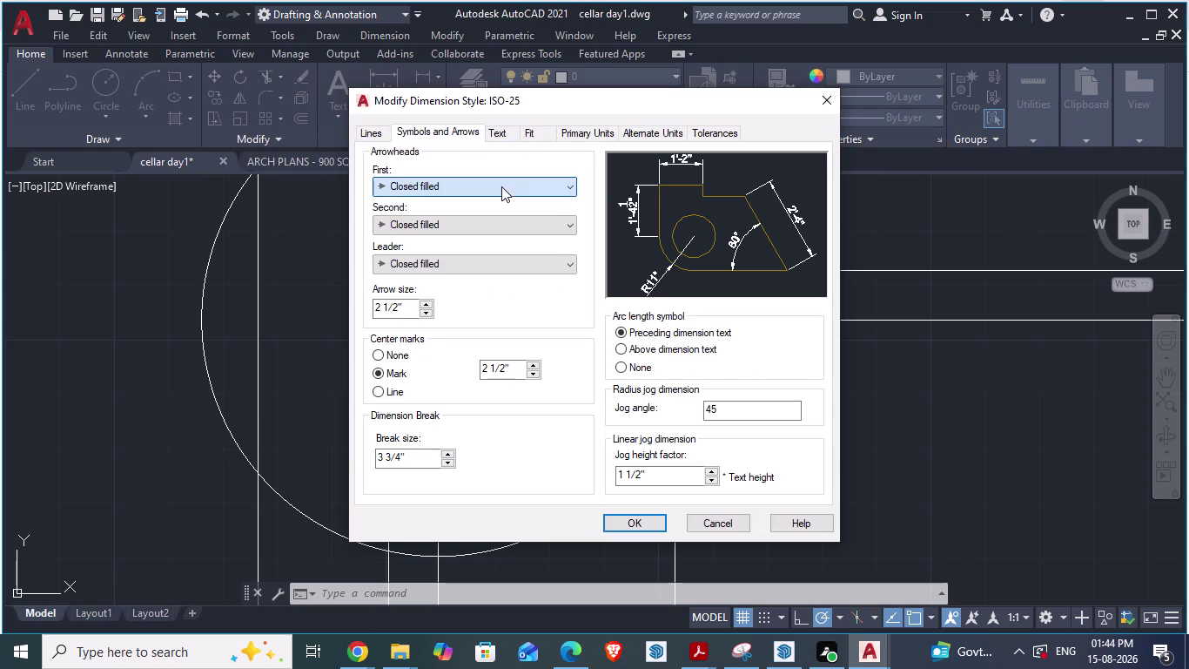
click(502, 186)
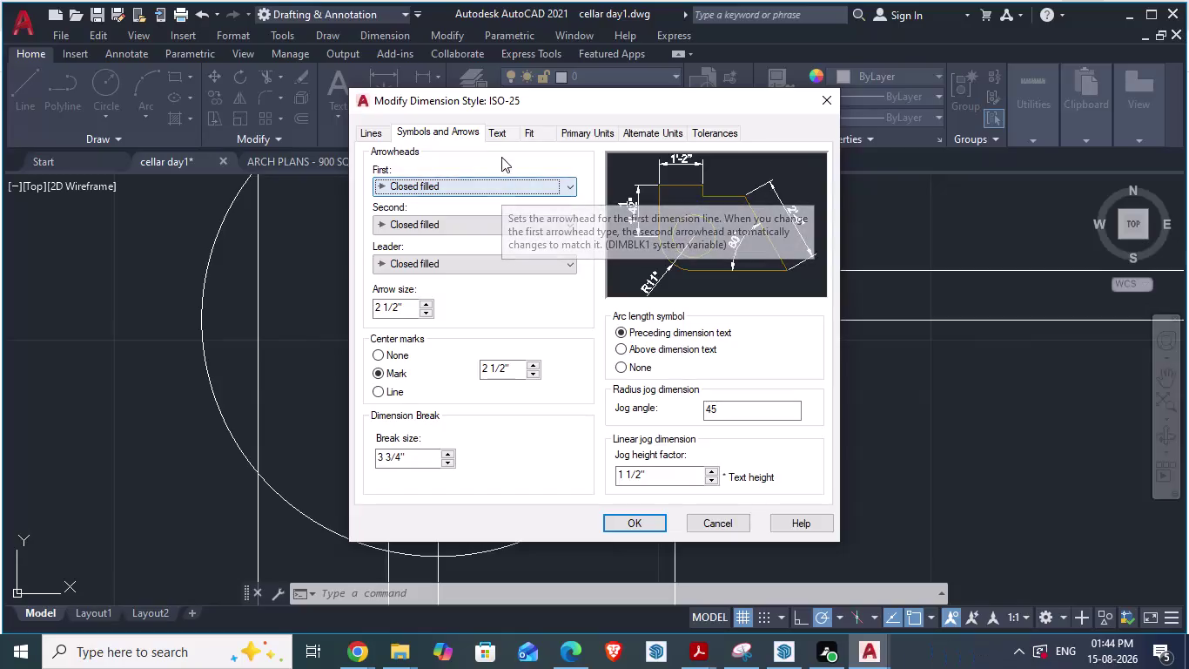
click(495, 135)
Confirm the ISO-25 text uses the Standard style, Arial font and ByBlock colour.
click(507, 175)
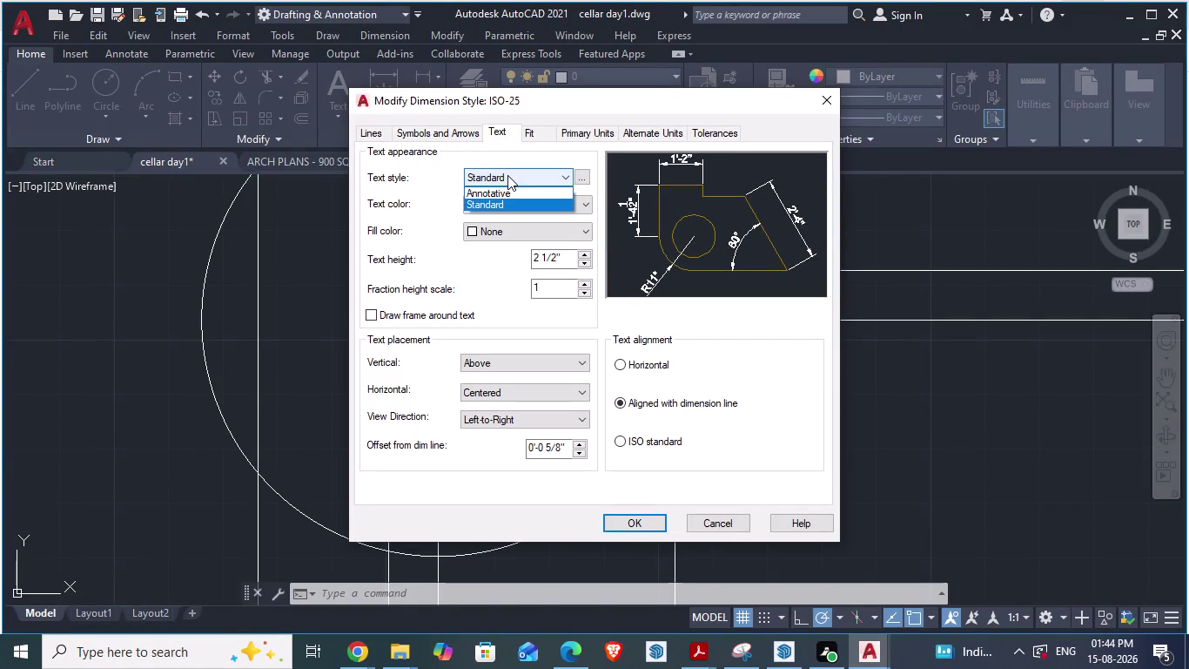
click(508, 176)
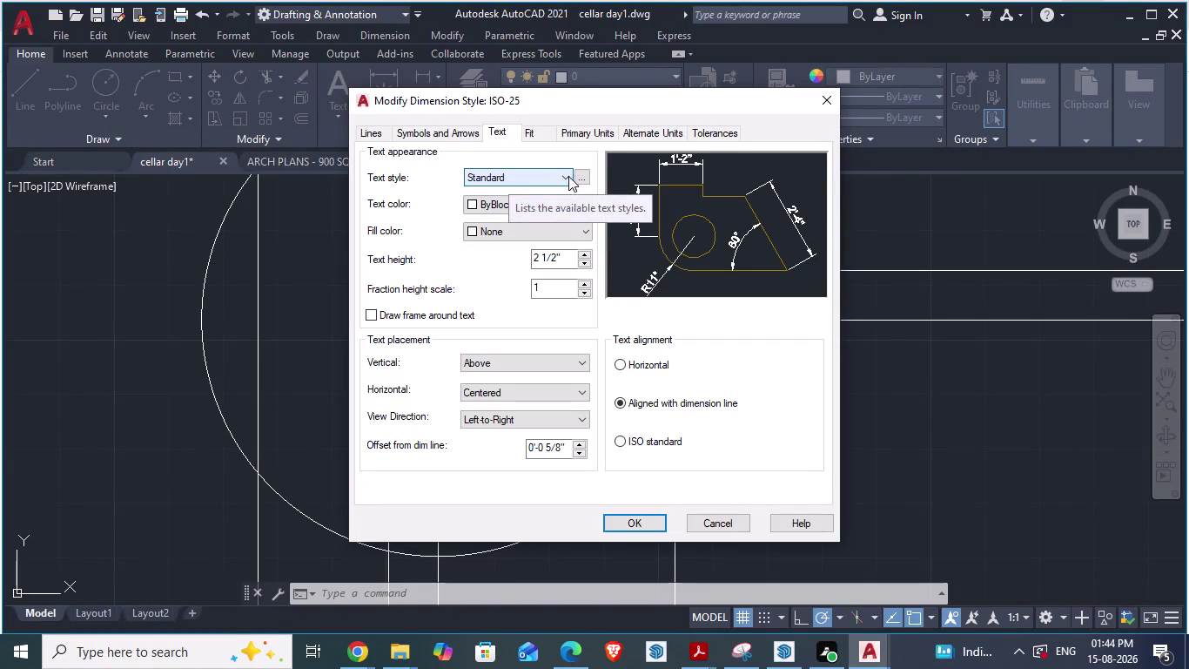
click(586, 179)
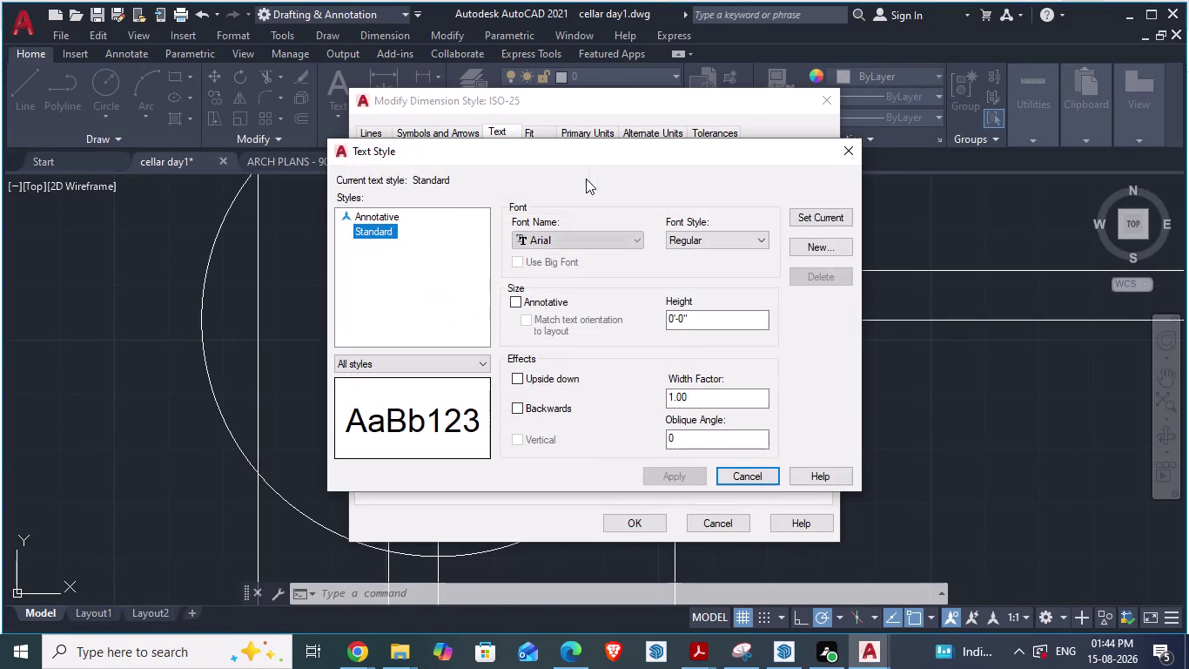
click(590, 238)
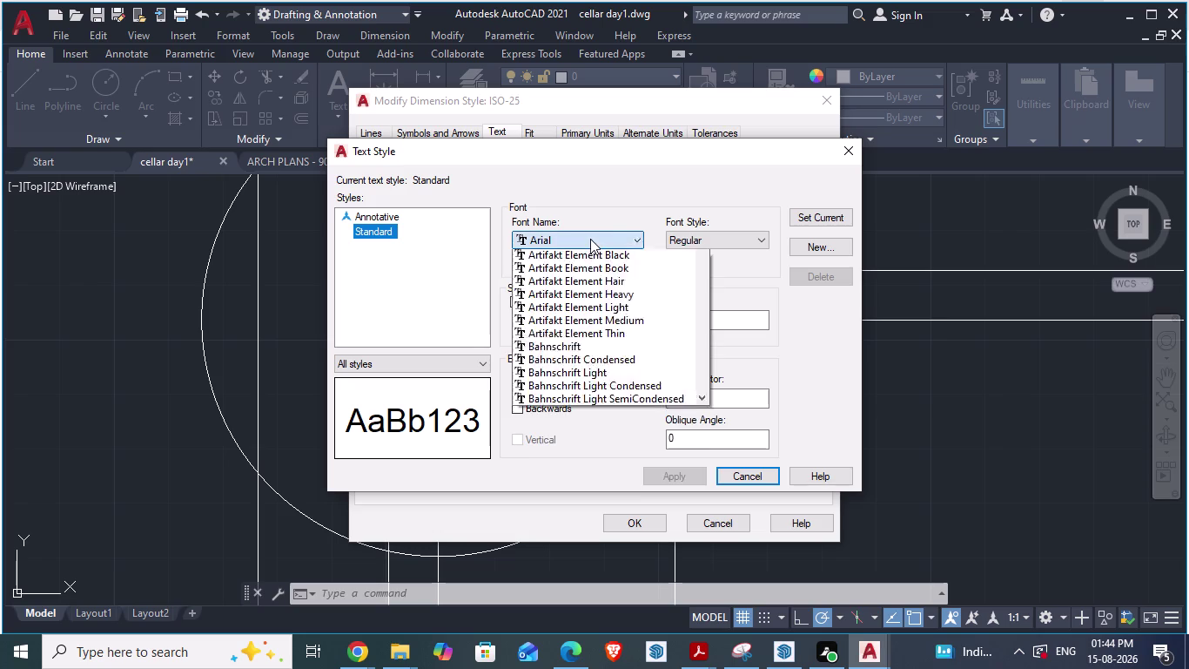
click(591, 238)
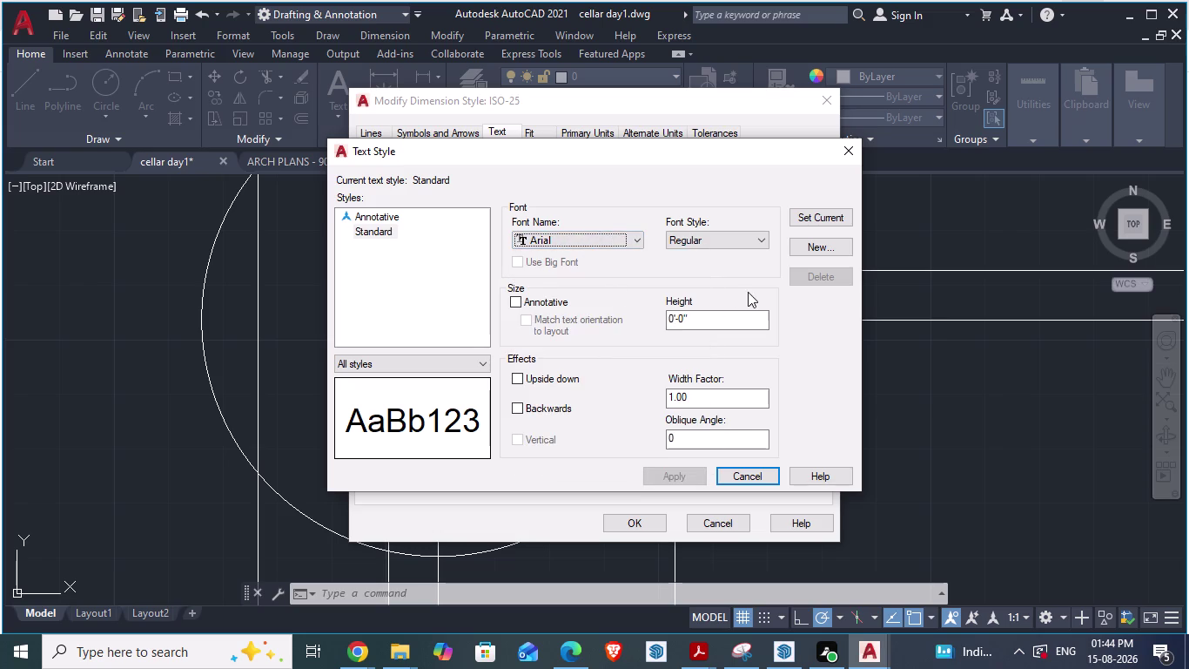
click(804, 217)
click(844, 147)
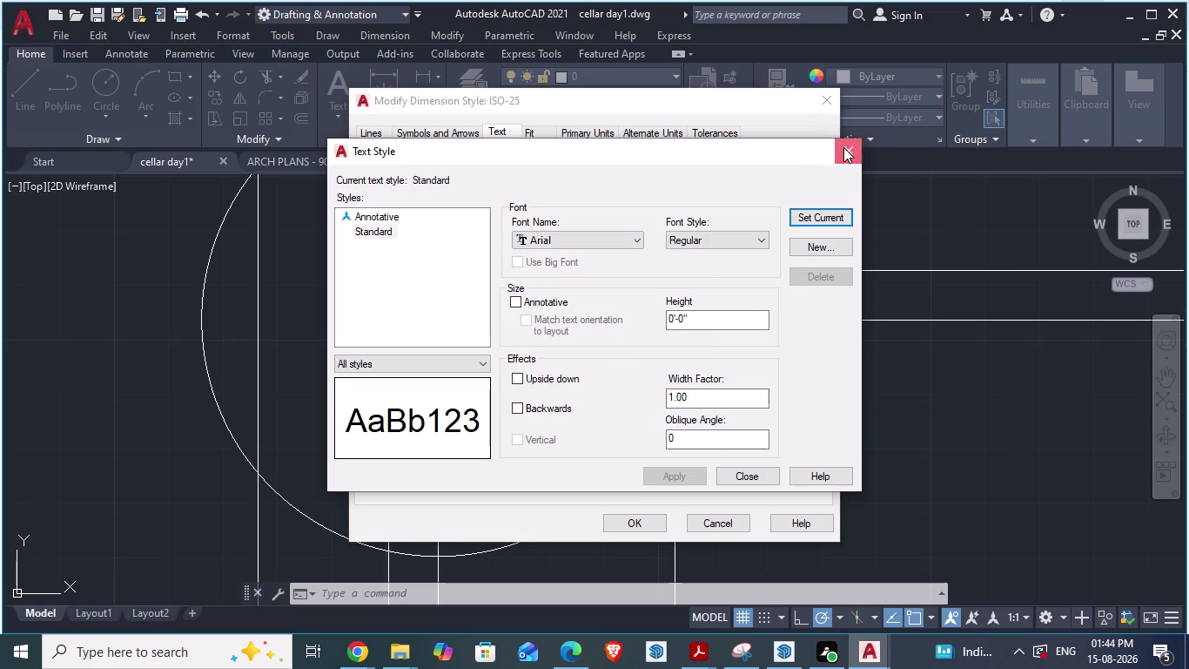
click(569, 206)
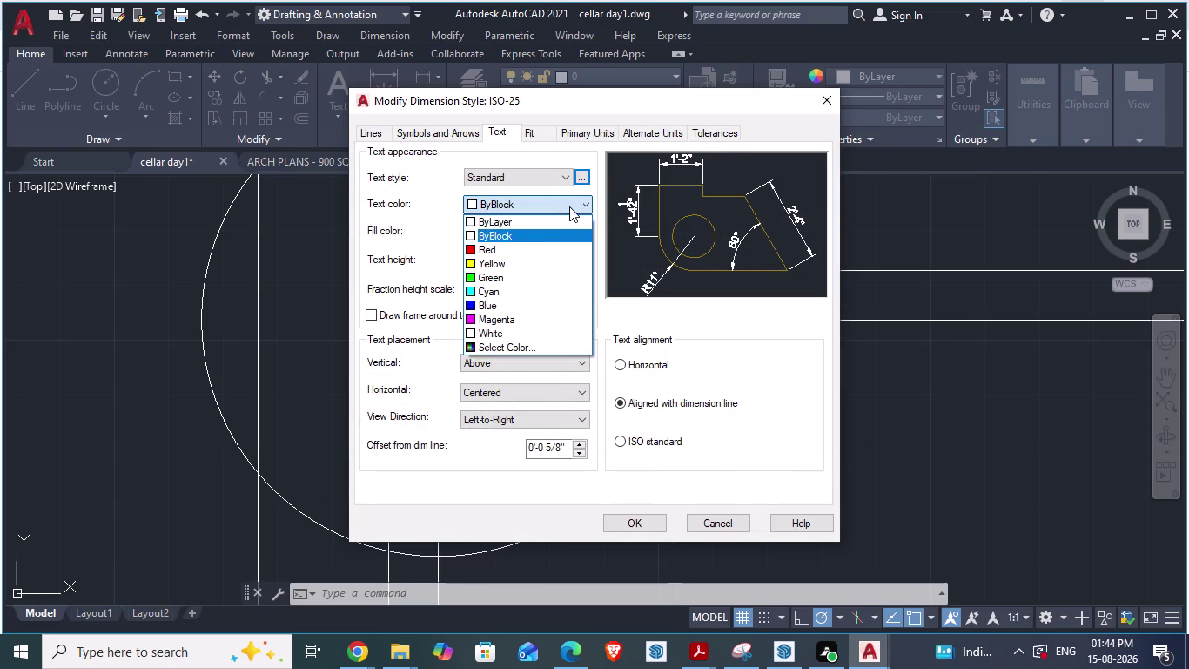
click(569, 207)
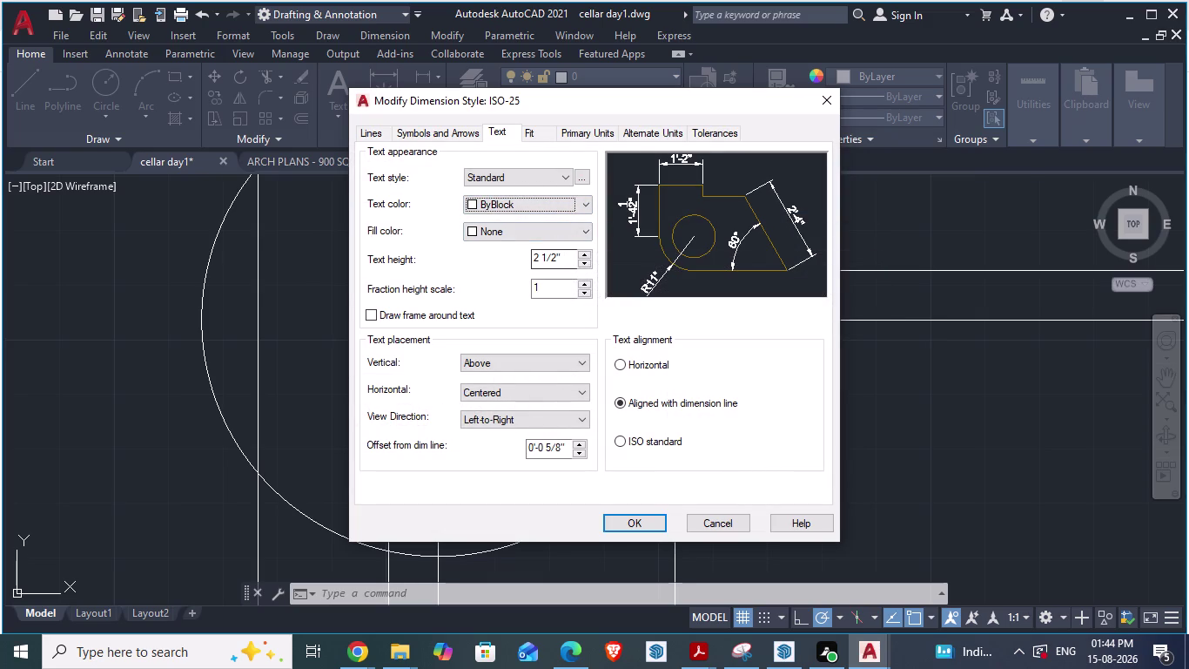
click(530, 129)
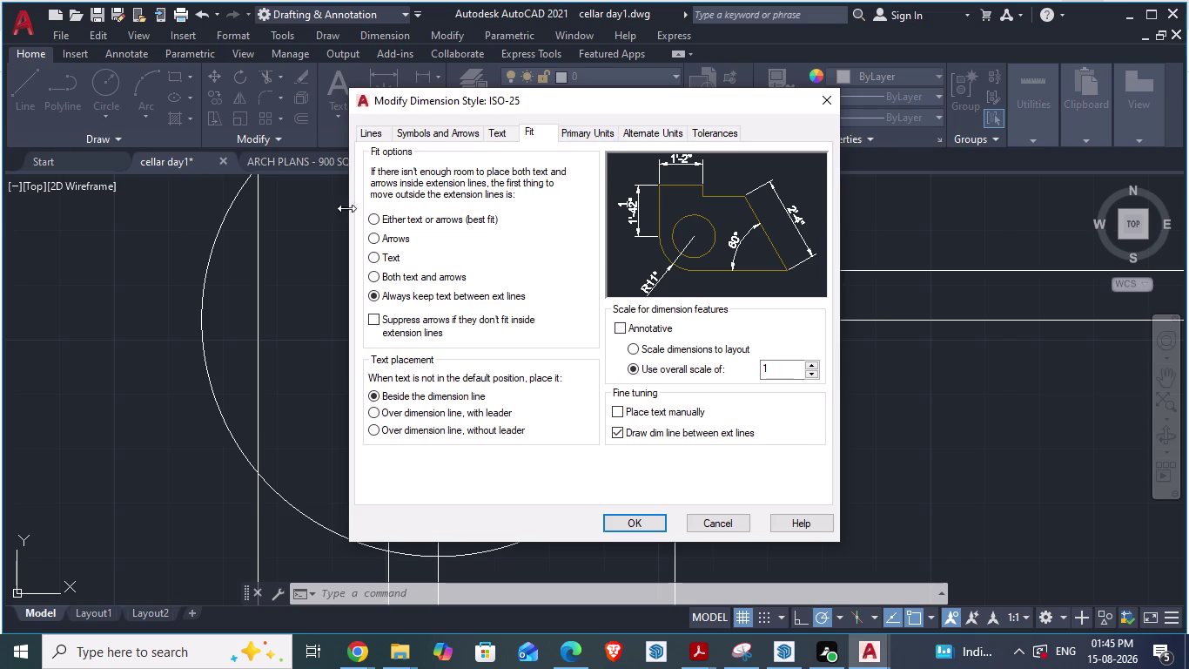
Keep dimension text between extension lines and set the round-off to 1/8".
click(378, 216)
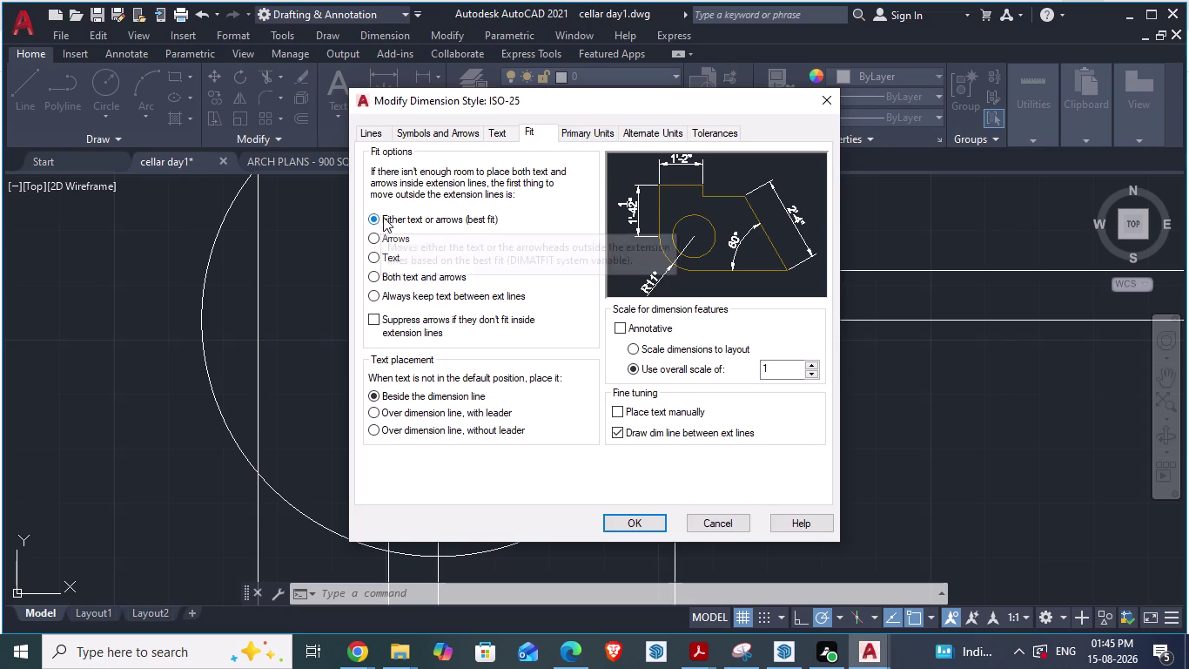
click(373, 298)
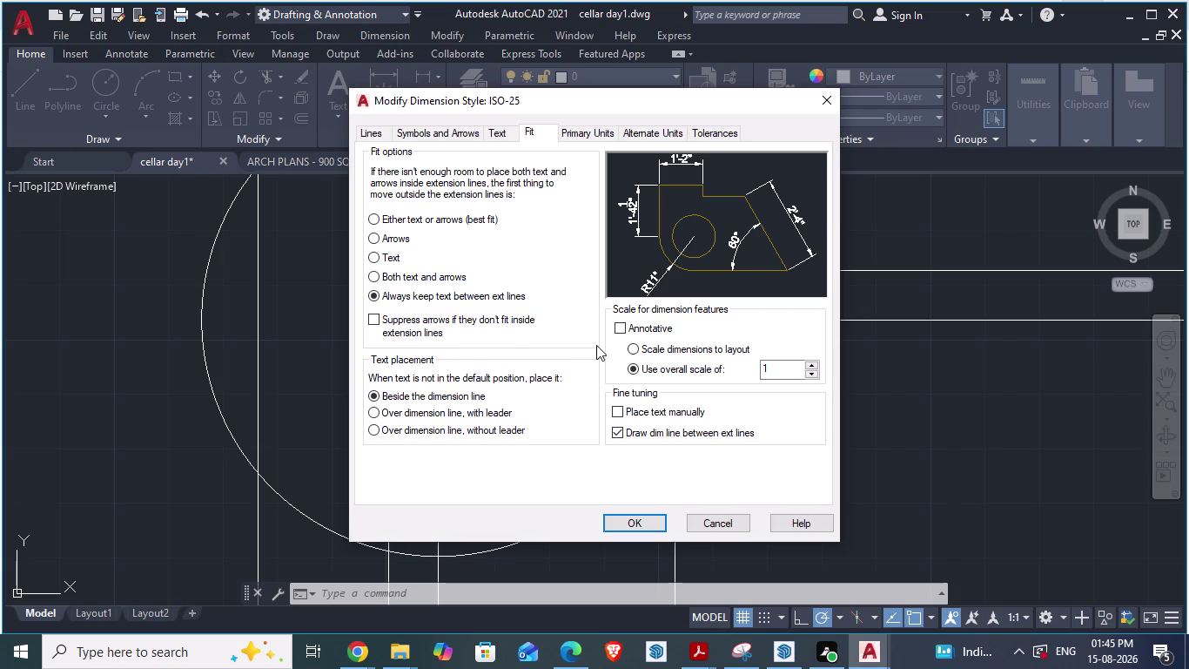
click(578, 129)
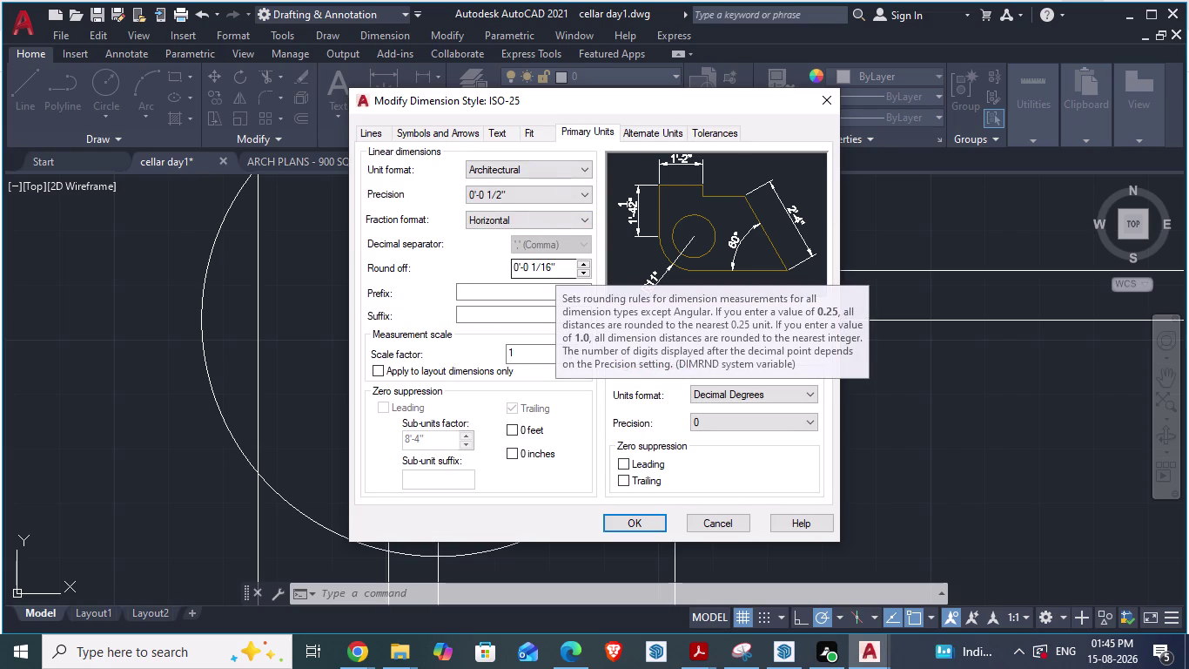
click(528, 296)
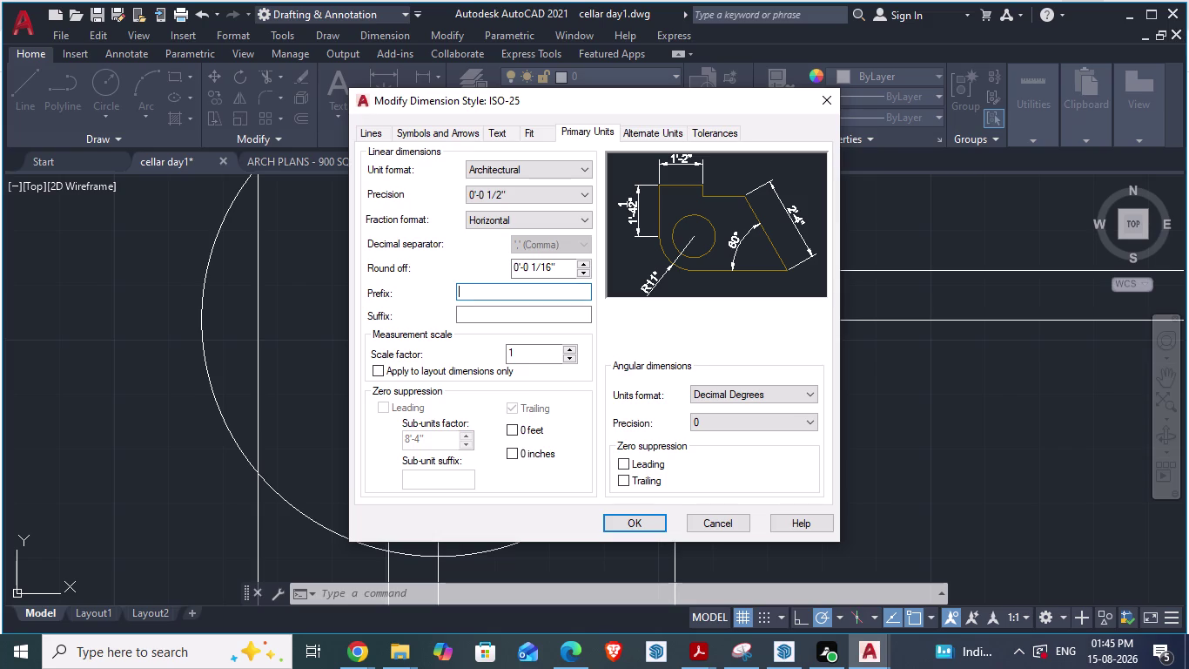
key(ctrl+v)
drag(515, 287, 436, 285)
key(BackSpace)
drag(560, 267, 421, 266)
key(ctrl+v)
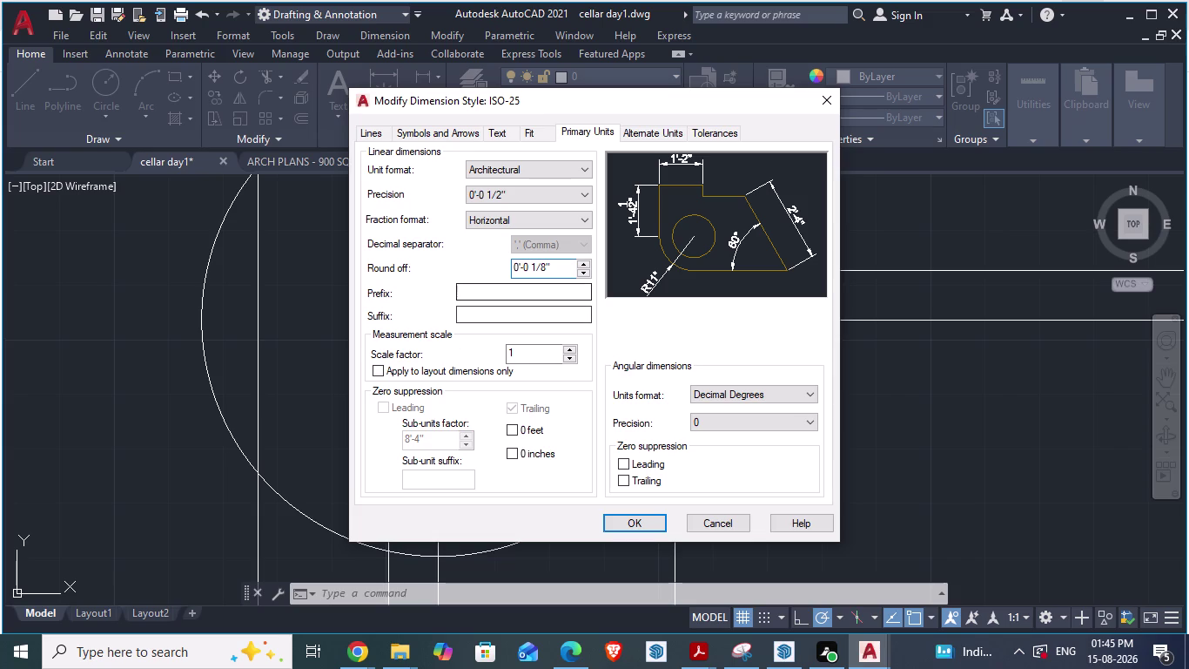
Set ISO-25 precision to 1/4", apply the changes and make ISO-25 current.
click(473, 288)
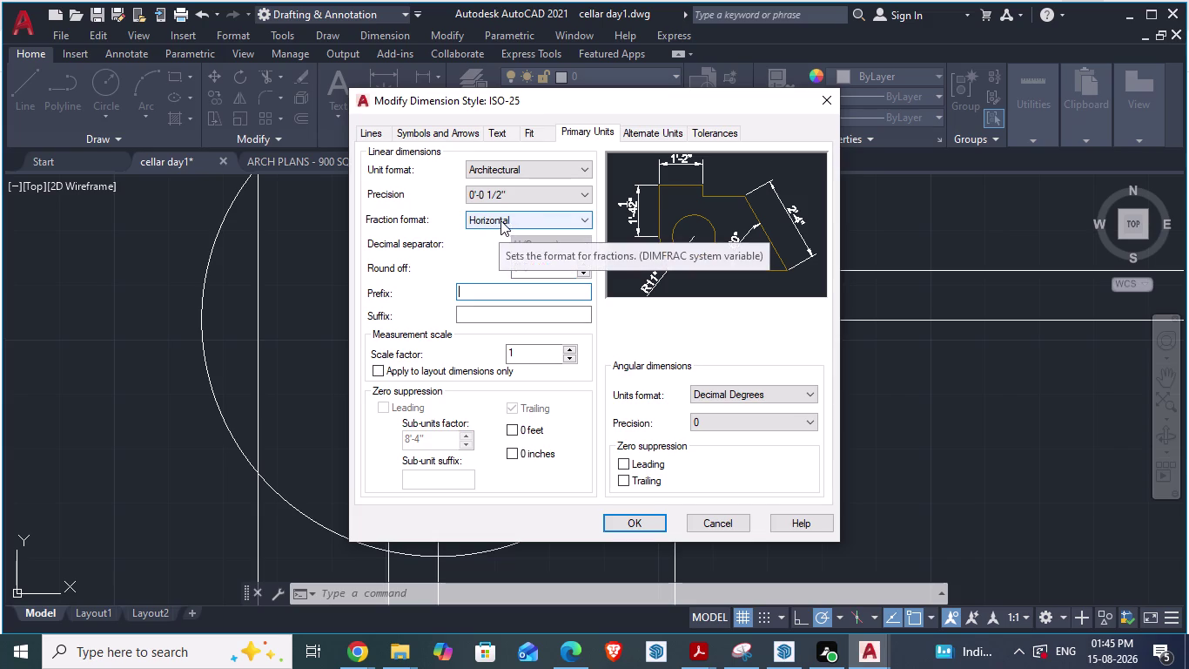
click(519, 198)
click(506, 232)
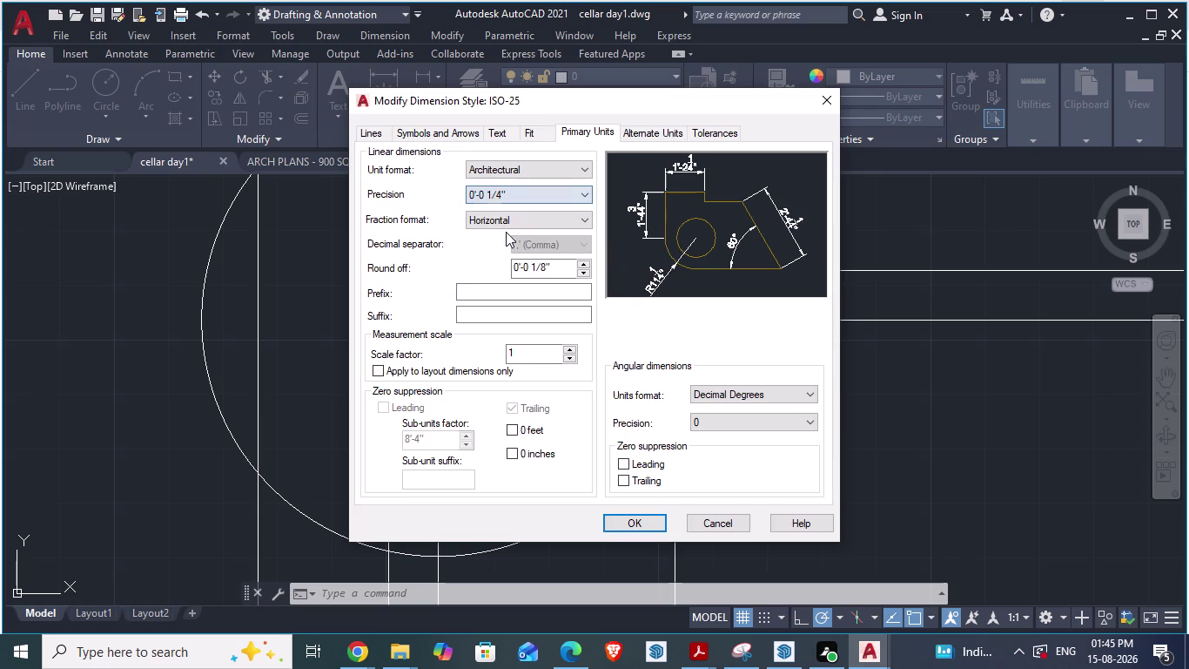
click(473, 265)
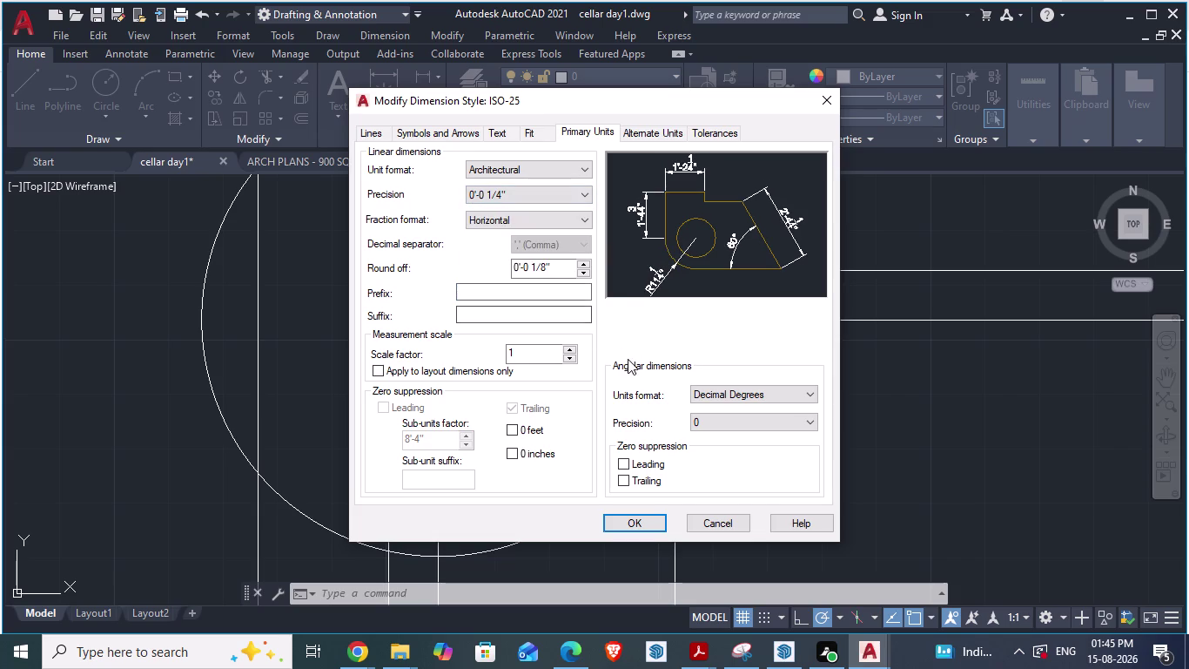
click(644, 522)
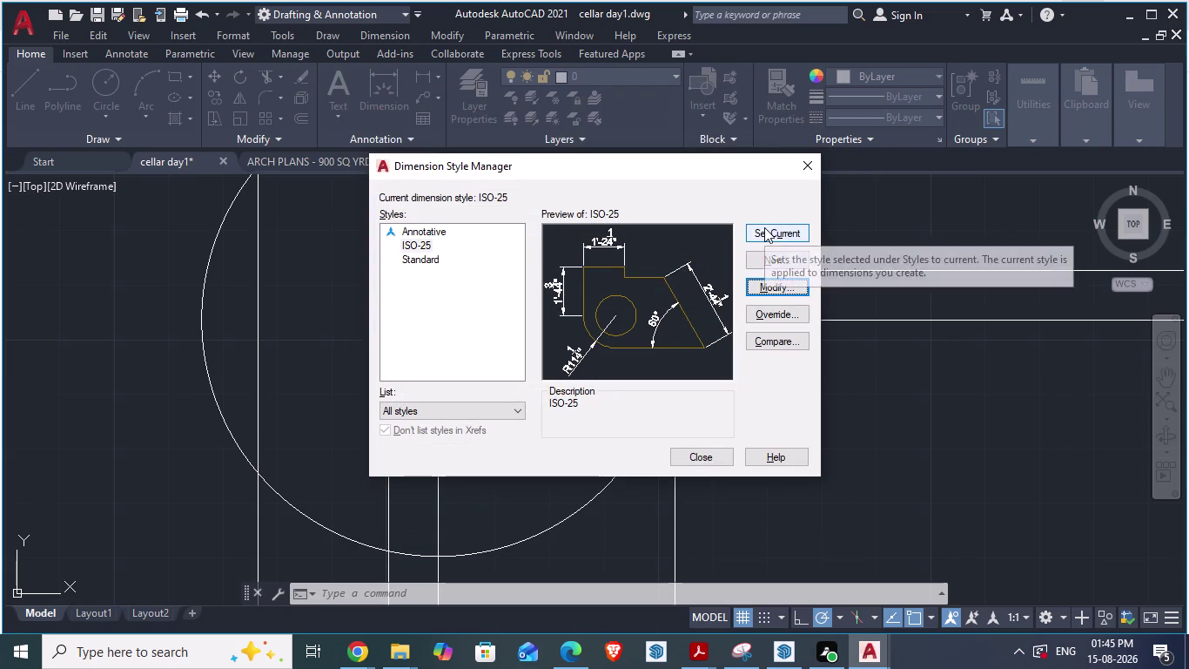
click(764, 227)
click(697, 457)
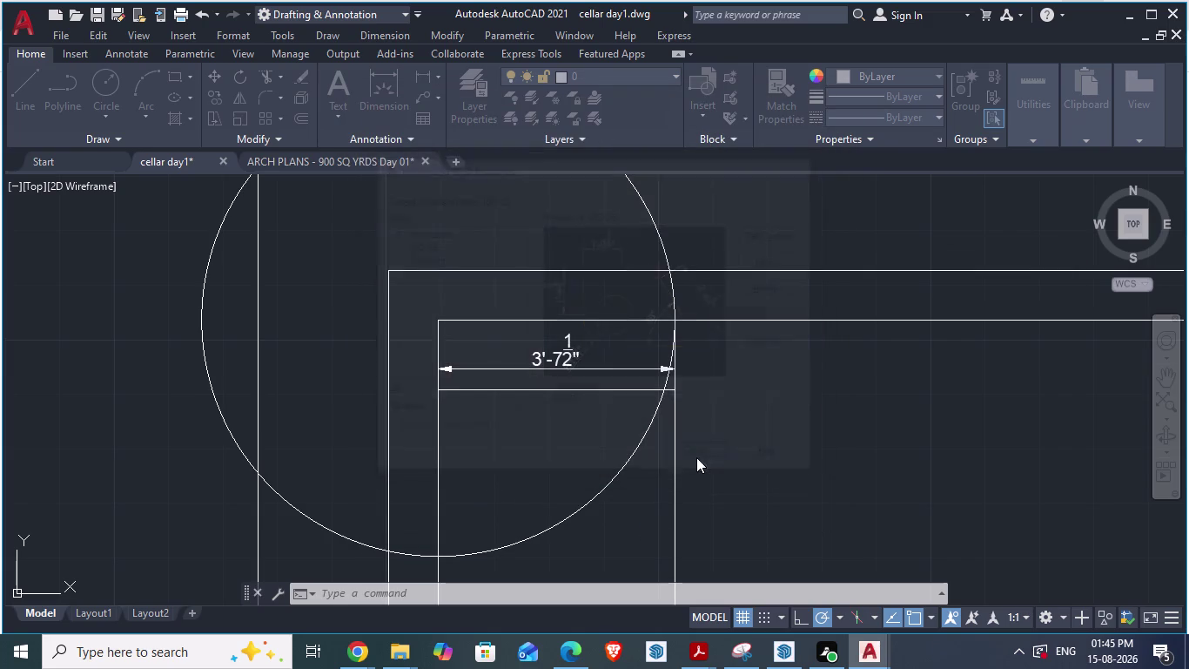
Erase the test dimension, then bring up the ARCH PLANS drawing.
scroll(down, 3)
scroll(up, 3)
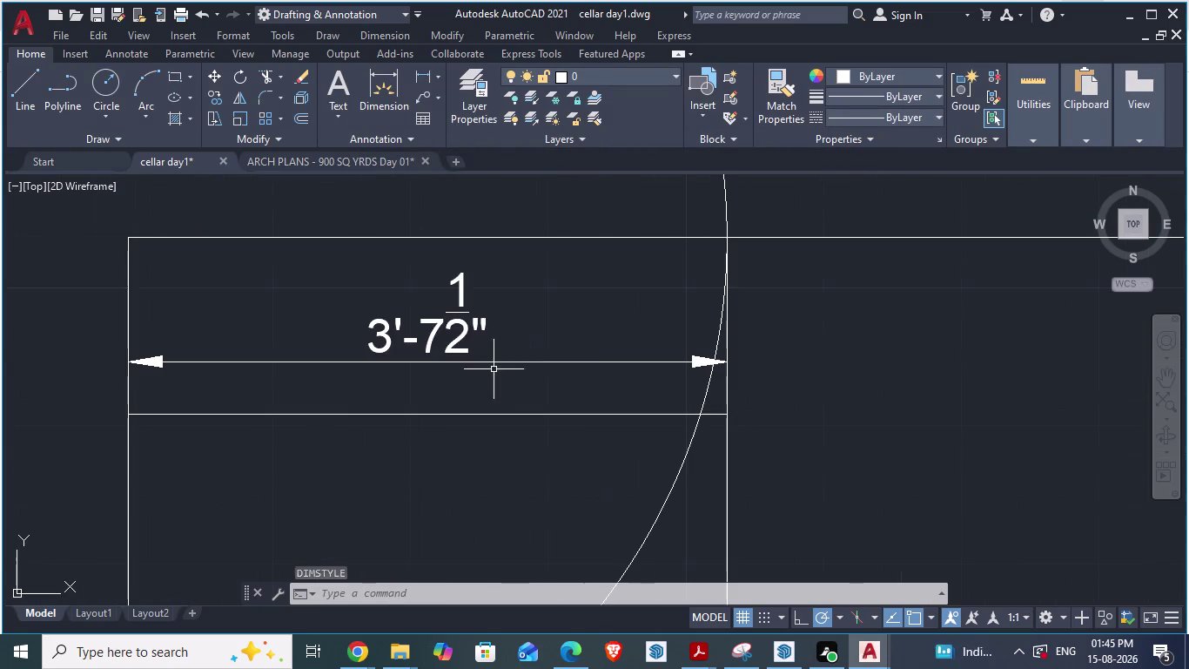
click(456, 341)
key(Delete)
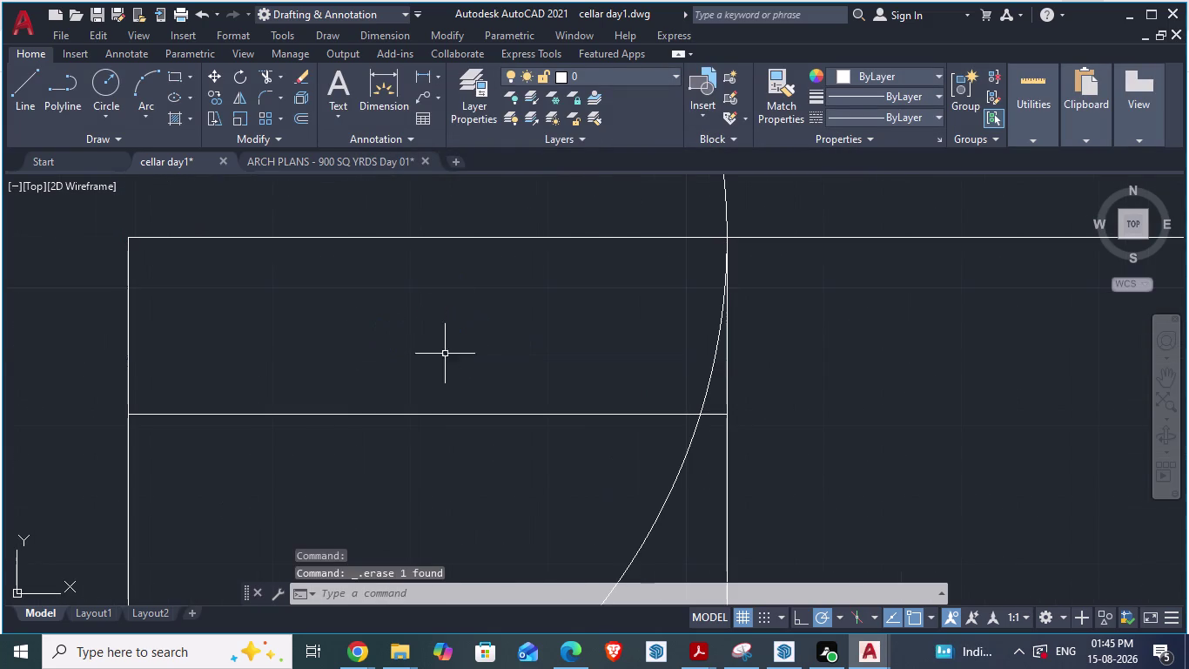
click(305, 160)
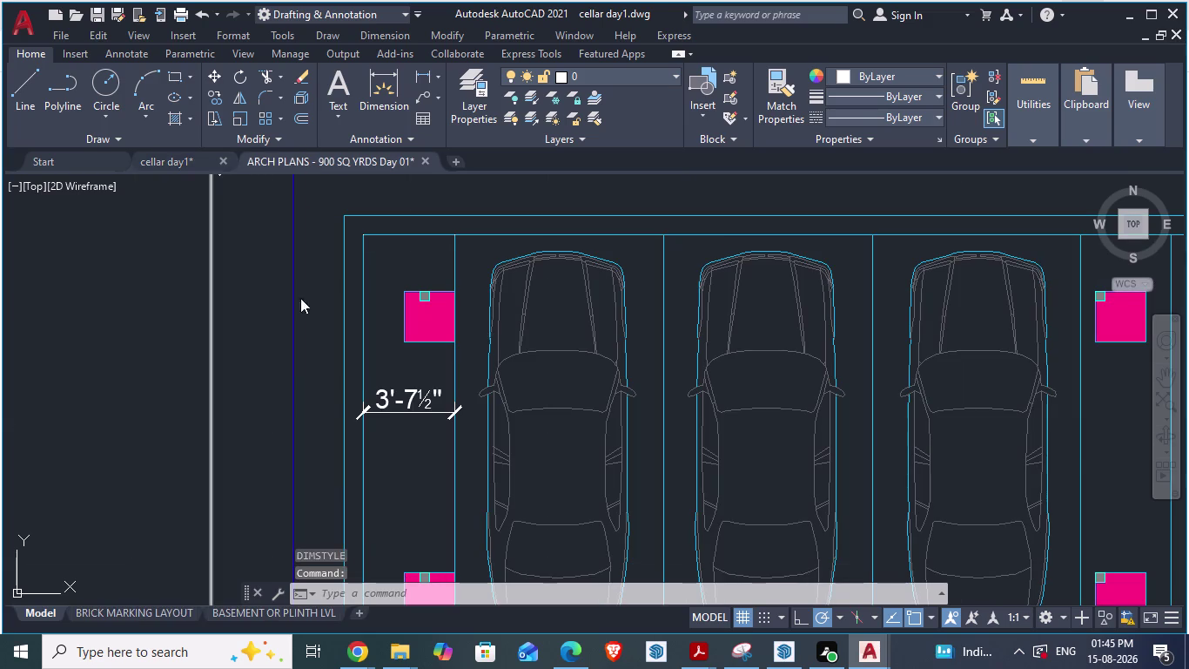
Place an aligned 16'-6" dimension along the parking bay length.
scroll(down, 3)
scroll(up, 3)
scroll(down, 3)
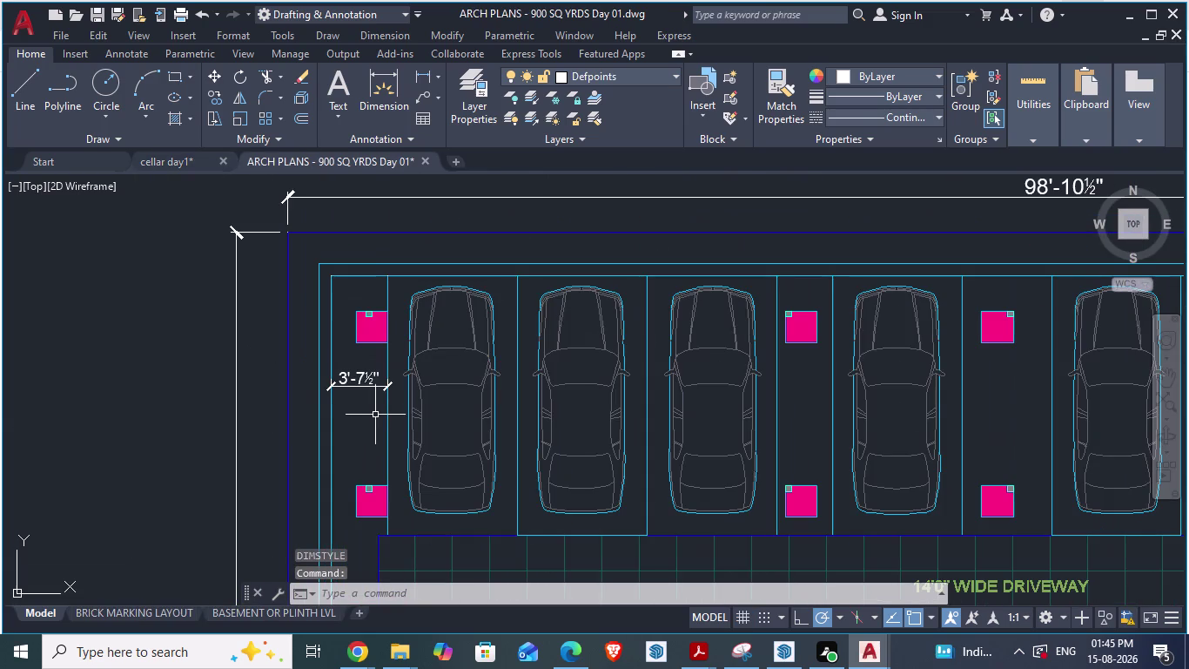
key(d)
key(a)
key(Return)
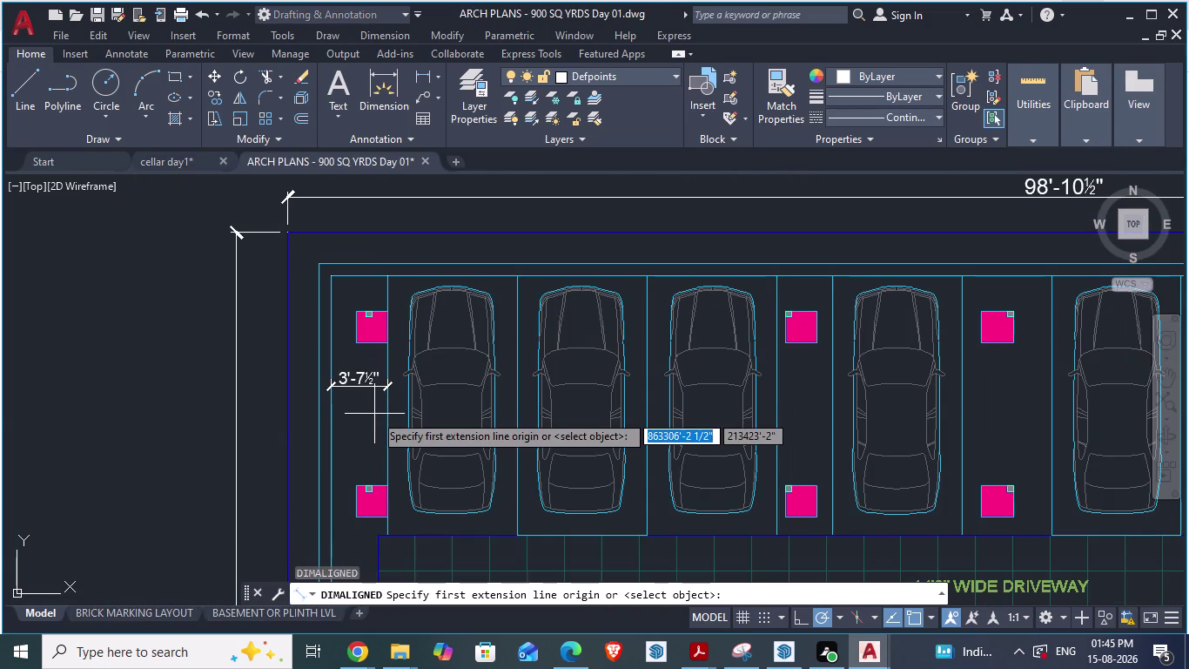
click(384, 274)
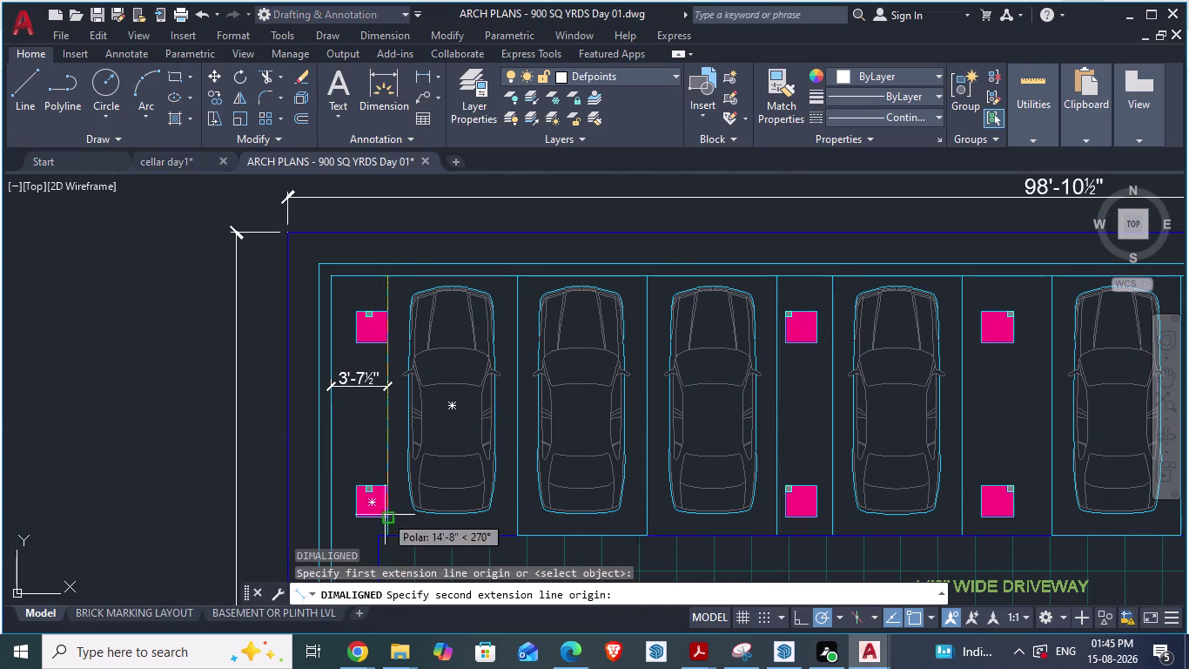
click(387, 531)
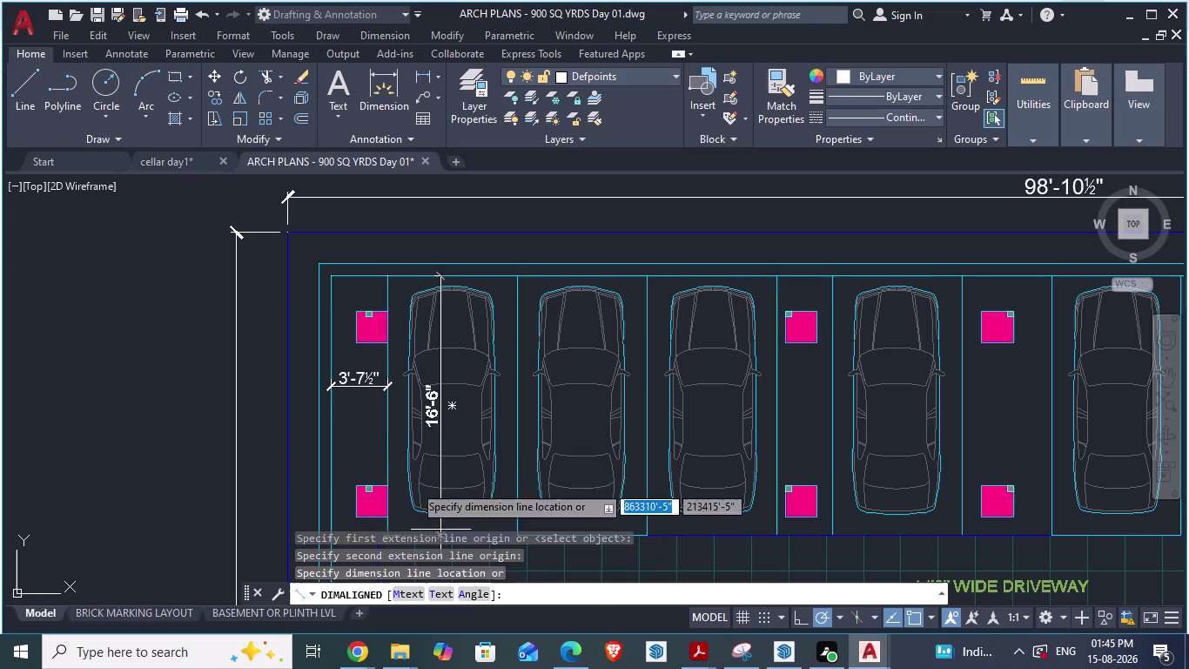
click(397, 433)
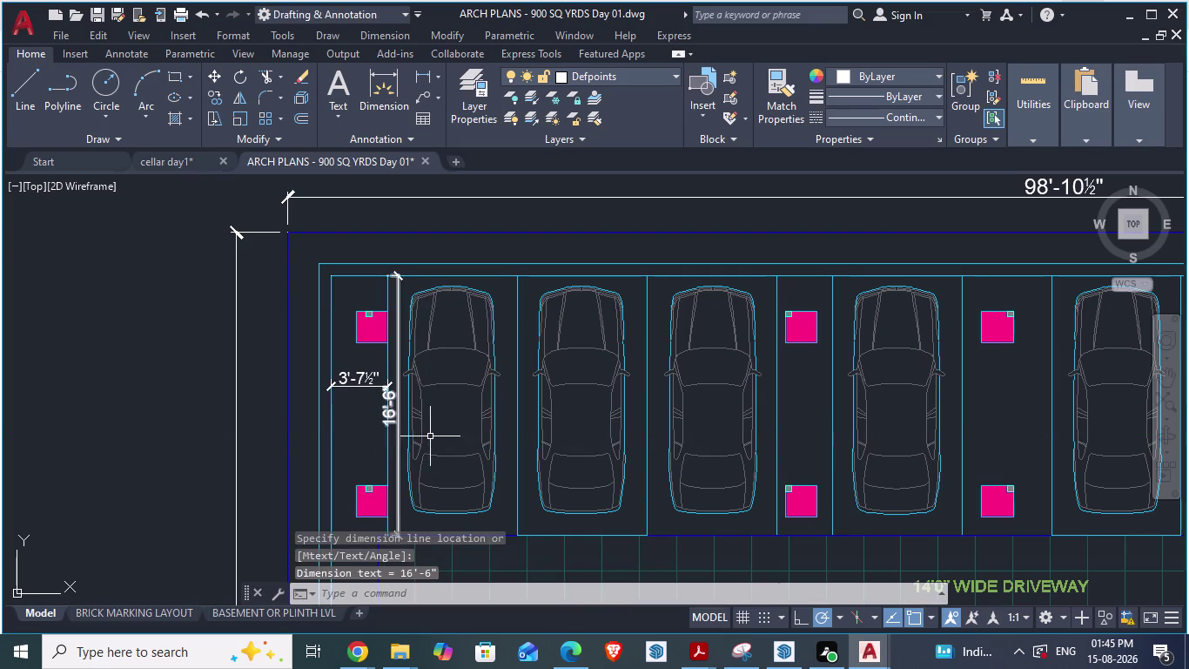
Select and copy the 16'-6" dimension text, dismissing the copy warning.
triple_click(386, 415)
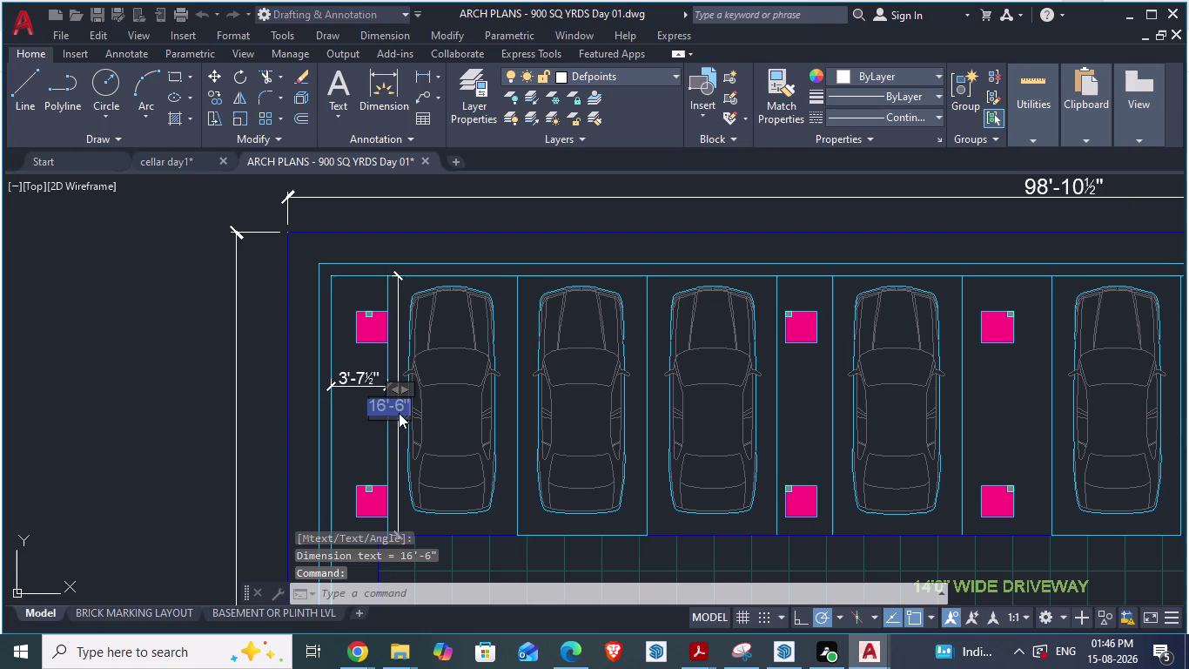
key(ctrl+c)
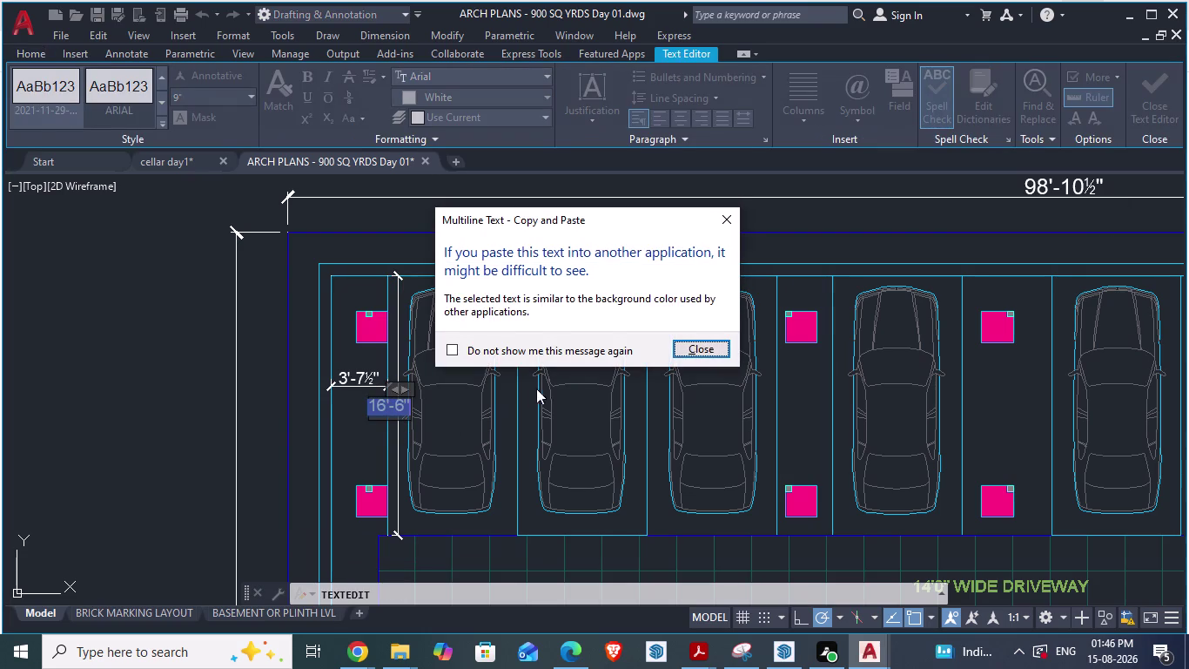
click(685, 350)
scroll(up, 3)
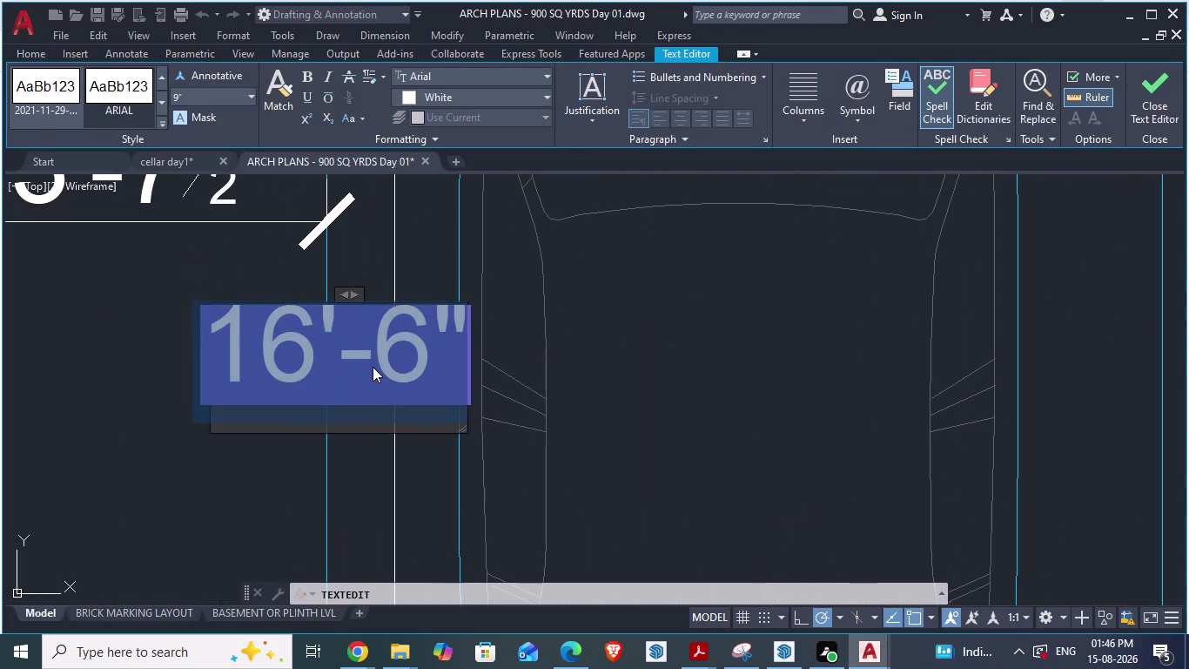
click(372, 367)
triple_click(373, 367)
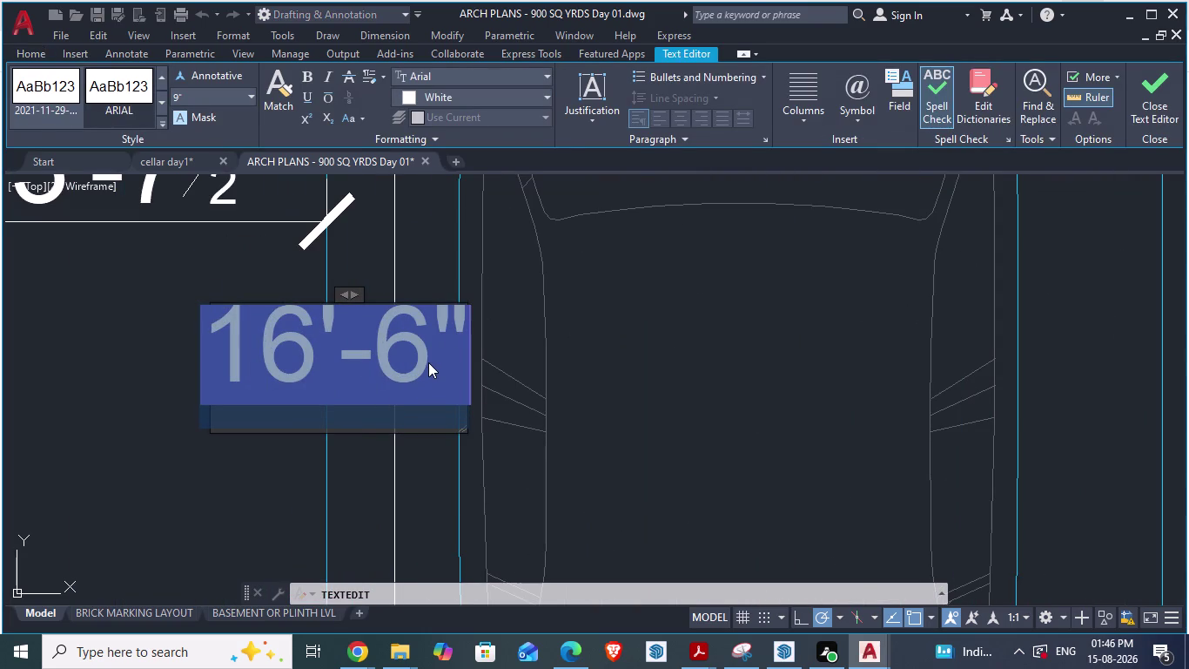
drag(428, 362, 321, 365)
scroll(down, 3)
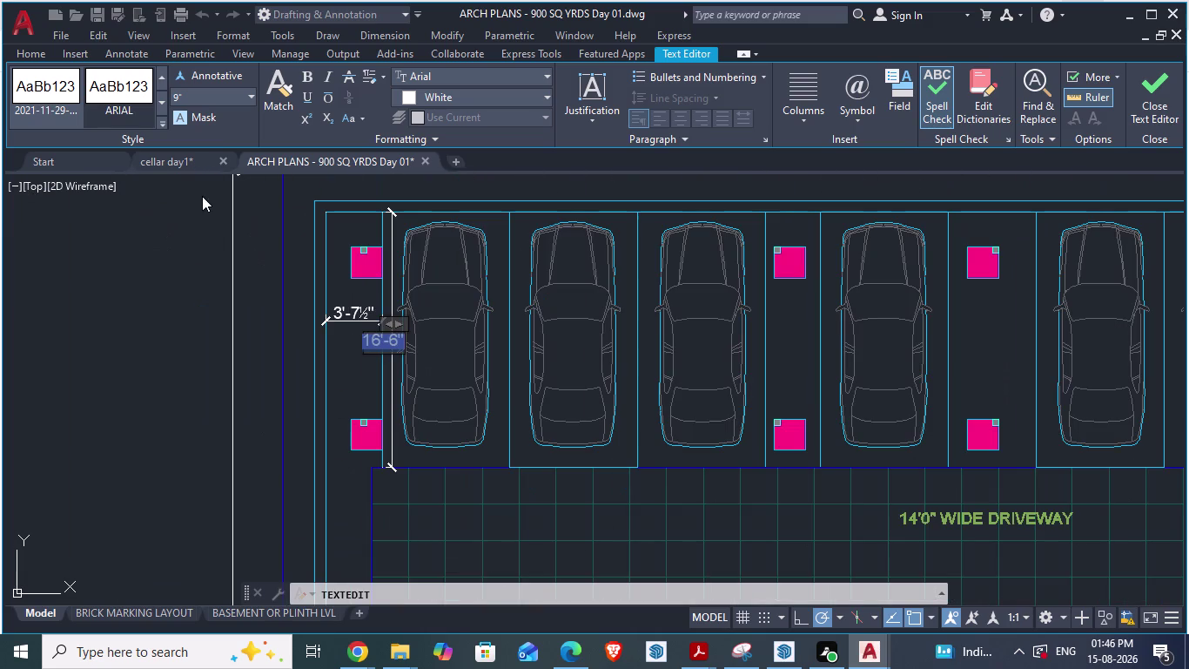
Exit the text editor without changes and return to cellar day1.
click(165, 161)
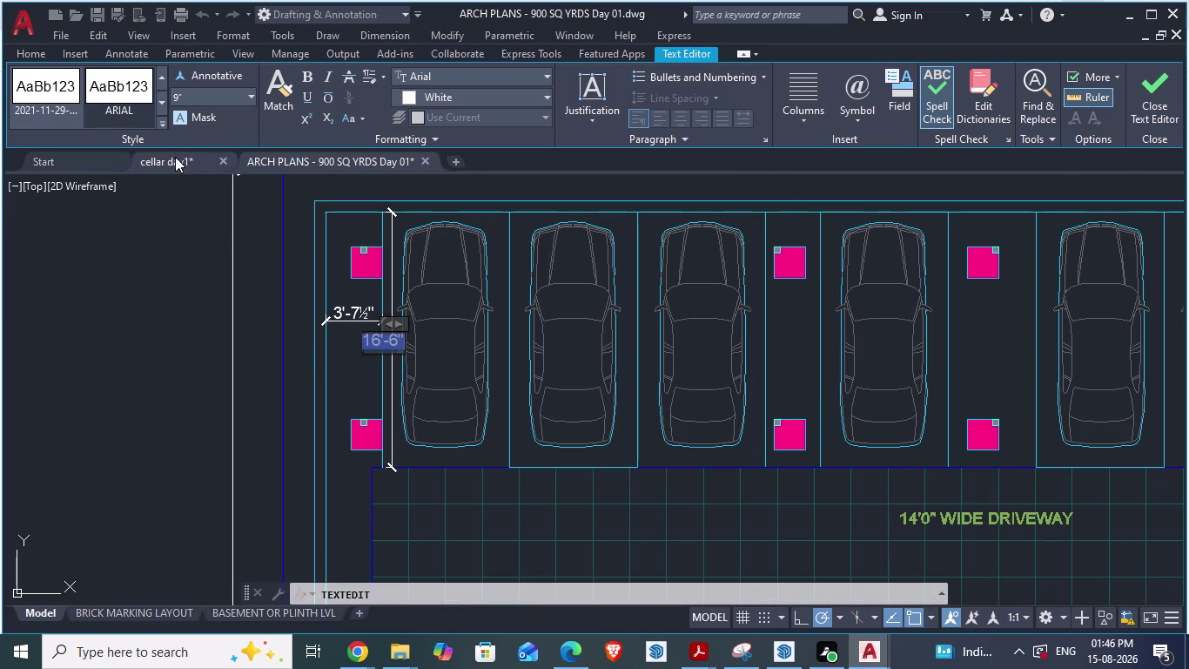
click(175, 158)
click(299, 161)
double_click(373, 376)
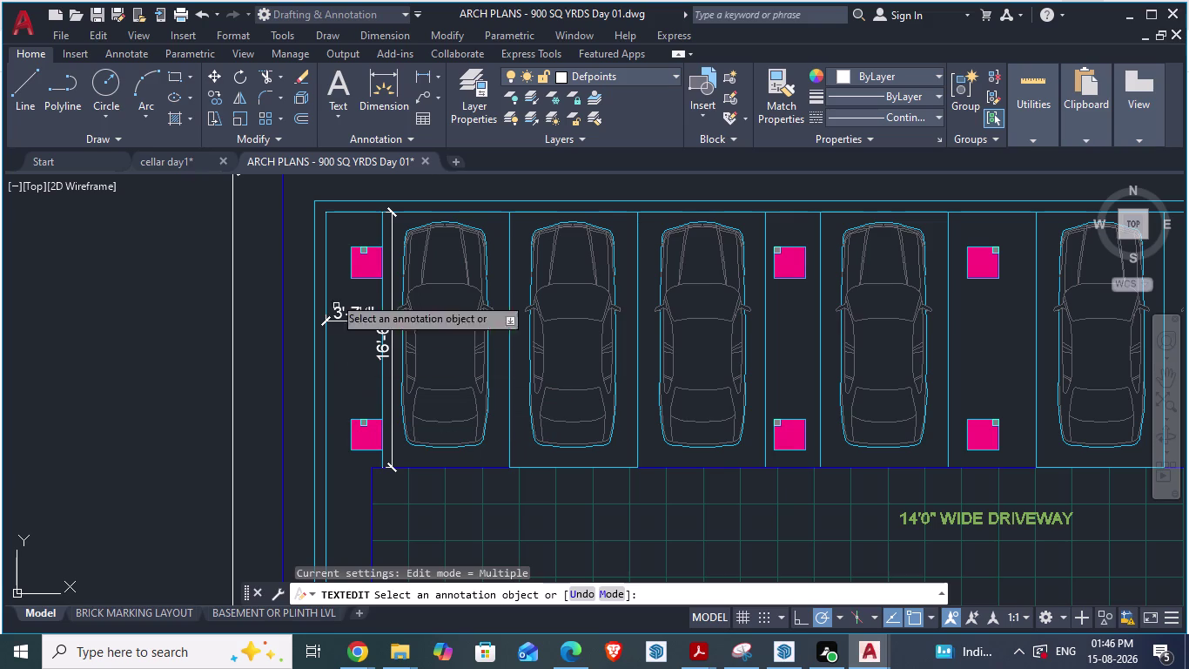
click(188, 160)
Delete the construction circle in the top-left corner.
scroll(down, 3)
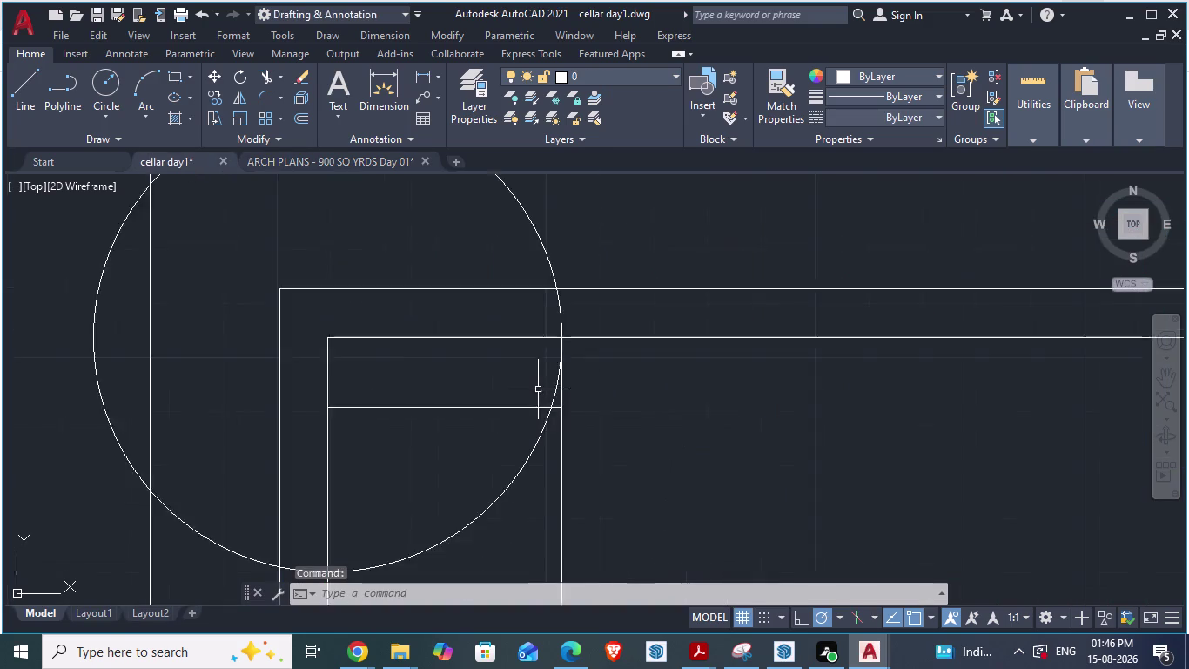
scroll(down, 3)
key(Escape)
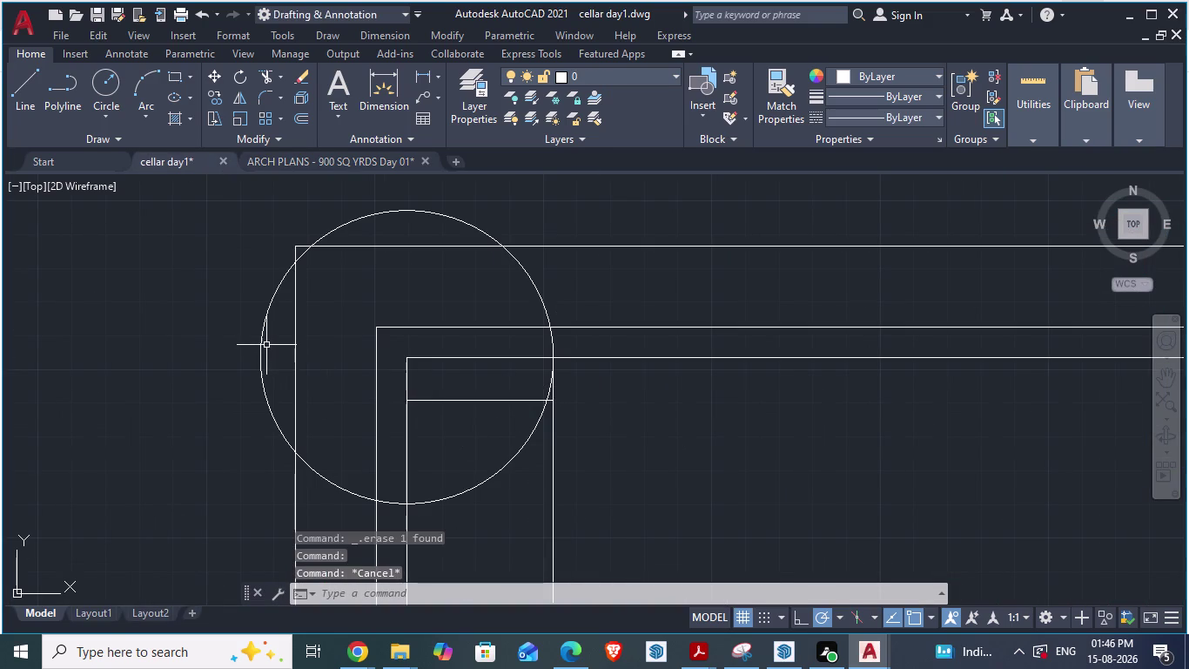
click(266, 342)
click(248, 347)
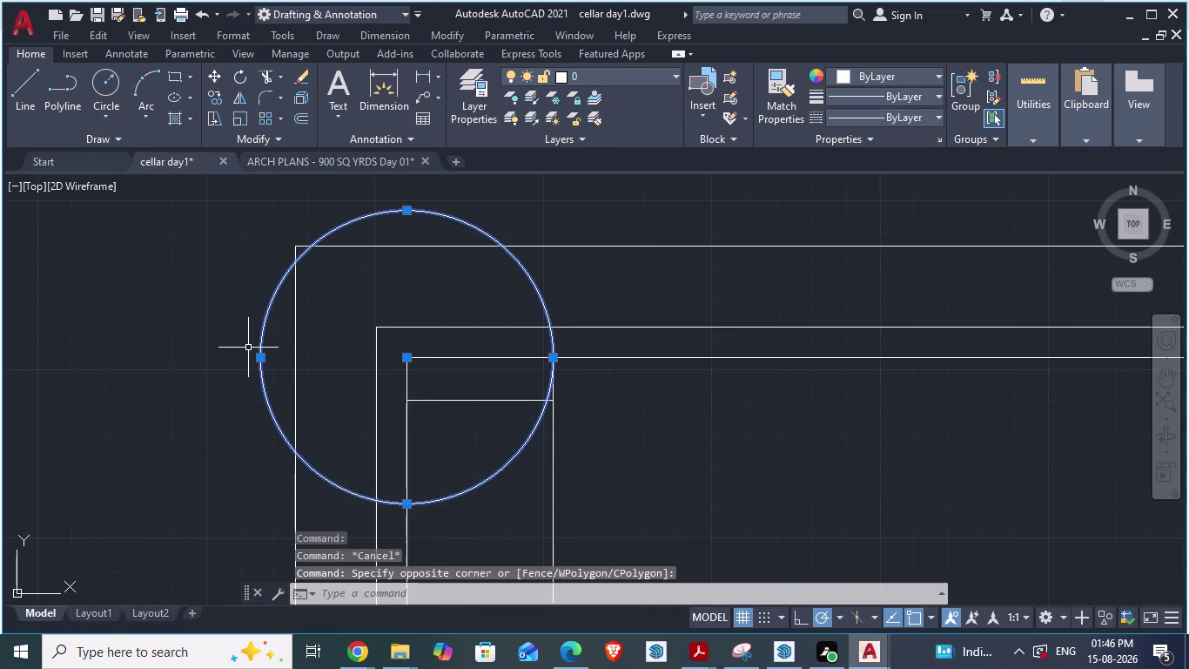
key(Delete)
Delete the stray horizontal line near the corner.
scroll(down, 3)
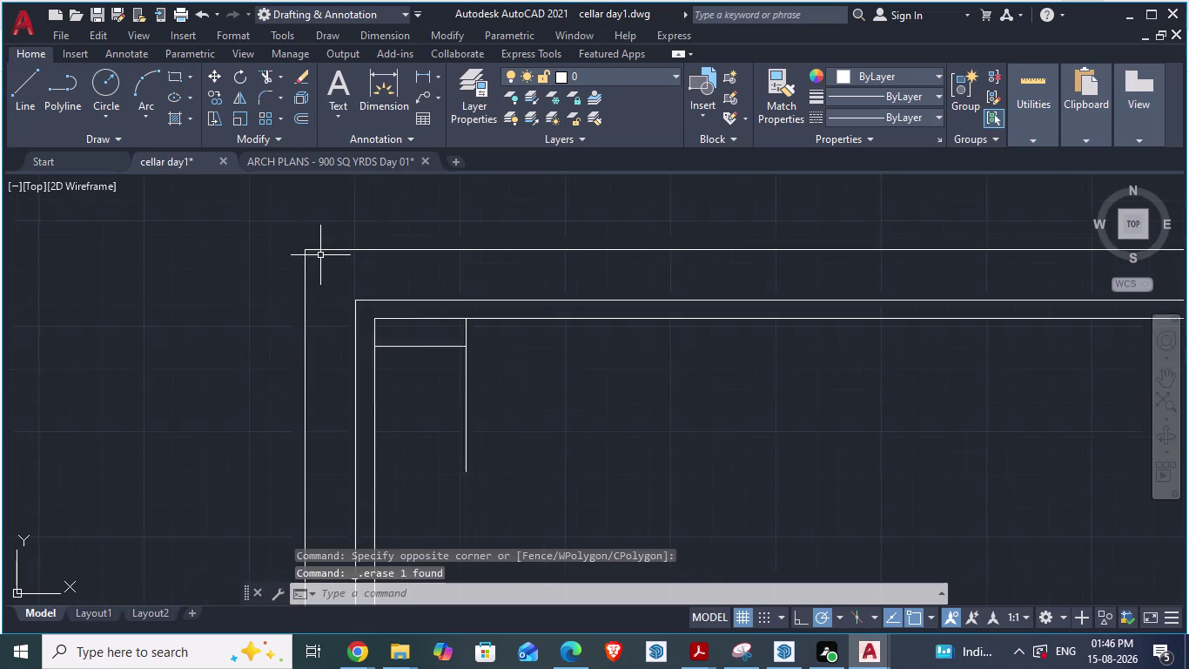
scroll(down, 3)
scroll(up, 3)
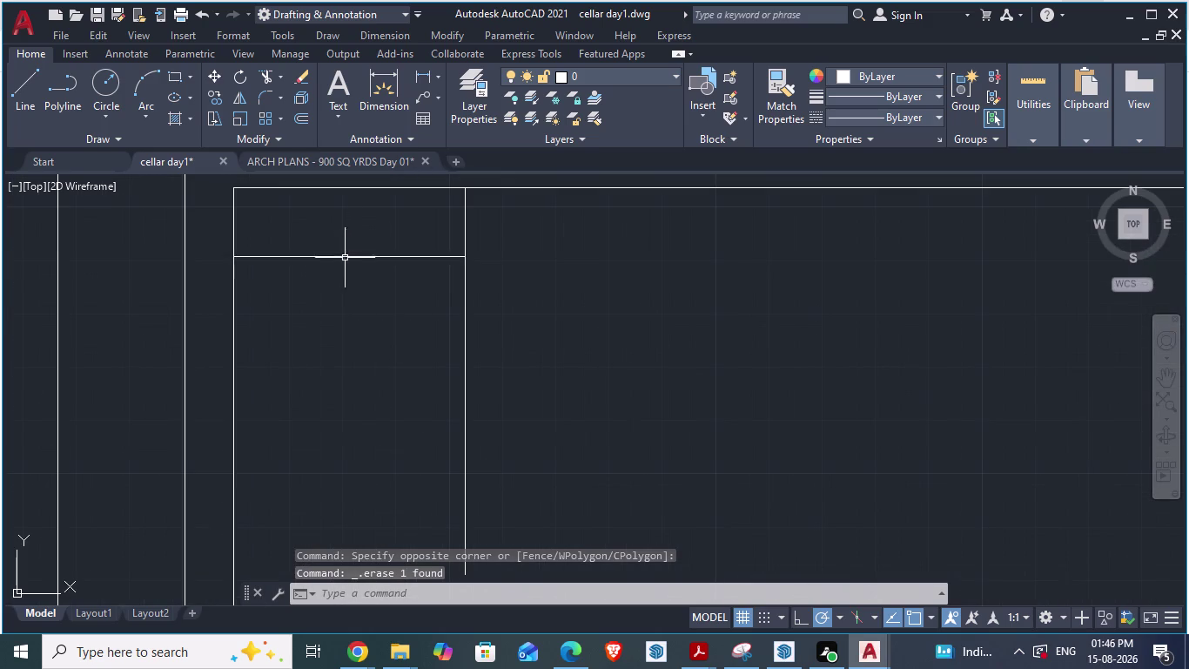
click(345, 257)
key(Delete)
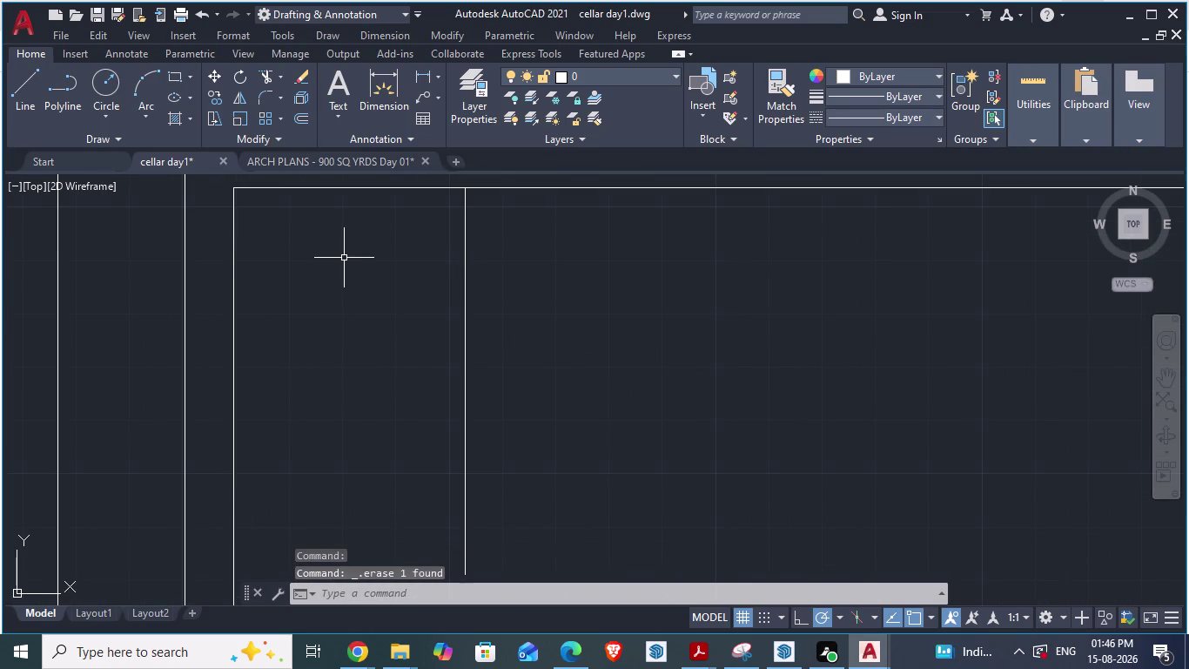
Start an aligned dimension (DA) at the line's top end.
scroll(down, 3)
key(d)
key(a)
key(Return)
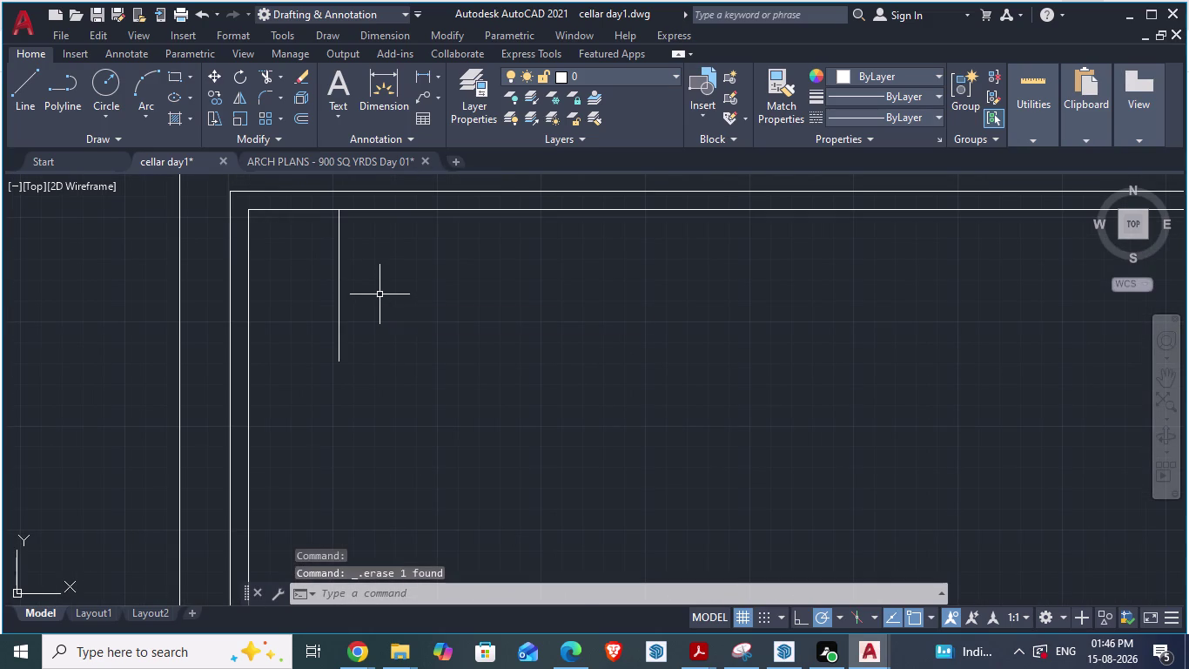
click(343, 207)
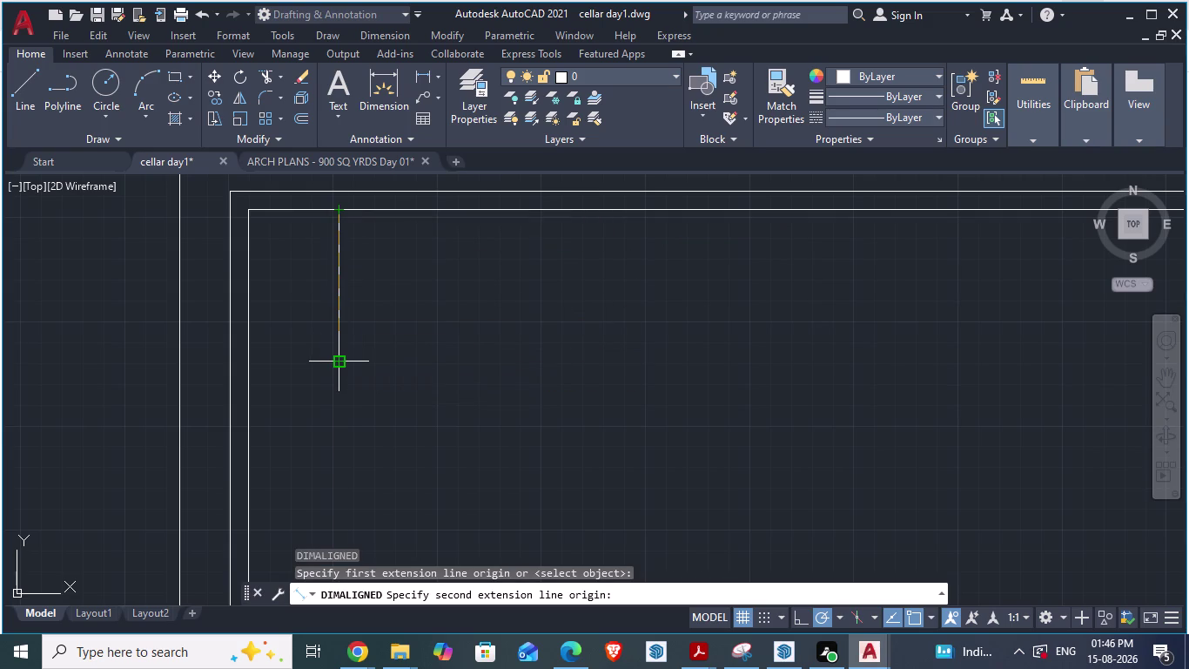
text(16)
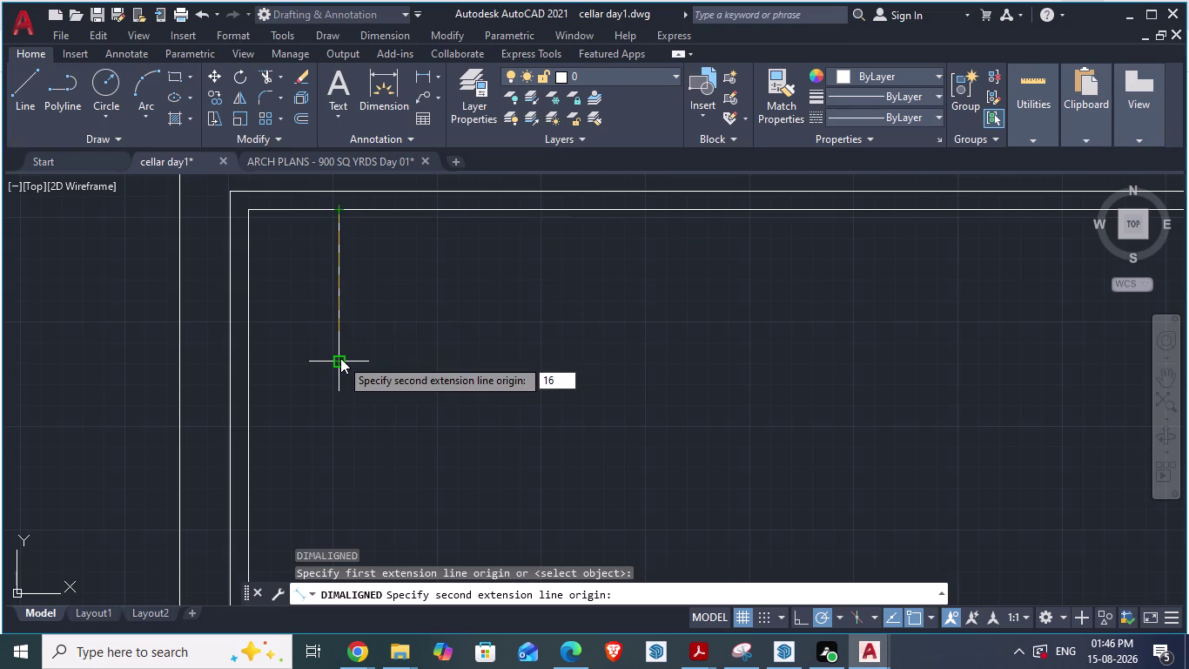
key(apostrophe)
key(6)
key(shift+quotedbl)
key(Return)
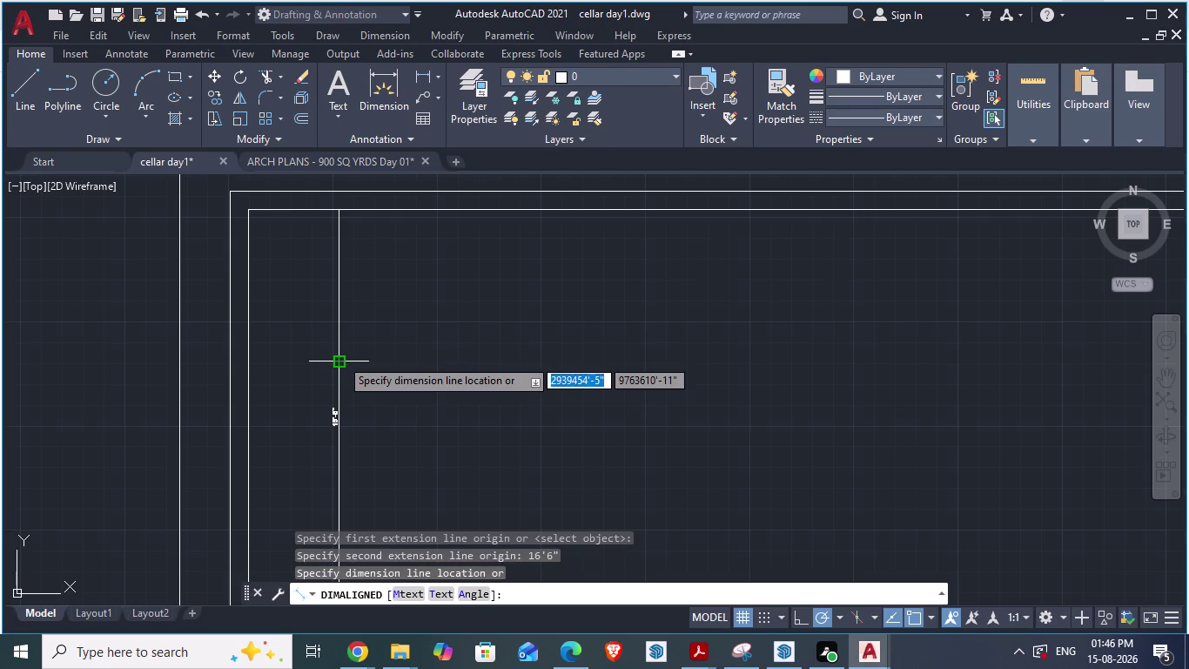
scroll(down, 3)
scroll(up, 3)
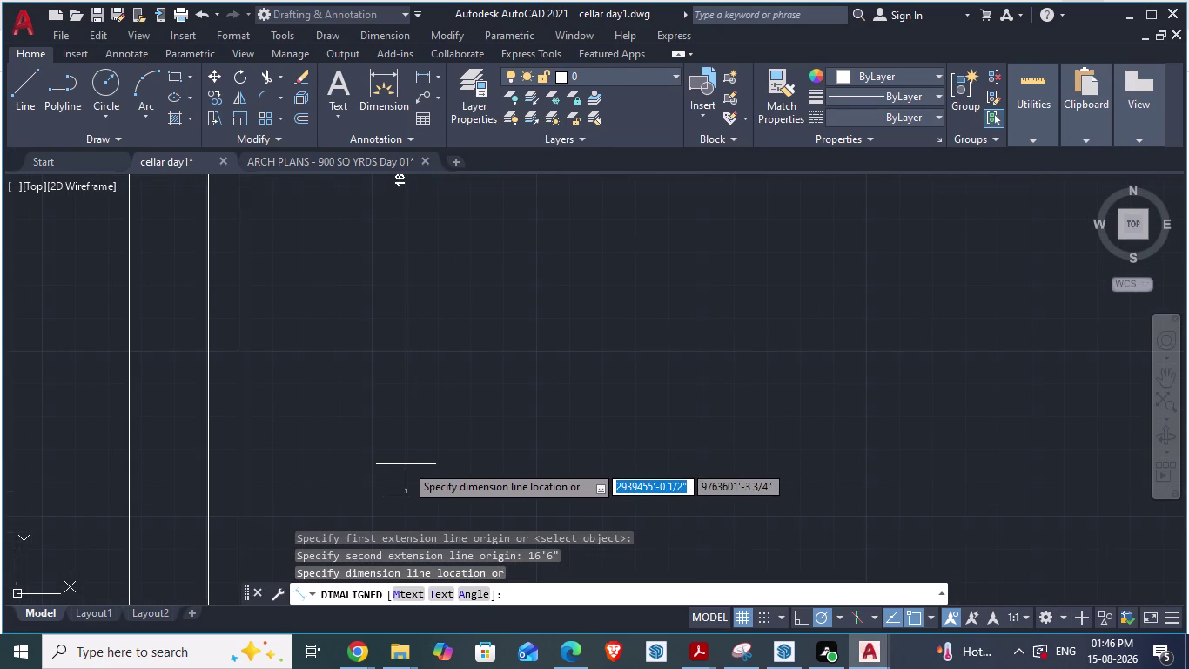
scroll(down, 3)
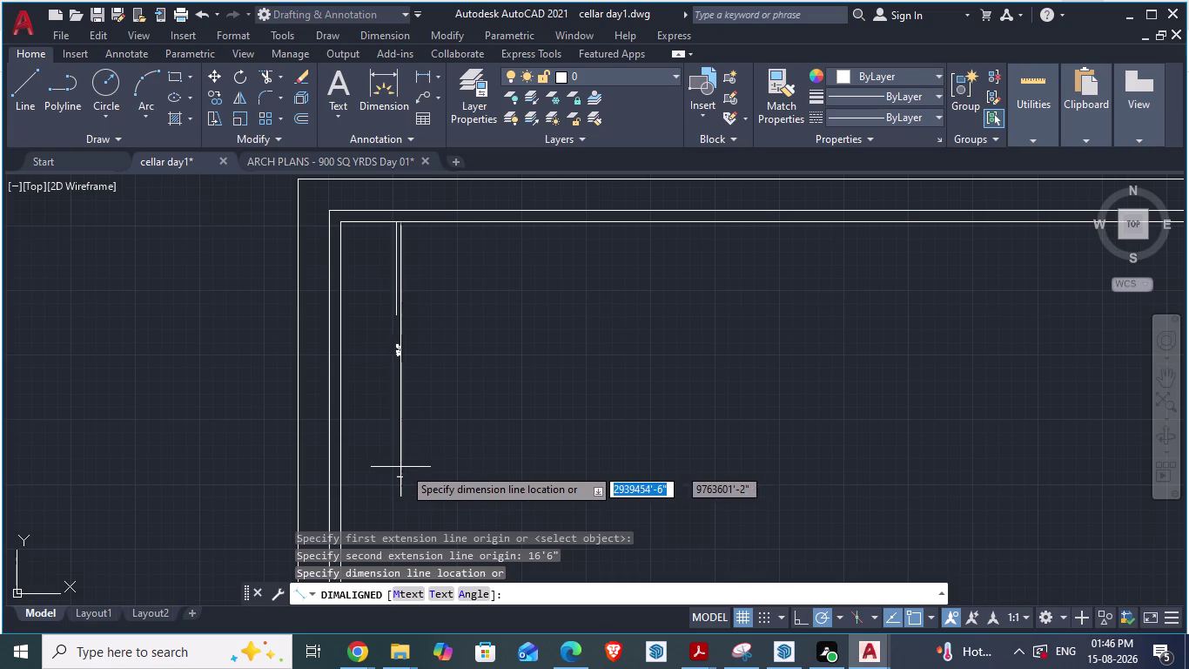
key(Escape)
scroll(up, 3)
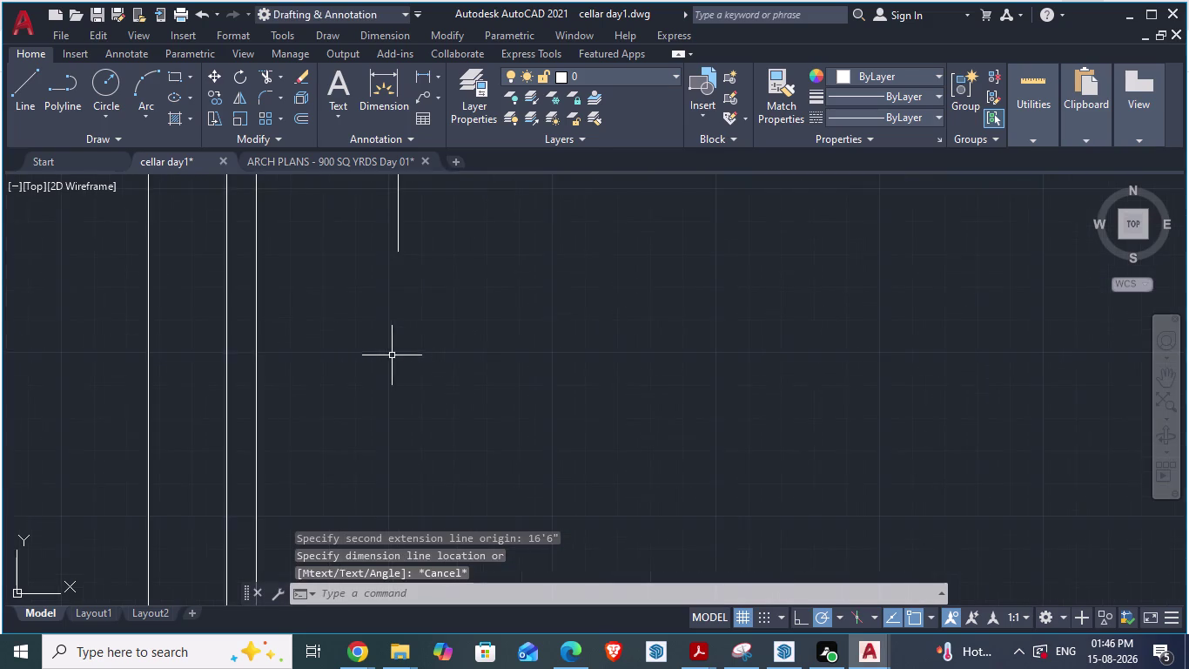
scroll(down, 3)
scroll(up, 3)
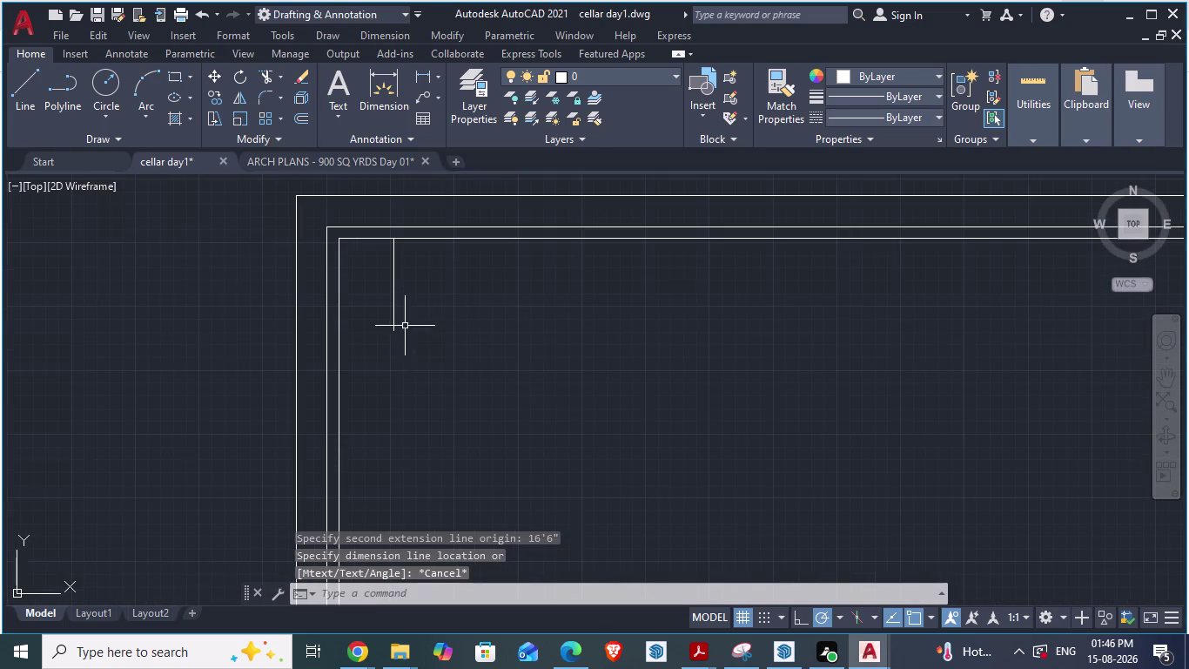
key(l)
key(Return)
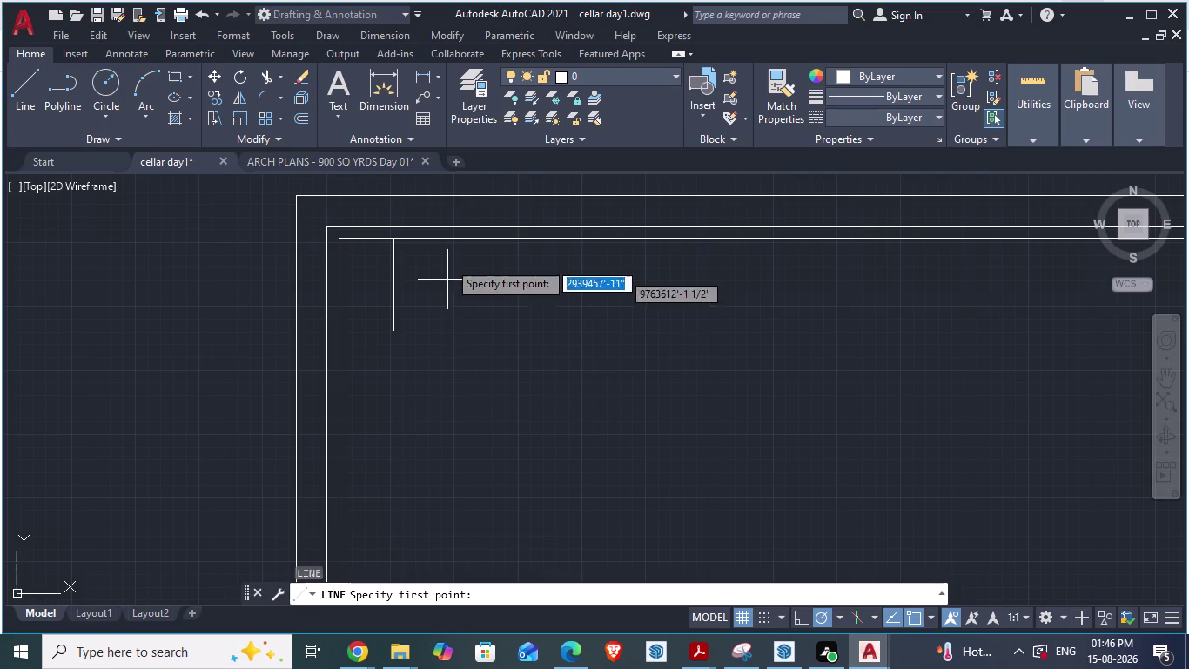
Draw a 16'6" divider line down from the inner top wall.
click(395, 243)
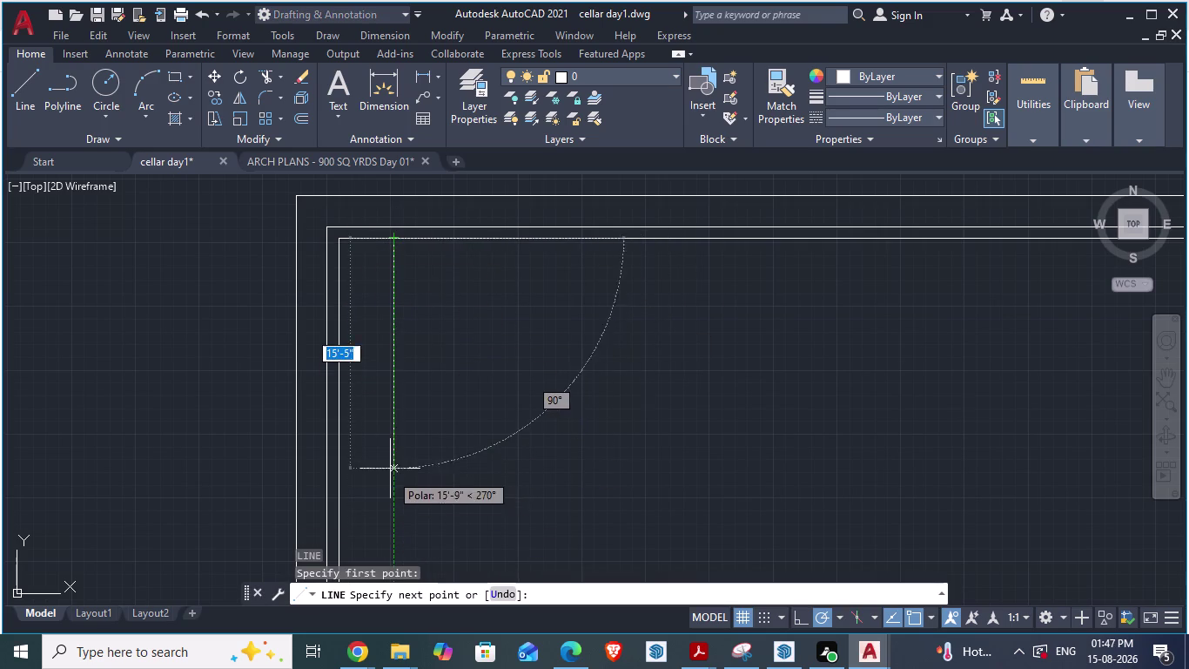
text(16)
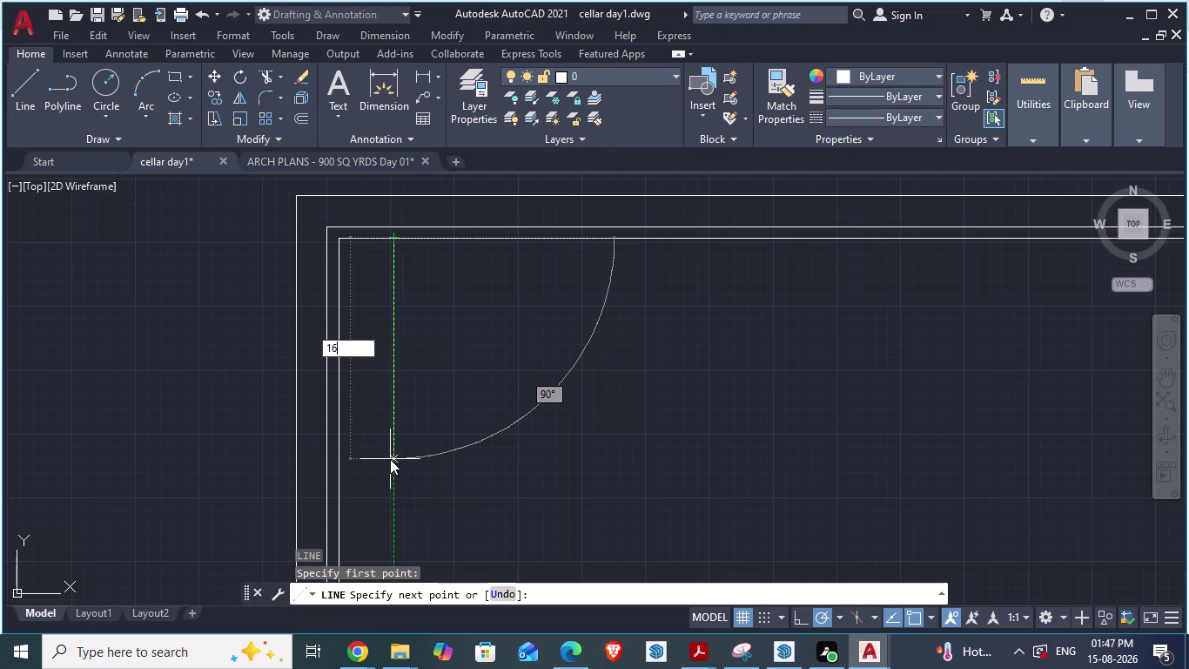
text('6")
key(Return)
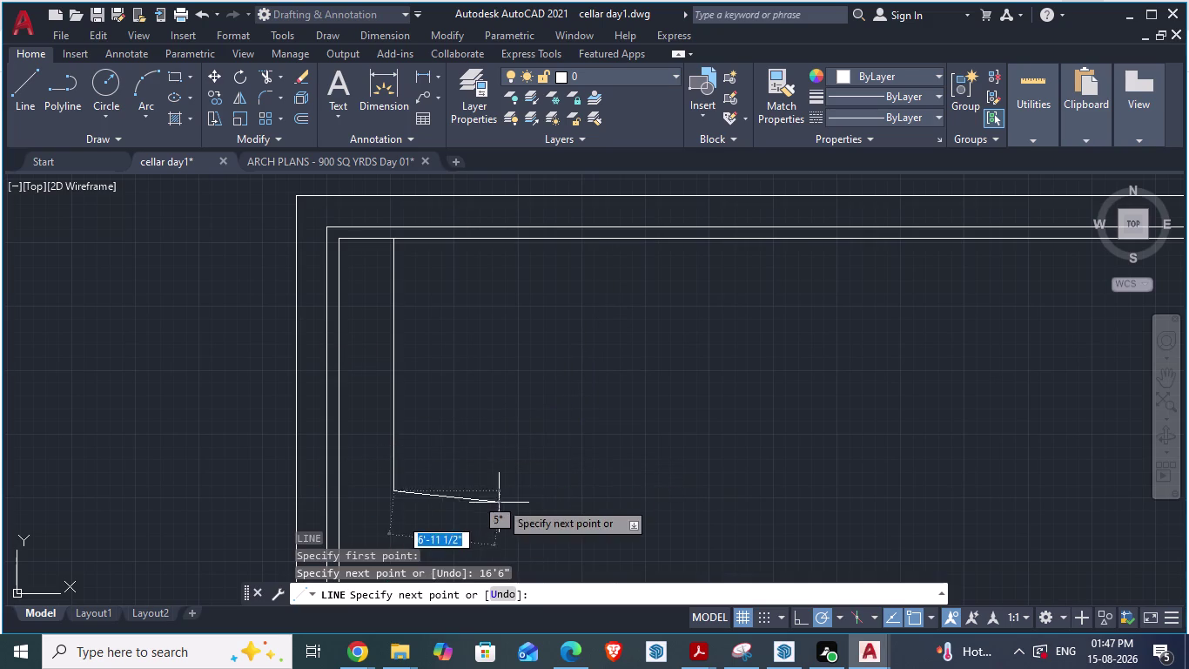
key(Escape)
scroll(down, 3)
scroll(up, 3)
scroll(down, 3)
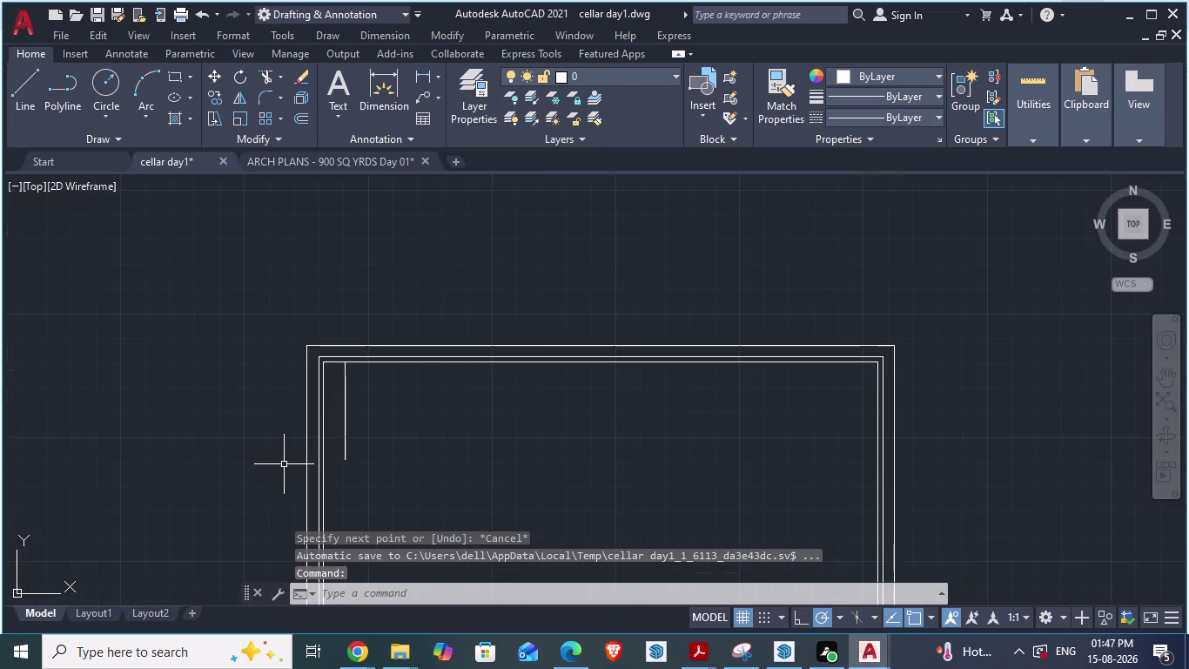
Save cellar day1 and switch to the ARCH PLANS drawing.
key(alt+Tab)
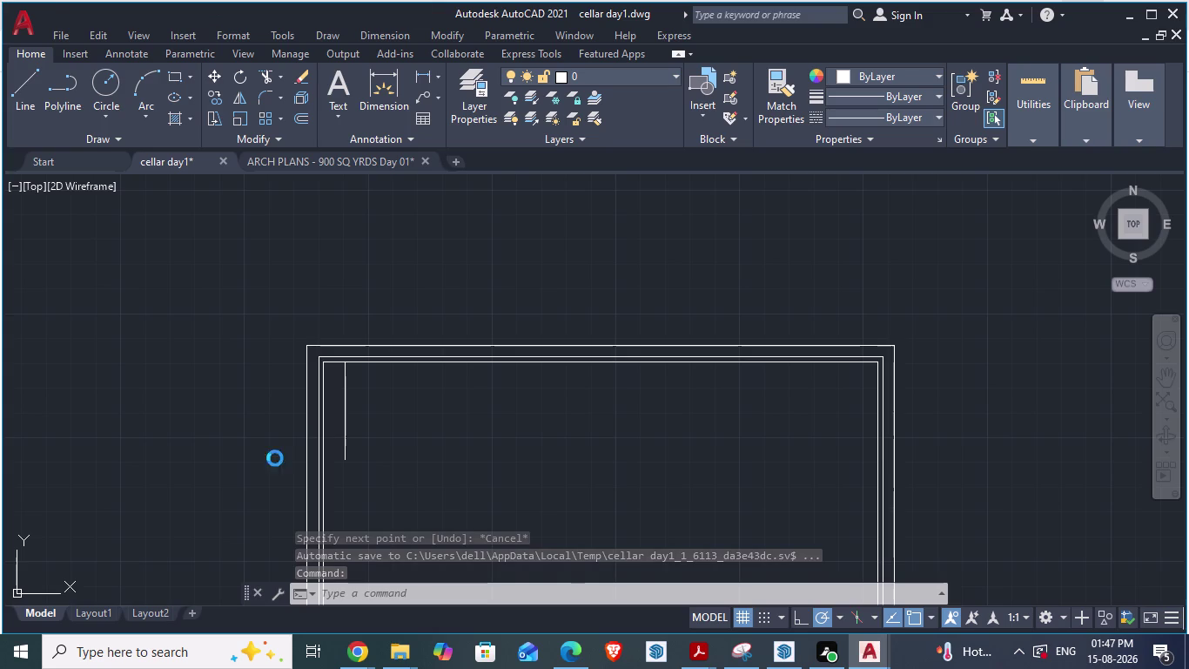
key(Tab)
key(alt+Tab)
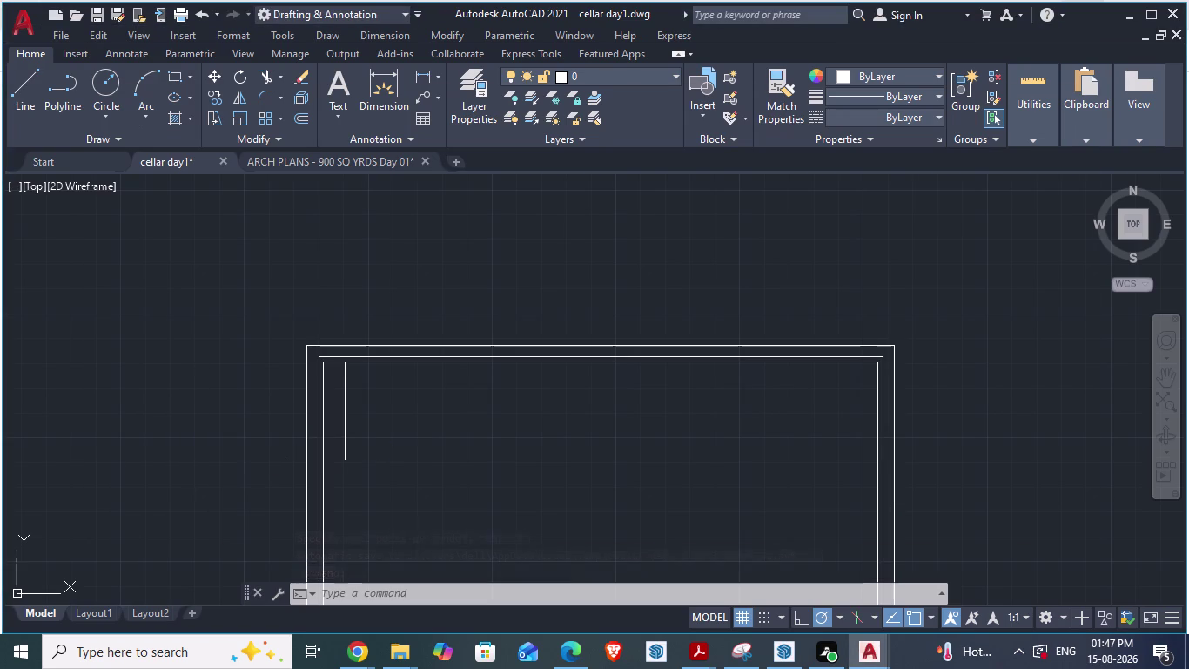
key(ctrl+s)
scroll(down, 3)
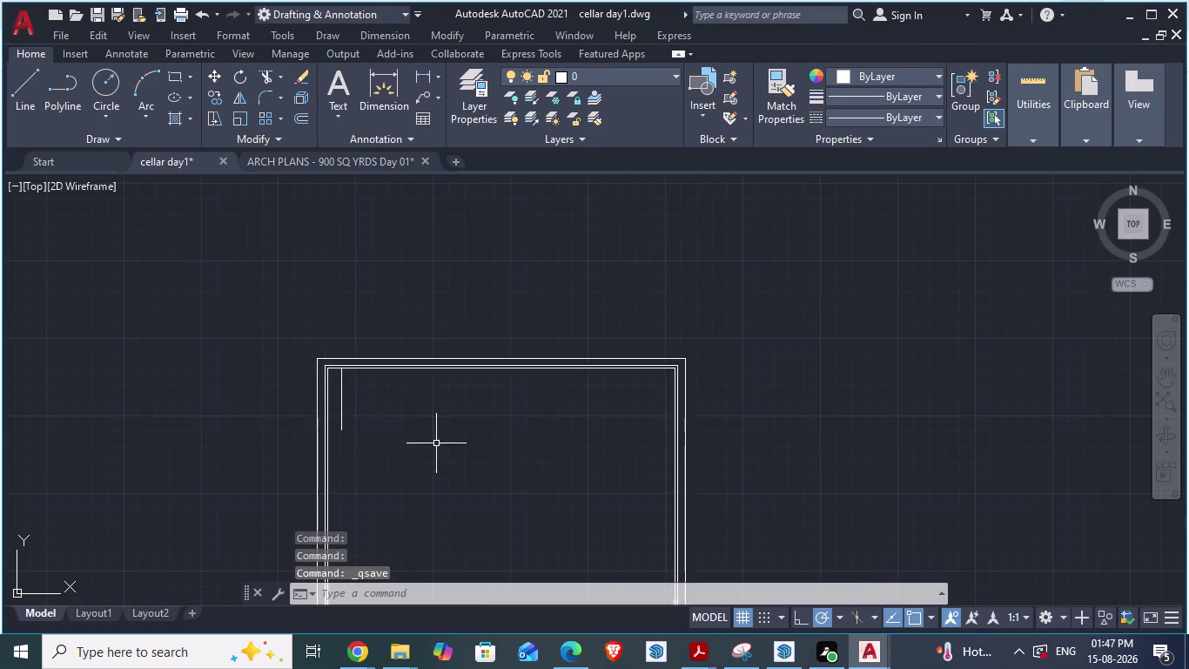
scroll(up, 3)
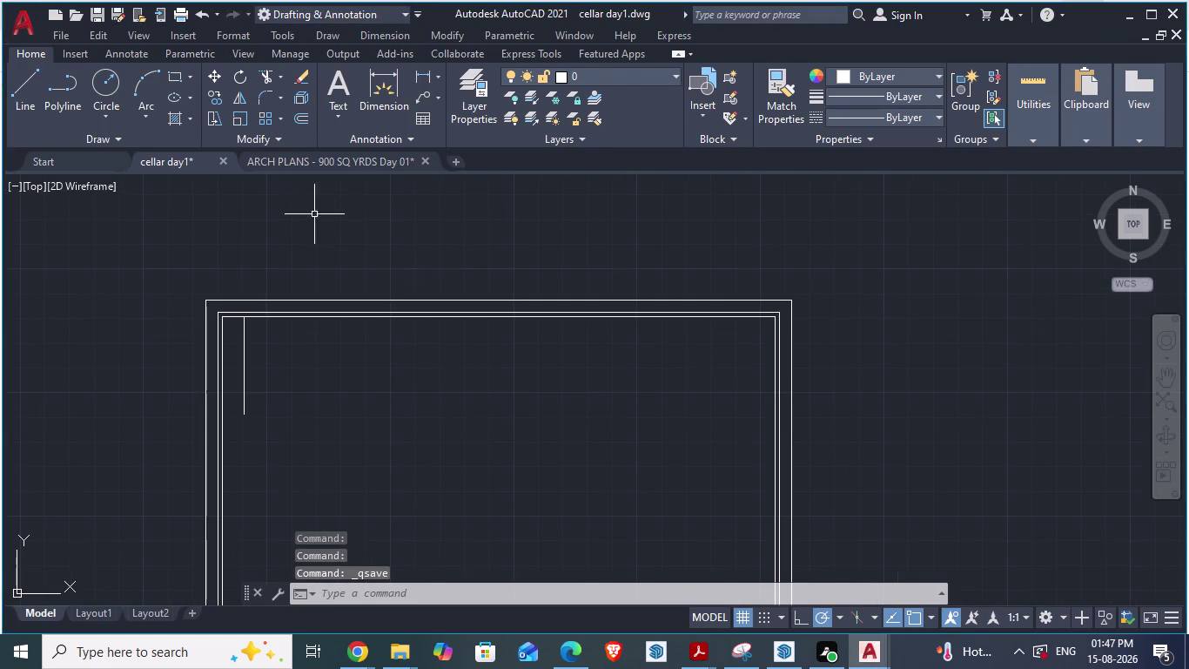
click(299, 160)
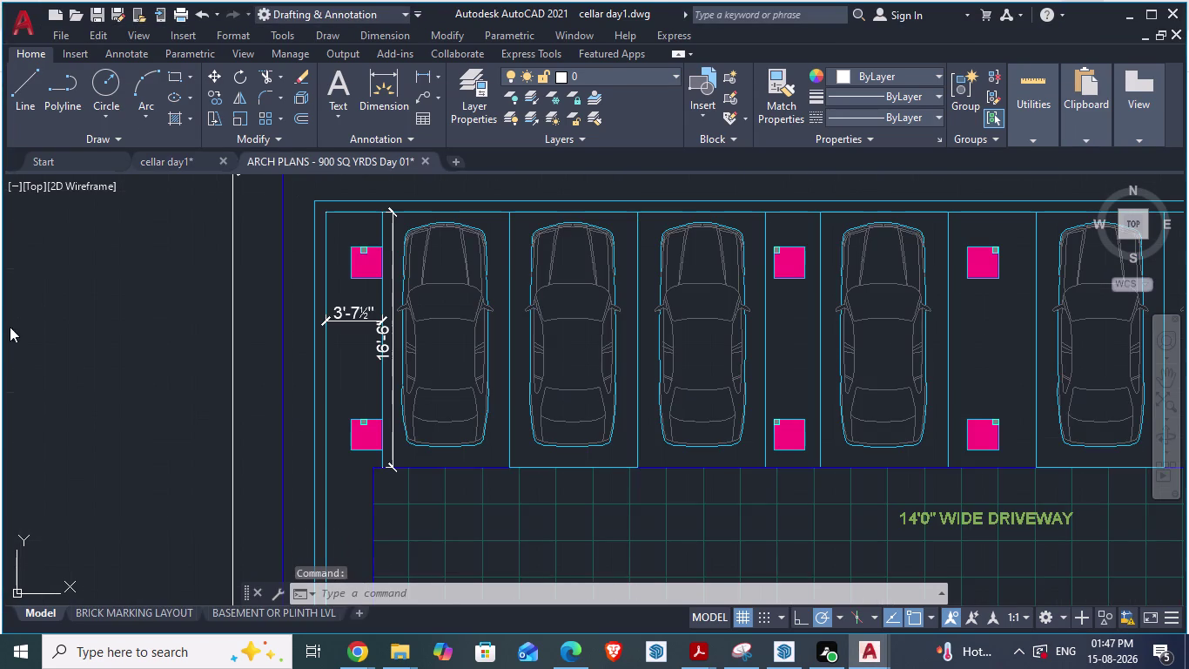
Start an aligned dimension at the ARCH PLANS bay corner.
scroll(down, 3)
scroll(down, 3)
scroll(up, 3)
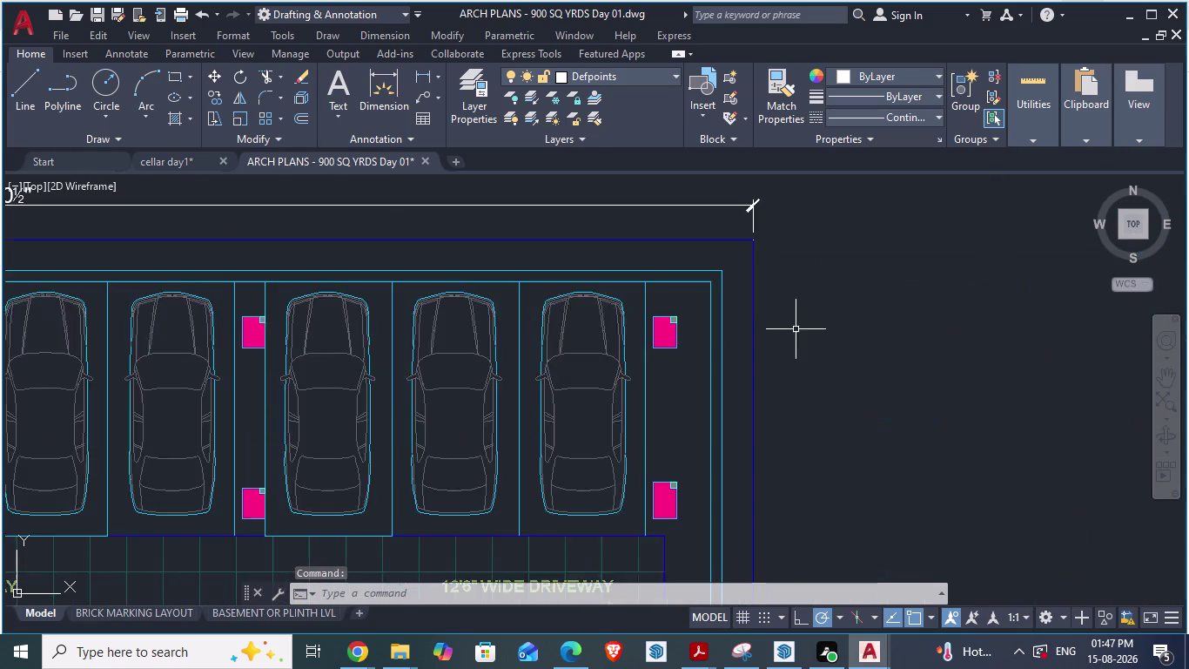
scroll(up, 3)
key(d)
key(a)
key(Return)
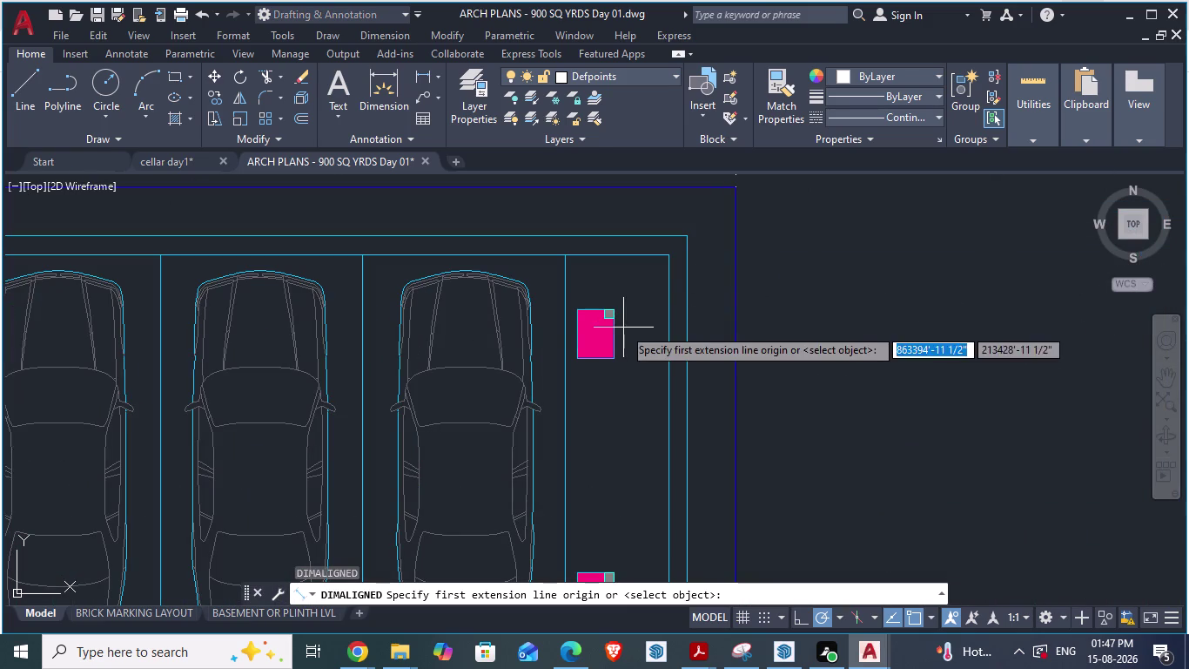
click(567, 257)
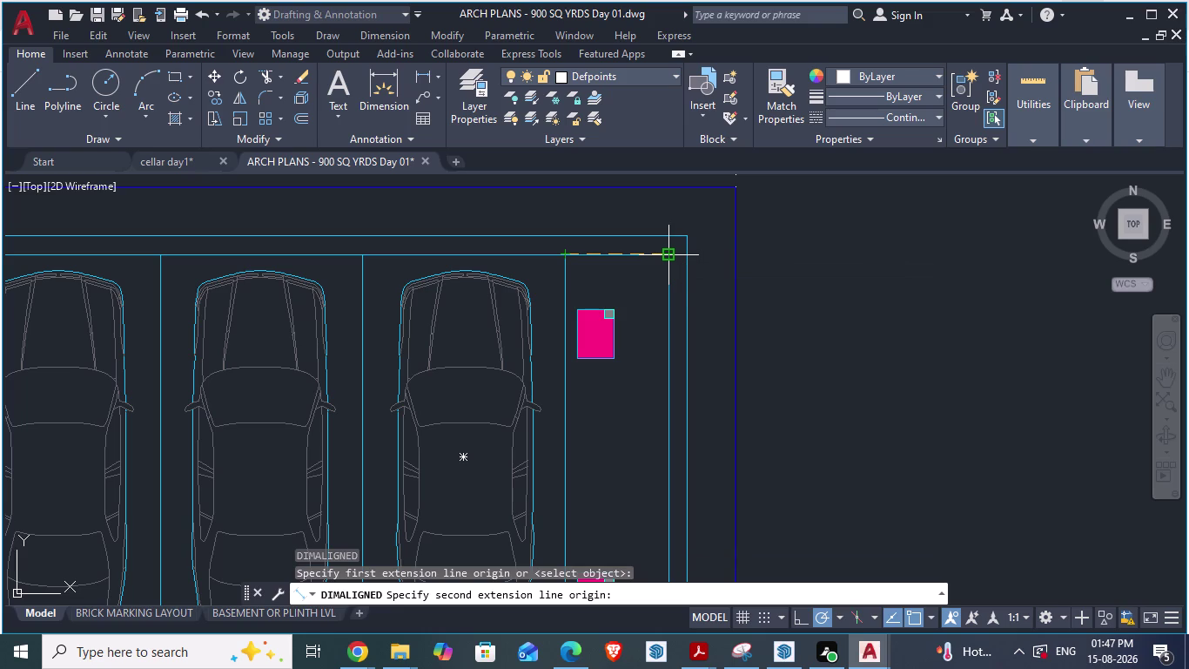
Zoom out to view the bay spacing, cancel the dimension, and return to cellar day1.
scroll(down, 3)
scroll(down, 3)
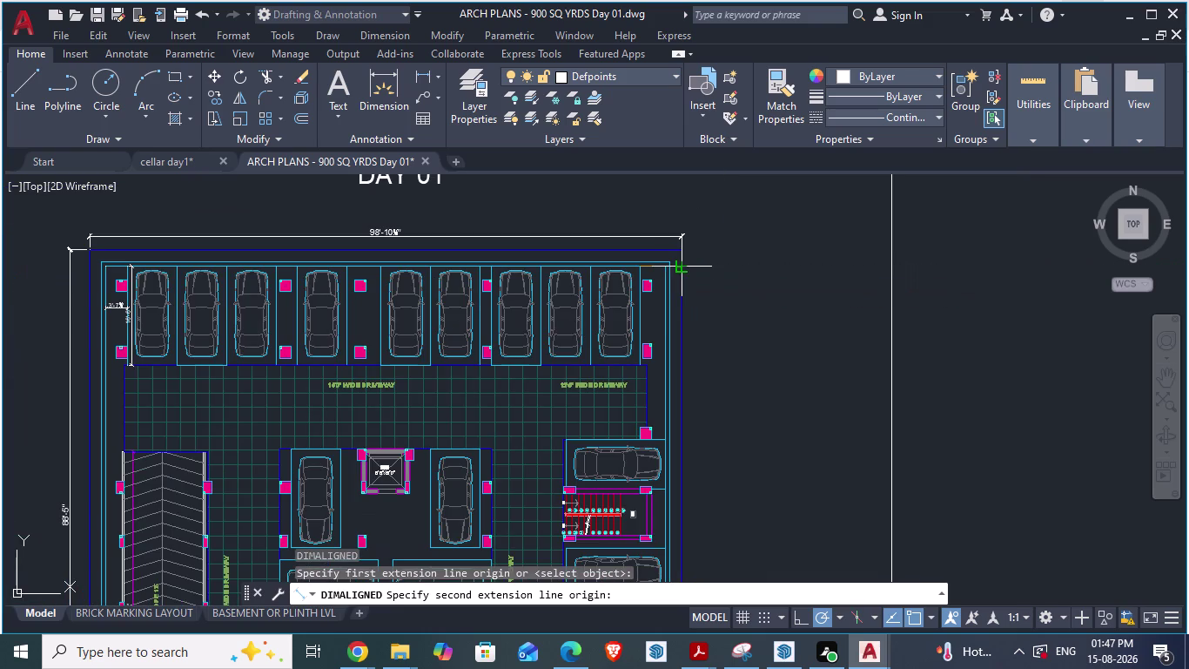
key(Escape)
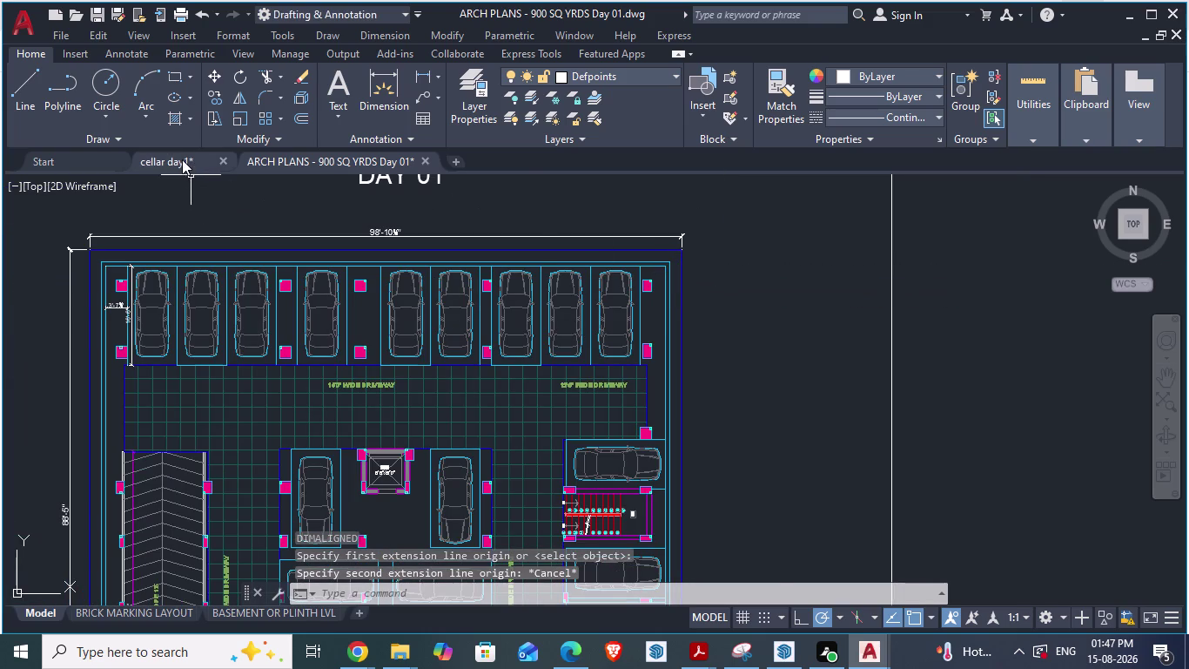
click(182, 160)
Start an aligned dimension at the inner right wall corner with a 4'3" second point.
scroll(up, 3)
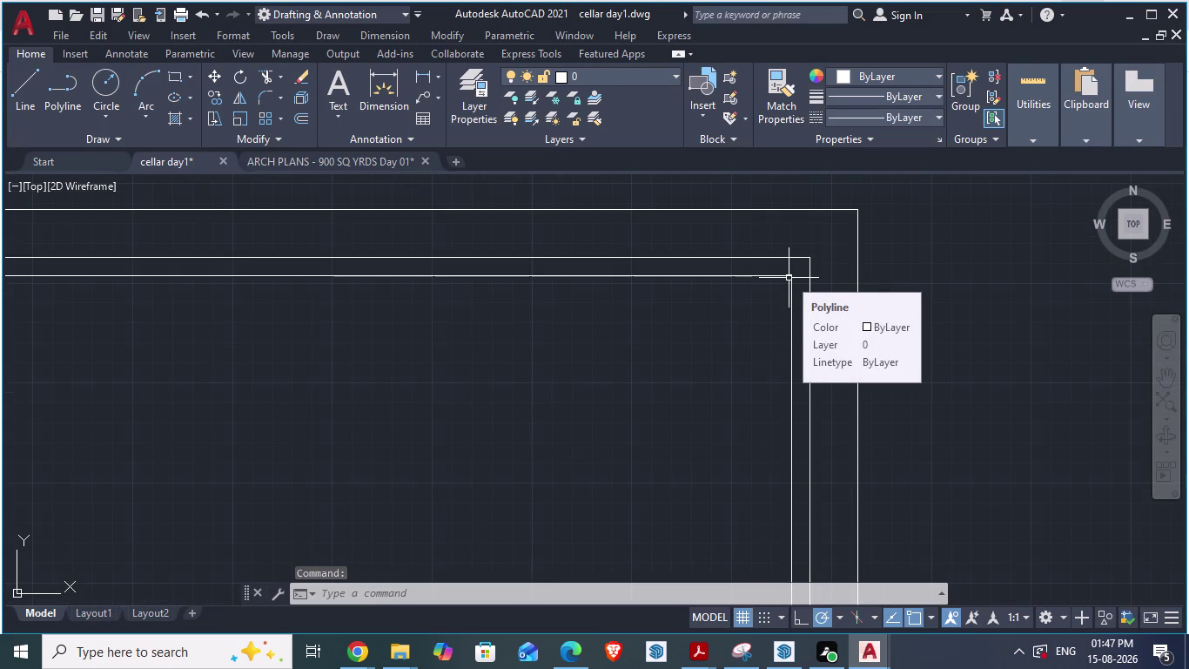
text(da)
key(Return)
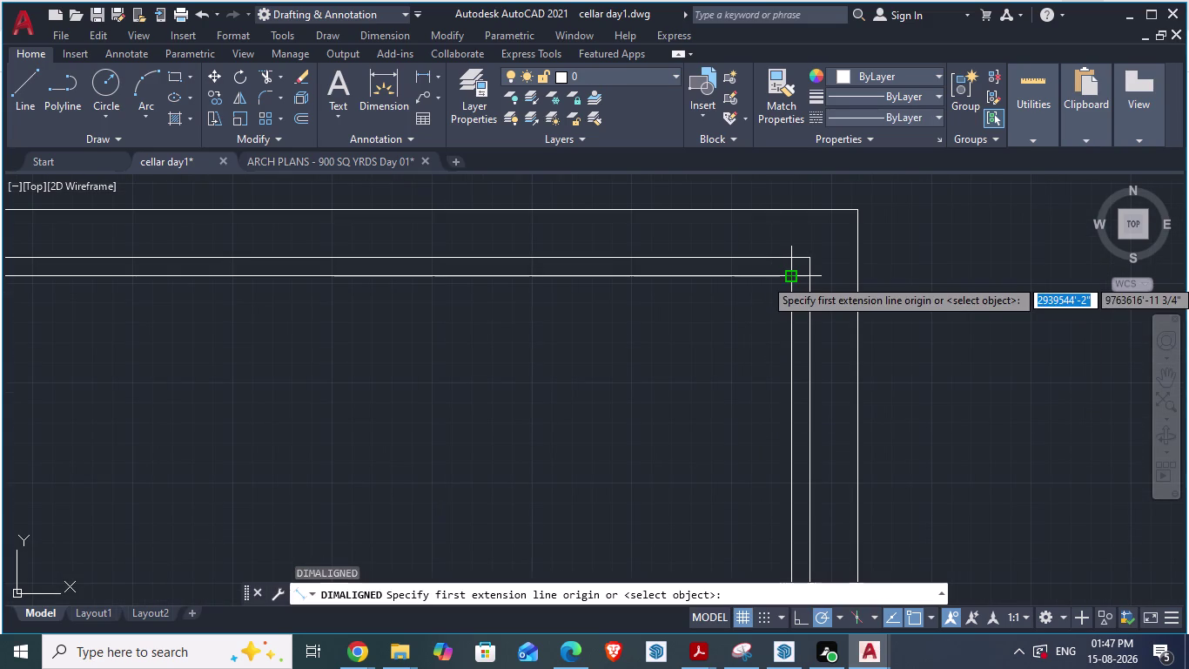
click(789, 276)
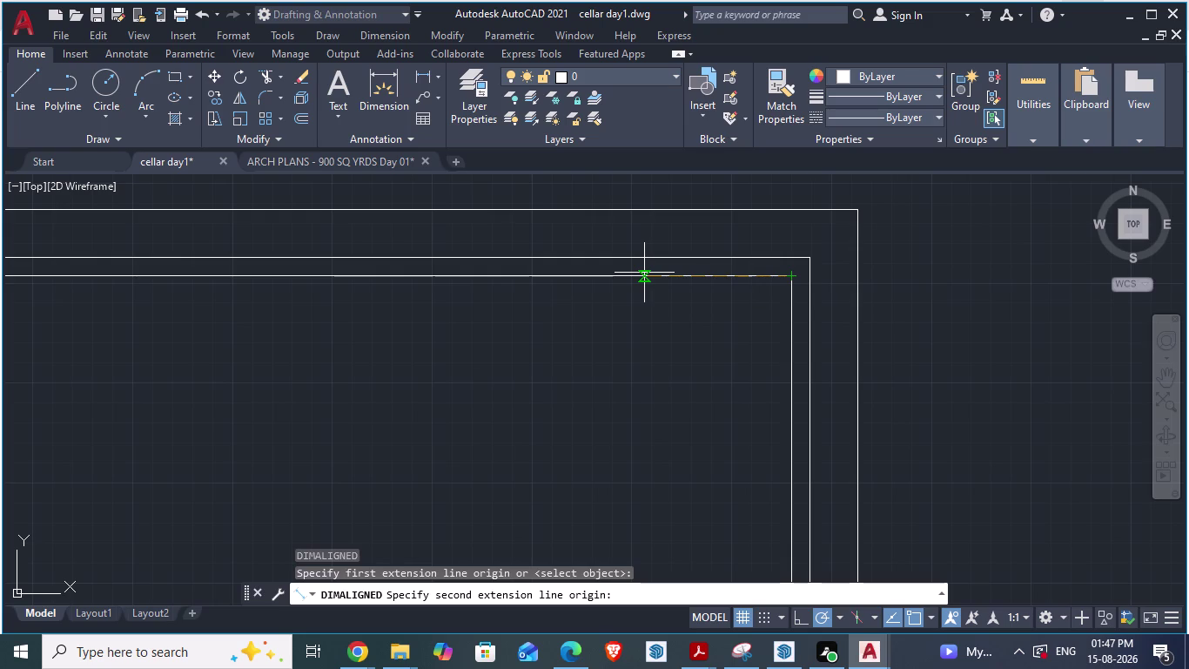
key(4)
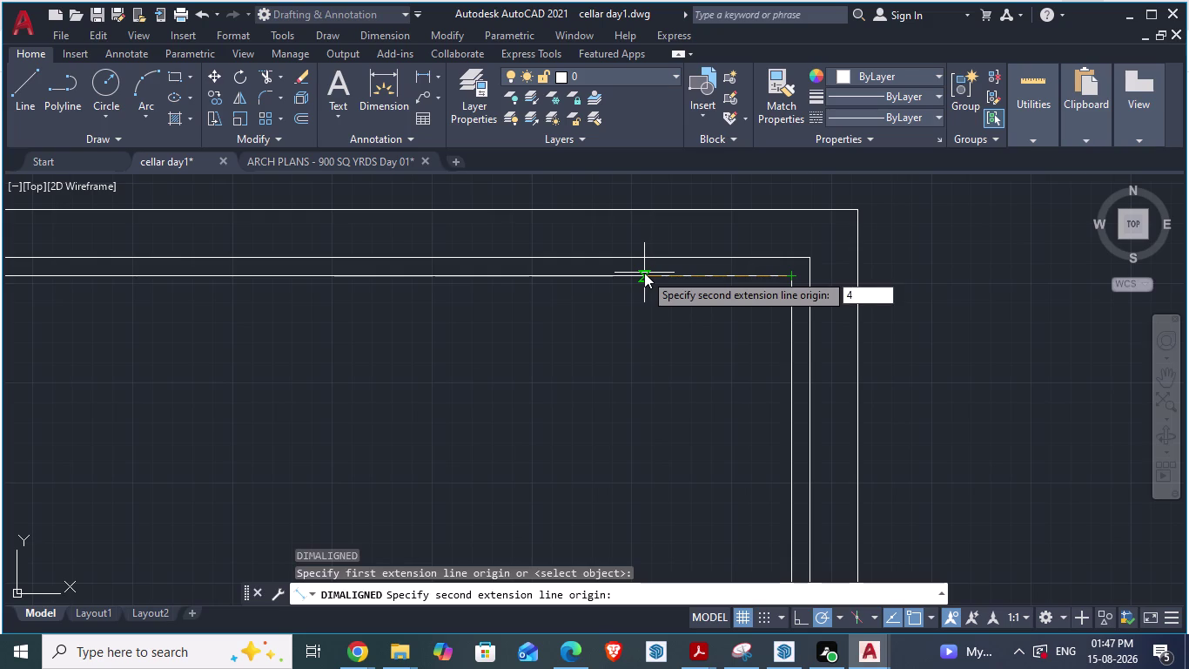
key(apostrophe)
text(3")
key(Return)
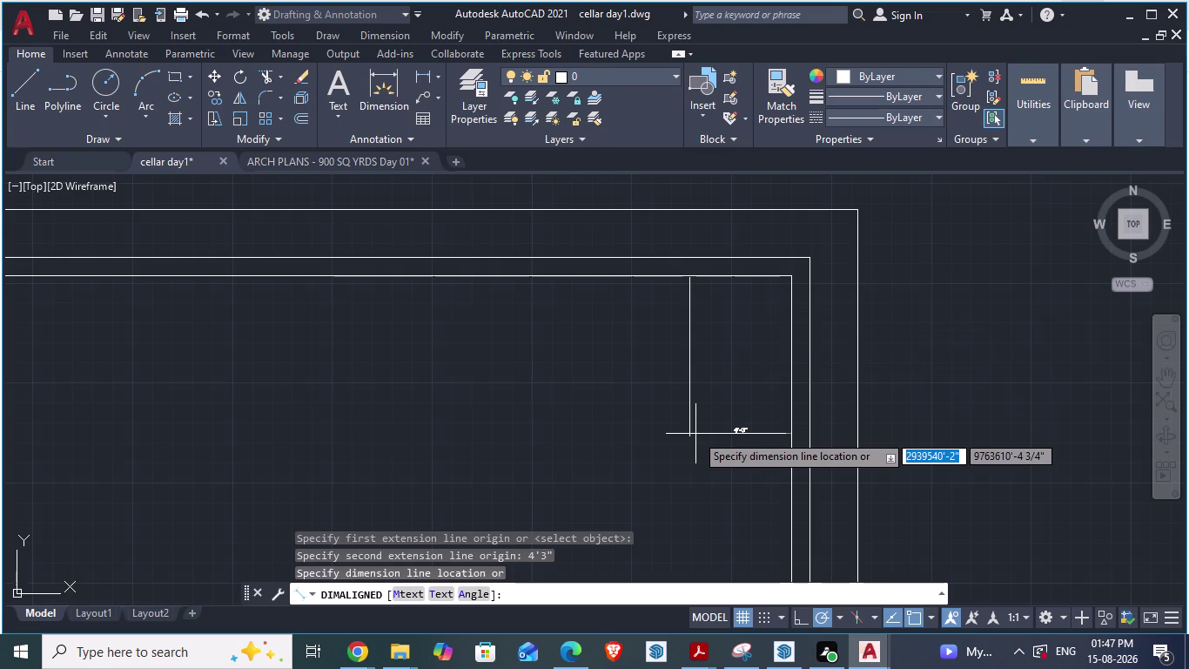
Place the 4'-3" dimension line 16'6" below the top wall.
text(1)
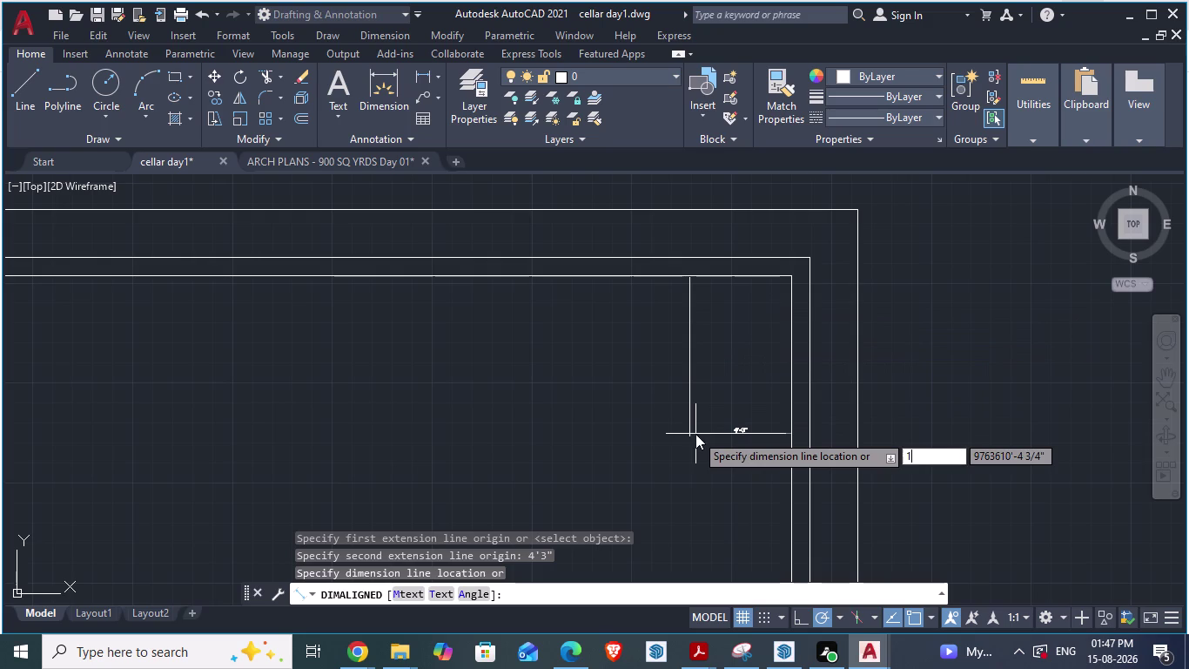
text(6'6)
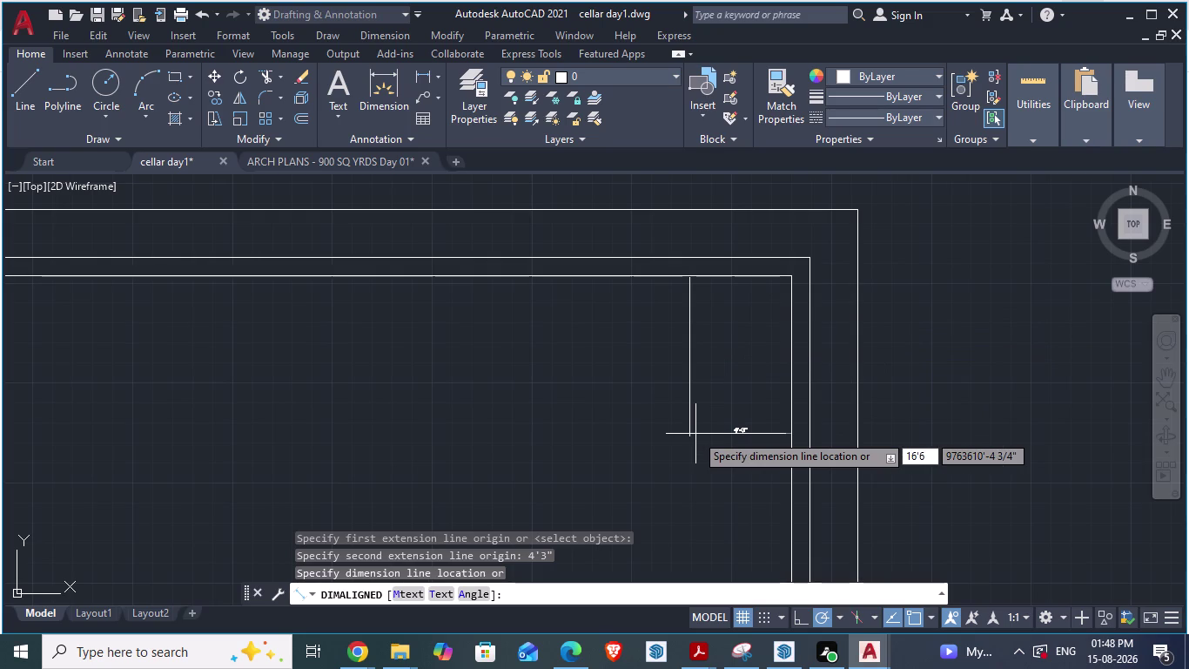
key(shift+quotedbl)
key(Return)
scroll(down, 3)
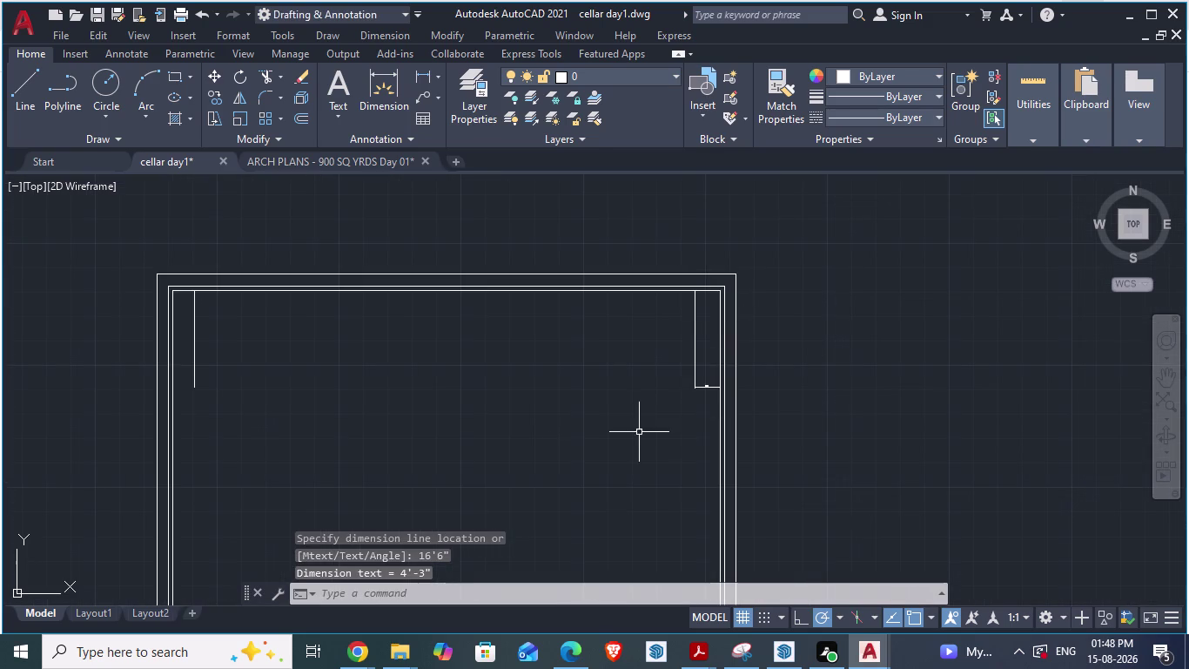
scroll(up, 3)
scroll(down, 3)
scroll(up, 3)
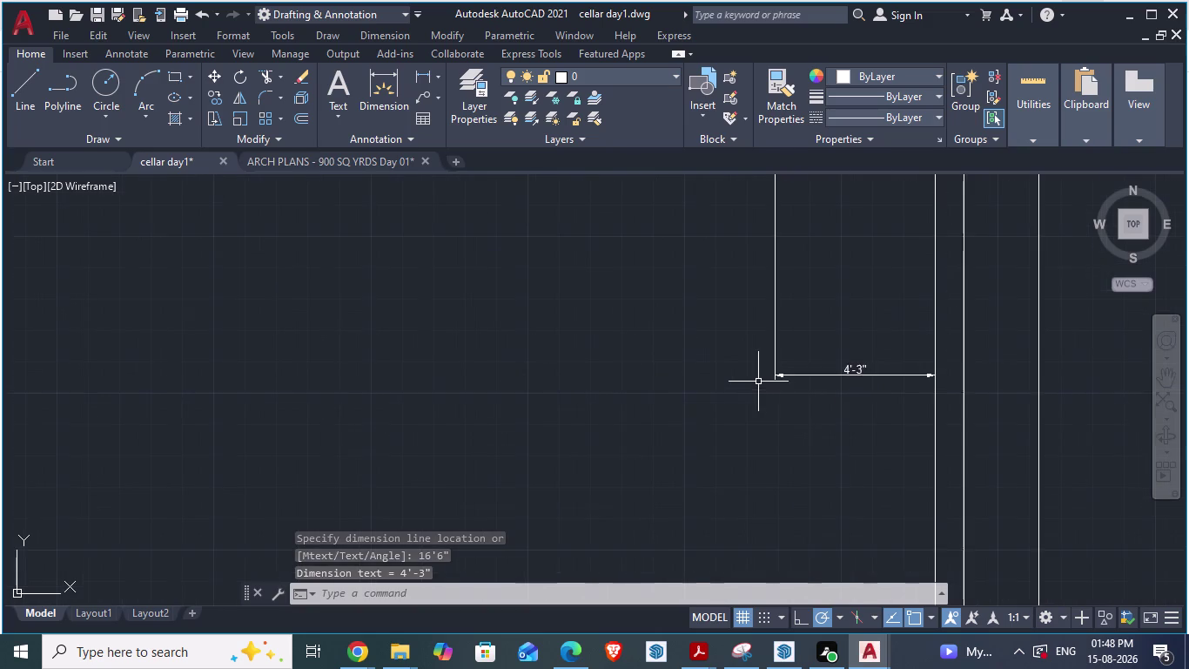
scroll(up, 3)
scroll(down, 3)
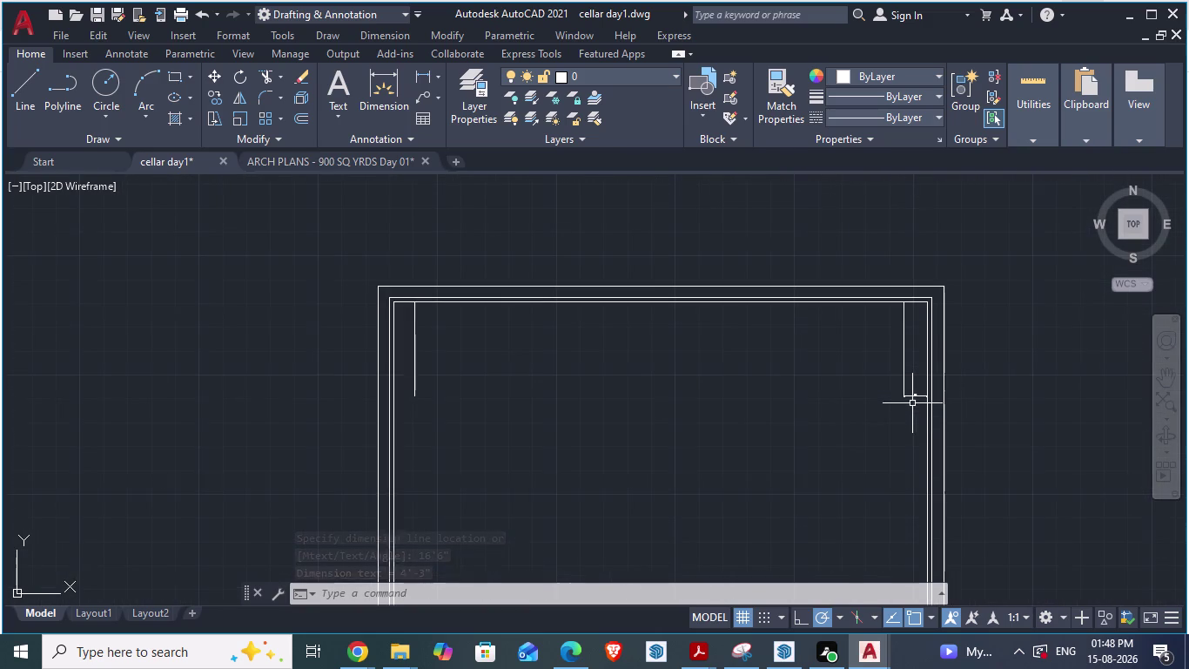
Start a line at the left vertical line's end, then cancel it.
key(l)
key(Return)
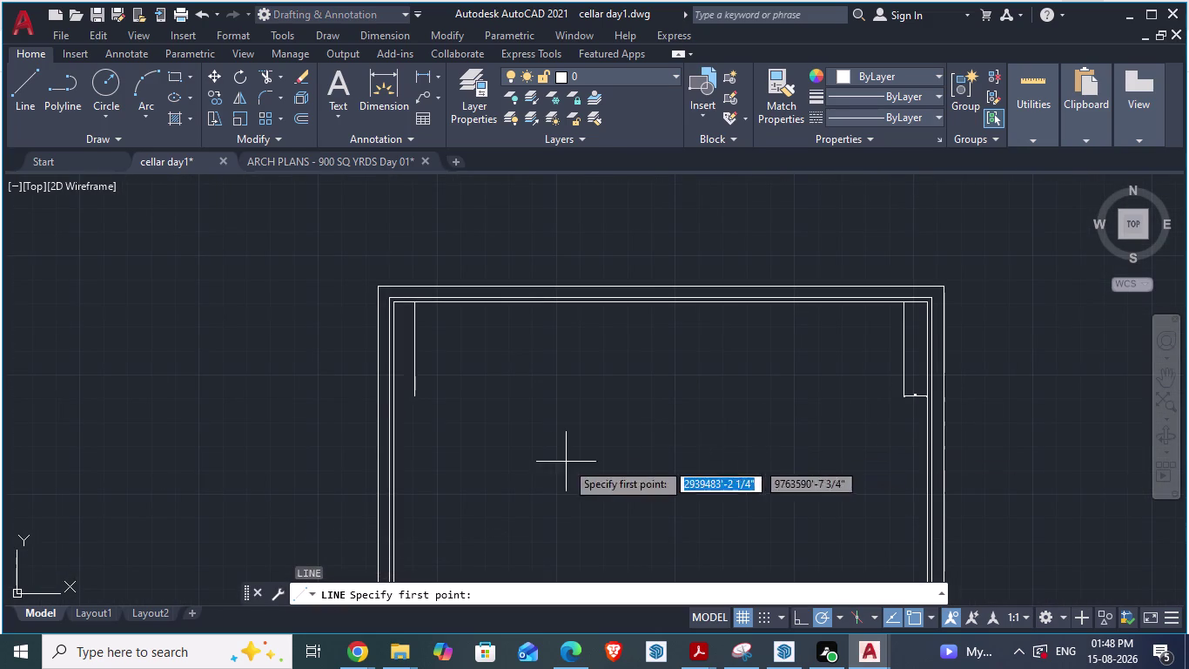
click(421, 398)
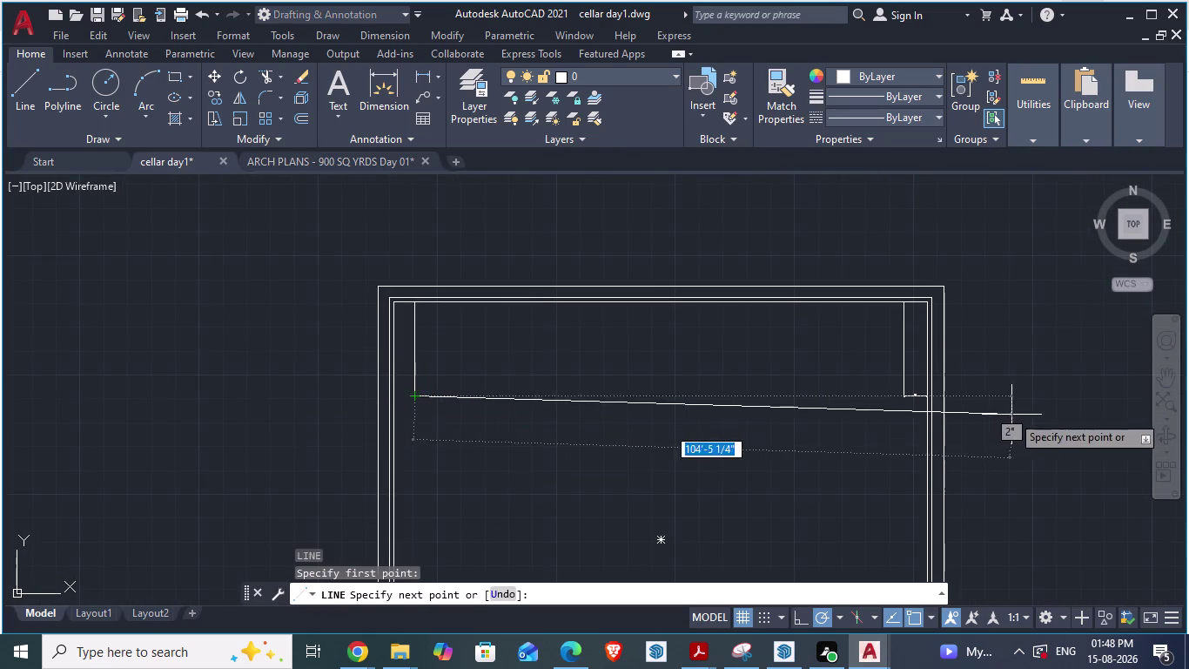
key(Escape)
scroll(up, 3)
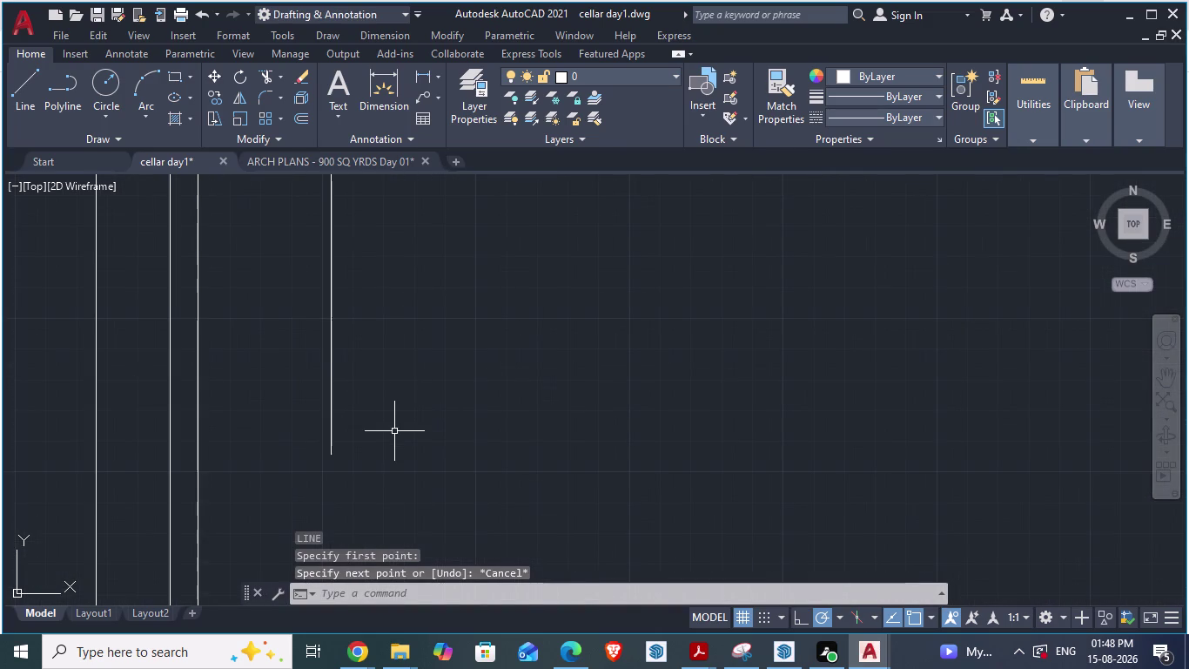
Restart the line from the lower end of the left vertical line.
key(l)
key(Return)
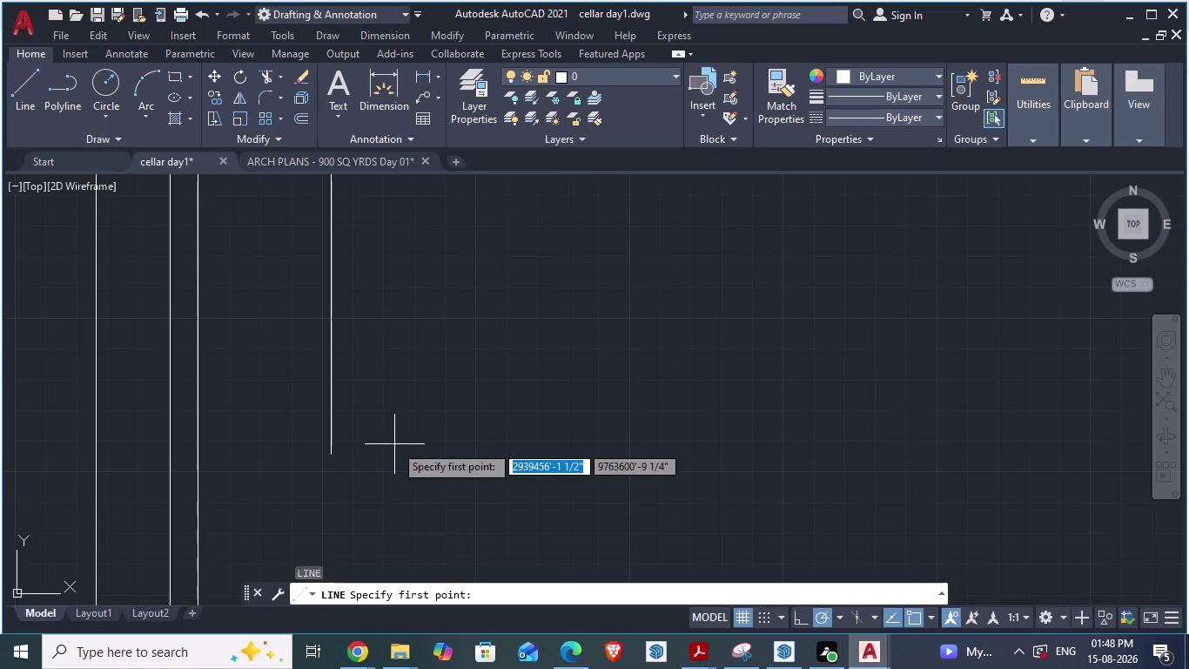
click(331, 456)
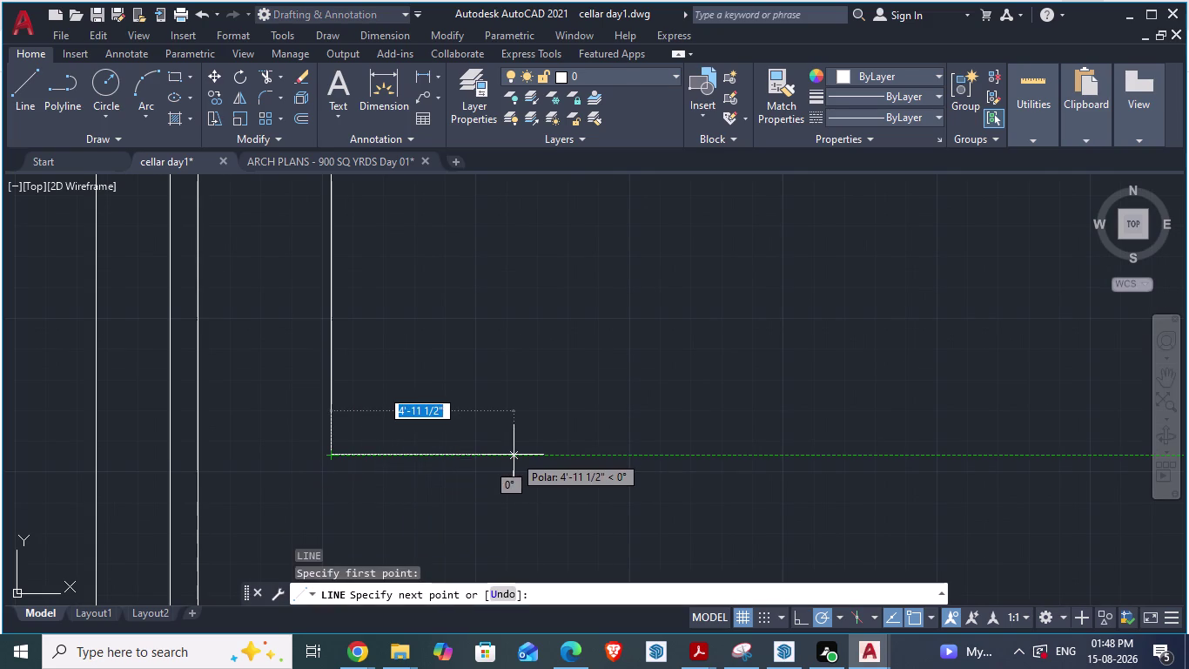
scroll(down, 3)
scroll(down, 3)
scroll(up, 3)
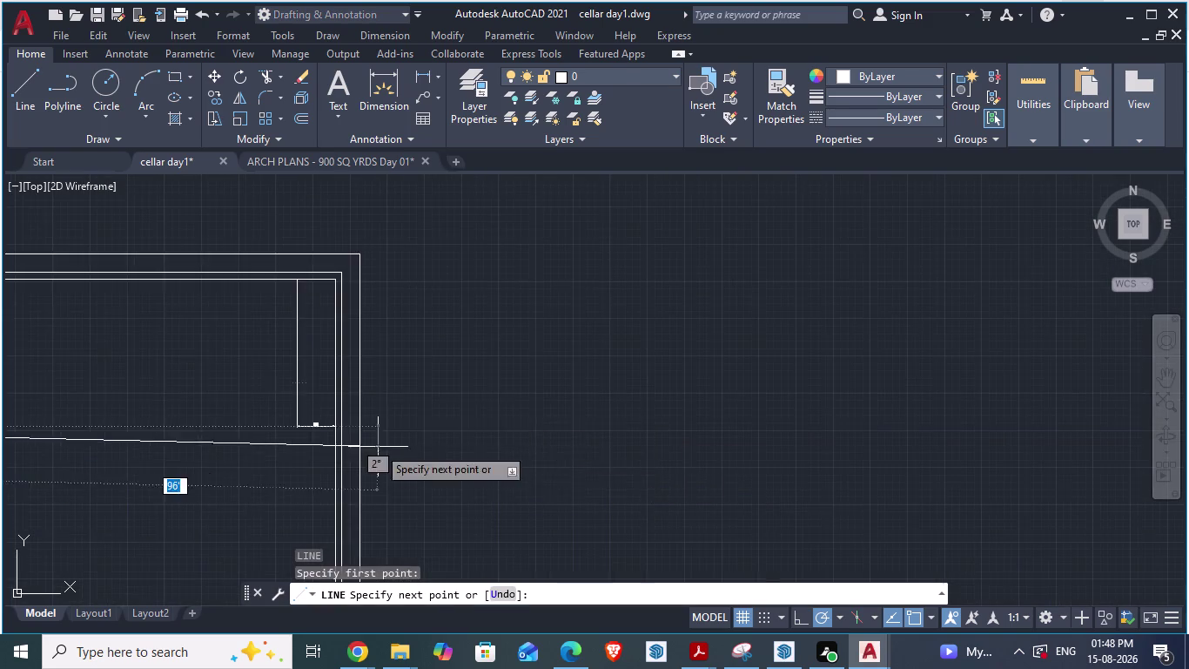
scroll(up, 3)
scroll(up, 3)
scroll(down, 3)
scroll(up, 3)
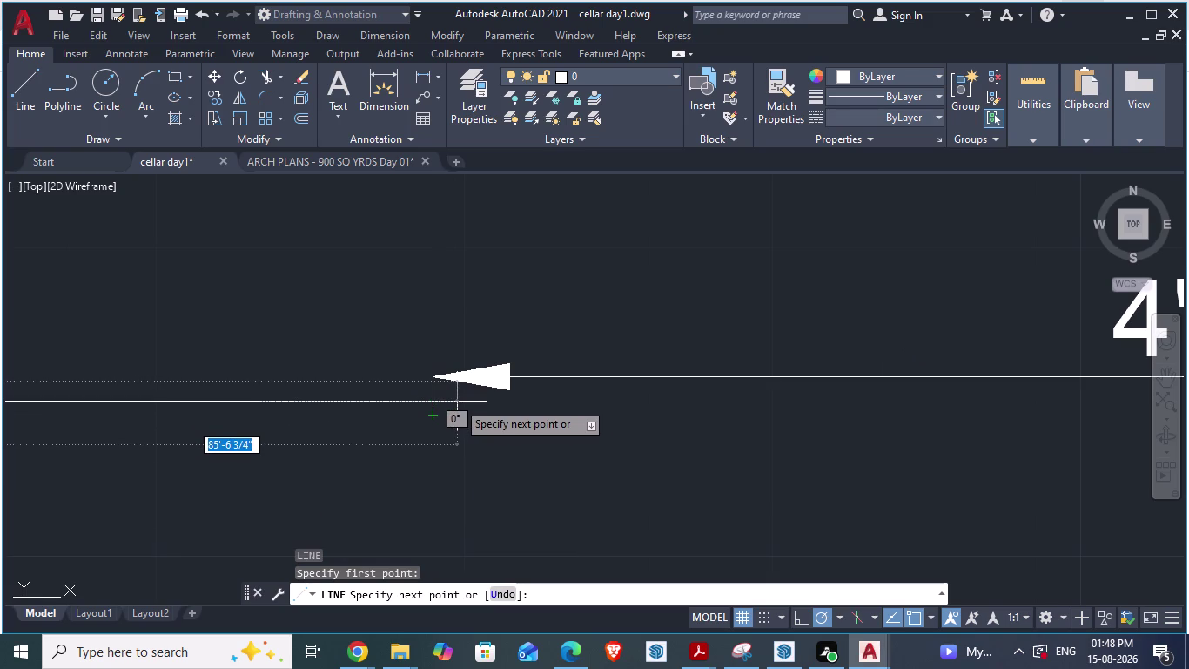
Close the accidental display projection panel and clear pending commands.
key(super+p)
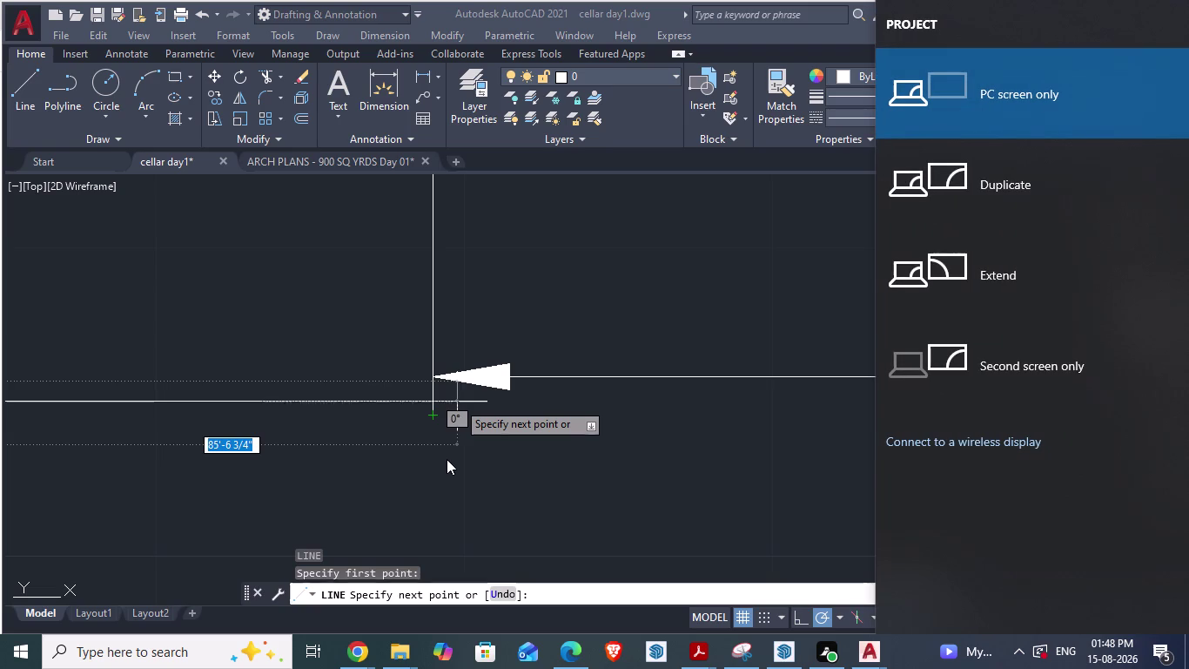
key(Escape)
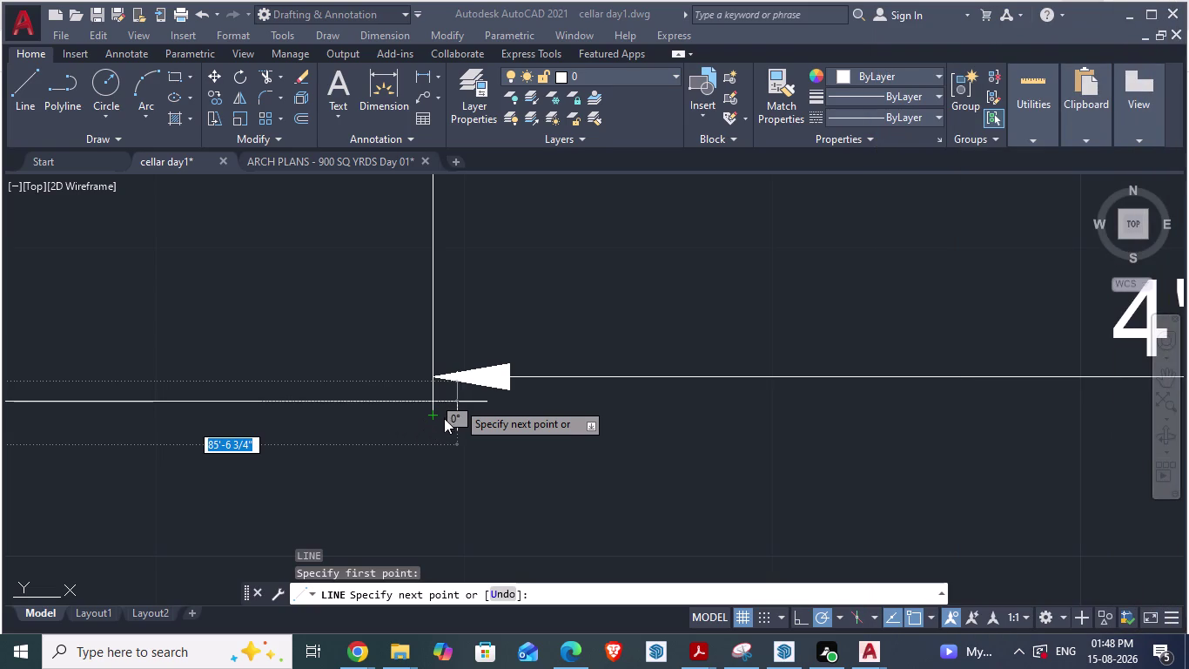
key(Escape)
scroll(down, 3)
scroll(up, 3)
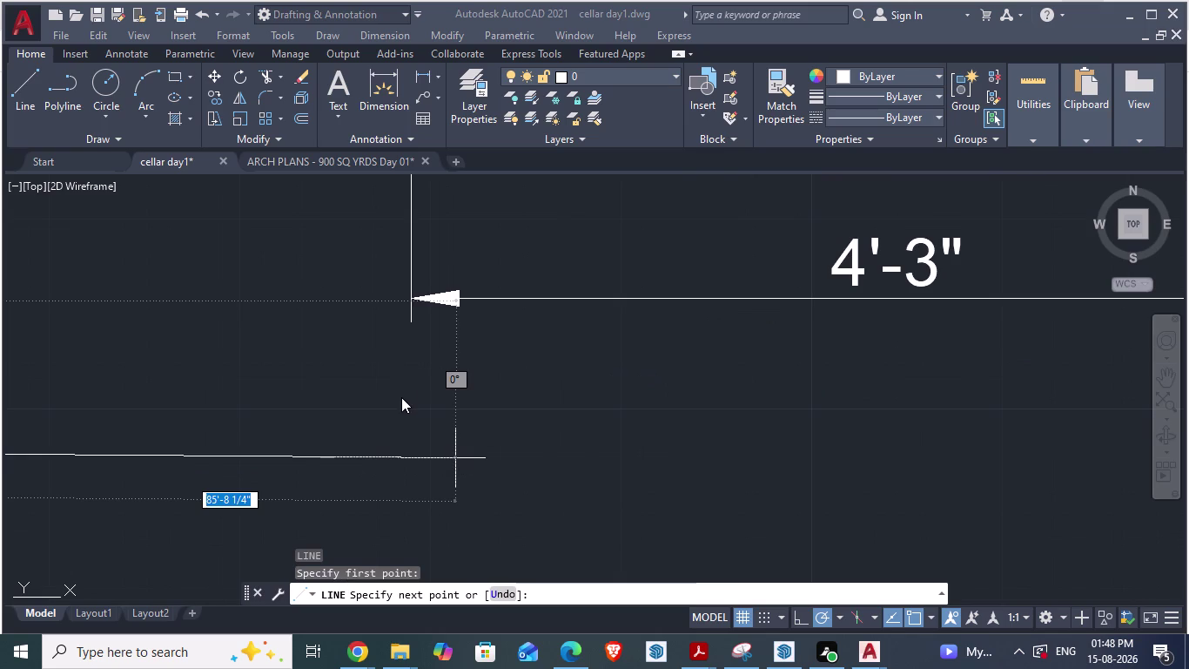
key(Escape)
scroll(down, 3)
scroll(down, 3)
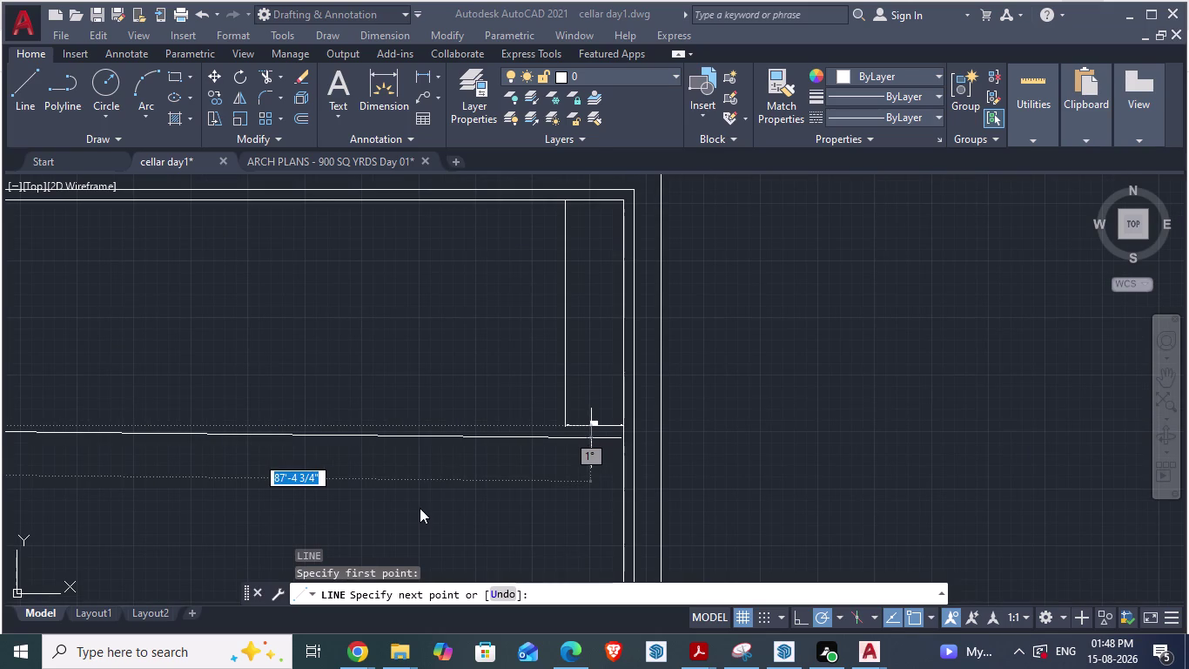
key(Escape)
key(Escape)
Draw across to the right vertical line's corner and end the line.
click(381, 433)
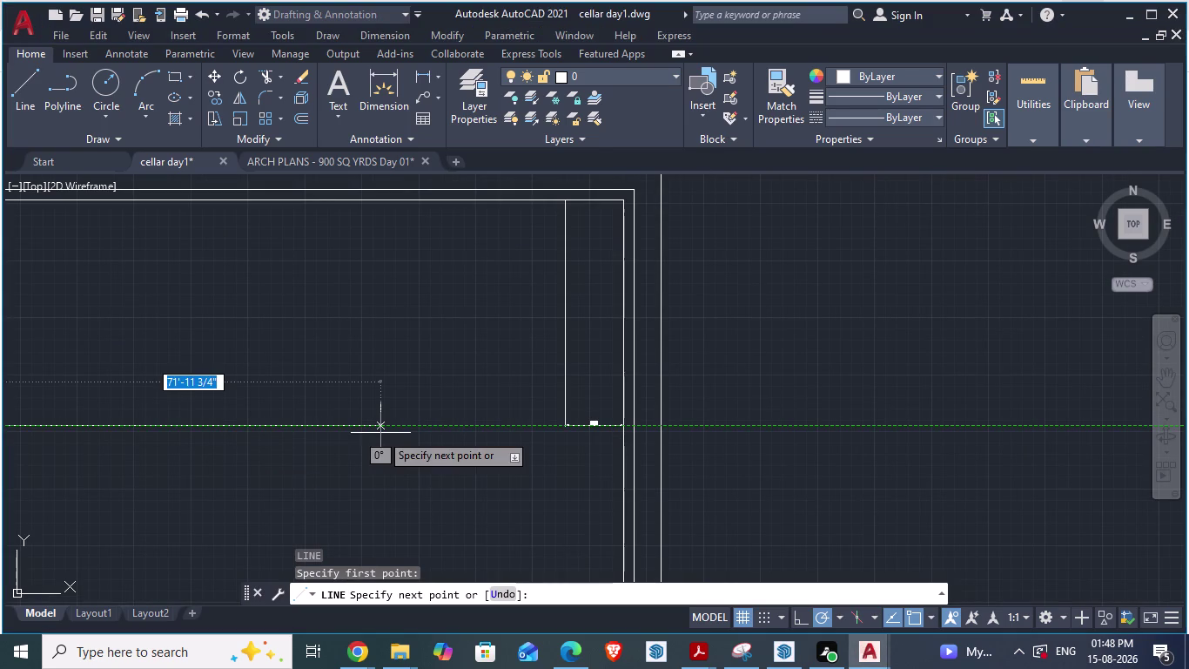
click(561, 425)
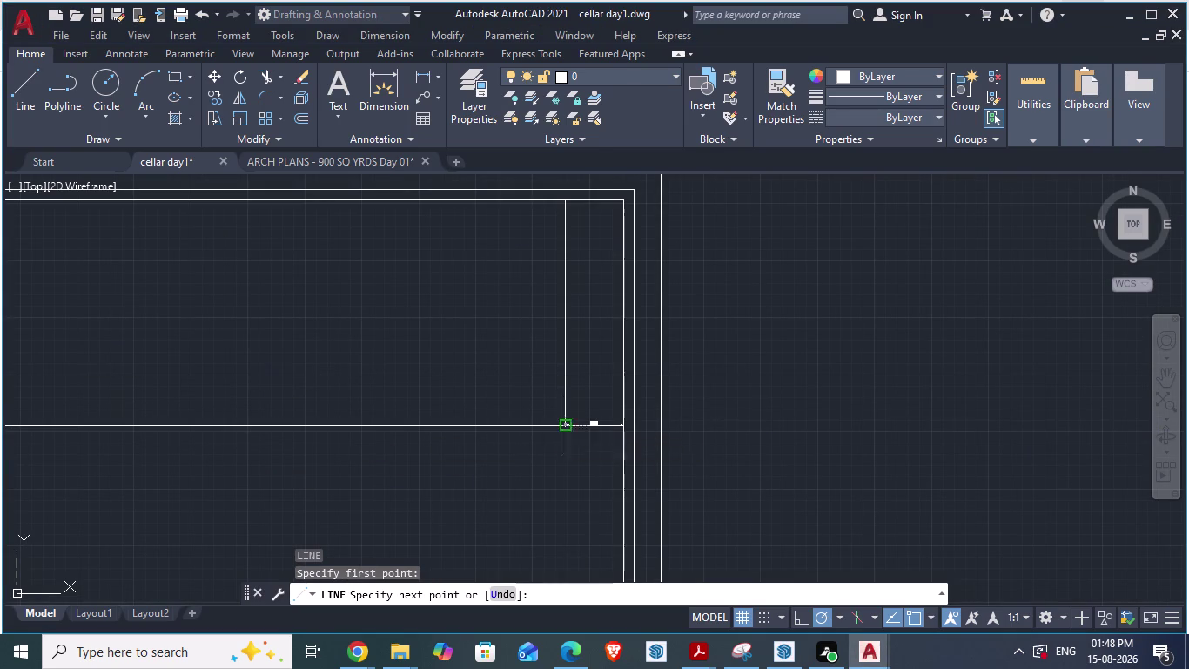
key(Escape)
scroll(down, 3)
scroll(up, 3)
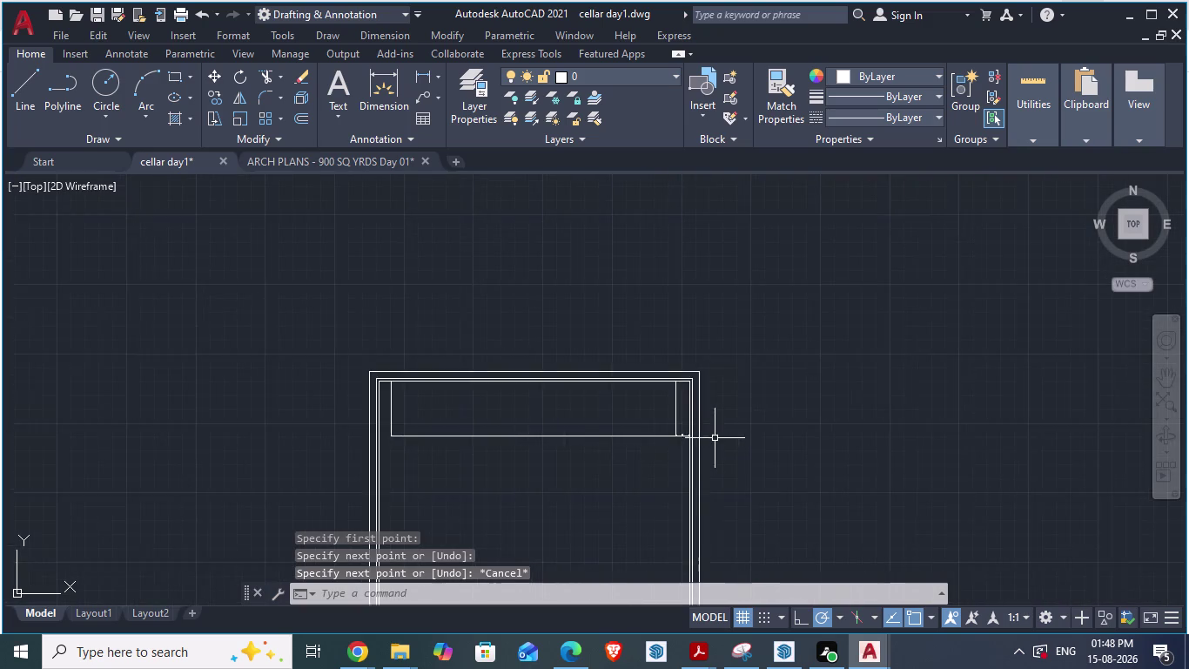
scroll(up, 3)
scroll(up, 3)
scroll(up, 3)
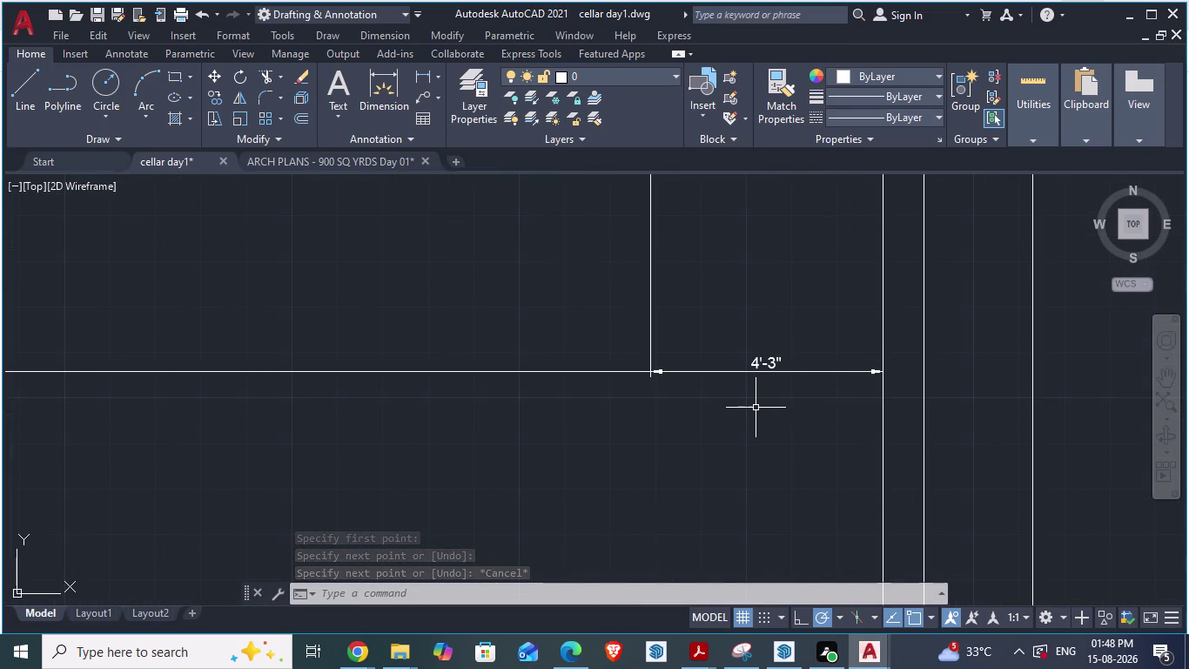
click(361, 155)
Dimension the end gap's two top corners with a 4'-3" aligned dimension placed above.
scroll(up, 3)
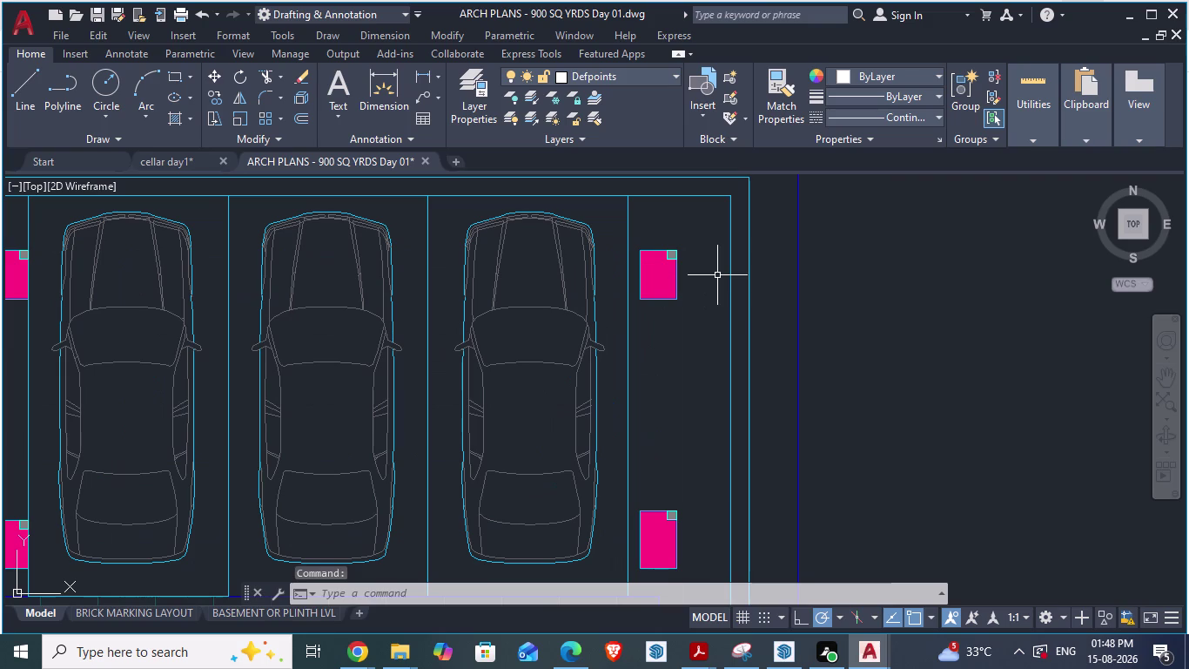
text(da)
key(Return)
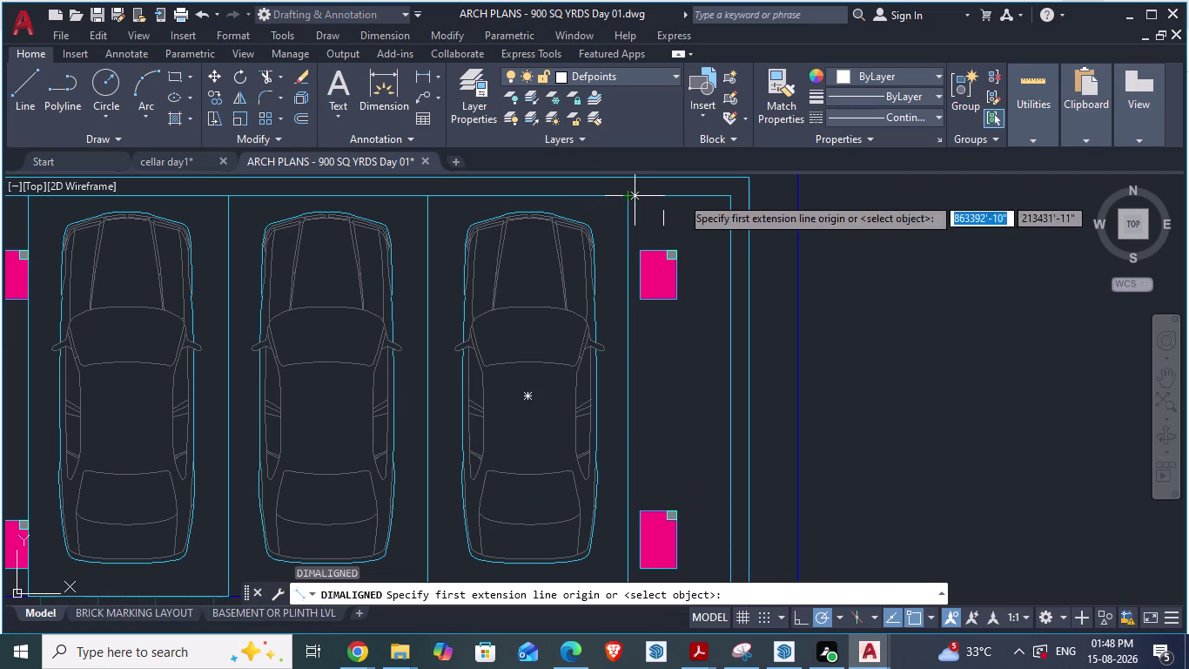
scroll(up, 3)
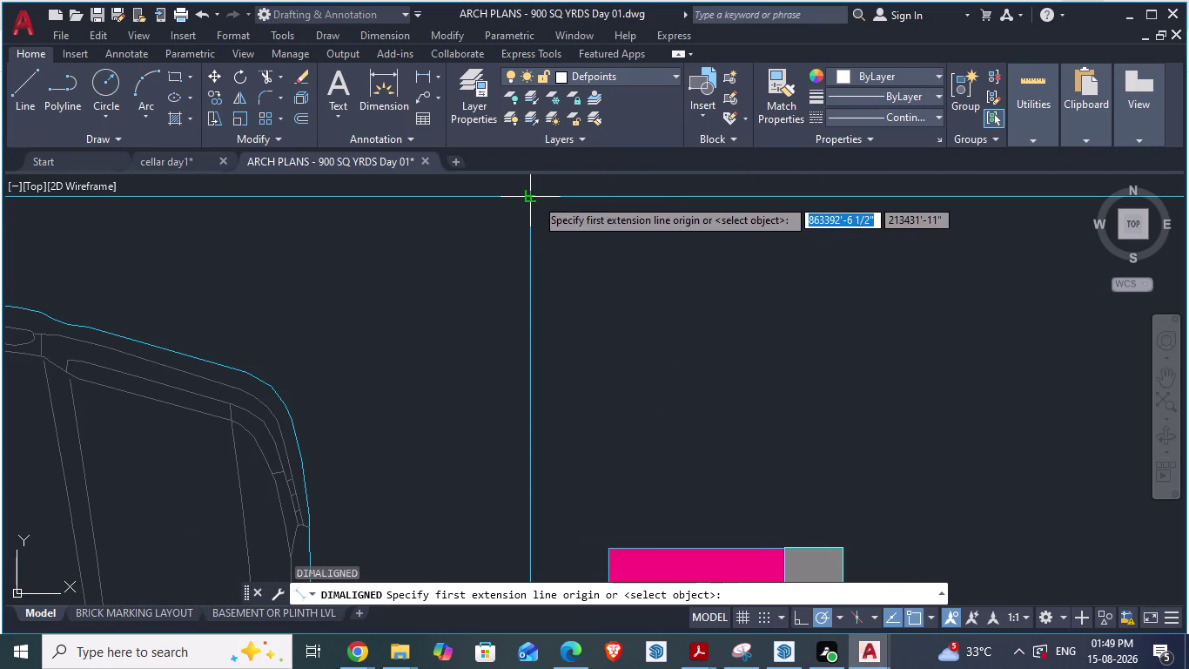
click(535, 197)
scroll(down, 3)
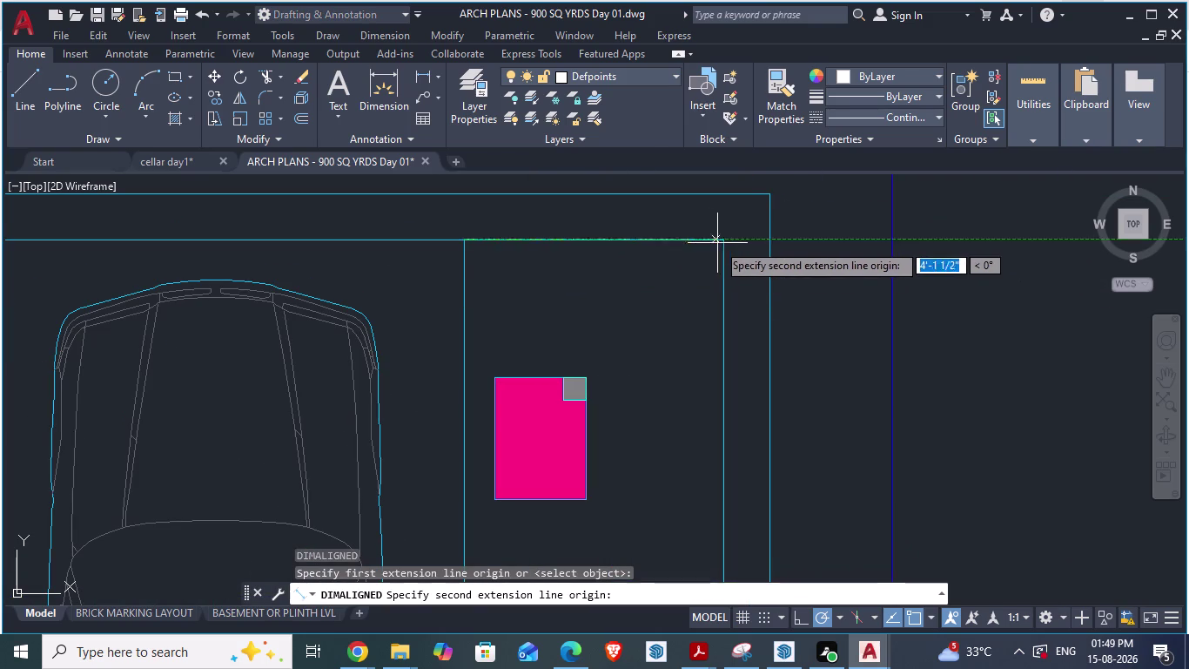
click(718, 243)
click(716, 289)
scroll(down, 3)
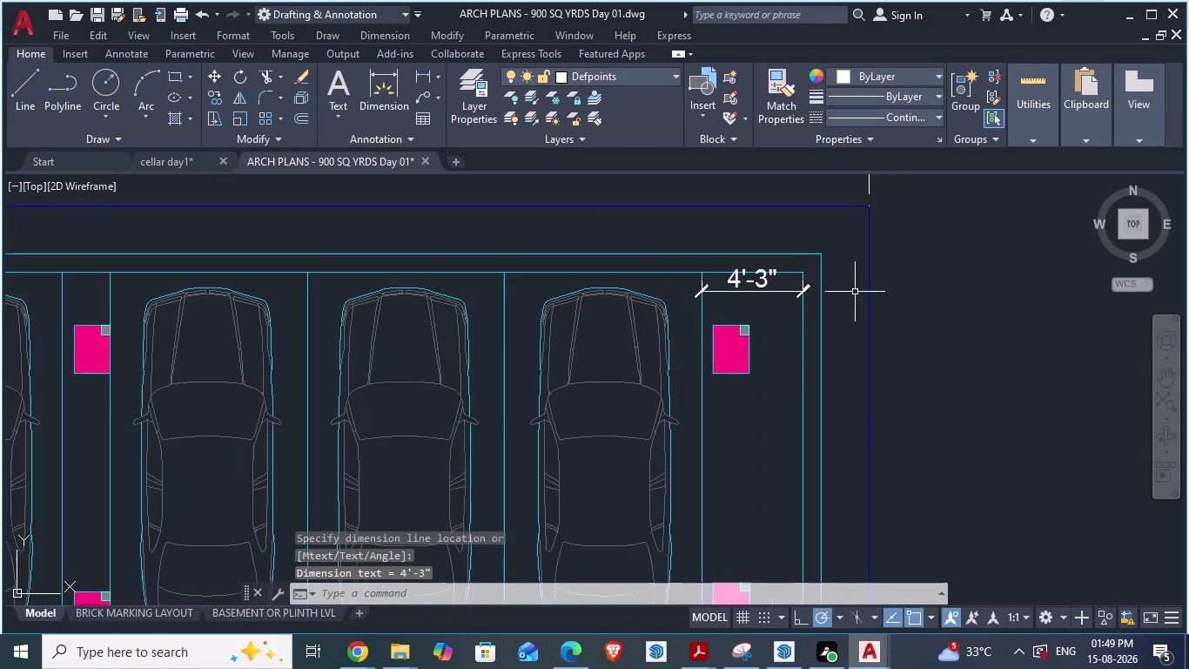
scroll(down, 3)
scroll(up, 3)
scroll(down, 3)
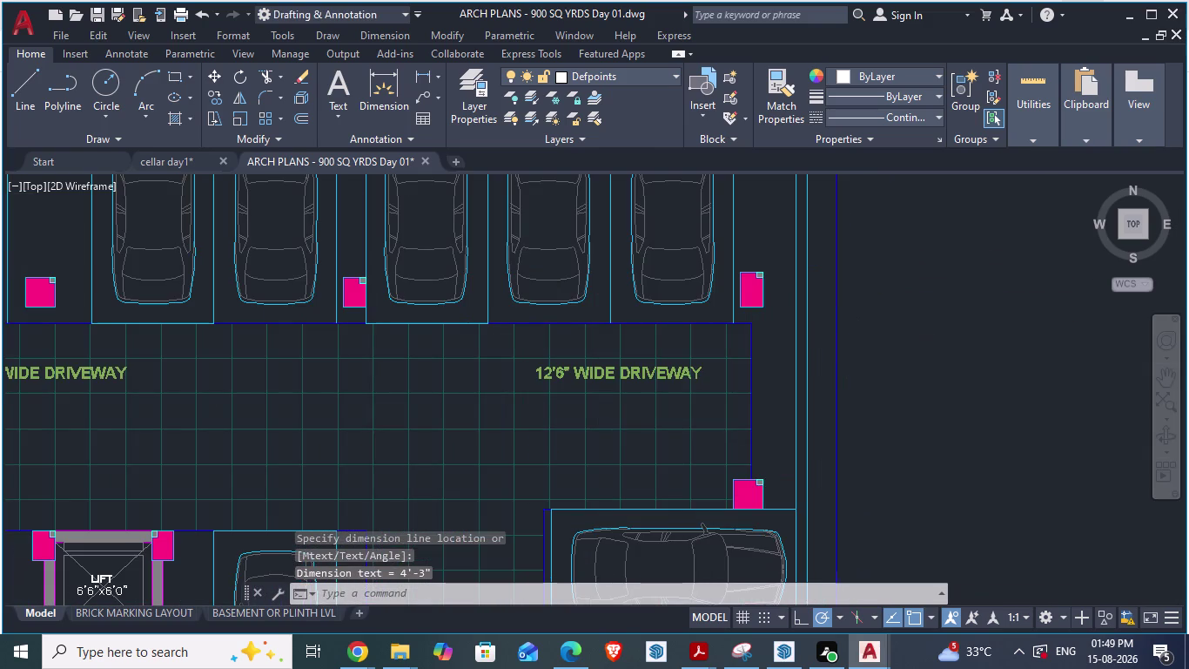
scroll(down, 3)
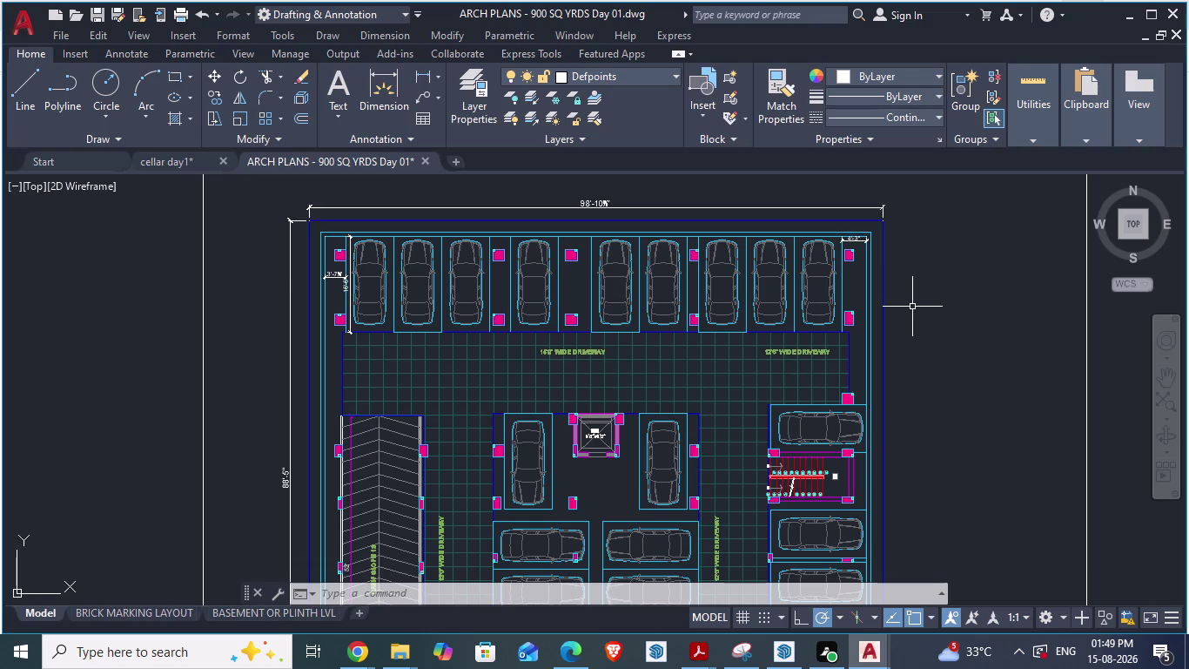
scroll(up, 3)
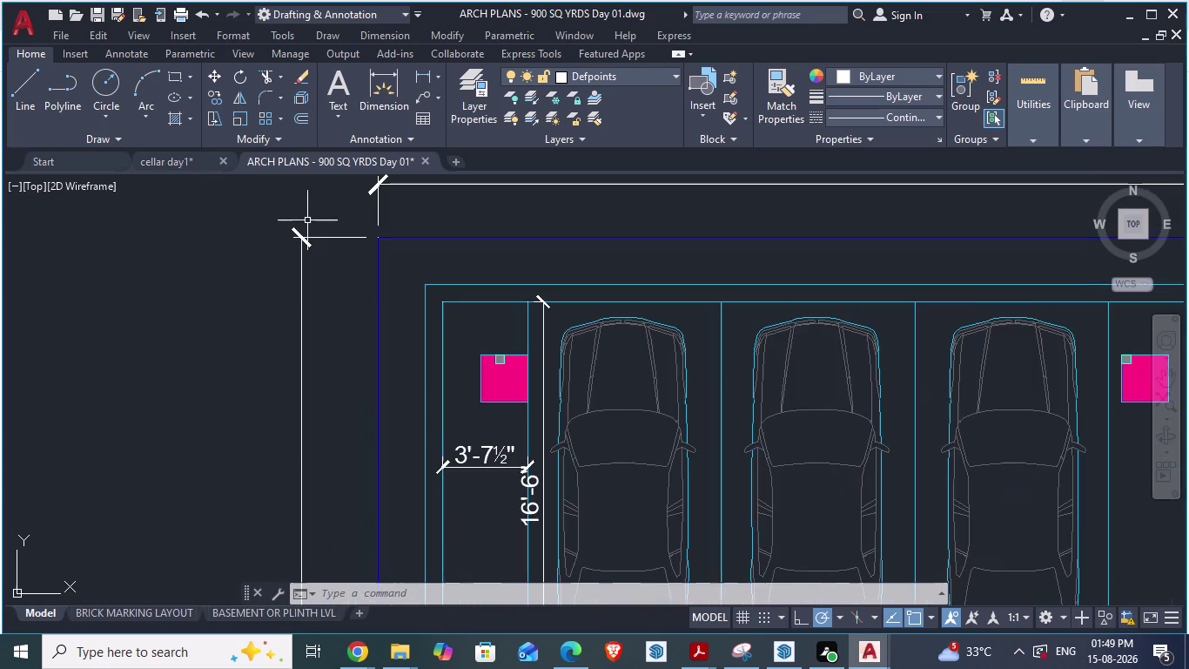
scroll(up, 3)
scroll(down, 3)
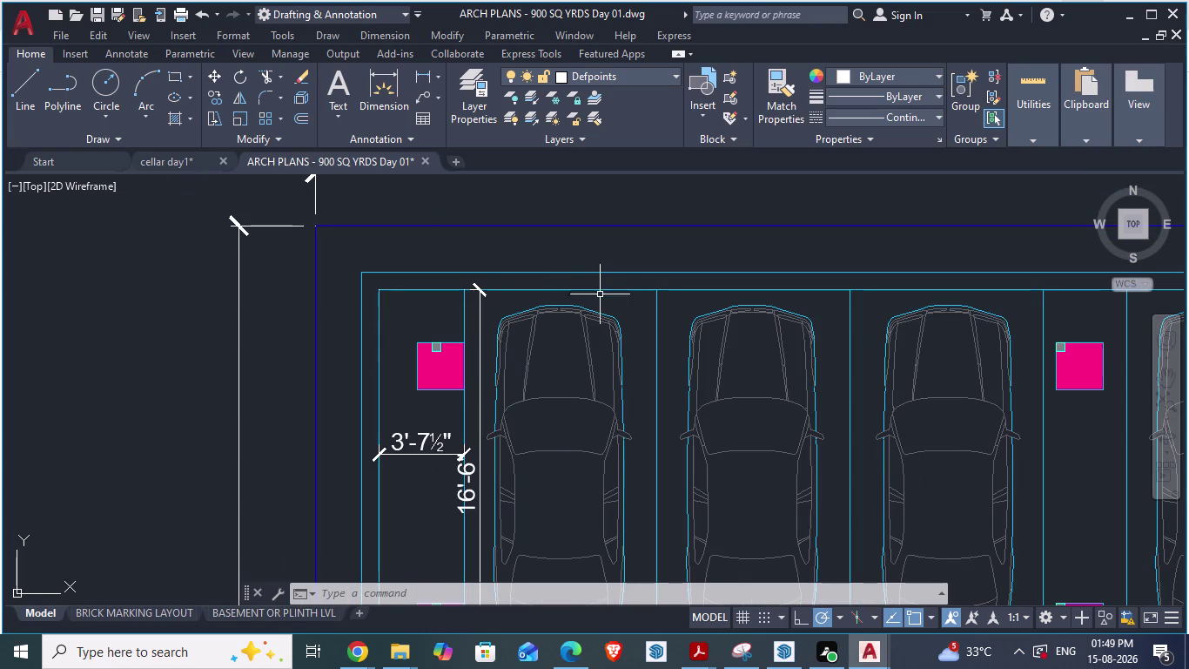
scroll(up, 3)
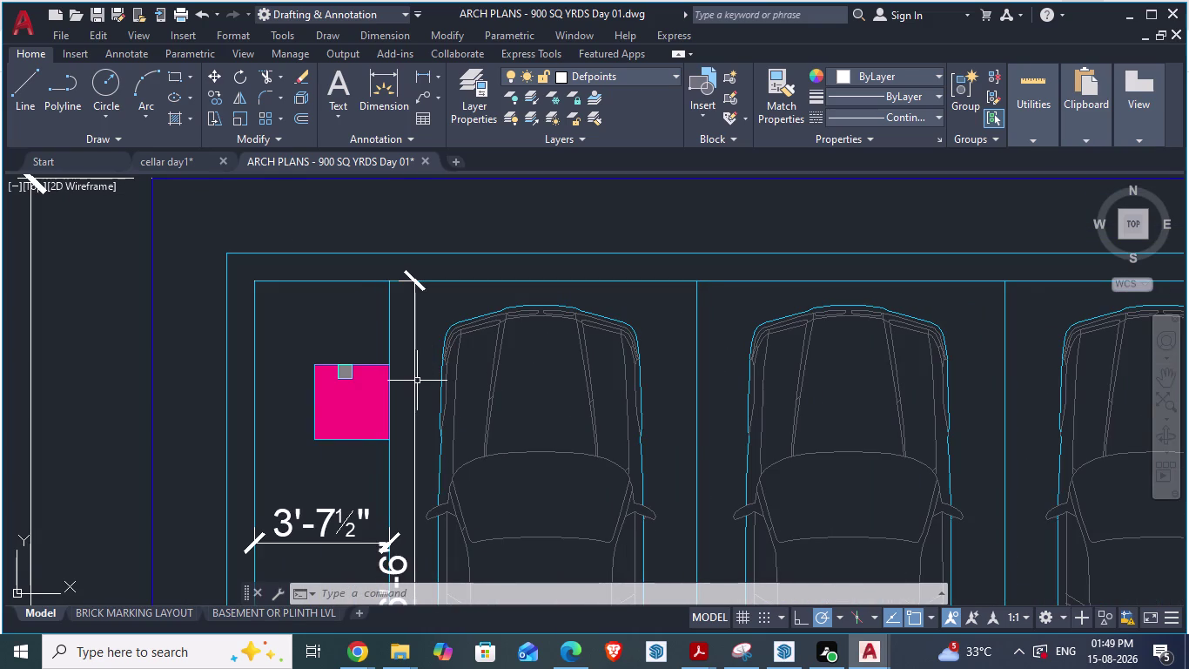
Delete the 16'-6" vertical dimension, then start and cancel a next-bay aligned dimension.
click(413, 380)
key(Delete)
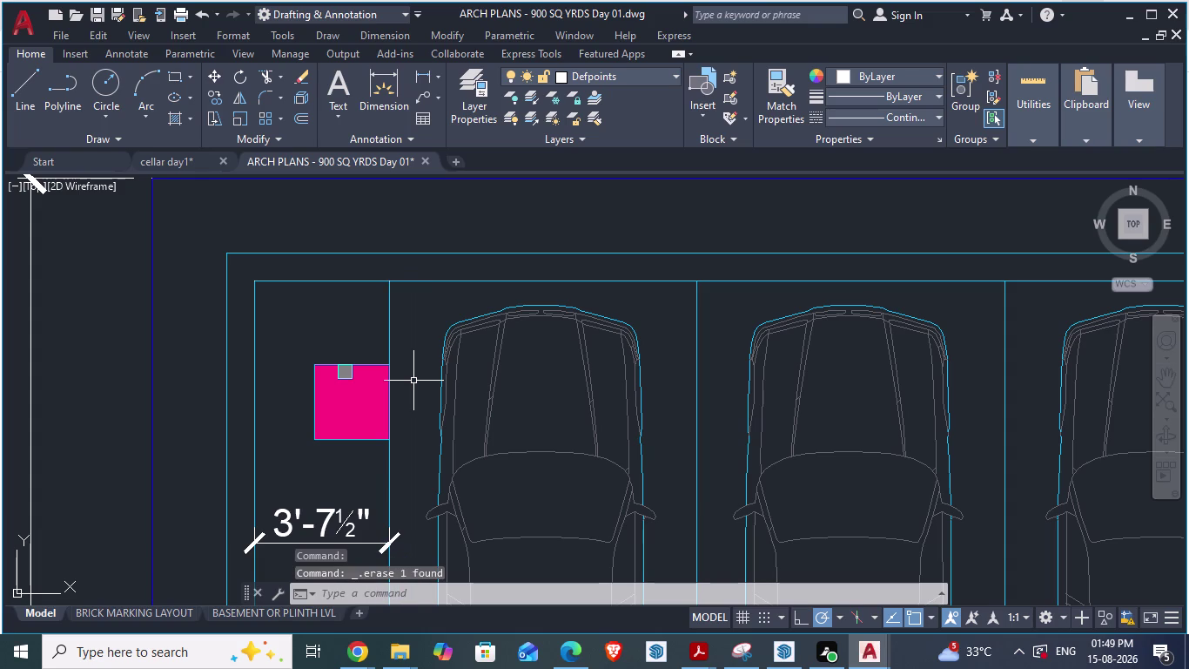
text(d)
text(a)
key(Return)
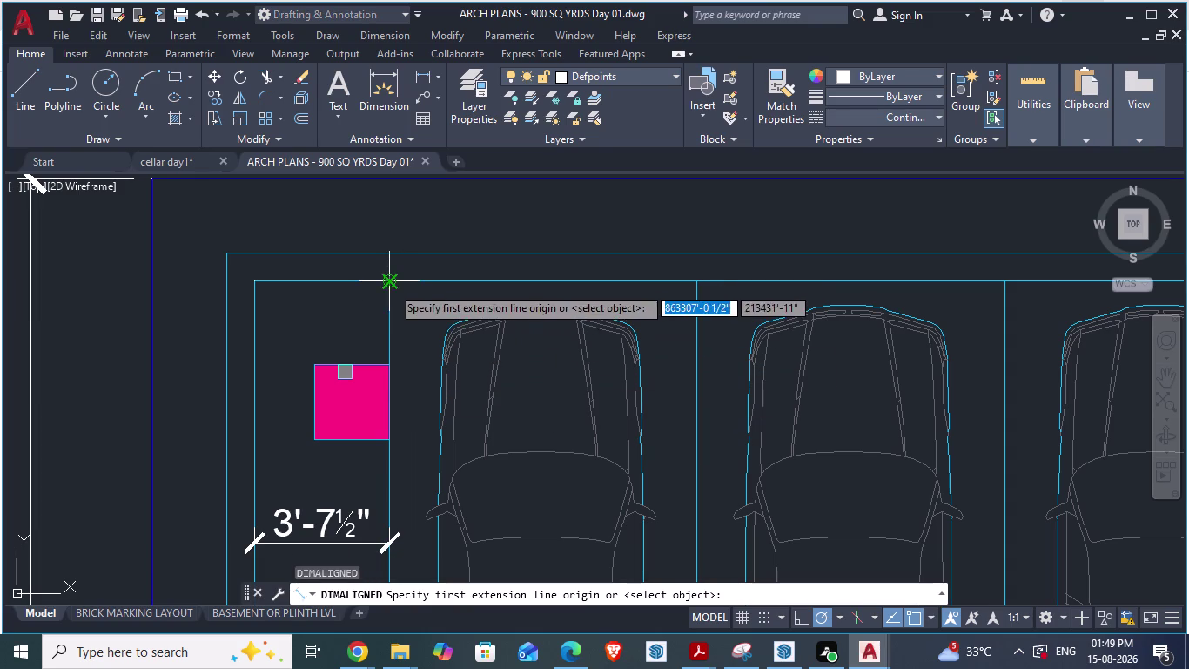
click(392, 285)
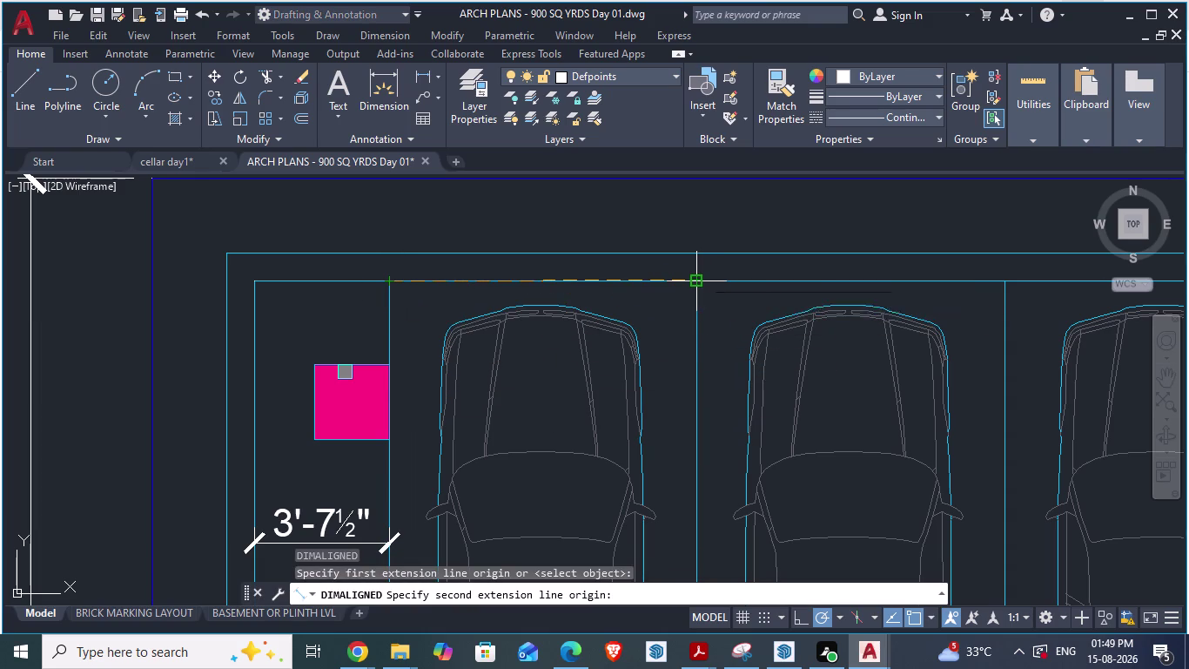
scroll(up, 3)
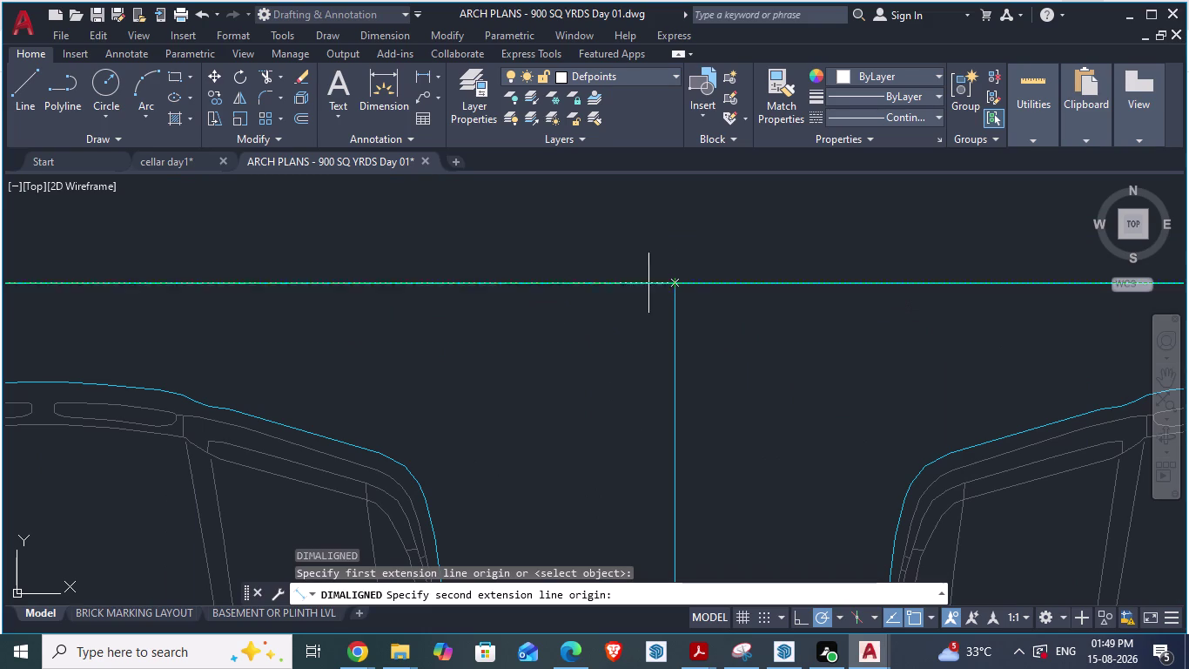
key(Escape)
scroll(down, 3)
scroll(up, 3)
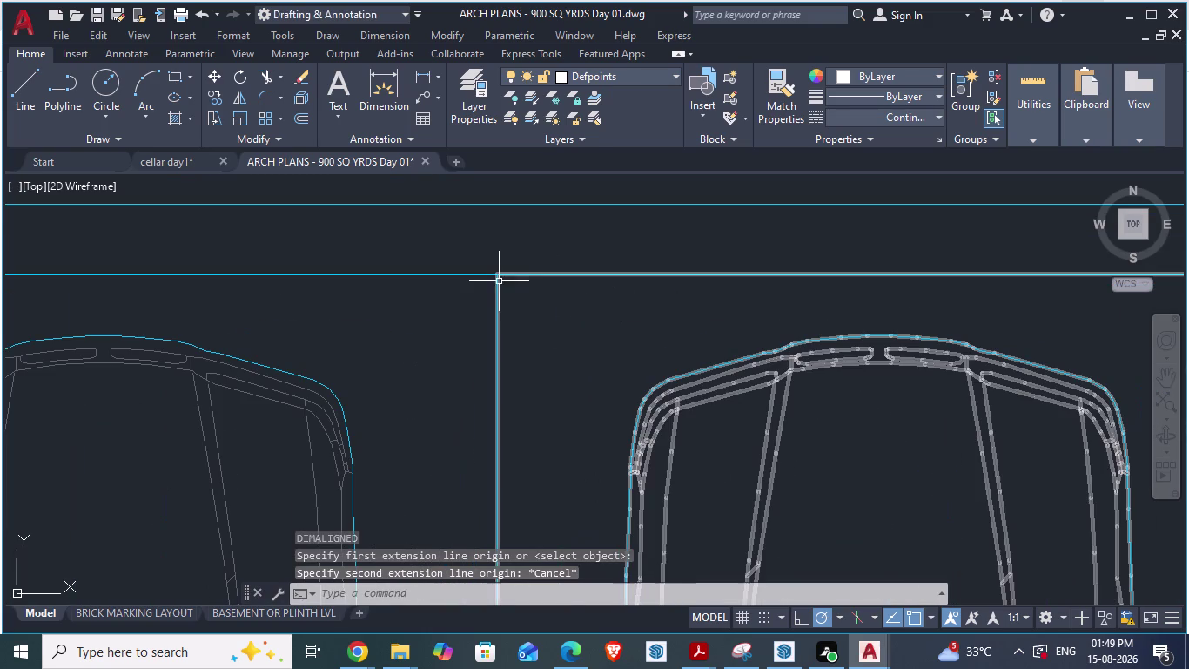
Start an aligned dimension from a bay divider, then cancel it.
text(da)
key(Return)
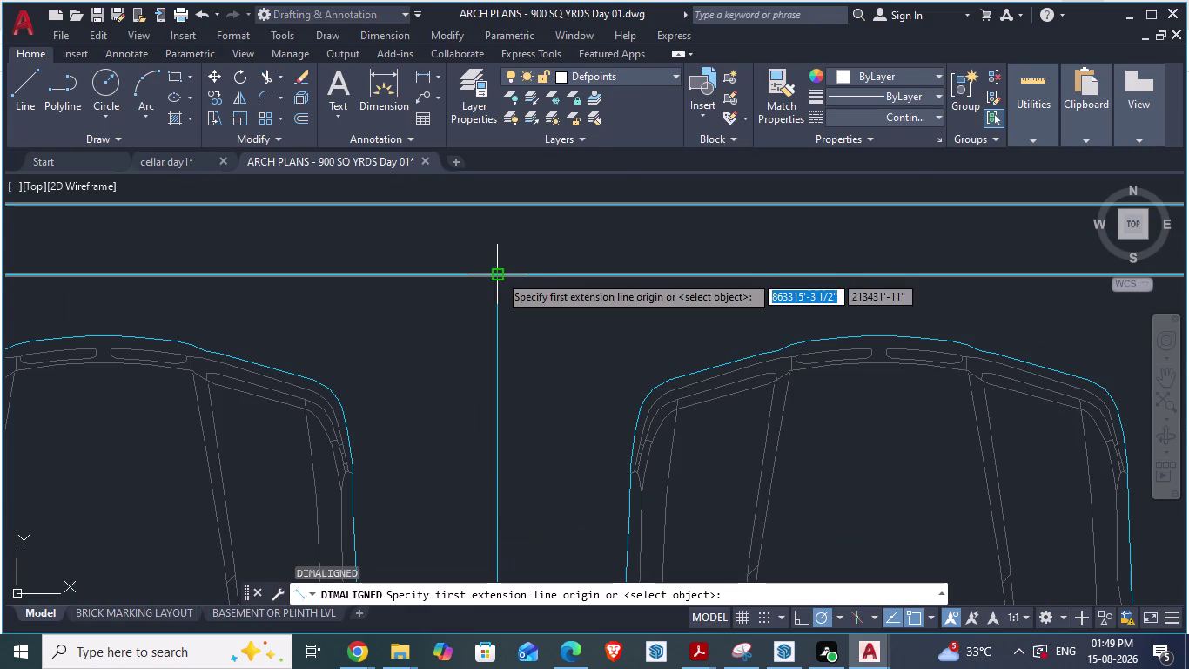
click(492, 274)
scroll(down, 3)
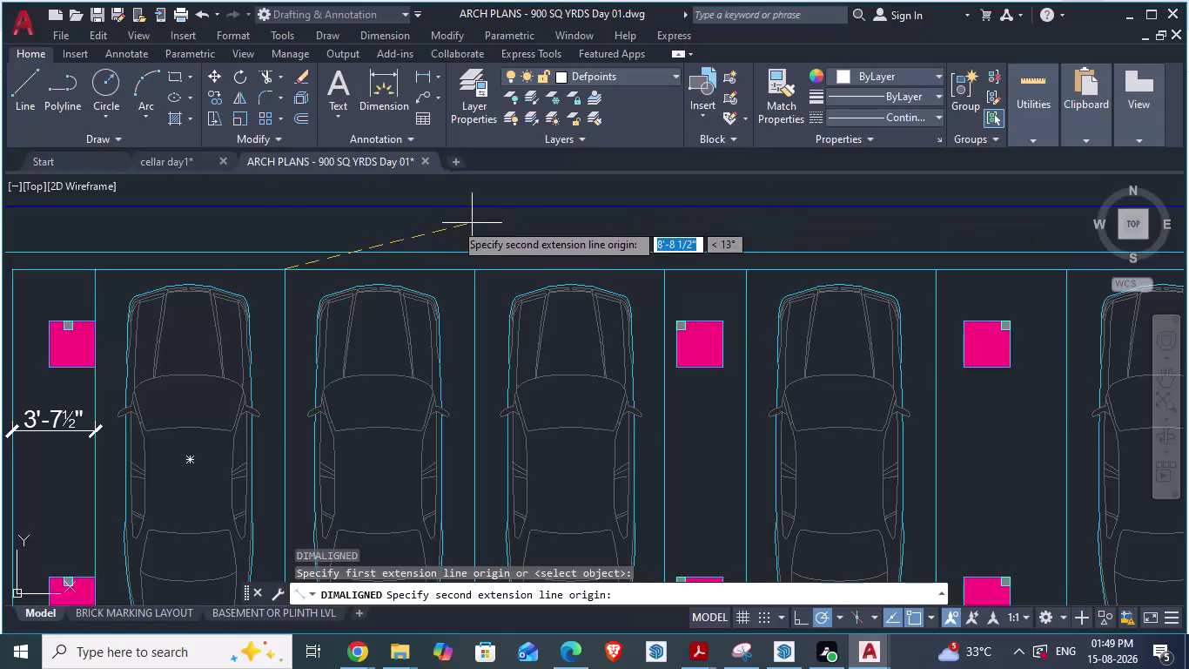
scroll(up, 3)
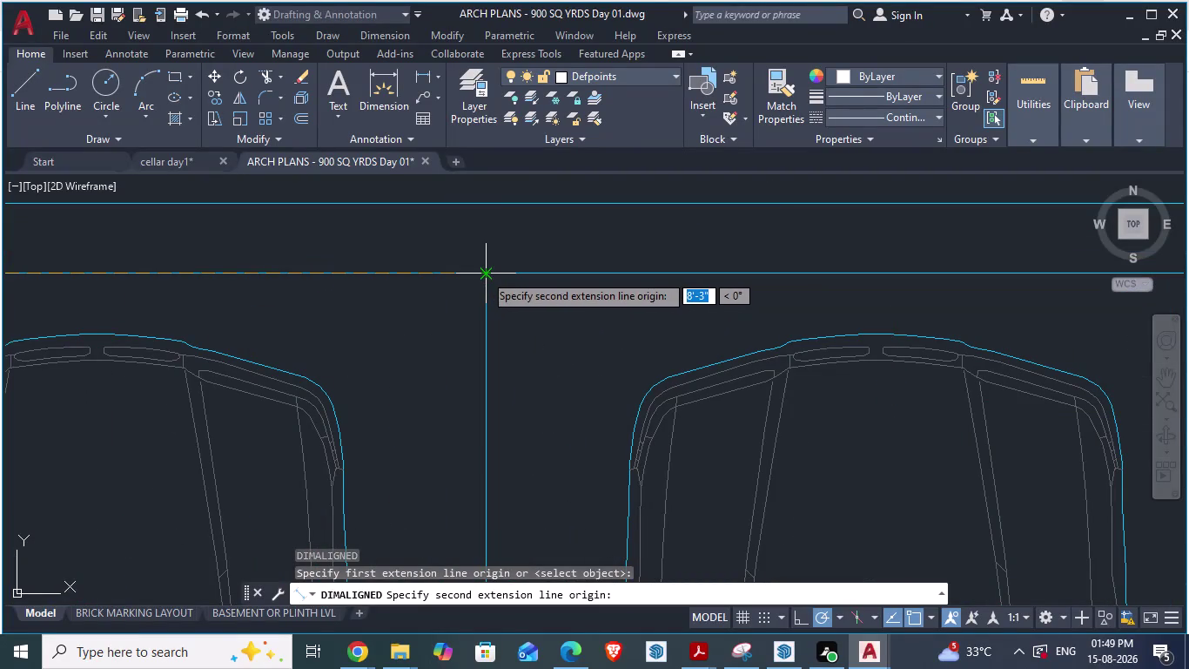
key(Escape)
scroll(down, 3)
Try another aligned dimension from a different bay divider point and cancel it.
text(da)
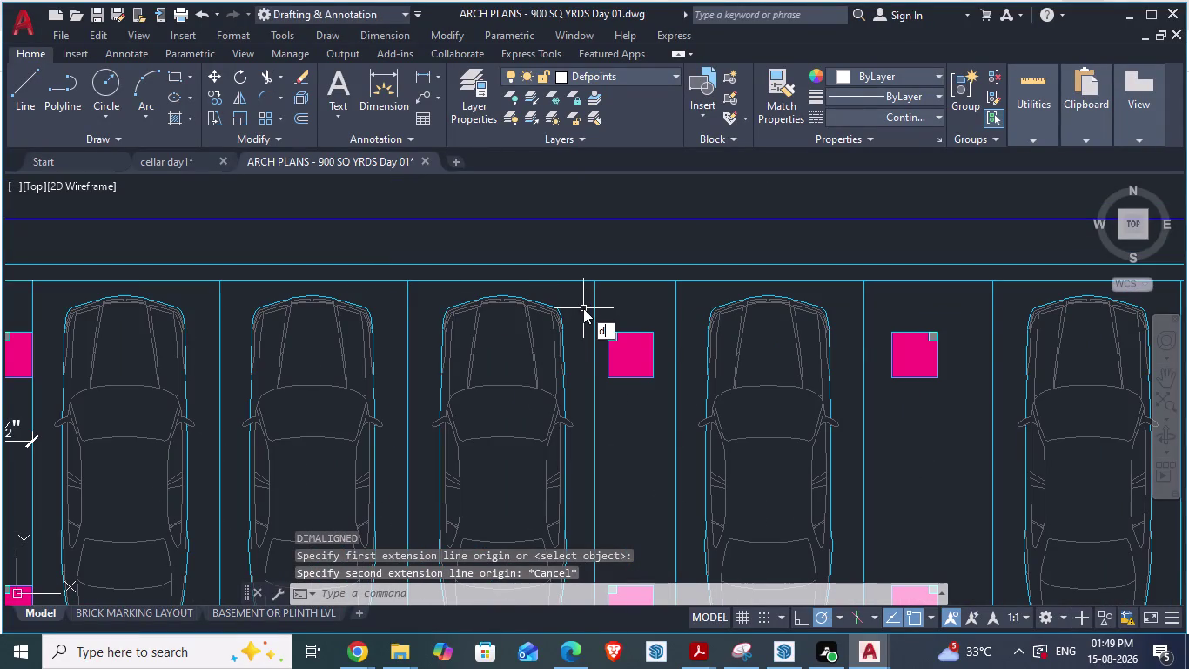
key(Return)
click(405, 286)
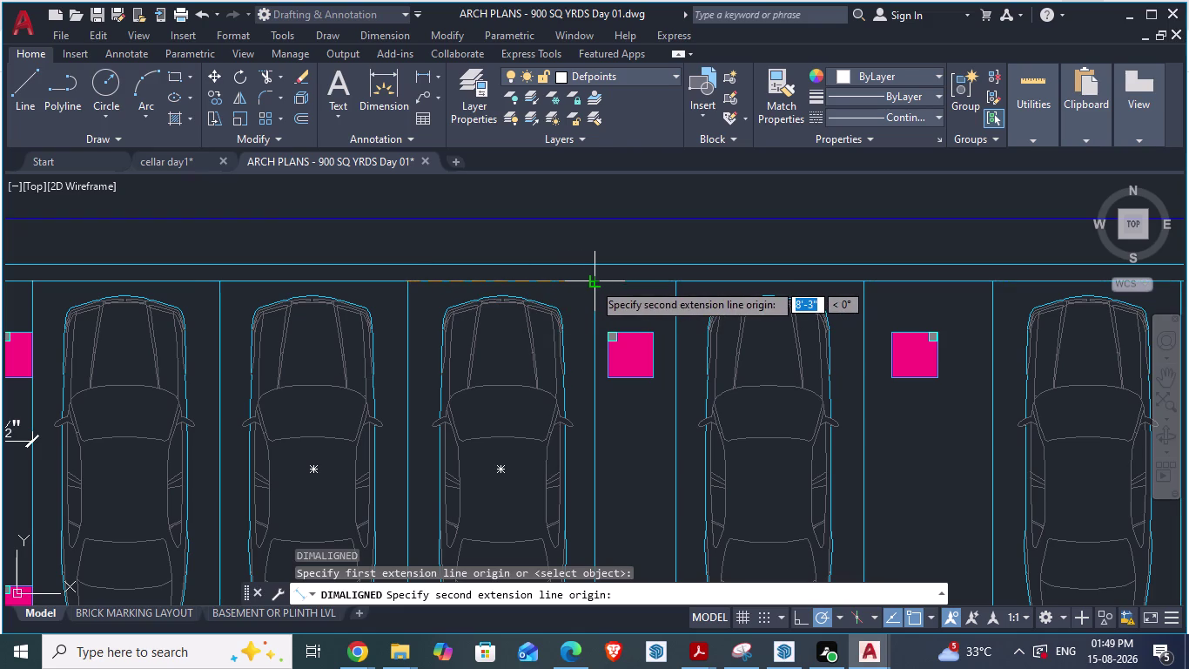
key(Escape)
scroll(down, 3)
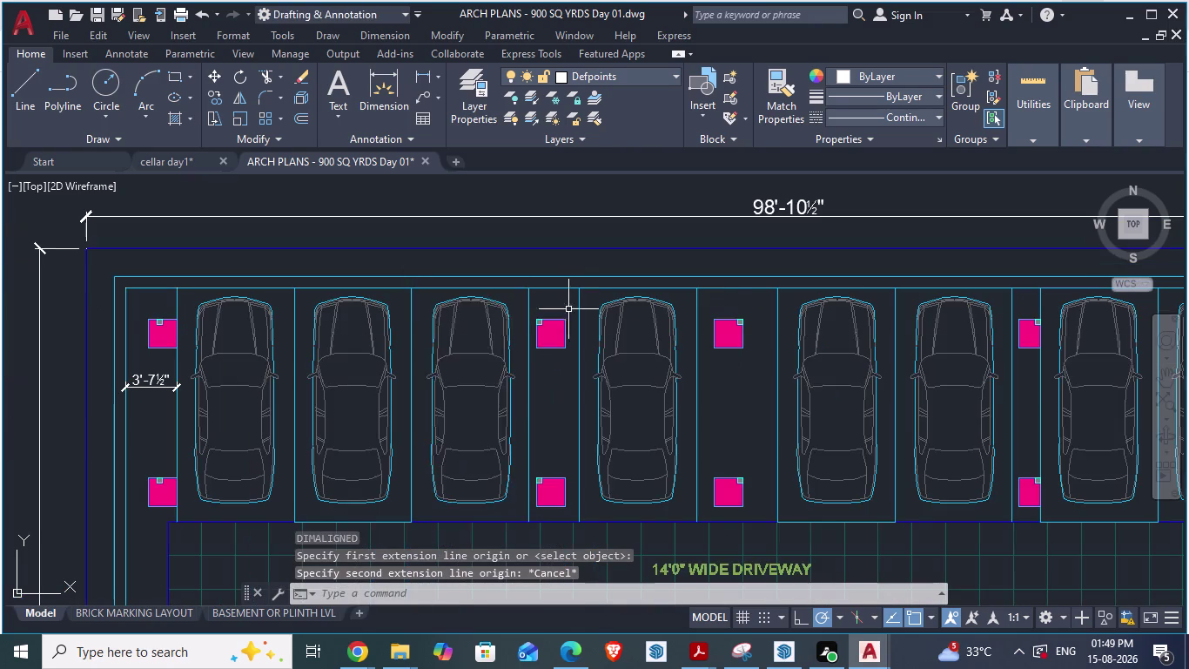
scroll(up, 3)
Begin an aligned dimension at a bay gap corner, then cancel it.
text(da)
key(Return)
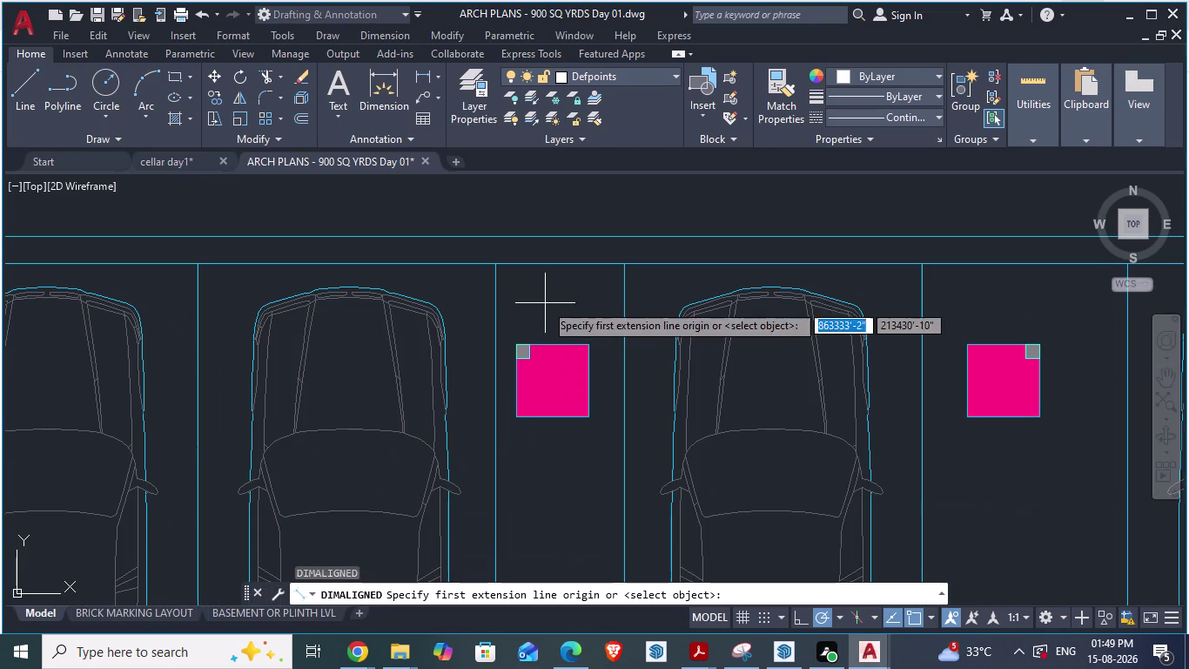
click(495, 269)
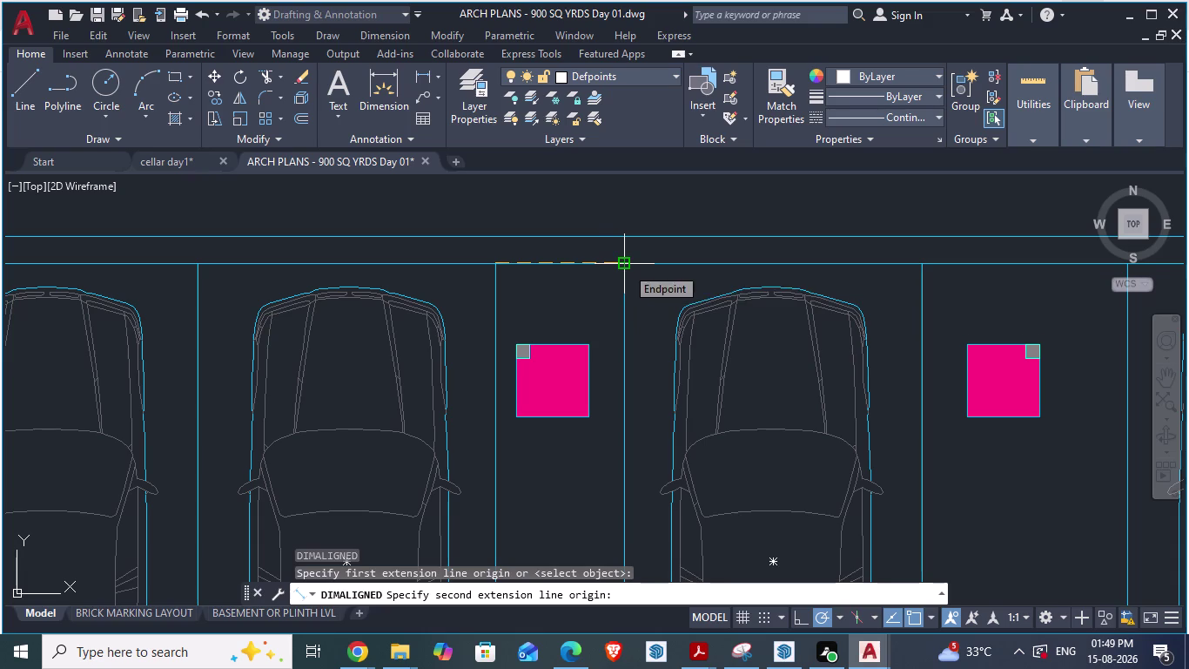
scroll(up, 3)
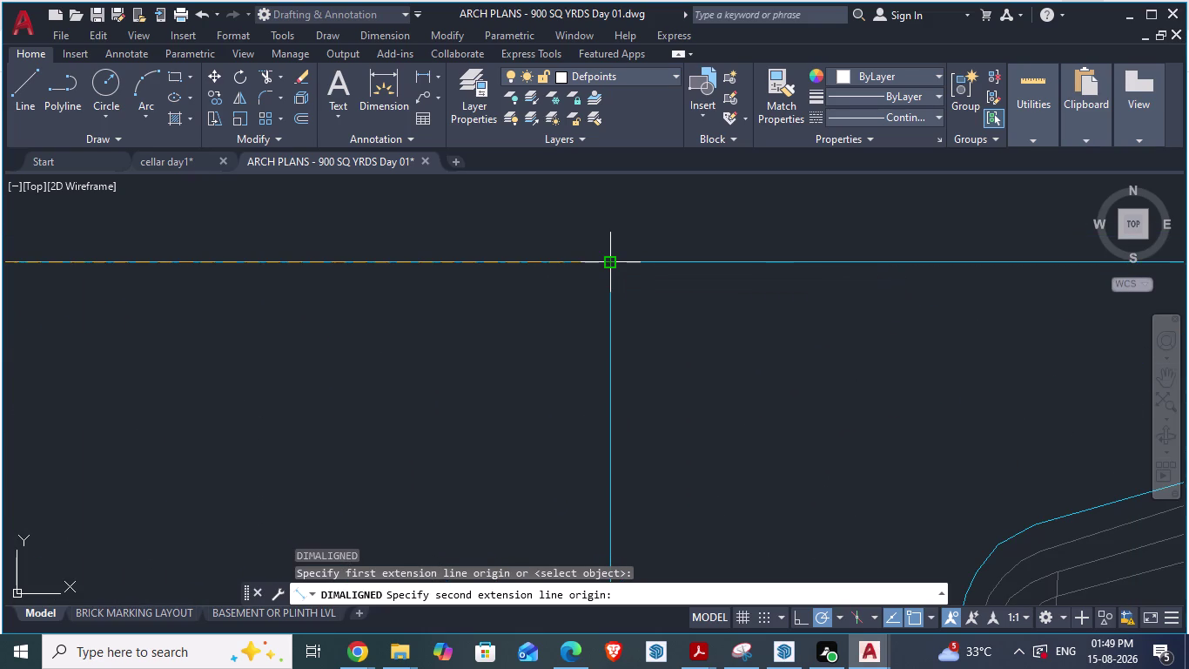
key(Escape)
scroll(down, 3)
scroll(down, 3)
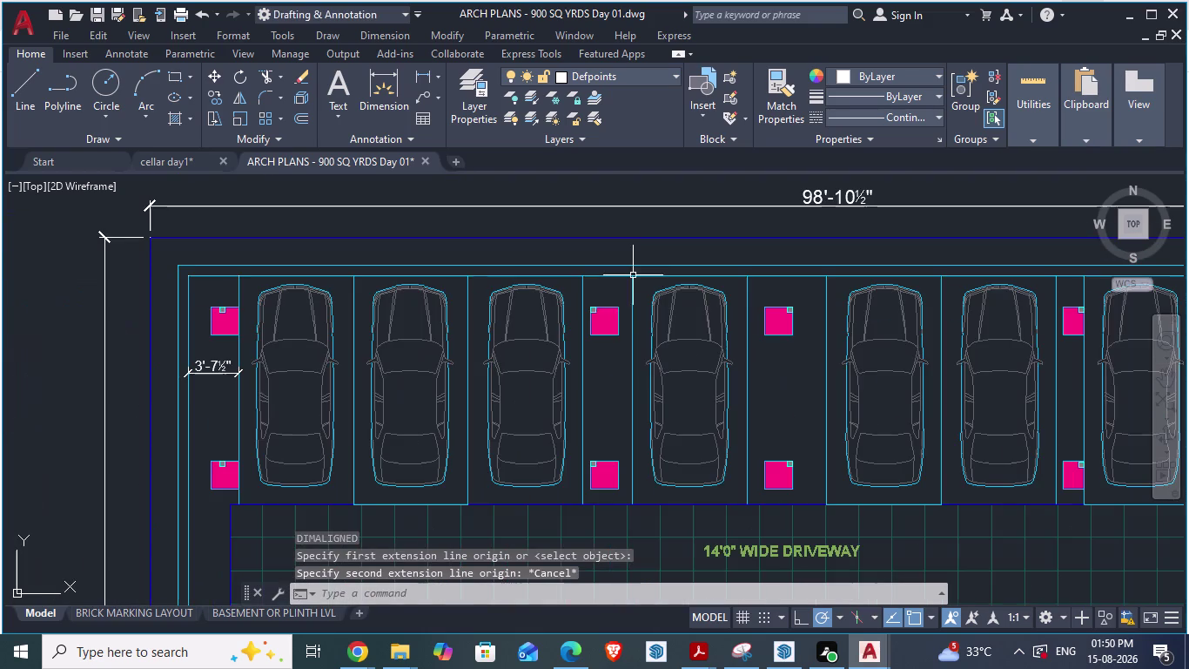
scroll(up, 3)
scroll(up, 3)
Start one more aligned dimension from an upper bay gap corner and cancel it.
text(da)
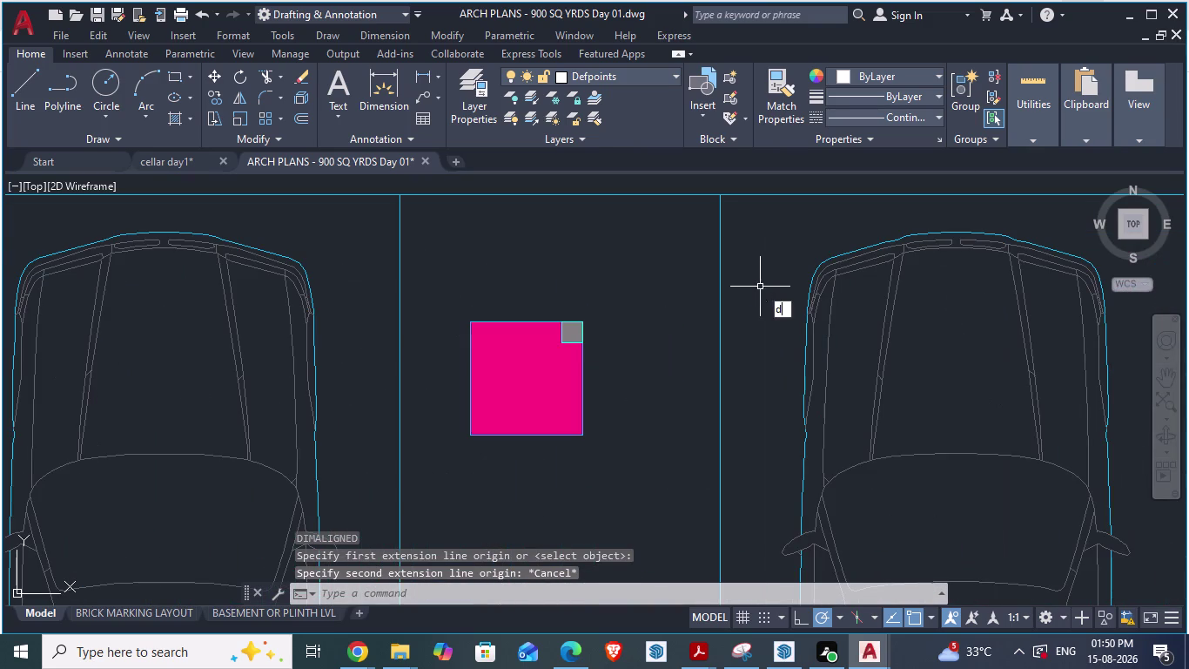
key(Return)
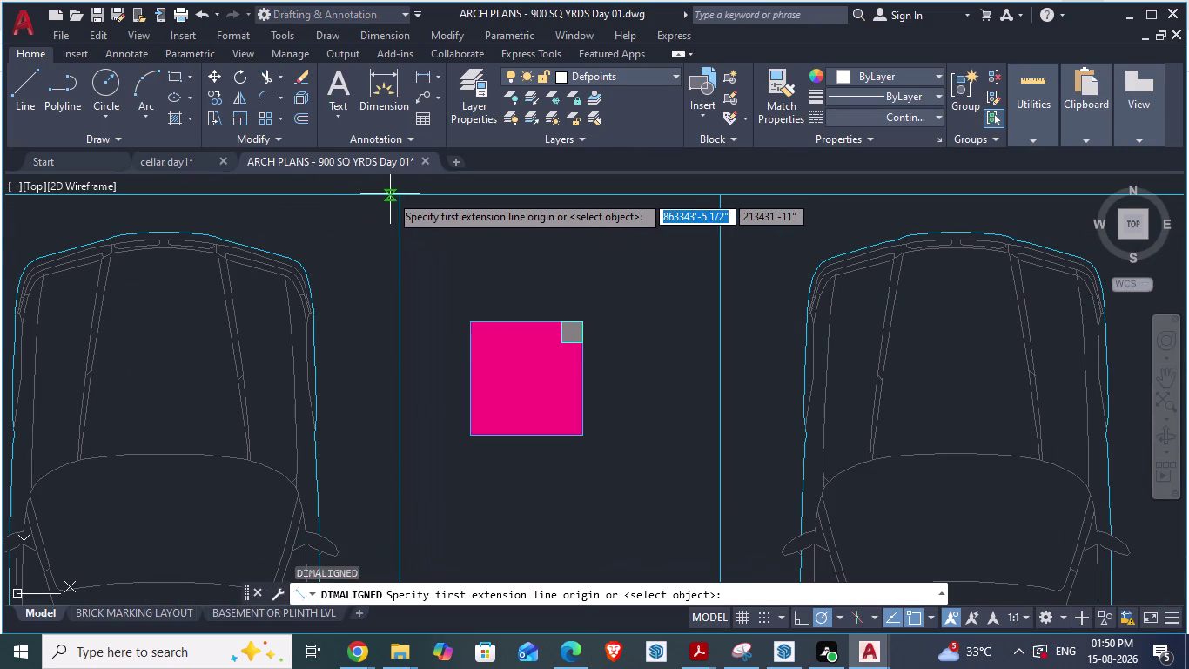
click(397, 196)
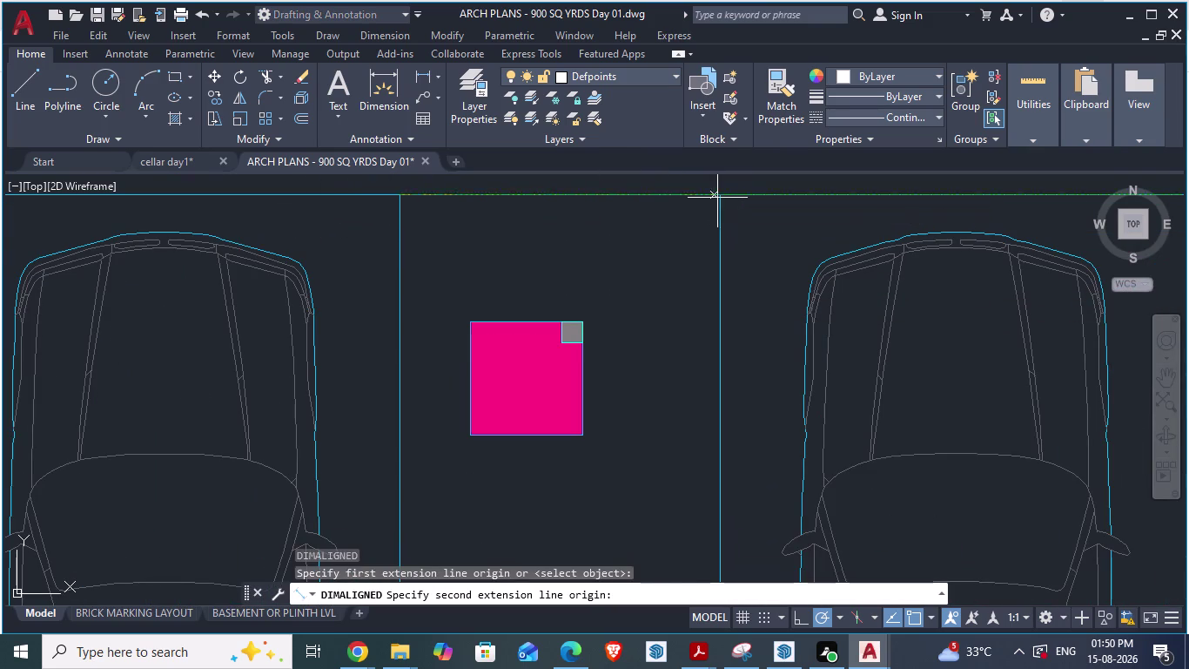
scroll(up, 3)
scroll(down, 3)
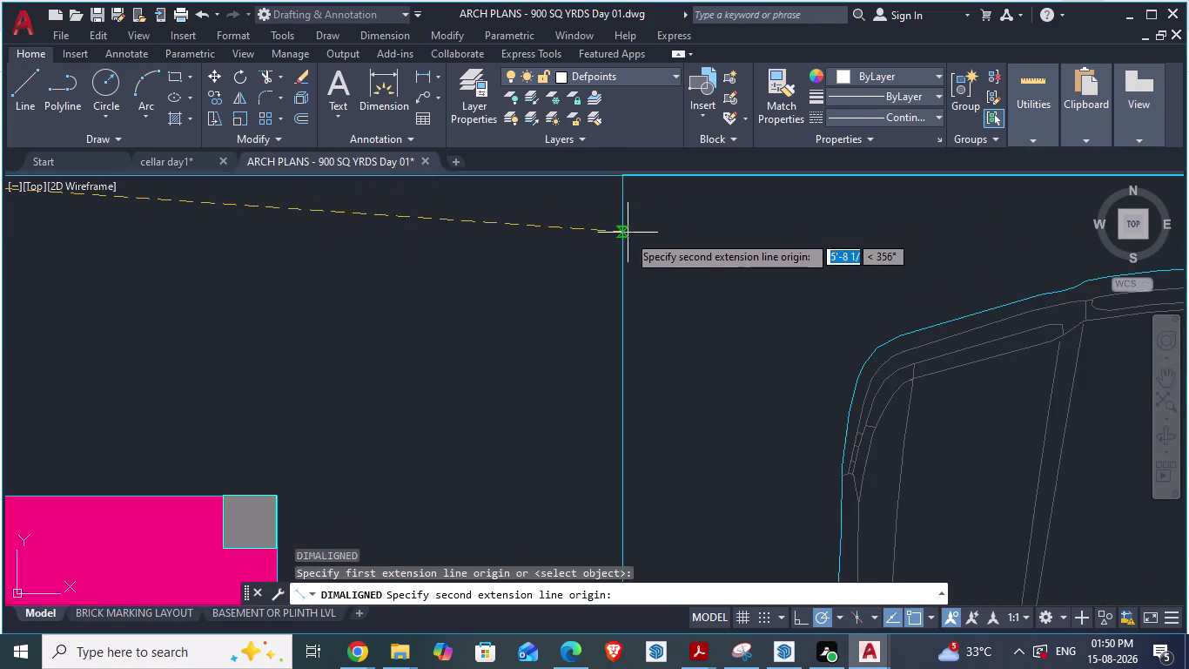
scroll(down, 3)
scroll(up, 3)
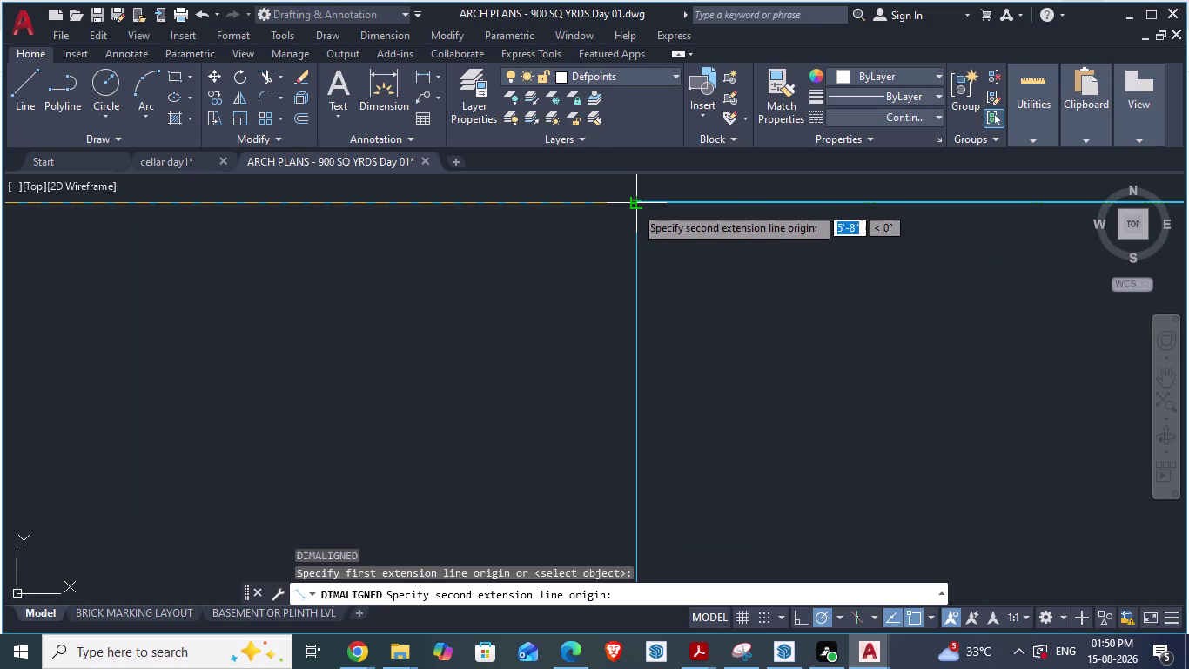
key(Escape)
scroll(down, 3)
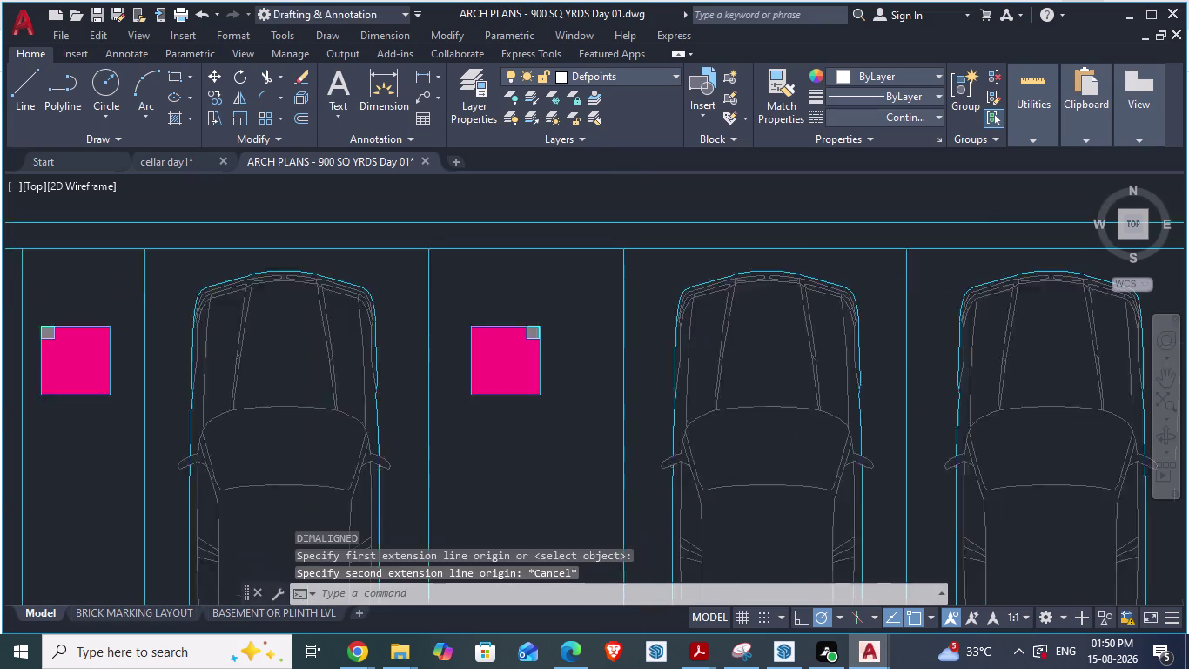
scroll(down, 3)
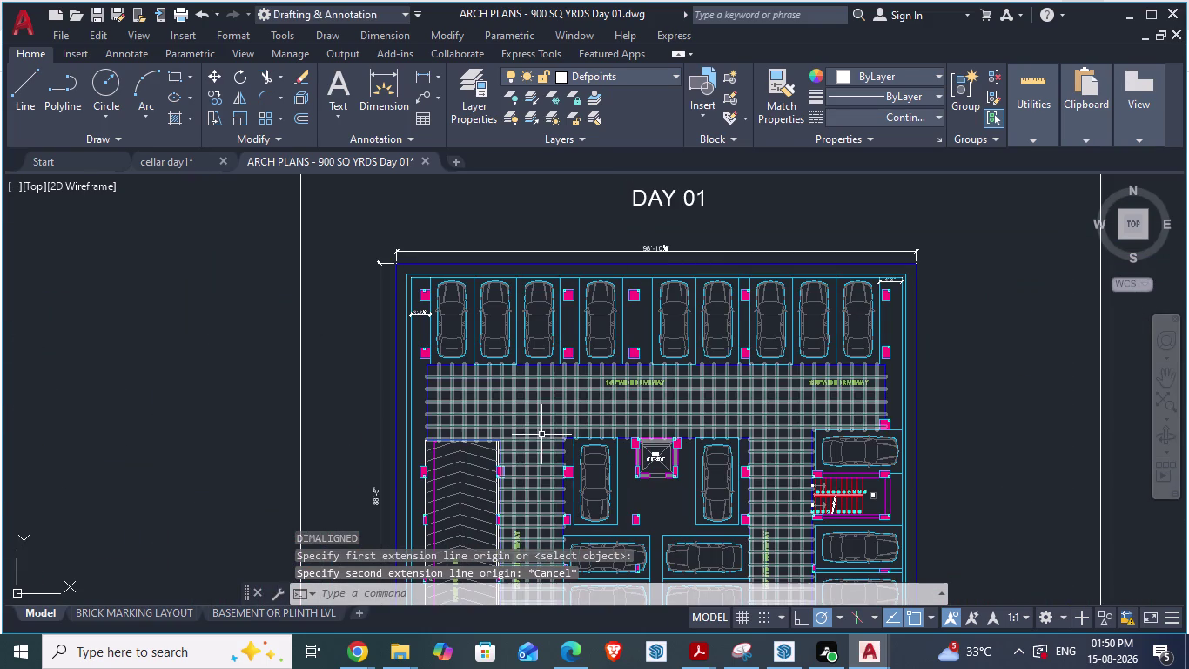
key(Escape)
In cellar day1, start an 8'-3" aligned dimension from the inner wall corner.
click(194, 158)
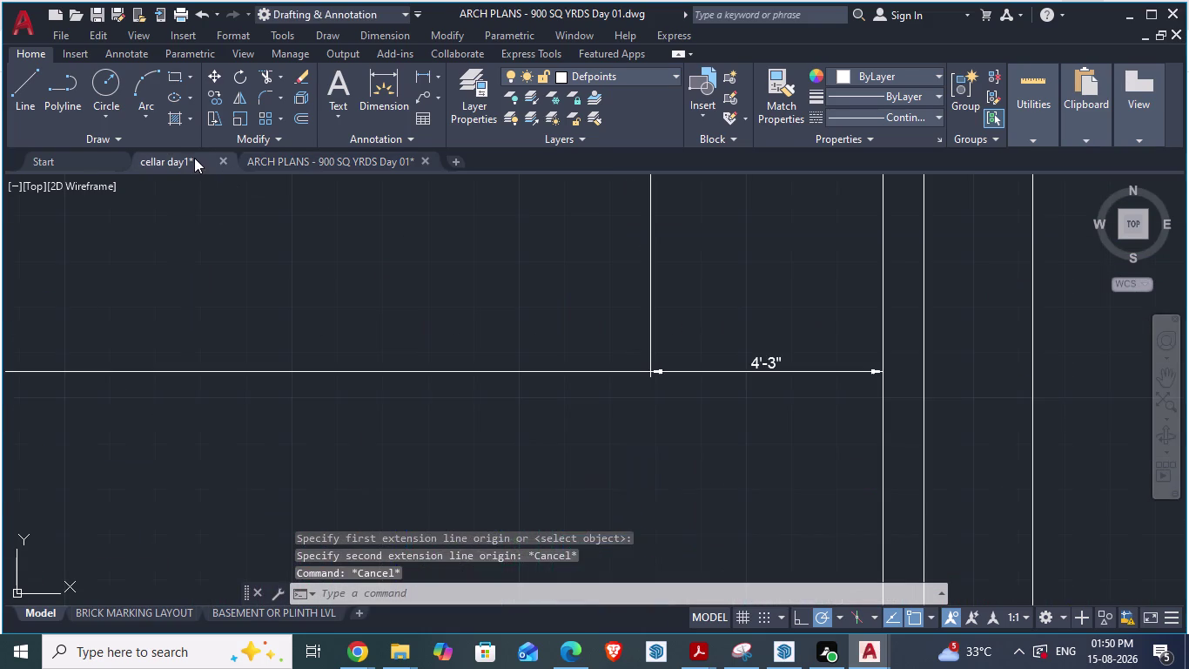
scroll(down, 3)
scroll(up, 3)
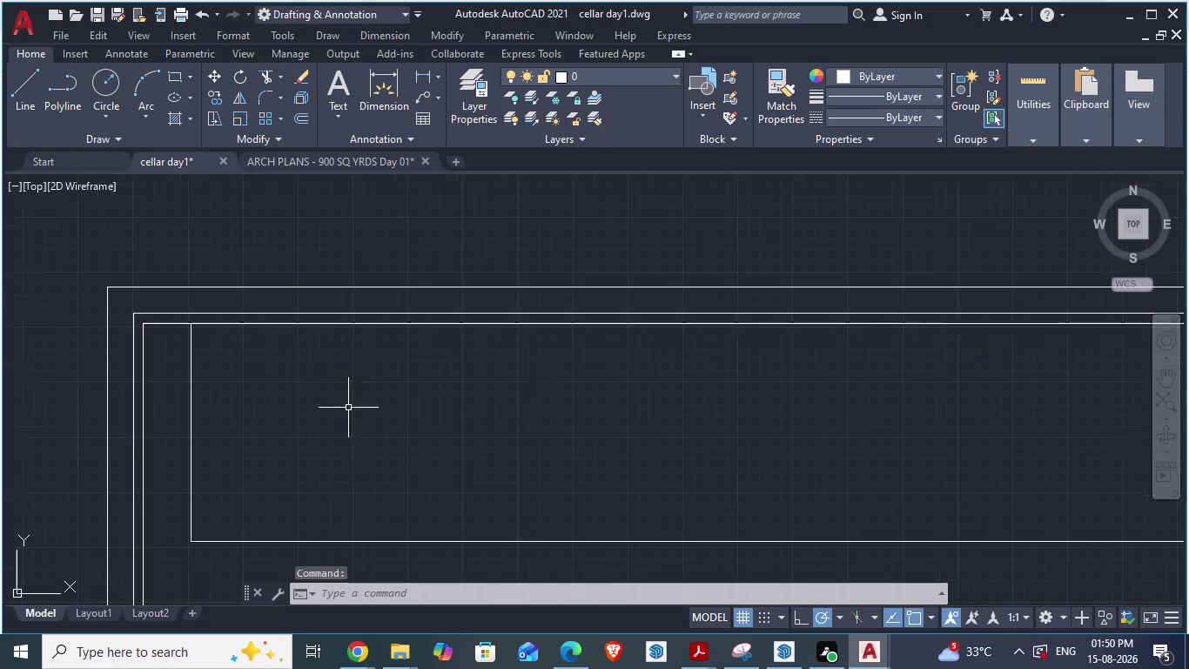
scroll(up, 3)
text(d)
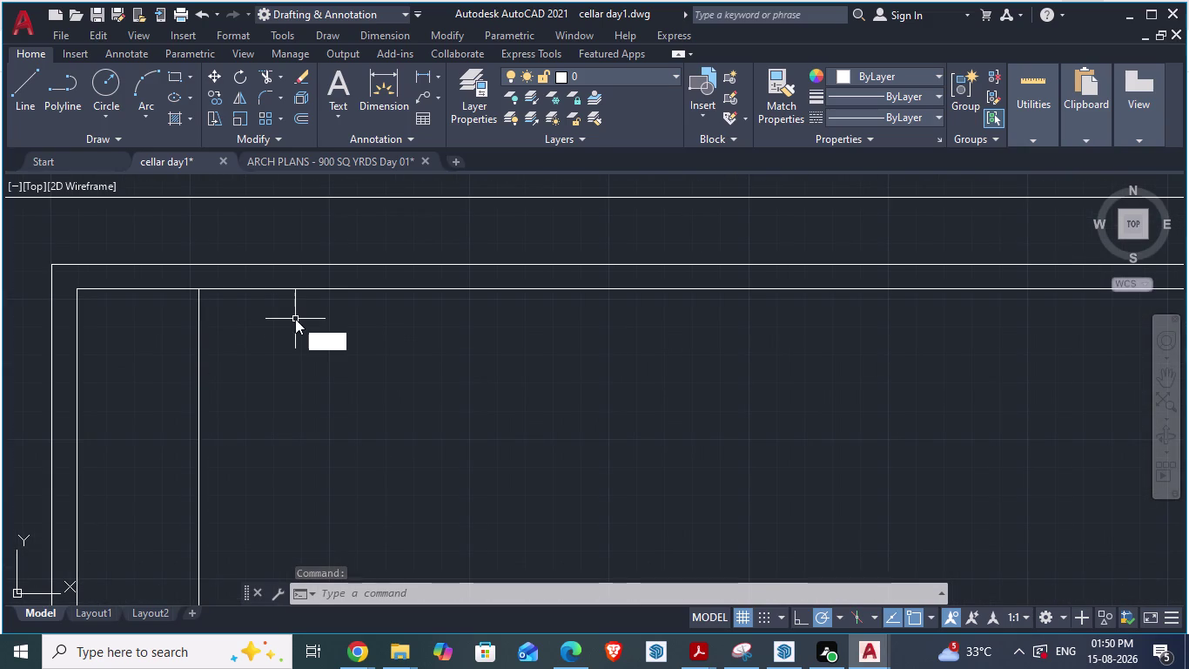
text(a)
key(Return)
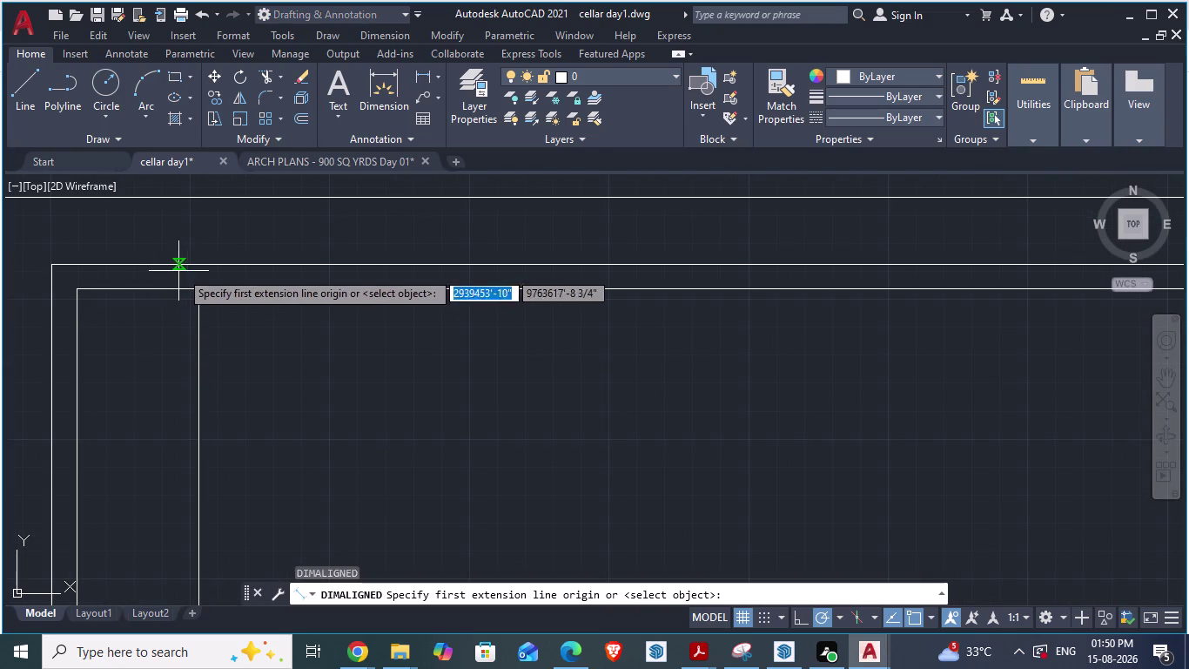
click(200, 293)
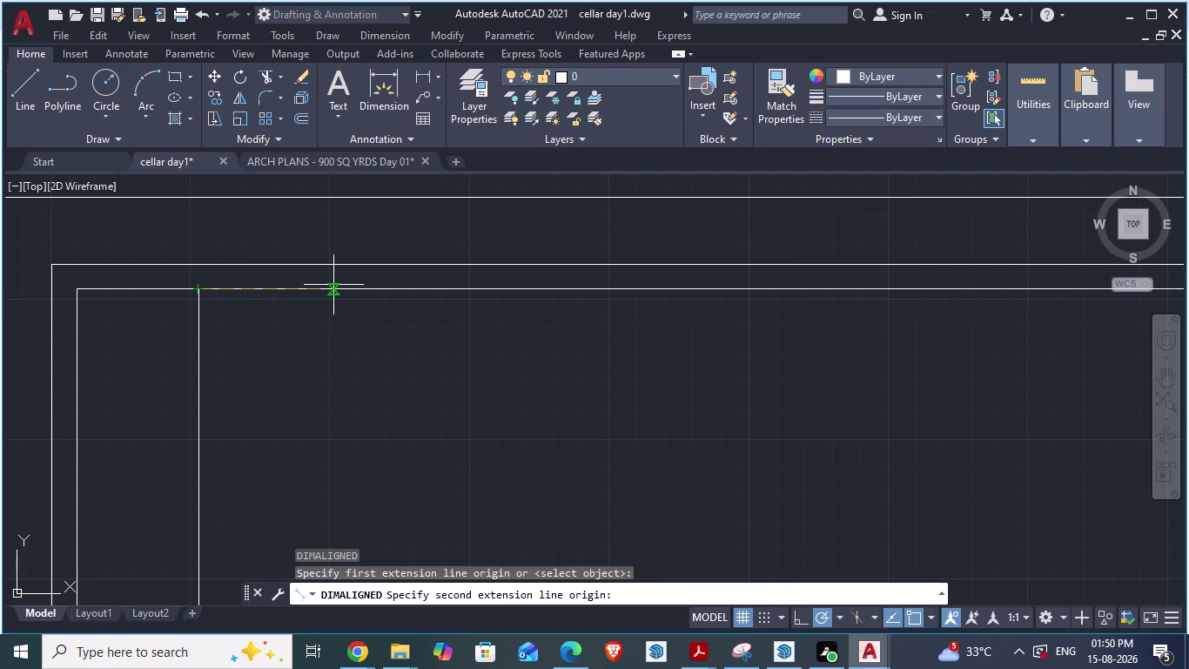
text(8'3")
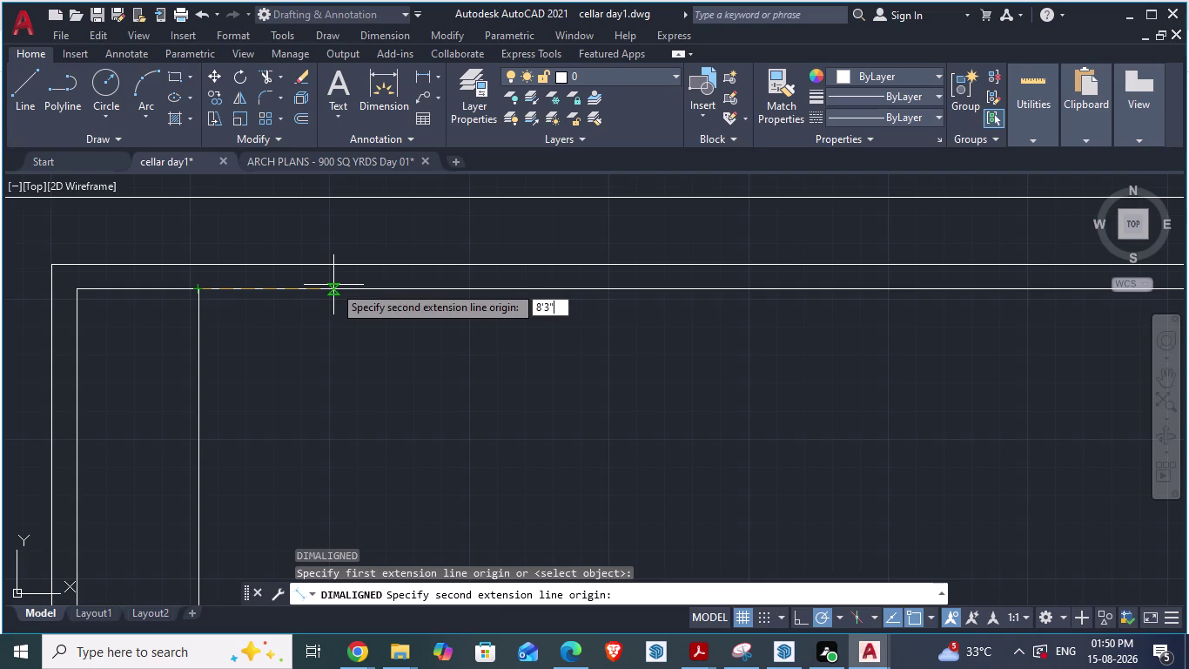
key(Return)
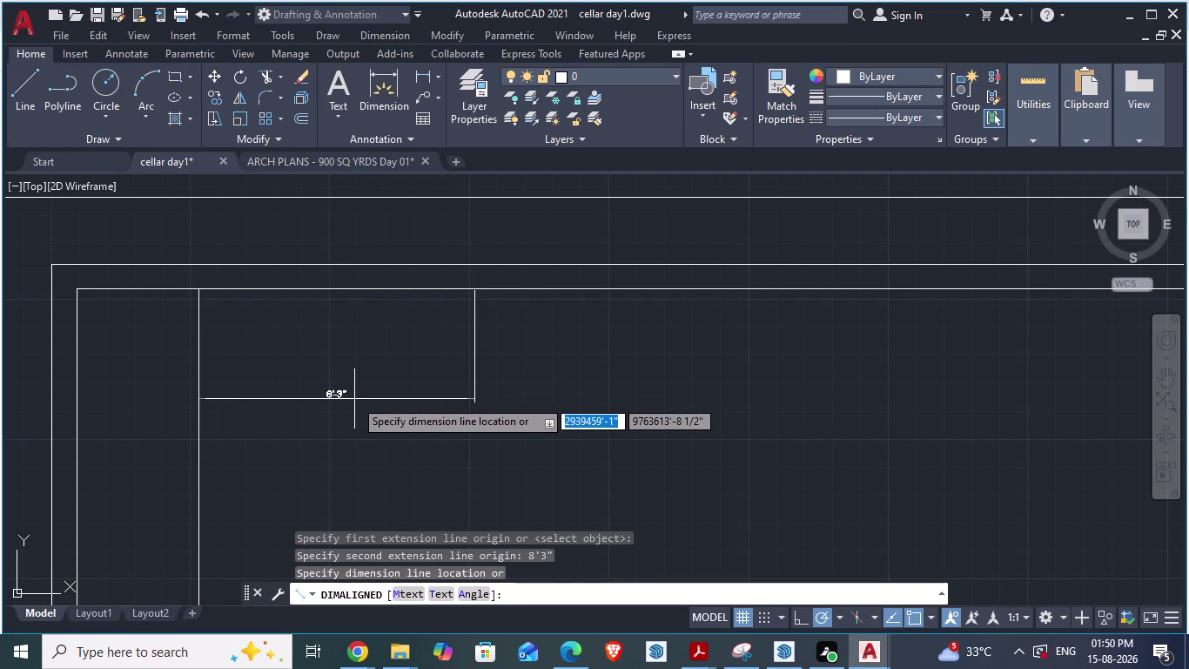
Place the 8'-3" dimension line between the two vertical lines.
scroll(up, 3)
scroll(down, 3)
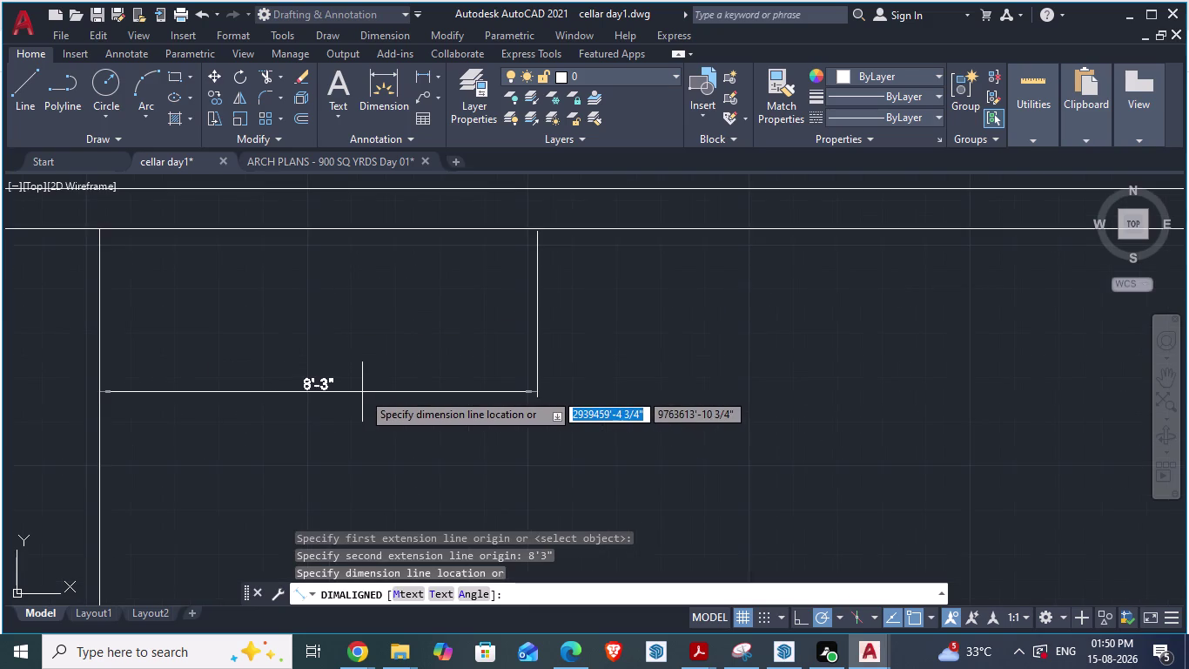
scroll(down, 3)
scroll(down, 3)
scroll(up, 3)
scroll(down, 3)
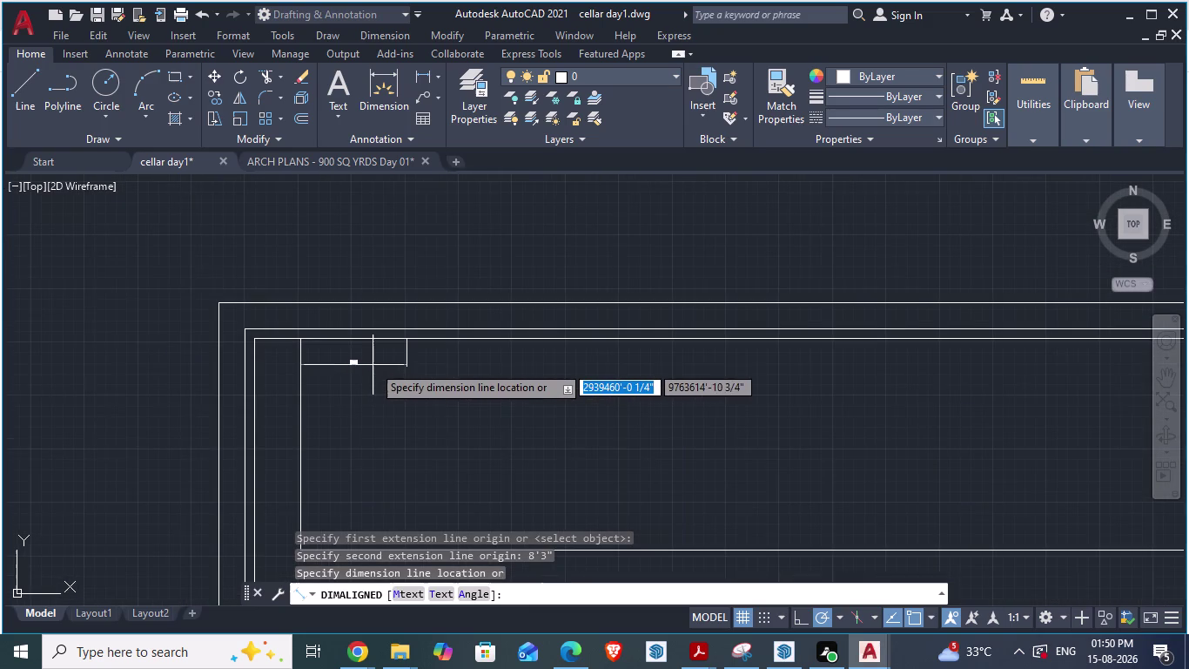
scroll(down, 3)
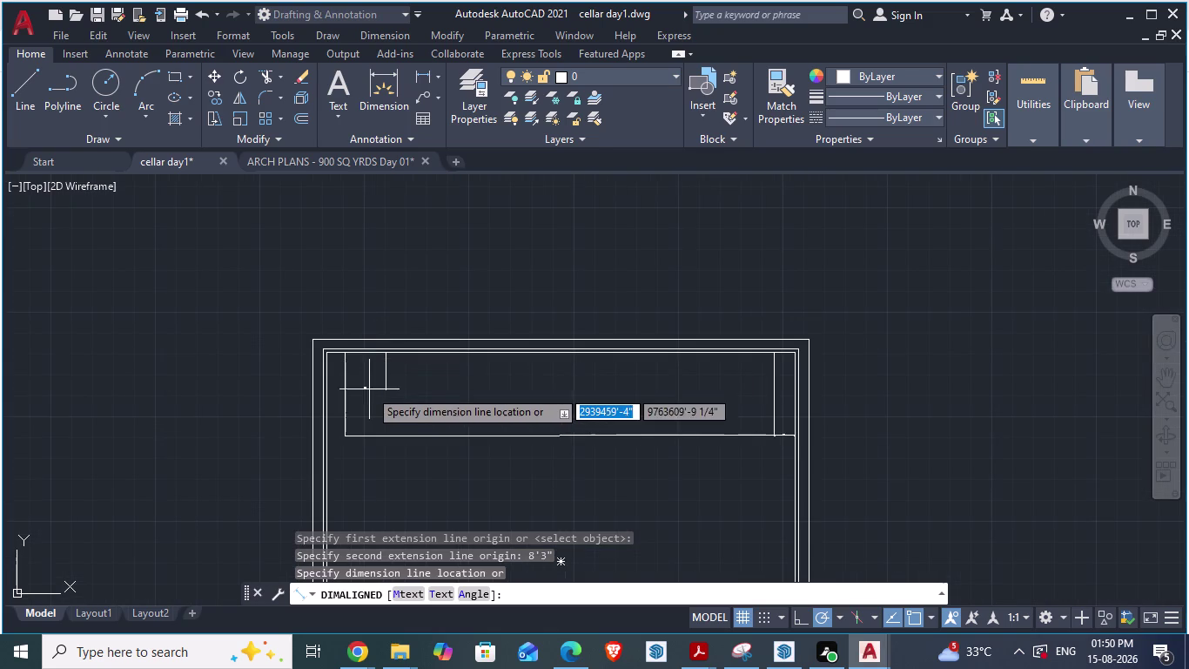
scroll(up, 3)
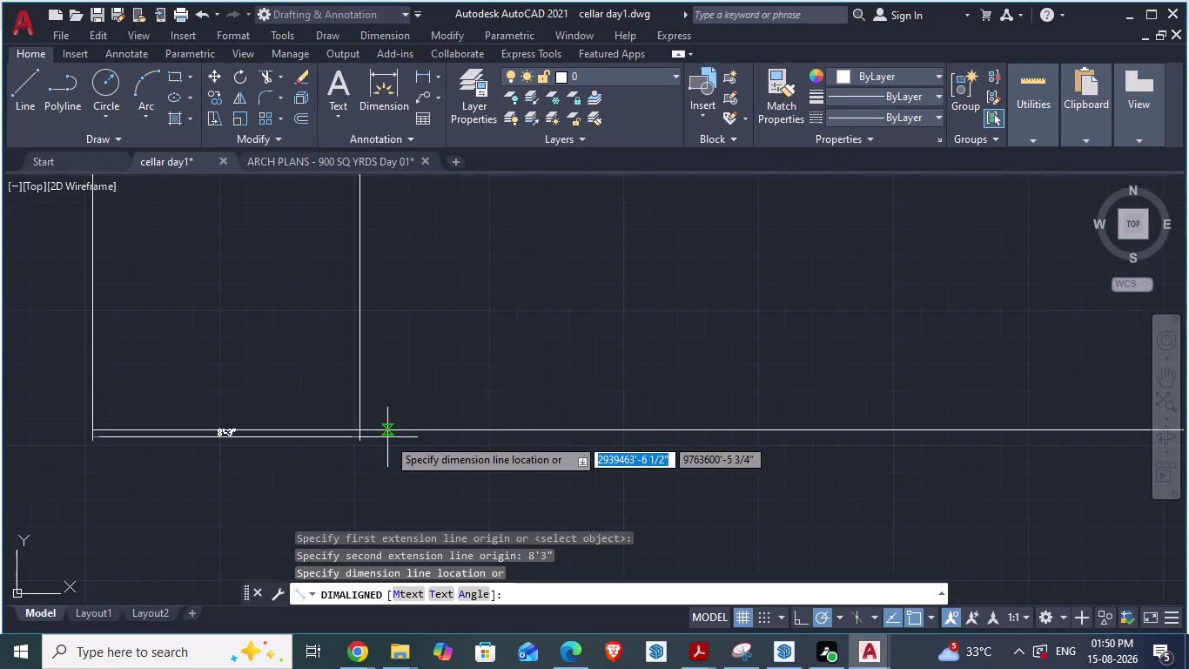
click(361, 432)
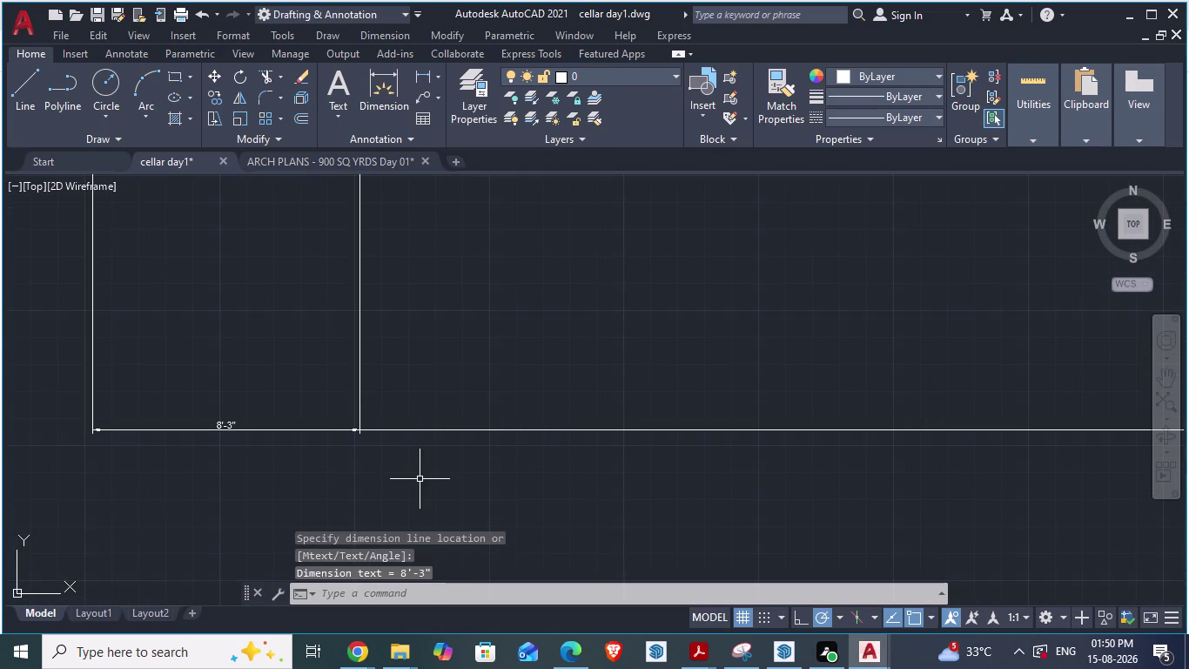
Select the new 8'-3" dimension, then clear the selection.
scroll(down, 3)
scroll(up, 3)
scroll(up, 3)
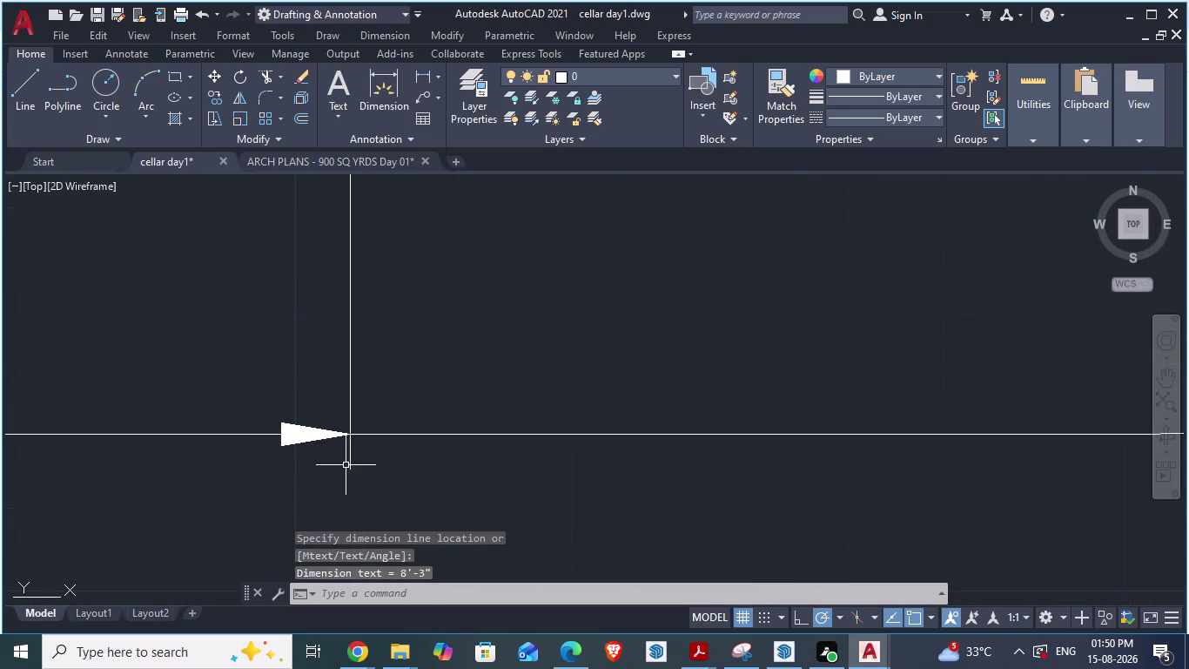
drag(349, 469, 352, 431)
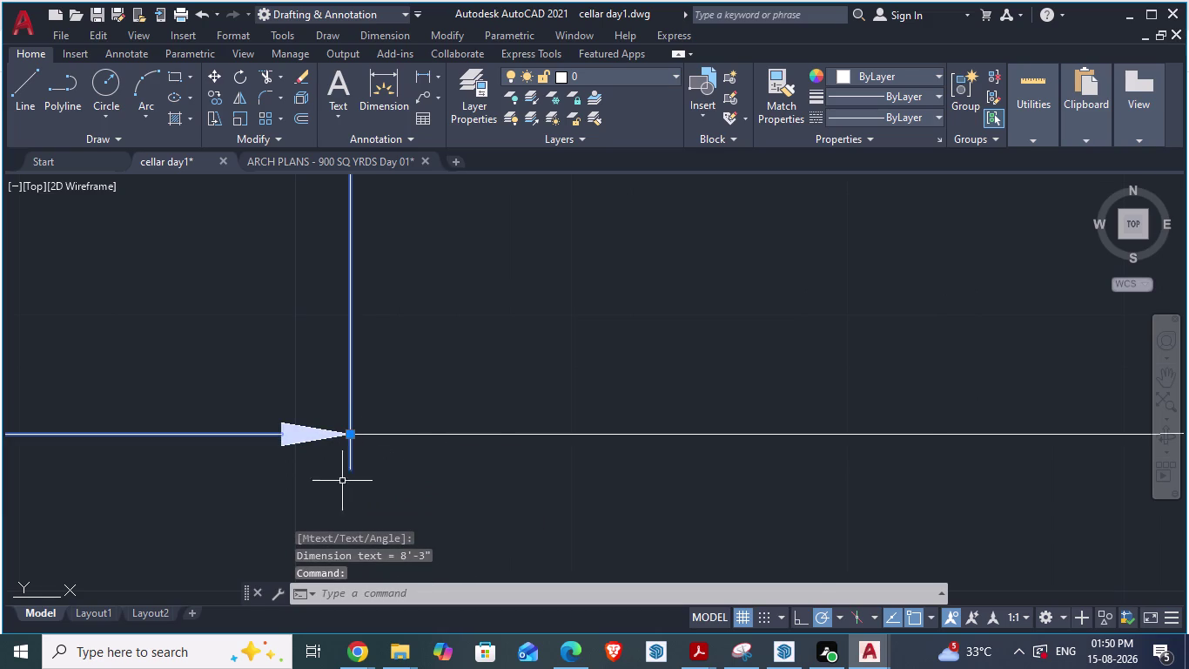
key(Escape)
scroll(down, 3)
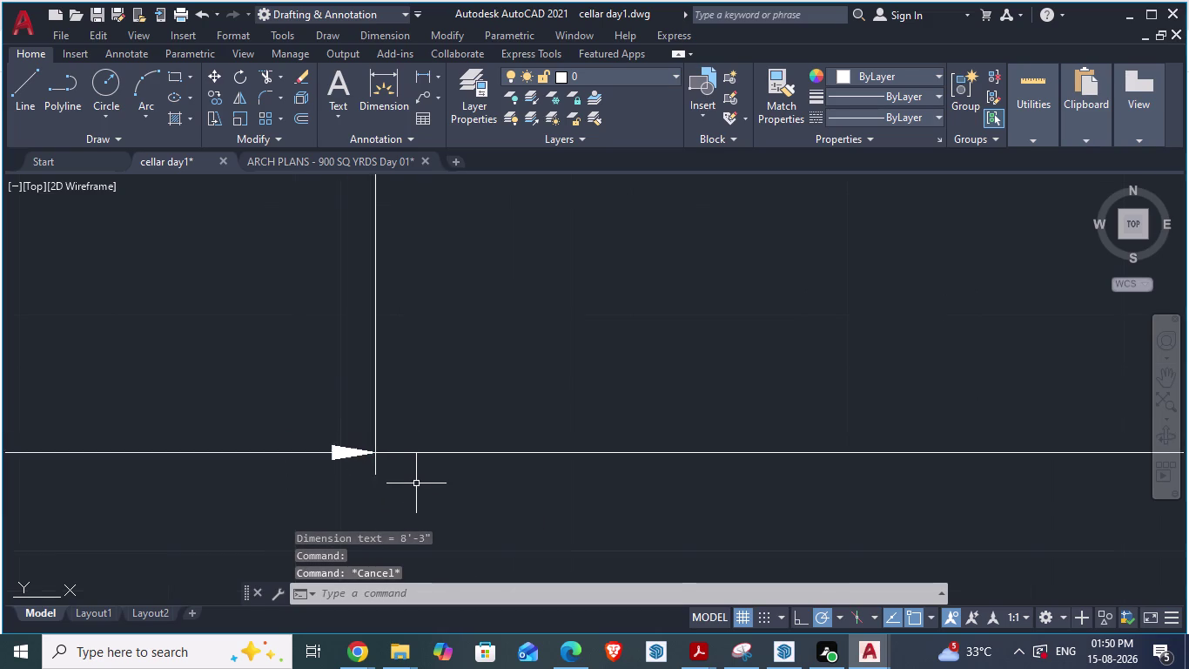
scroll(down, 3)
scroll(down, 3)
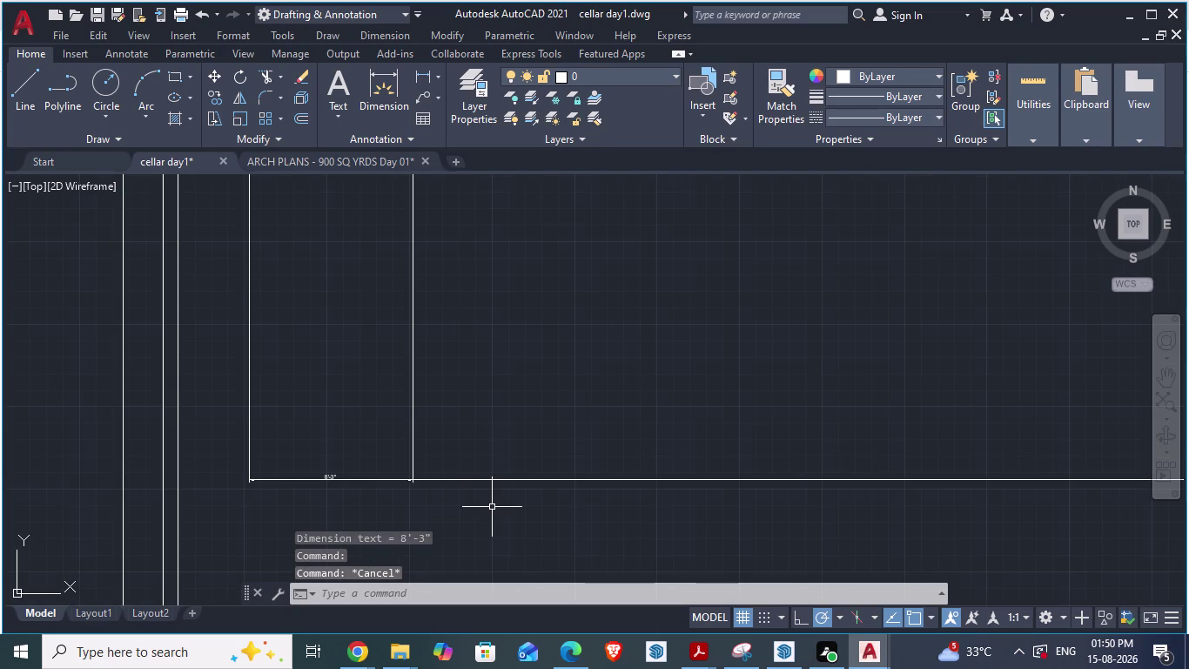
key(Escape)
scroll(down, 3)
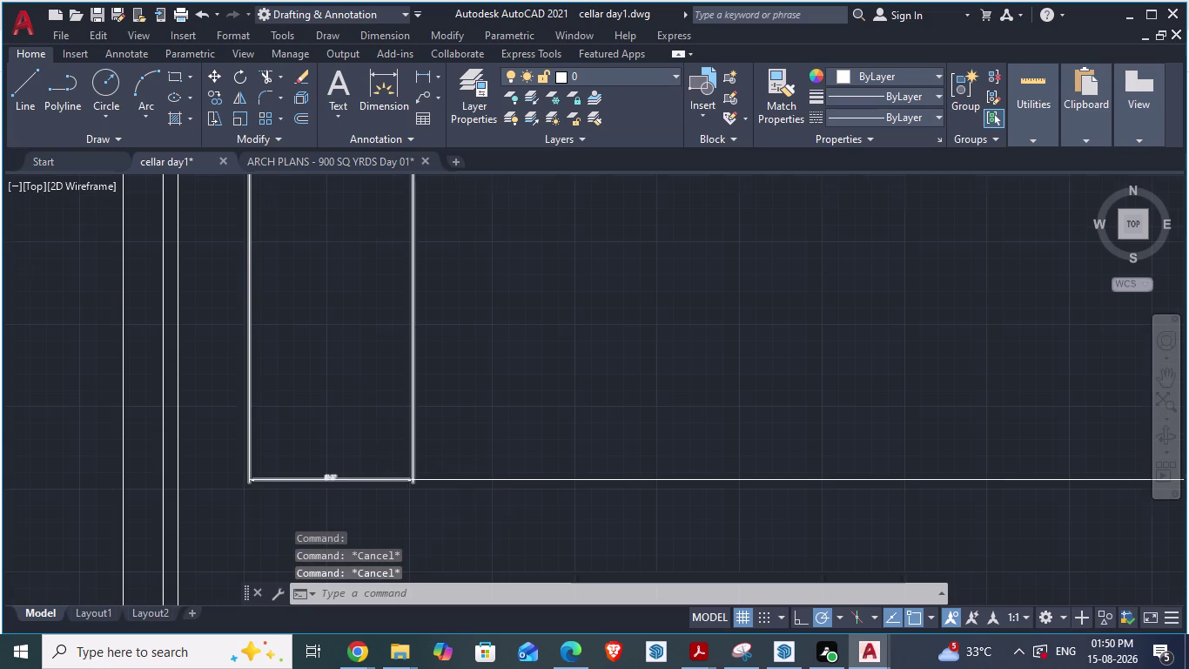
scroll(up, 3)
scroll(down, 3)
scroll(up, 3)
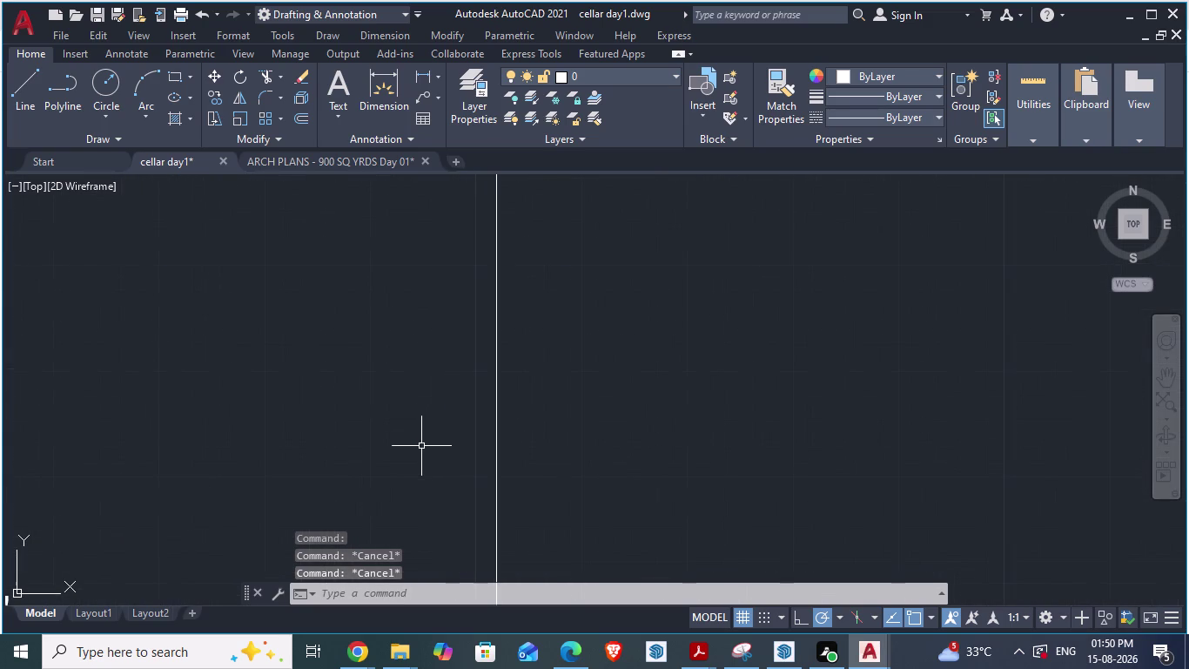
scroll(down, 3)
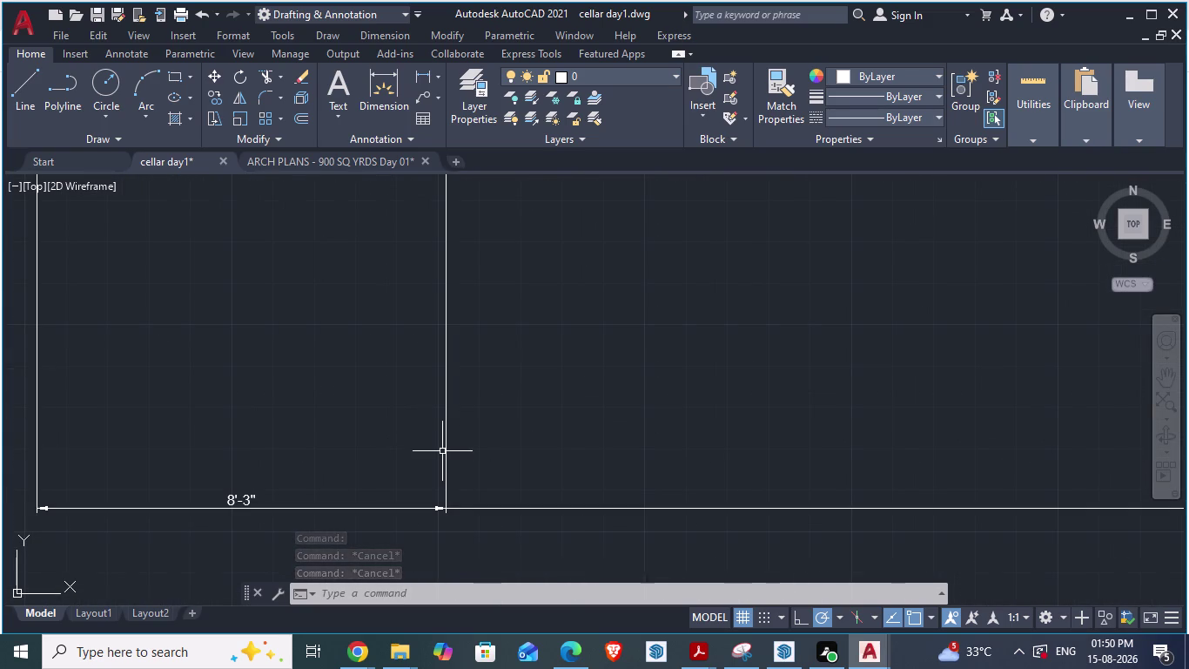
click(445, 448)
scroll(down, 3)
scroll(up, 3)
Window-select and erase the 8'-3" dimension and its line.
key(Escape)
click(336, 486)
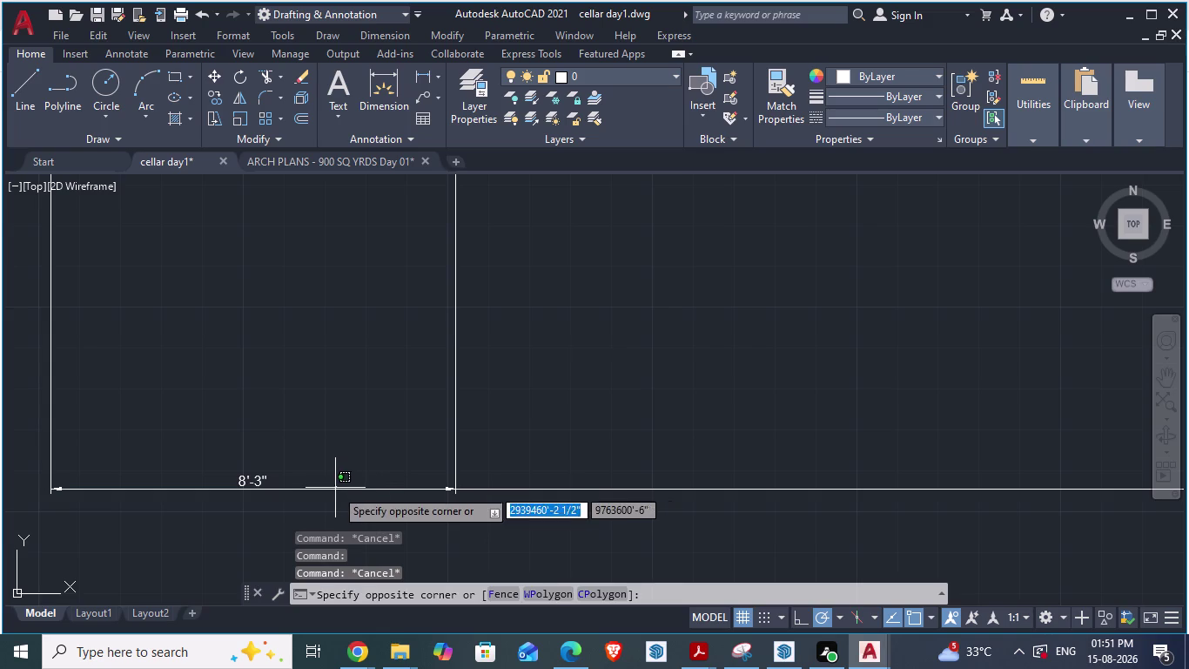
click(335, 491)
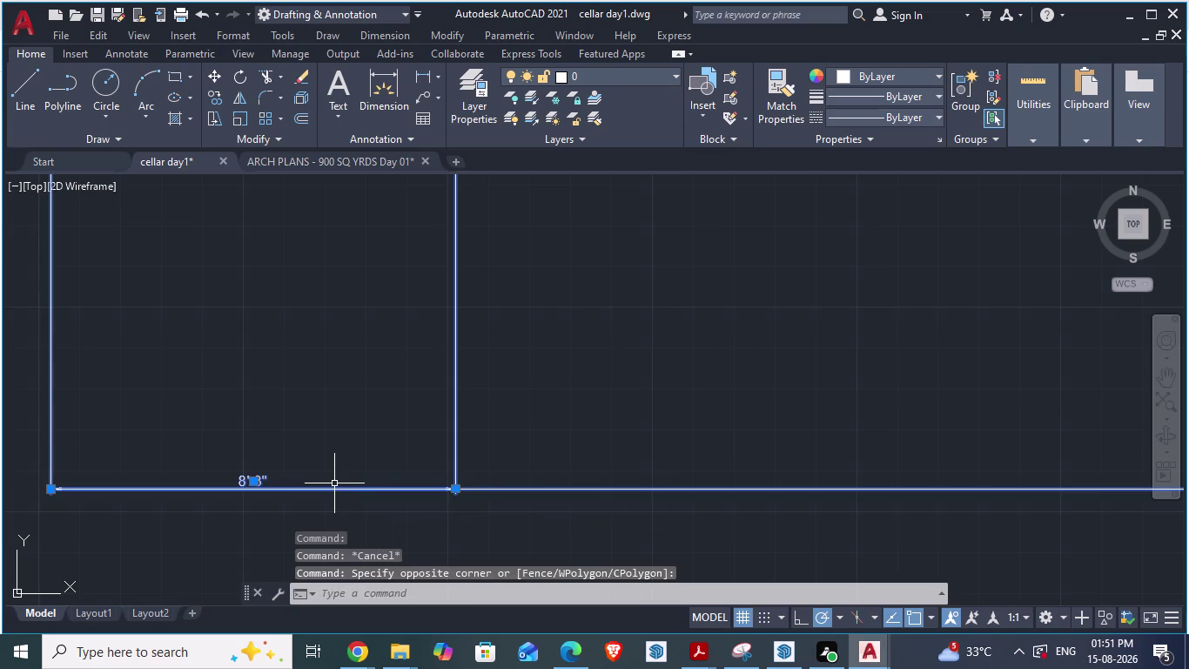
key(Delete)
scroll(down, 3)
scroll(down, 3)
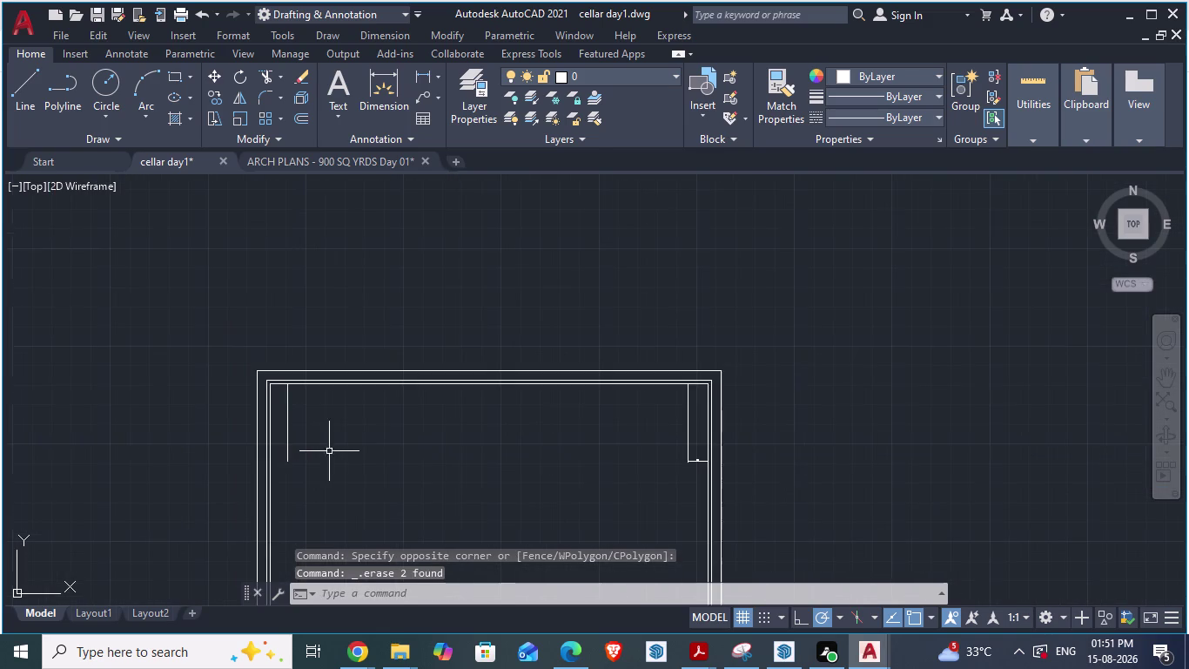
scroll(up, 3)
scroll(up, 3)
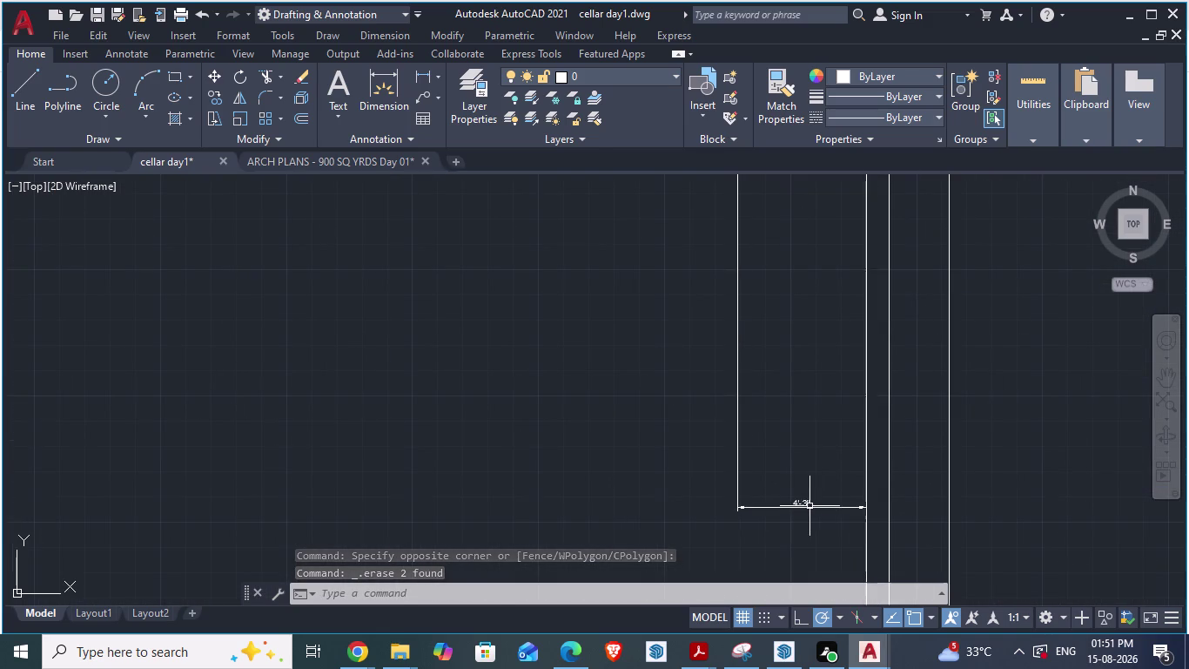
Select the bay lines near the right wall, then clear the selection.
click(806, 509)
scroll(down, 3)
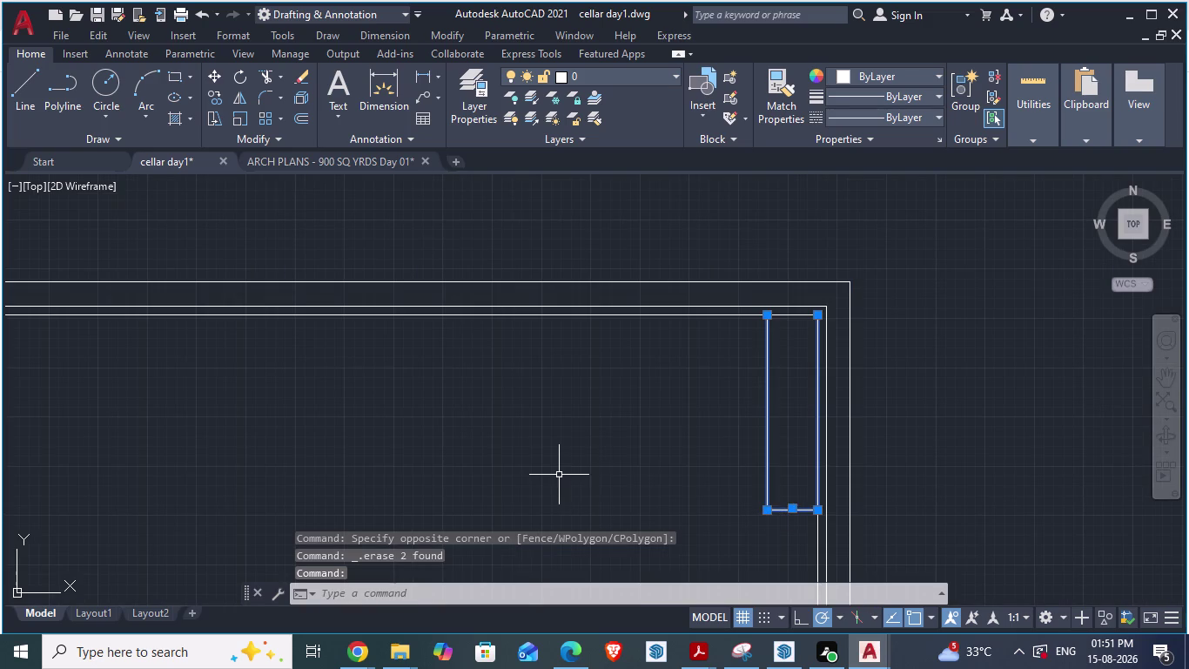
key(Escape)
scroll(up, 3)
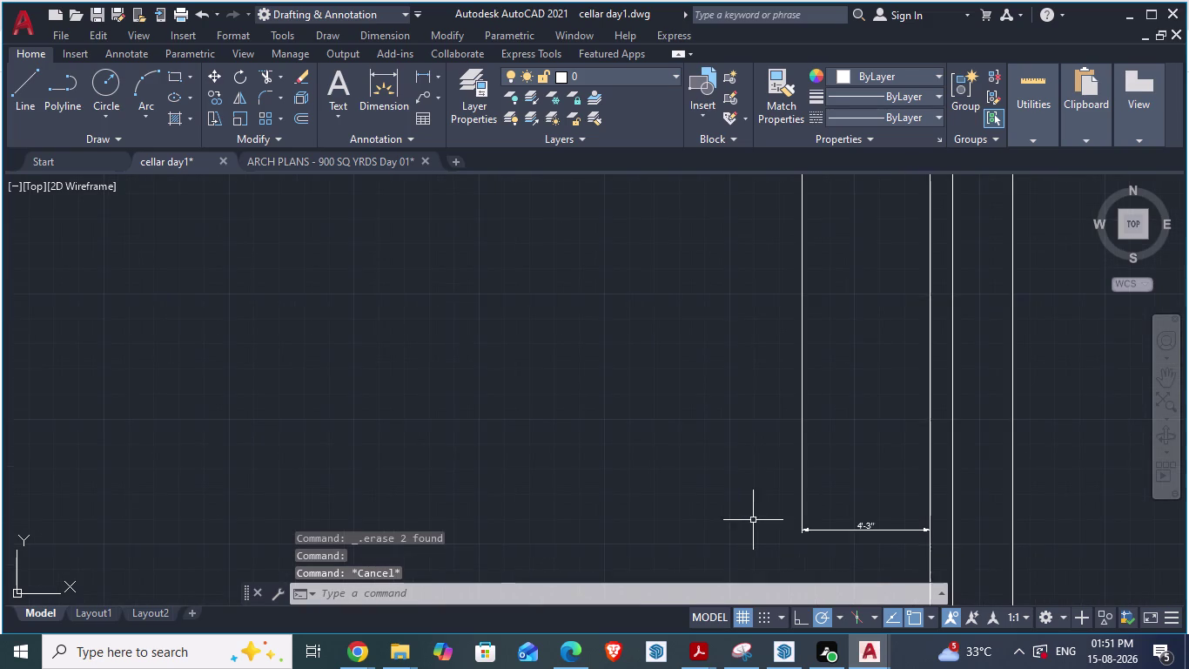
scroll(up, 3)
scroll(down, 3)
Draw a divider line starting at the inner top wall and running downward.
key(l)
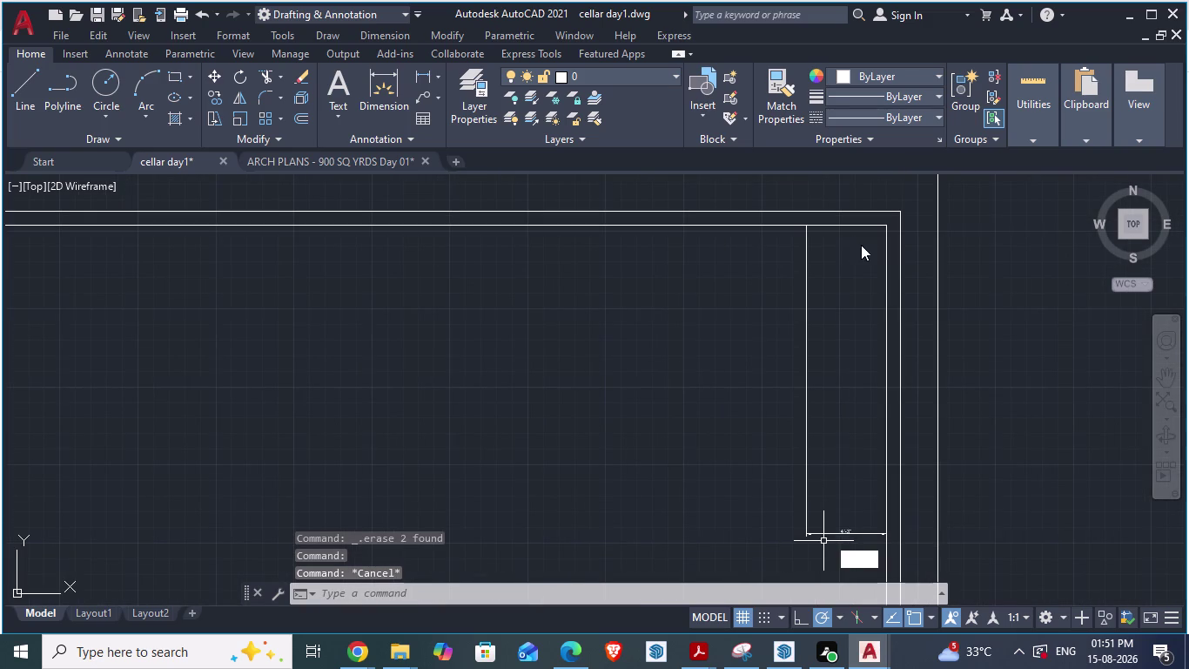
key(Return)
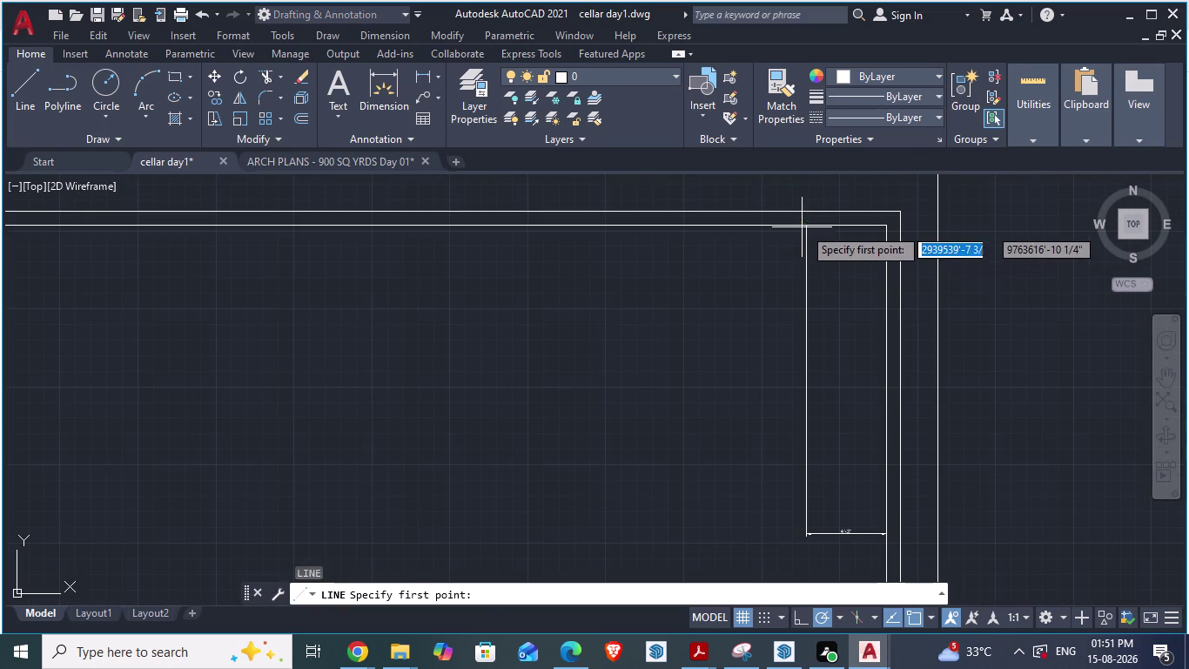
click(804, 227)
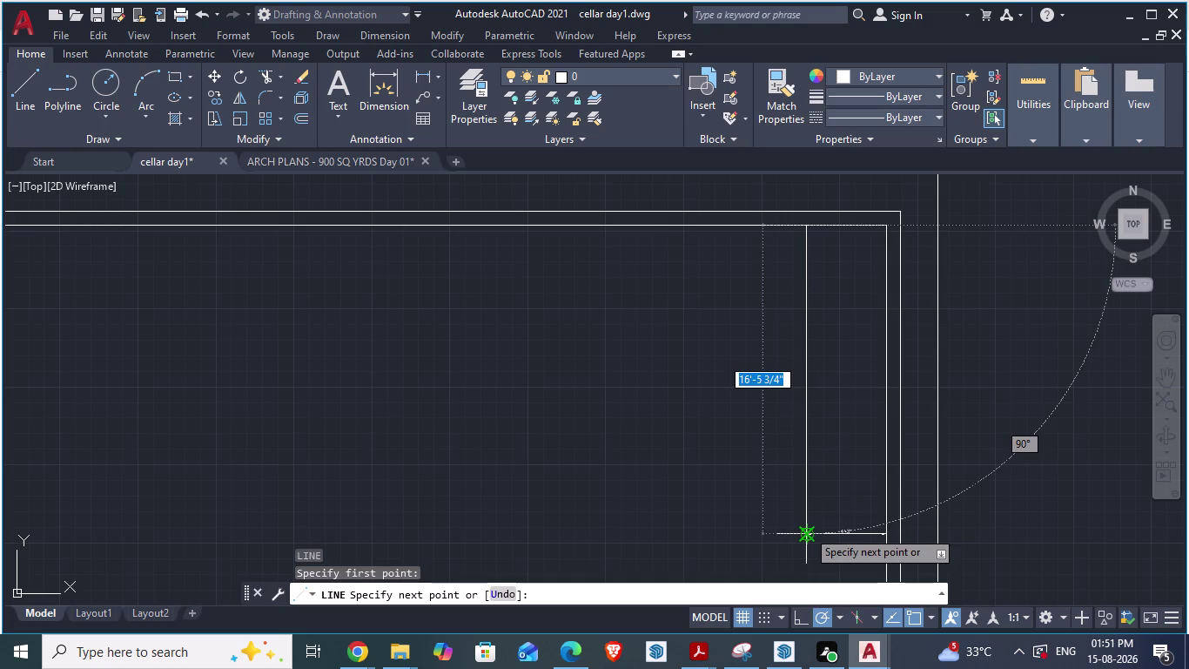
click(807, 530)
scroll(down, 3)
scroll(up, 3)
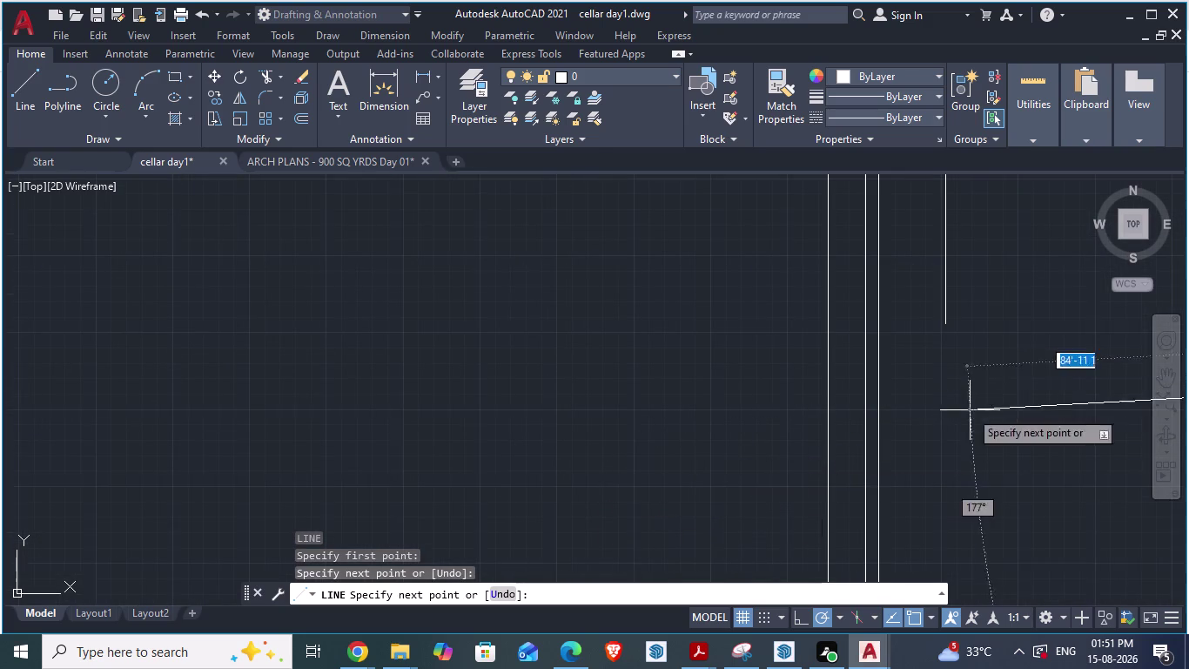
click(942, 328)
Cancel the unfinished line and erase the stray short piece at the wall bottom.
scroll(down, 3)
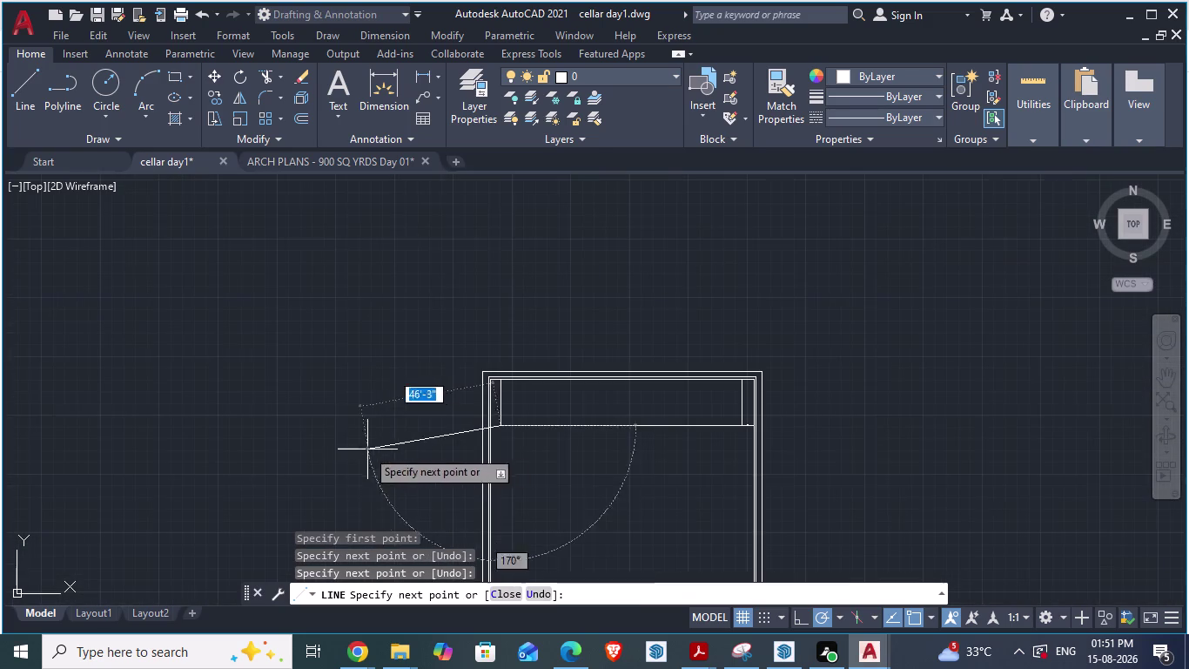
key(Escape)
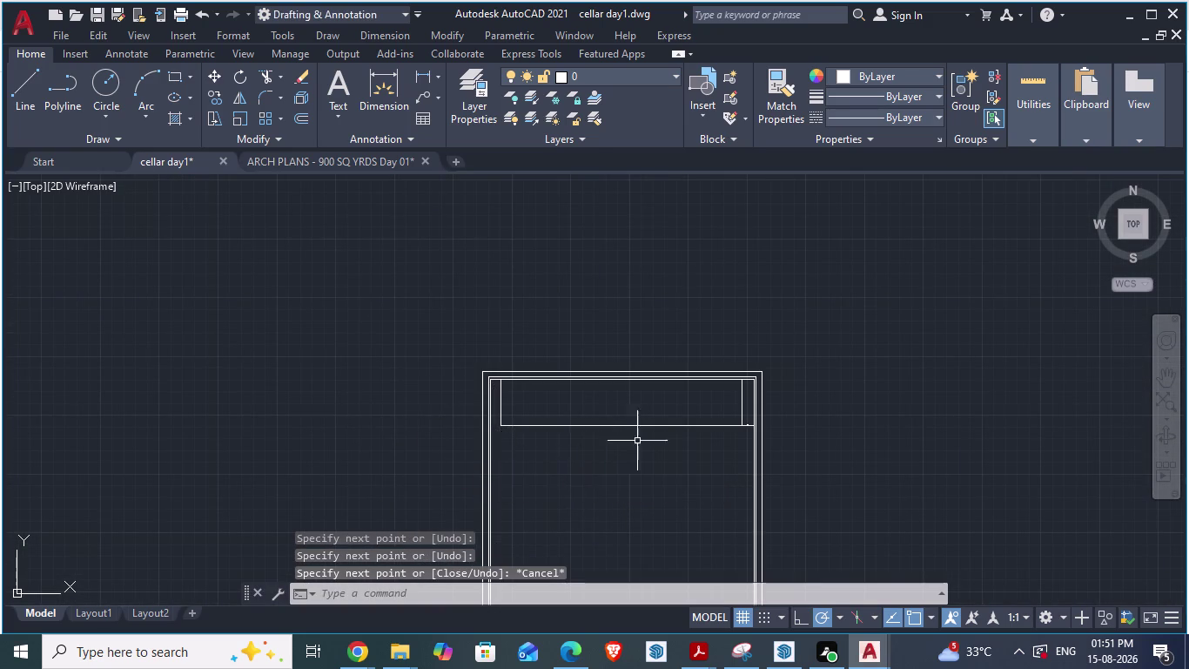
scroll(up, 3)
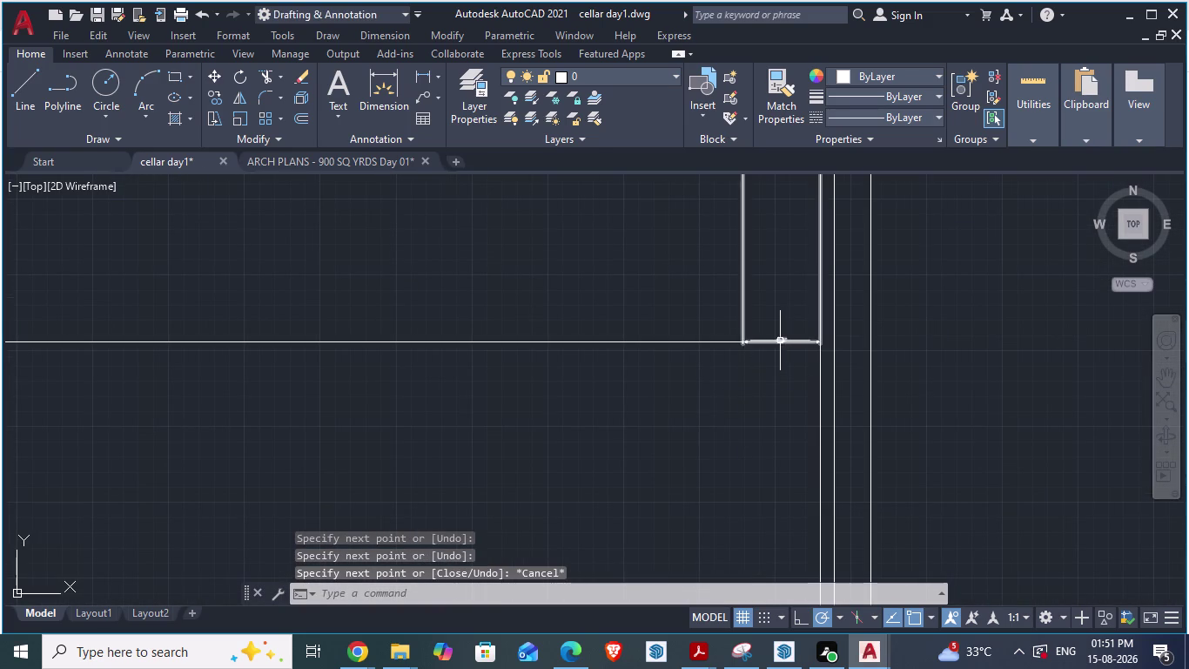
click(780, 340)
key(Delete)
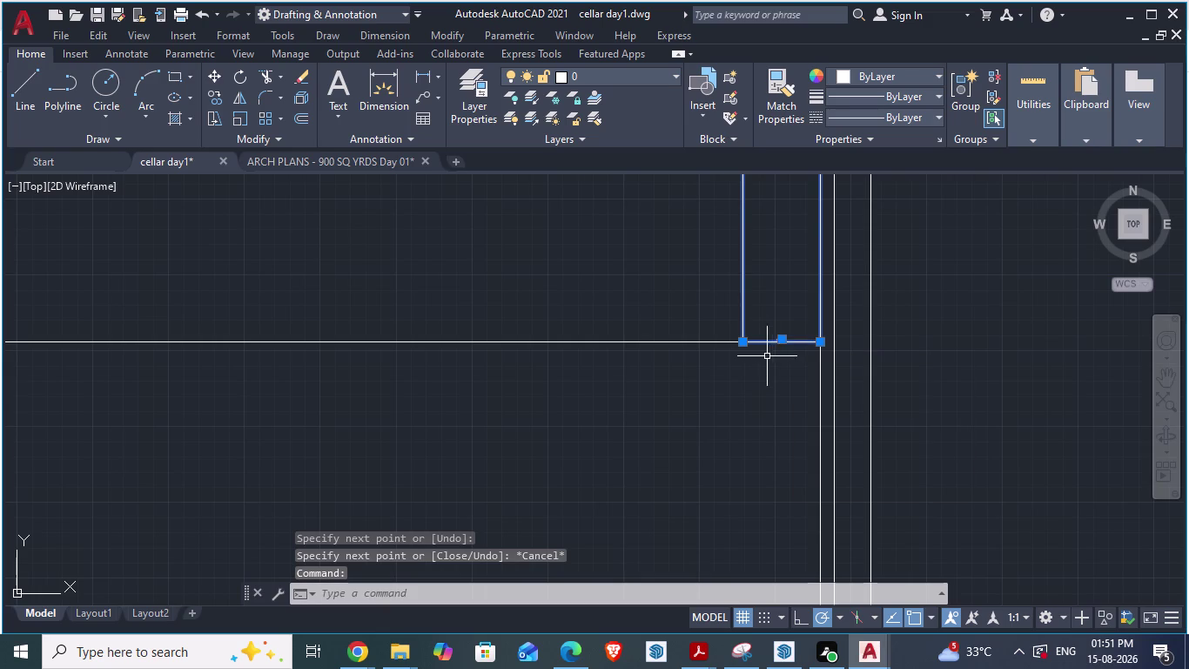
key(Delete)
Zoom to the top-left inner corner of the cellar walls.
scroll(up, 3)
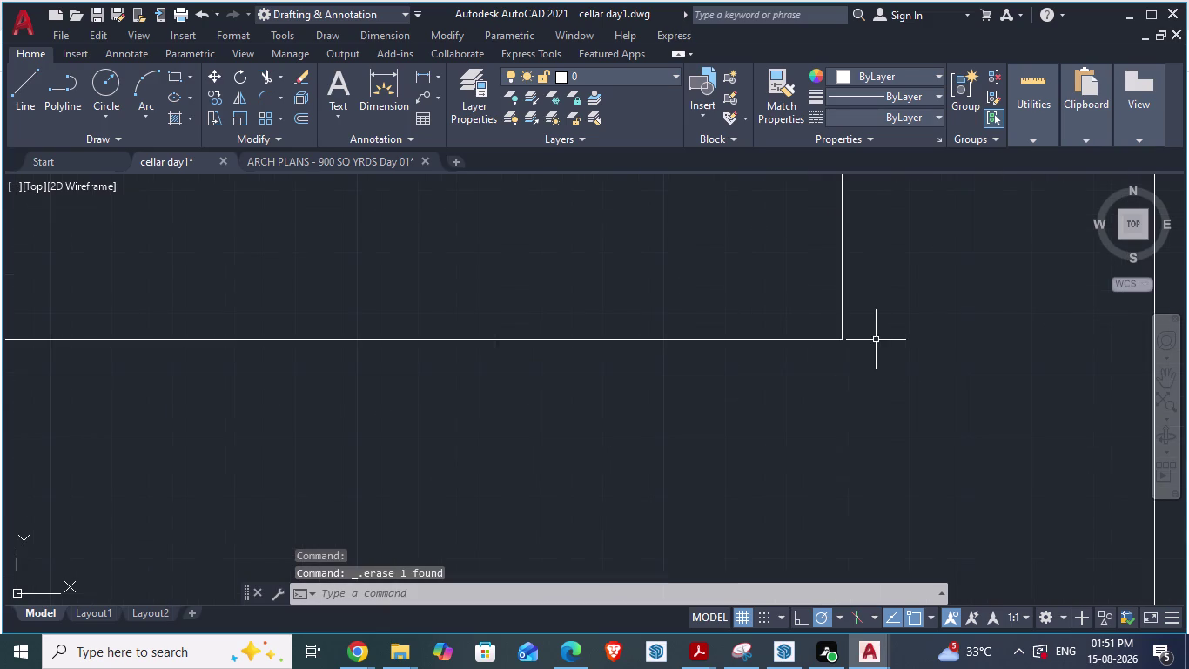
scroll(up, 3)
scroll(down, 3)
scroll(down, 3)
scroll(up, 3)
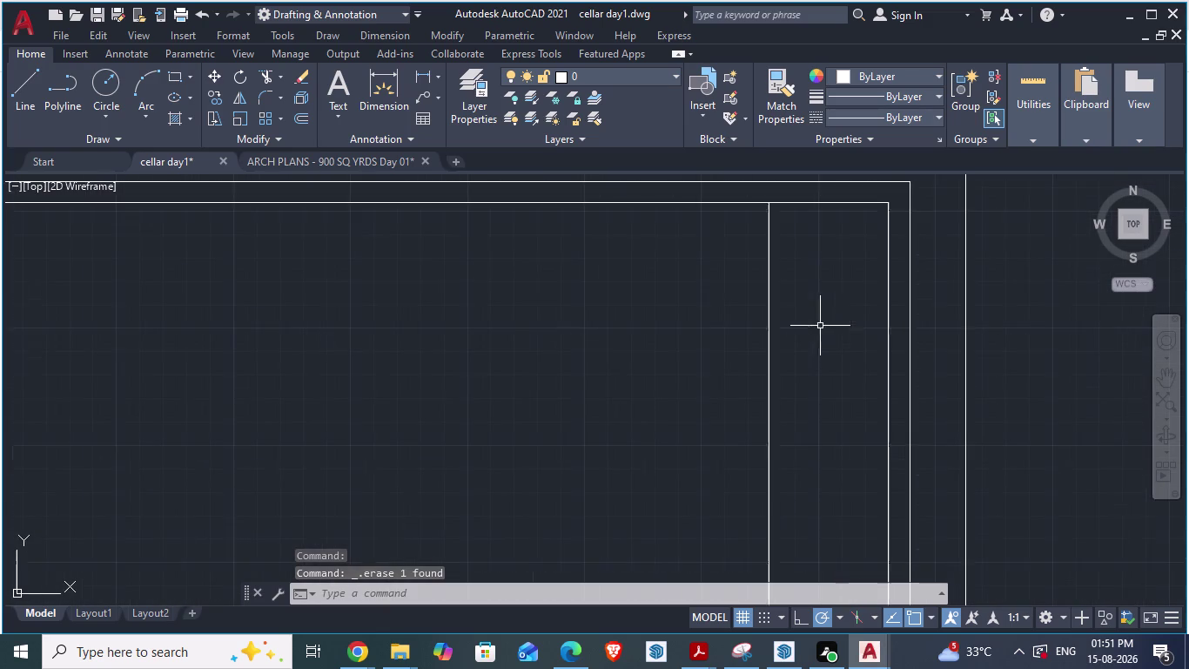
scroll(down, 3)
scroll(up, 3)
scroll(up, 3)
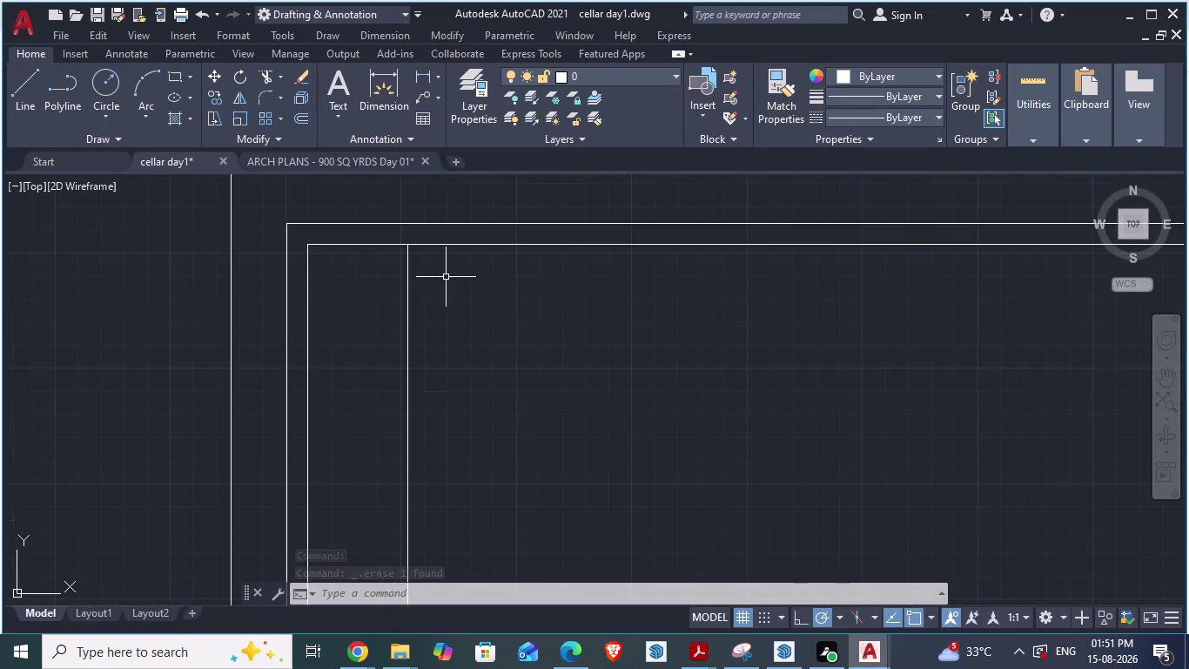
scroll(down, 3)
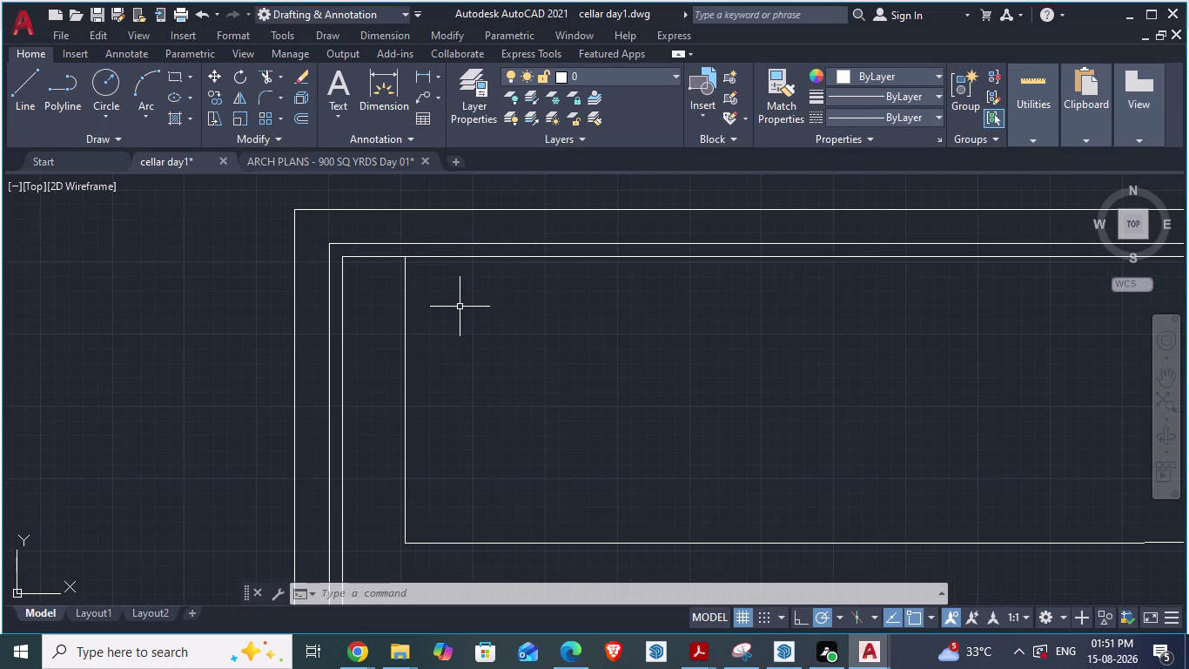
Draw a line 8'3" from the left inner wall, then down to the bottom wall.
key(l)
key(Return)
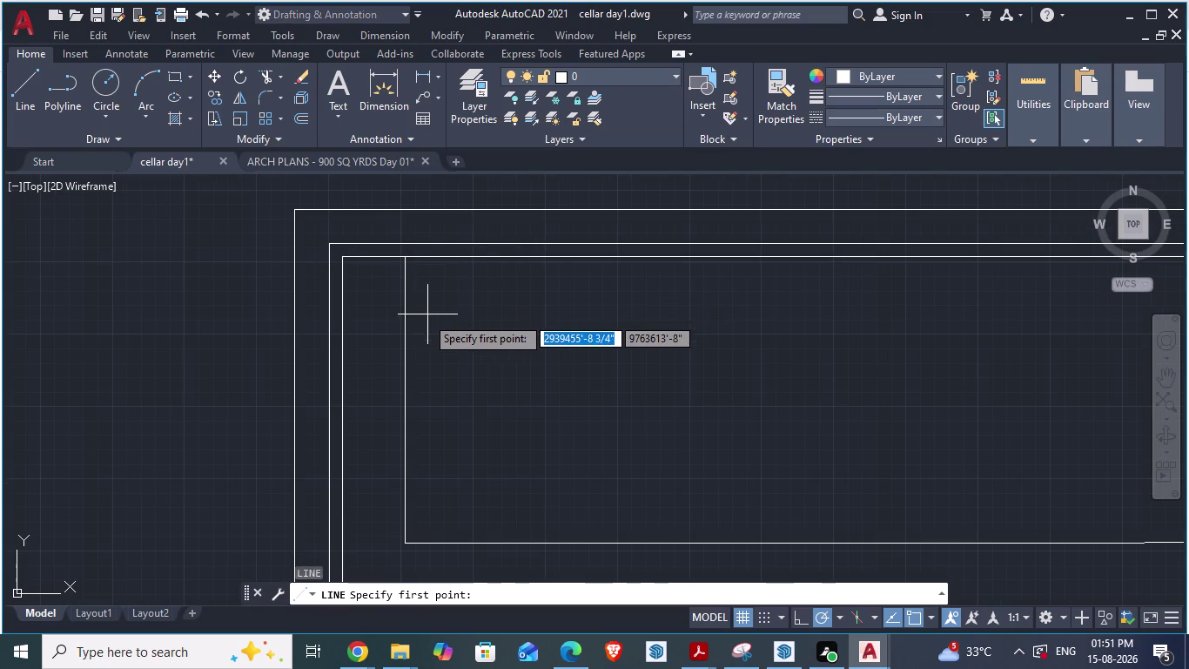
click(408, 318)
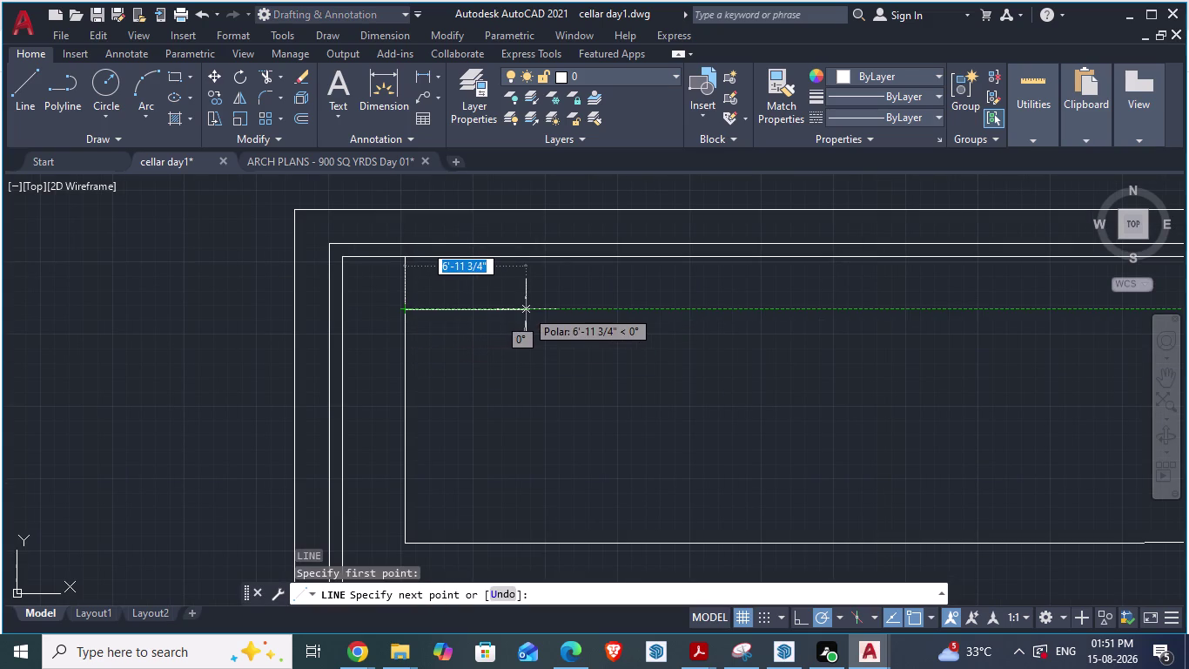
text(8')
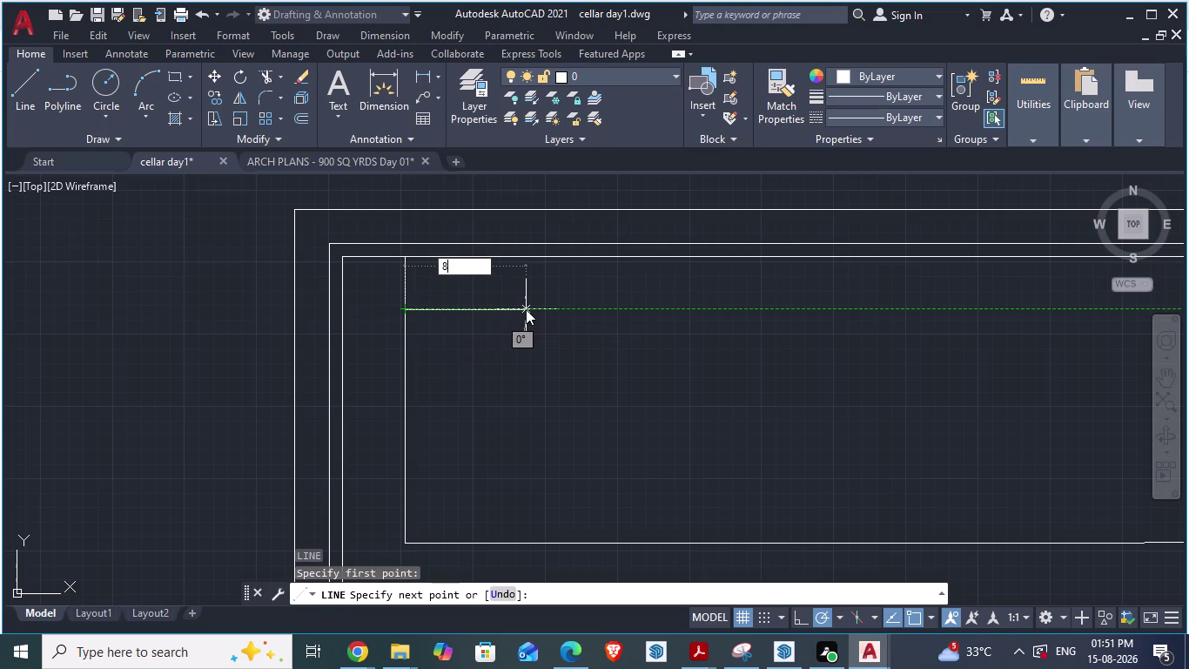
text(3)
key(shift+quotedbl)
key(Return)
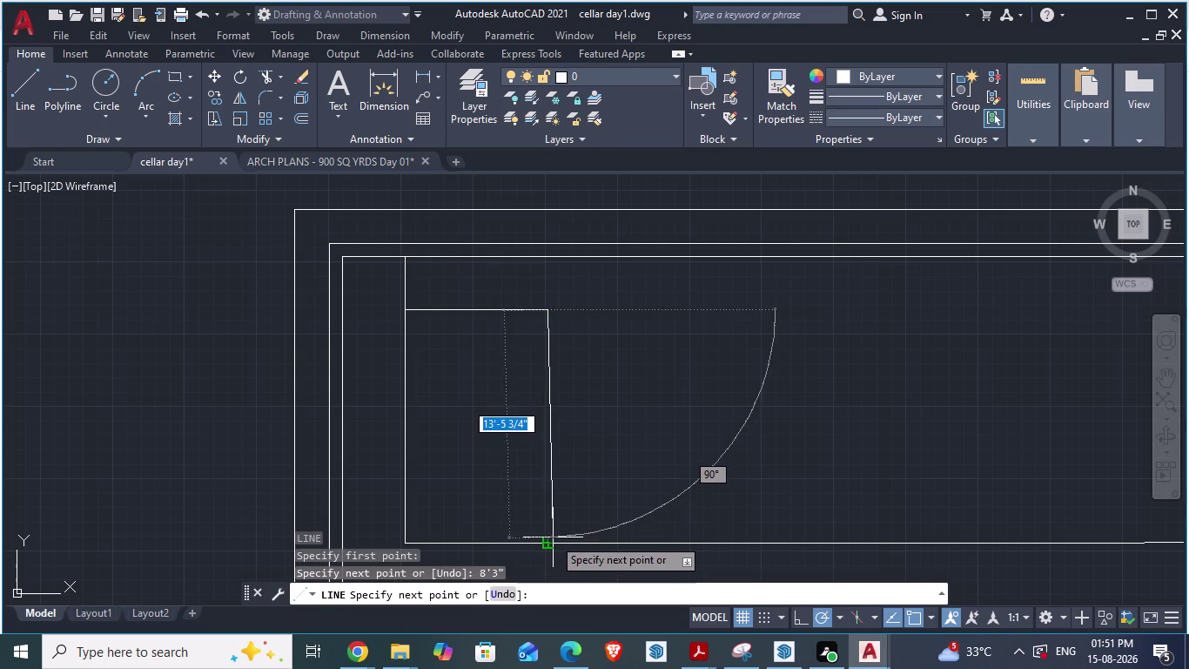
click(553, 541)
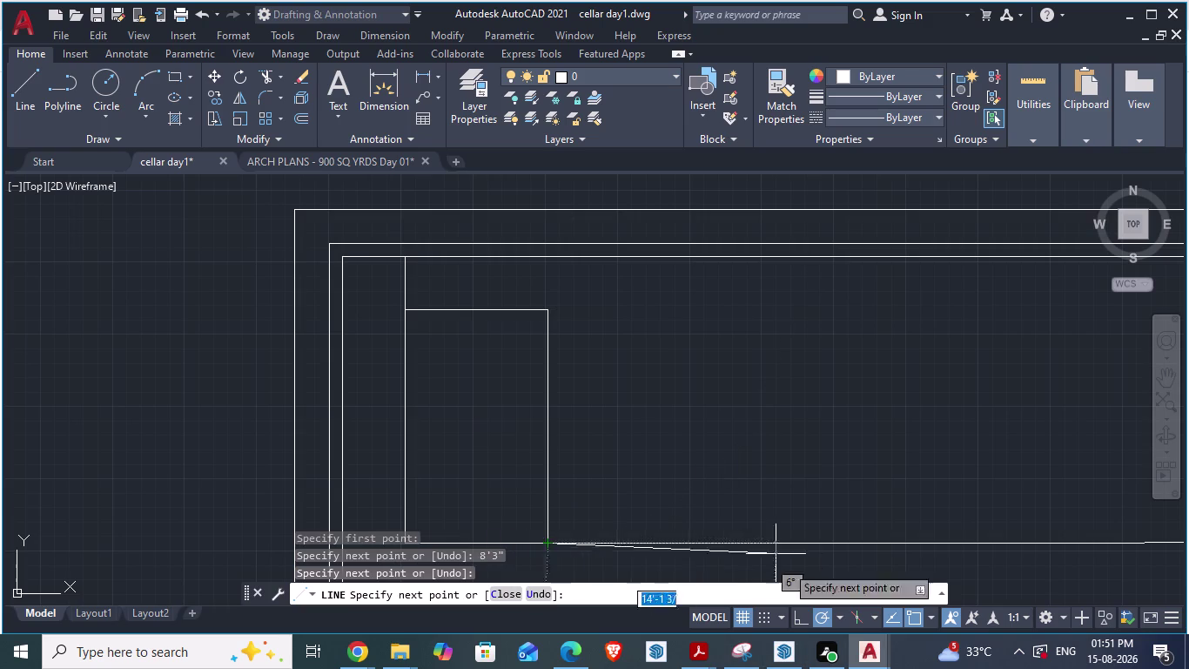
key(Escape)
scroll(down, 3)
scroll(up, 3)
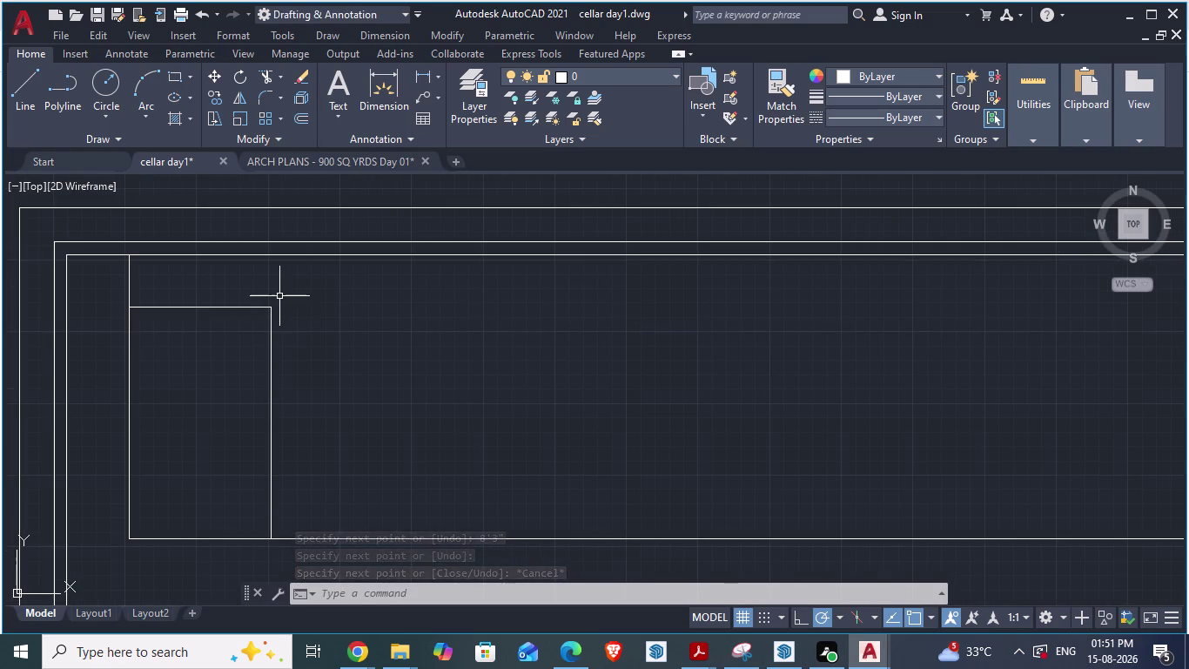
Draw a line from the divider's top corner up to the top wall.
key(l)
key(Return)
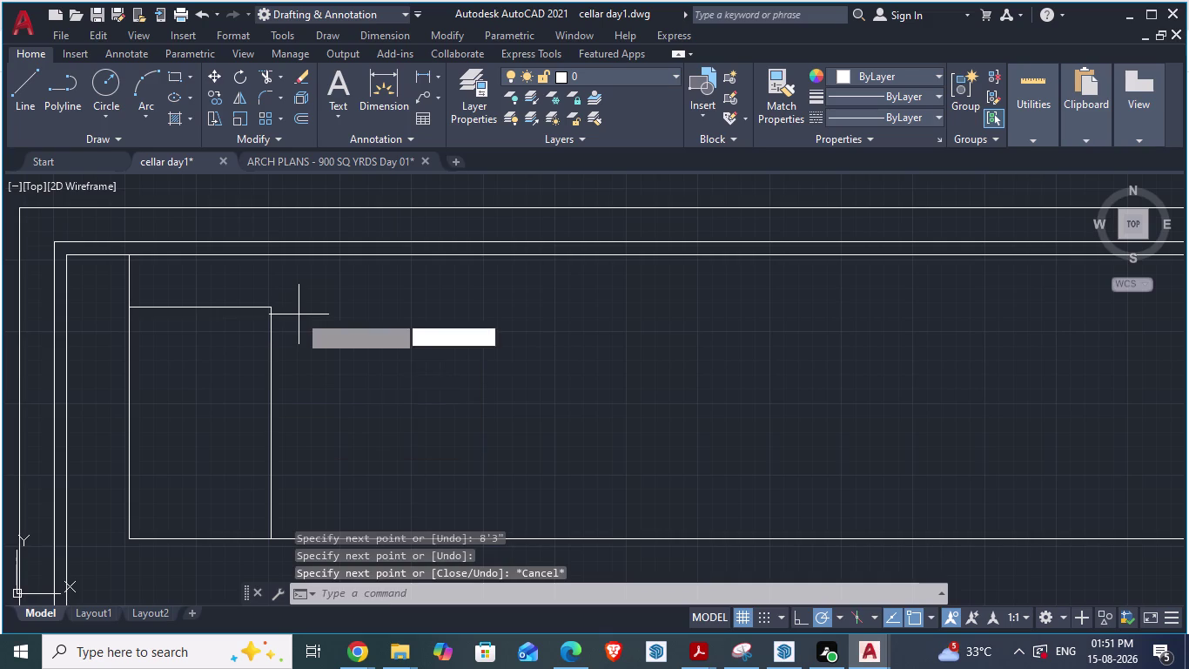
click(273, 306)
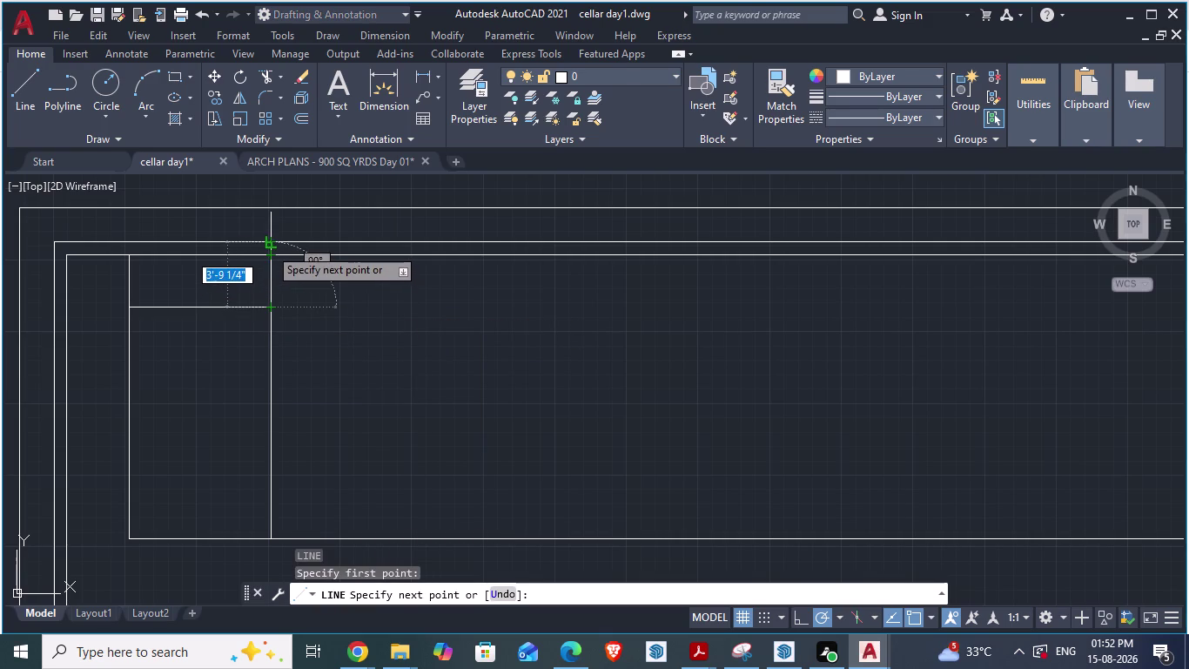
click(268, 248)
scroll(up, 3)
key(Escape)
scroll(up, 3)
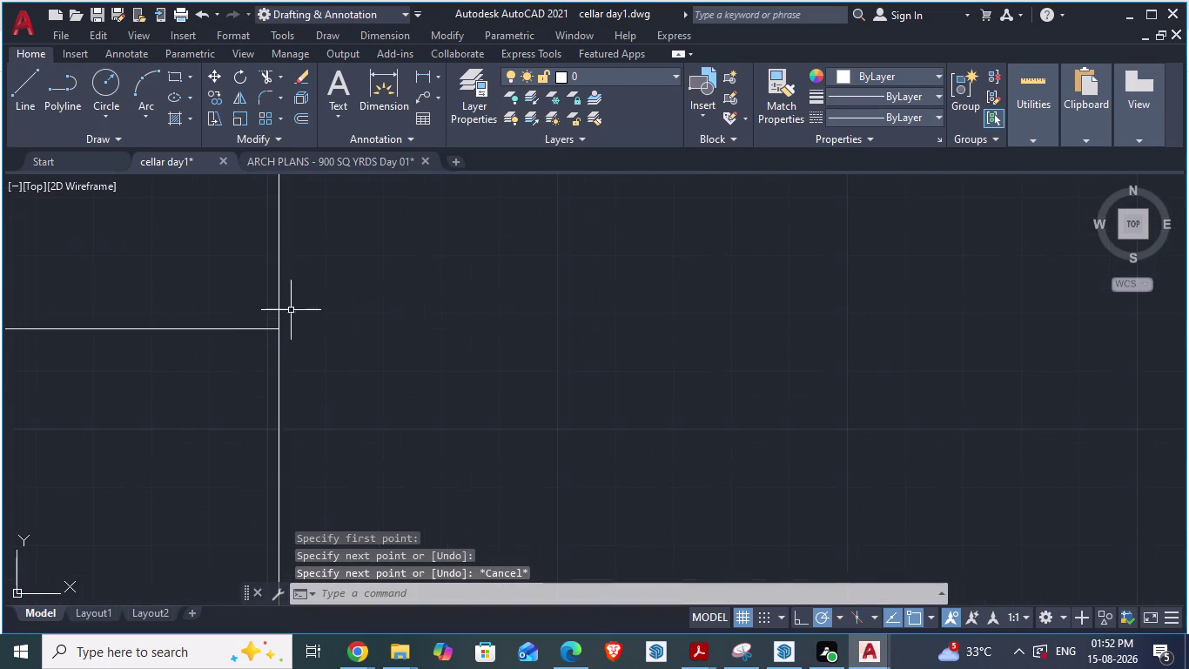
scroll(down, 3)
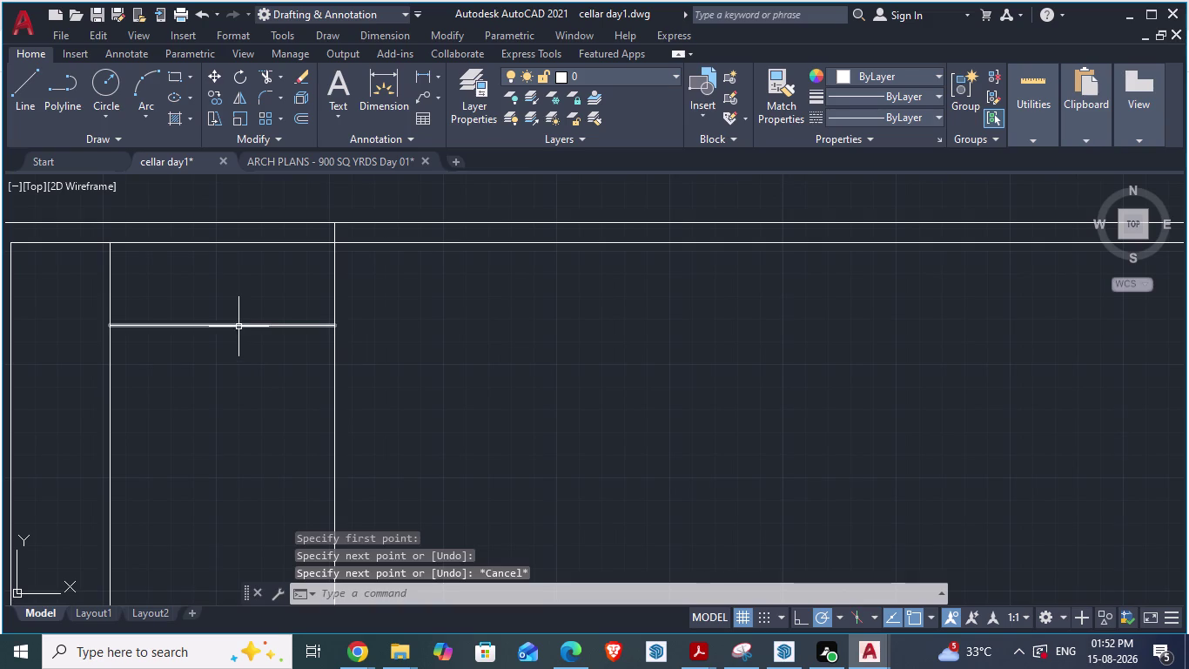
Erase the temporary horizontal line.
click(237, 325)
key(Delete)
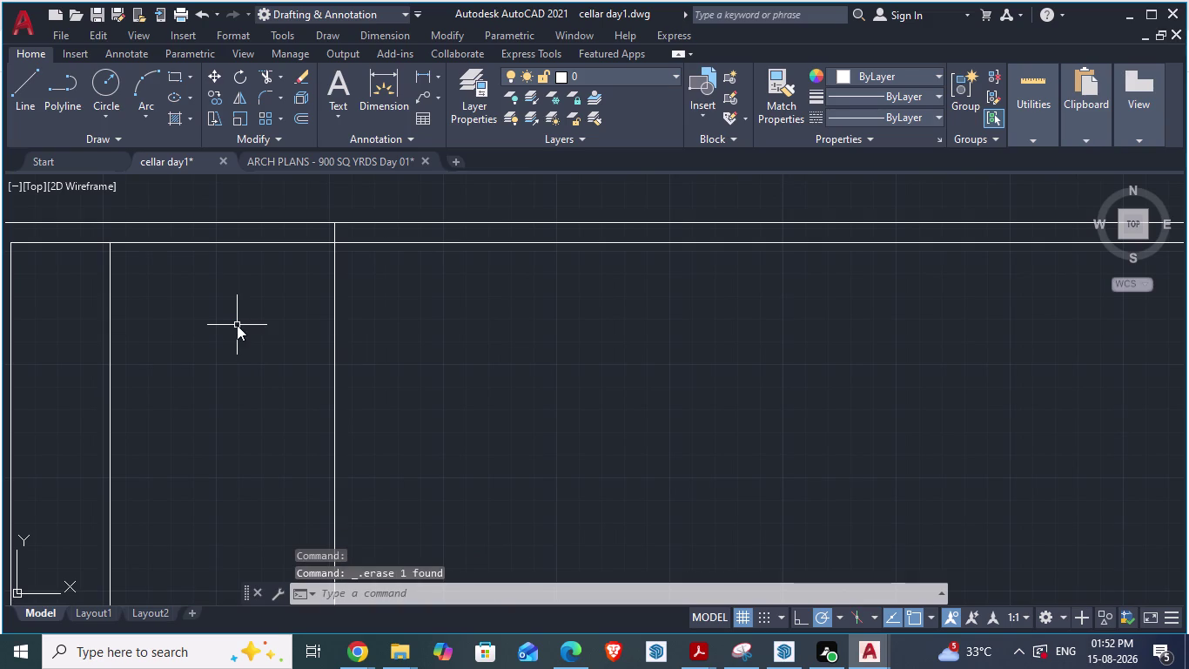
scroll(up, 3)
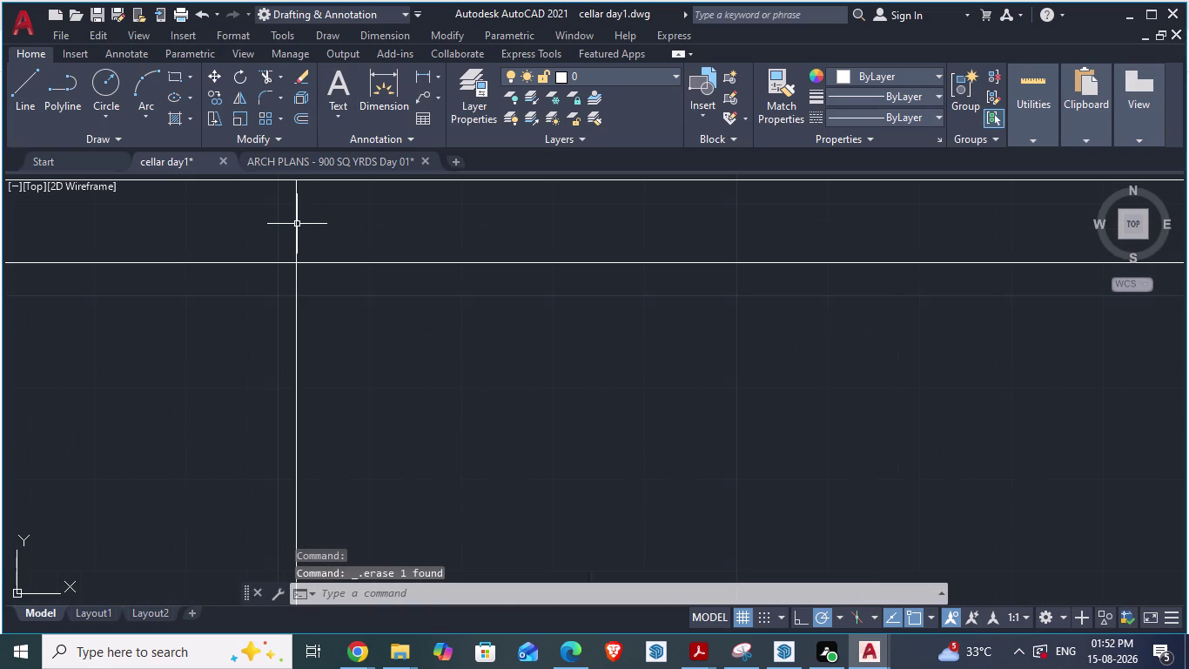
Attempt to grip-stretch the vertical divider line's endpoint, then cancel.
click(296, 223)
drag(292, 177, 297, 262)
click(298, 262)
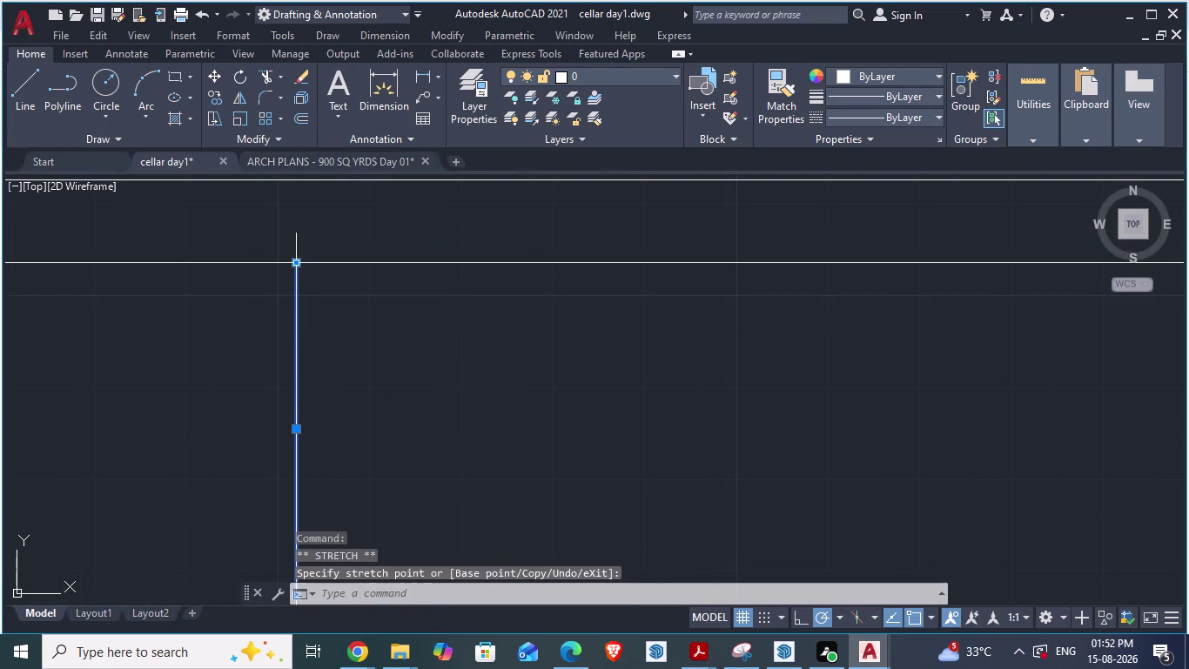
scroll(down, 3)
key(Escape)
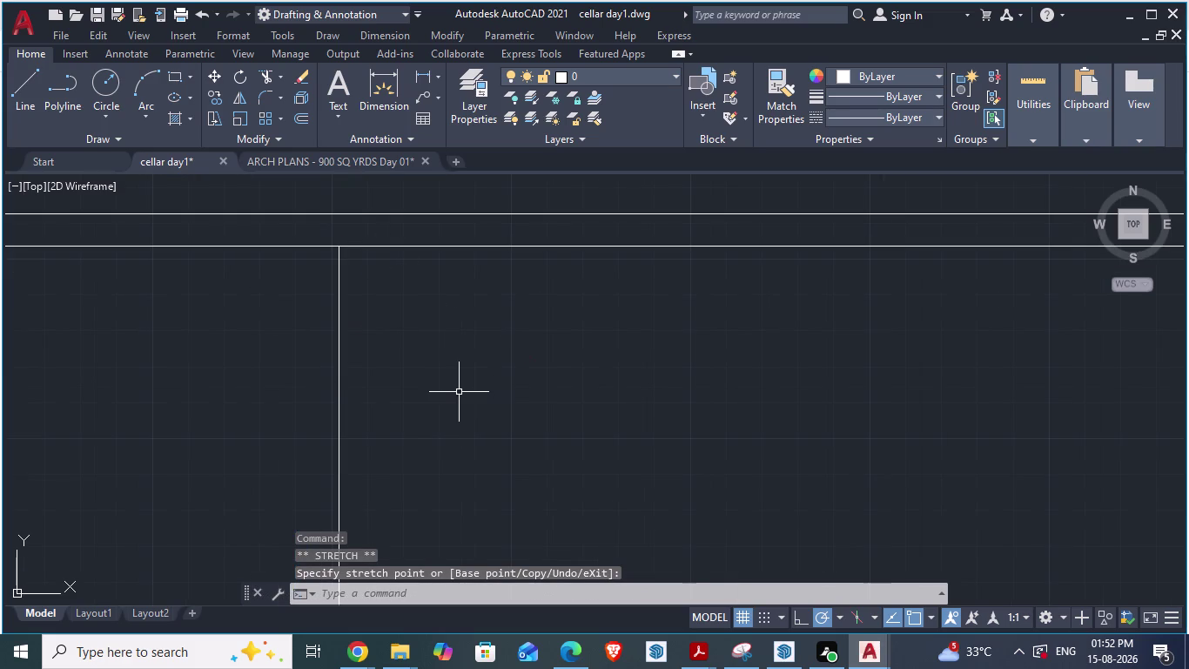
scroll(down, 3)
click(404, 422)
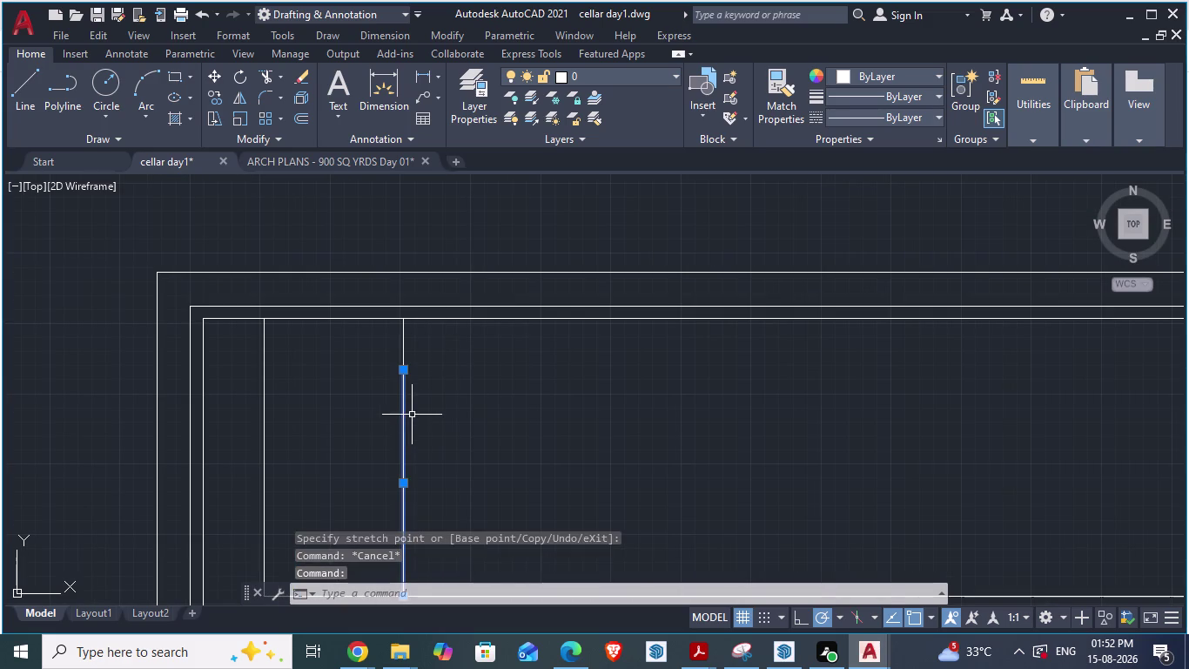
scroll(up, 3)
scroll(down, 3)
scroll(down, 3)
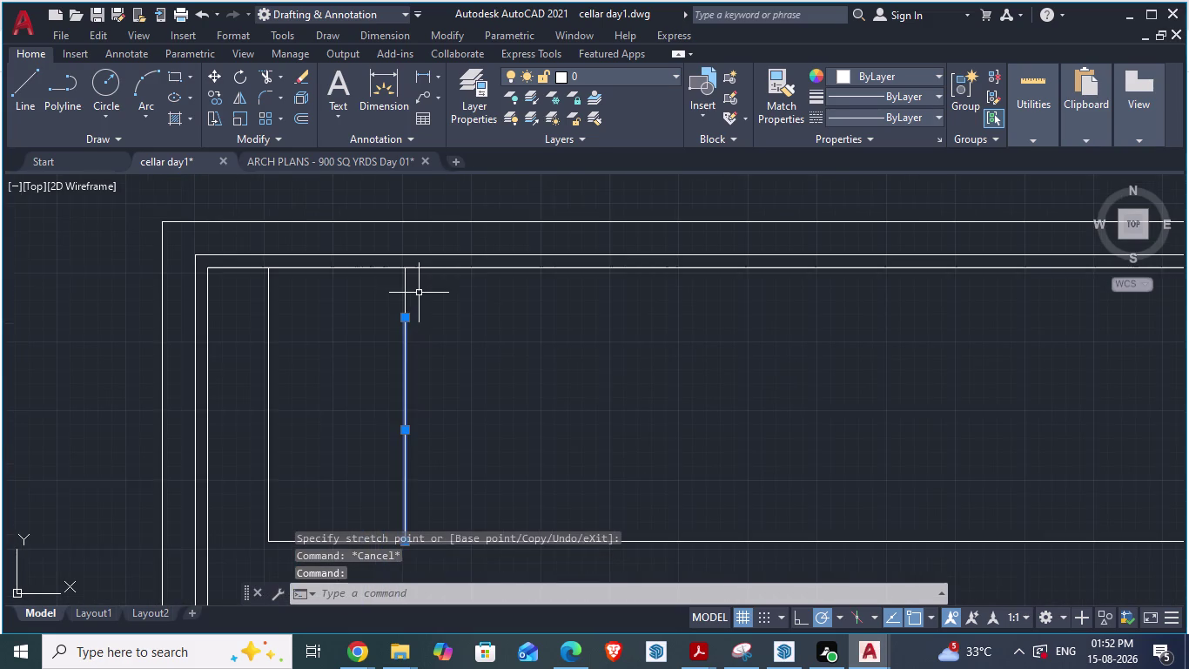
scroll(down, 3)
scroll(up, 3)
scroll(up, 3)
scroll(up, 3)
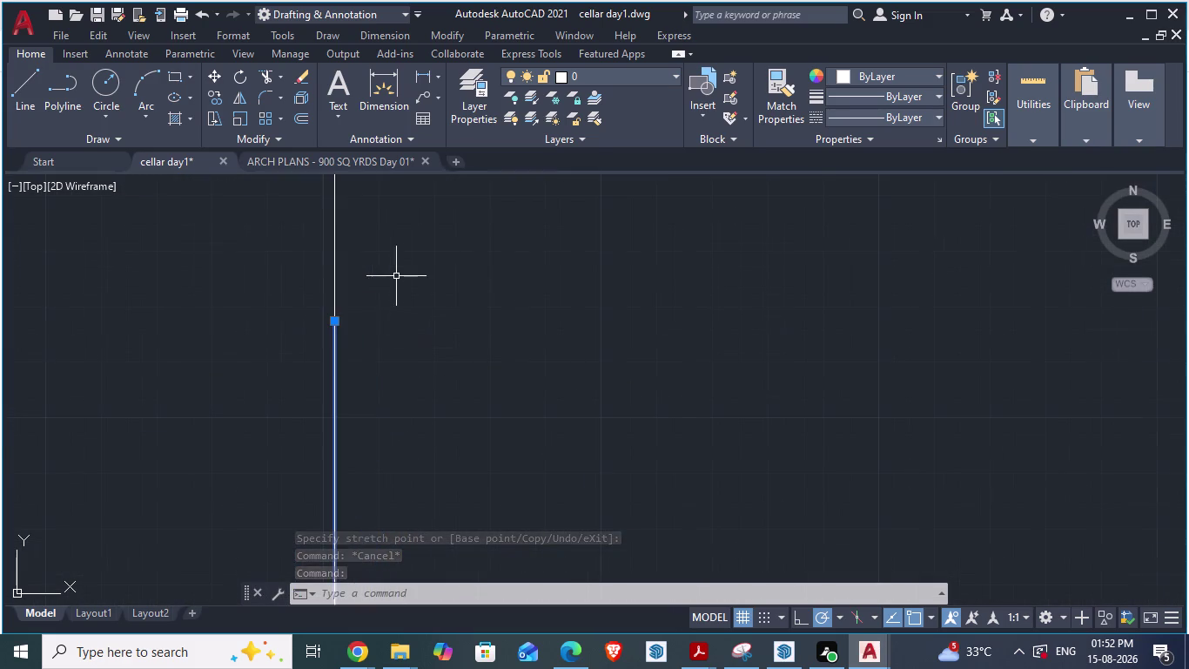
scroll(down, 3)
key(Escape)
Window-select around the divider's upper part, then clear the selection.
drag(305, 340, 357, 458)
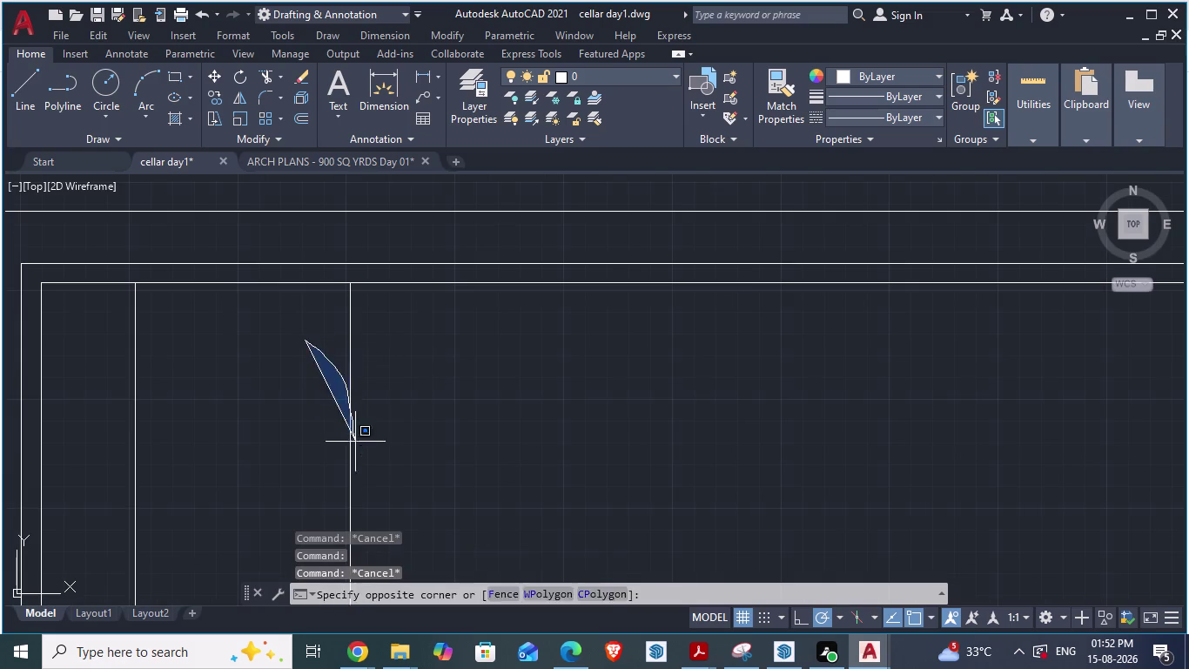
drag(358, 458, 394, 478)
click(410, 350)
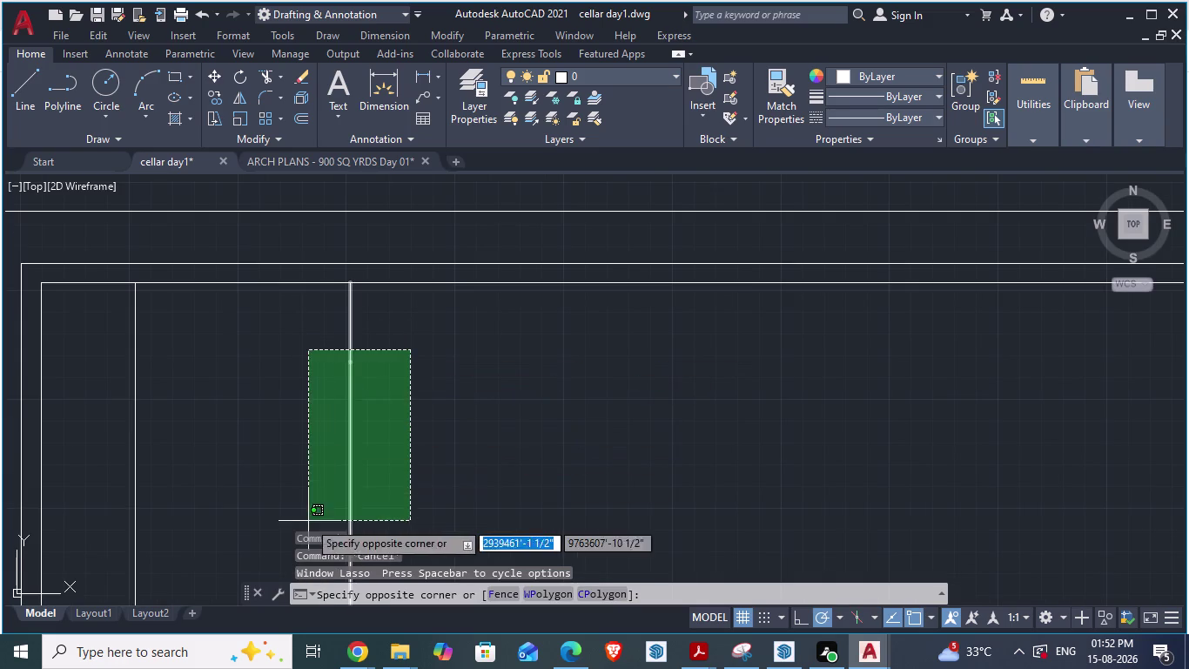
click(296, 503)
scroll(down, 3)
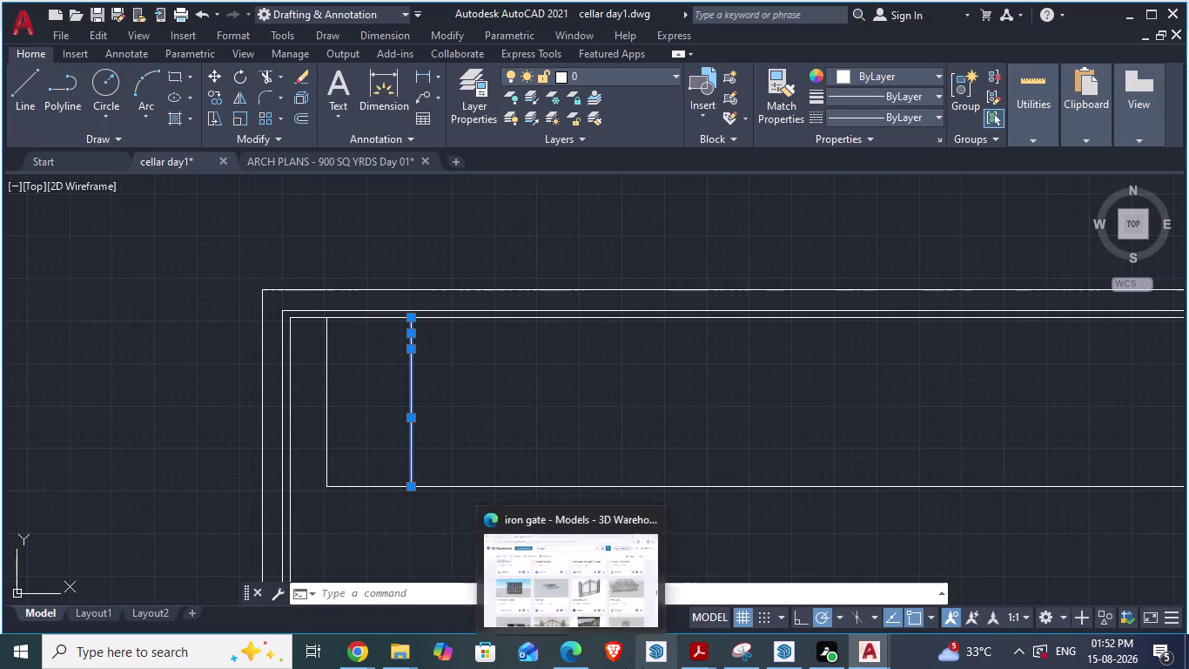
key(Escape)
key(Escape)
key(Escape)
Delete the overlapping stub at the divider's top and save cellar day1.
drag(370, 227, 447, 322)
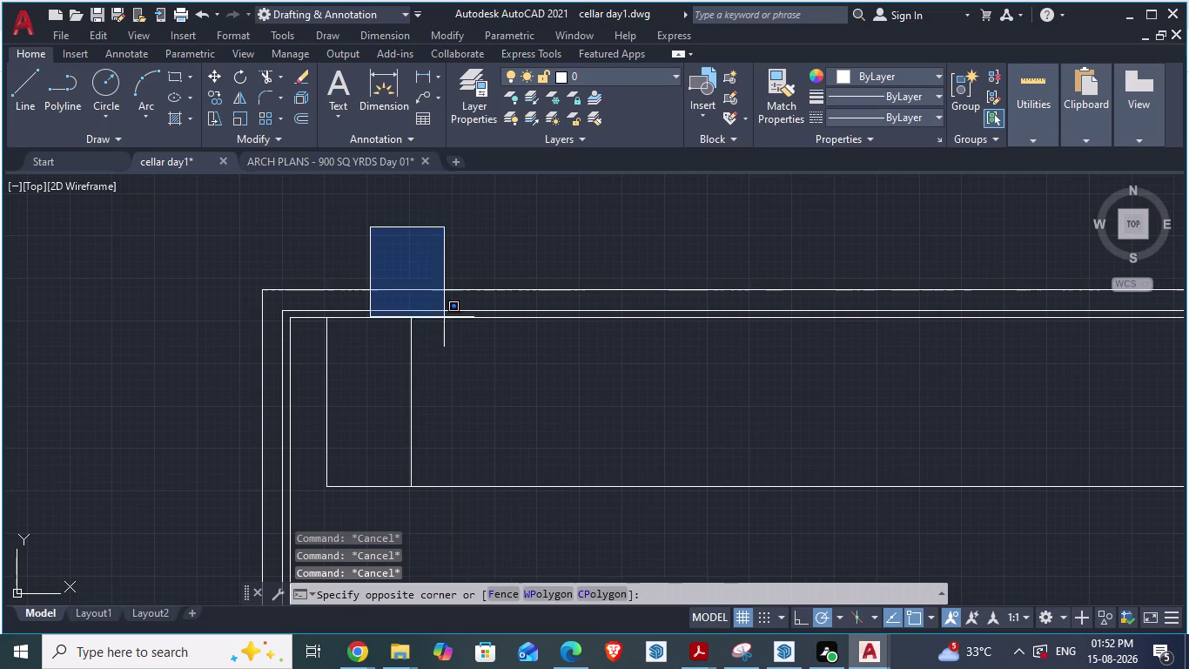
click(542, 454)
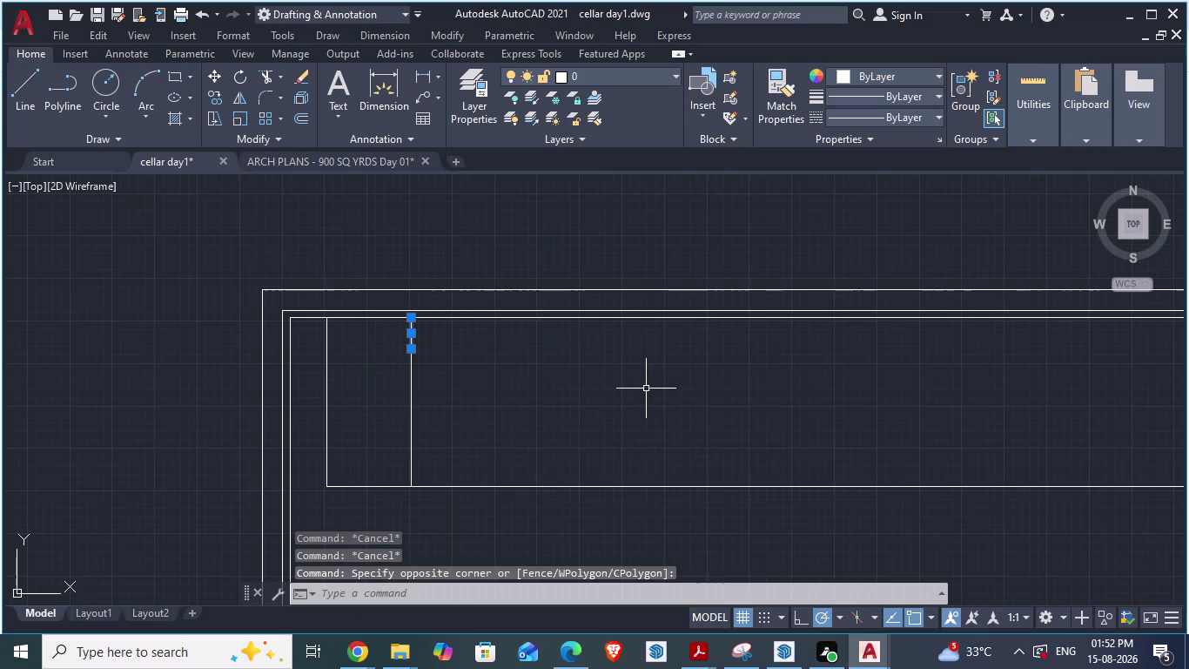
key(Delete)
key(Escape)
key(e)
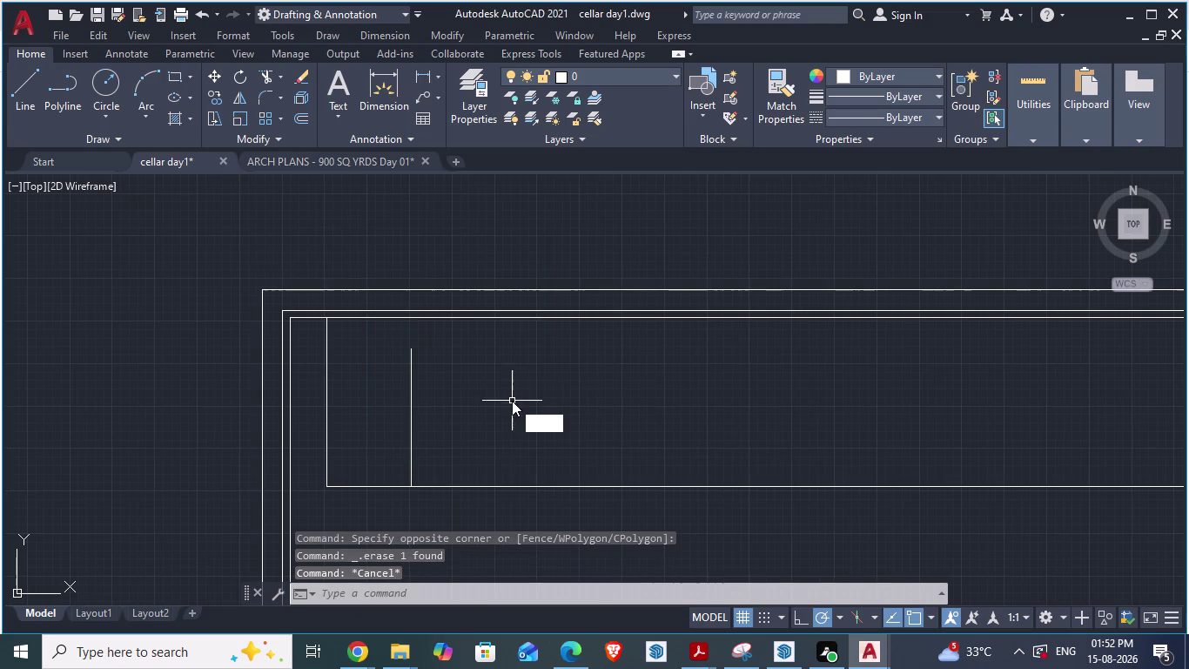
key(x)
key(space)
drag(441, 358, 398, 370)
drag(364, 386, 354, 400)
key(Escape)
key(Escape)
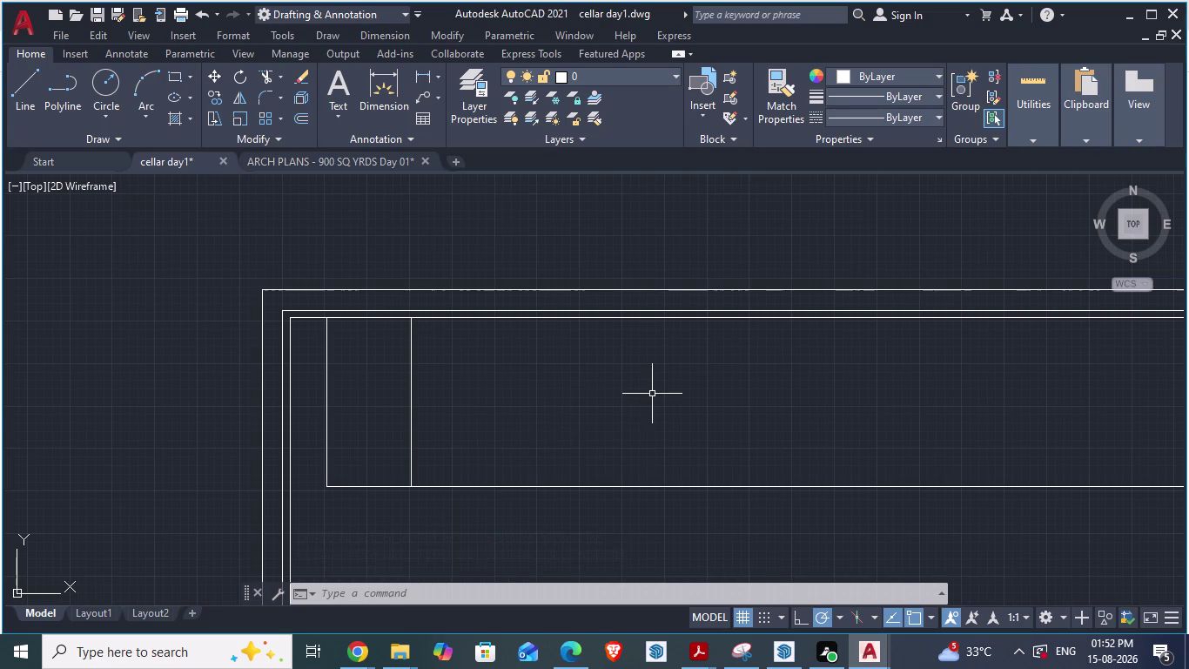
key(ctrl+s)
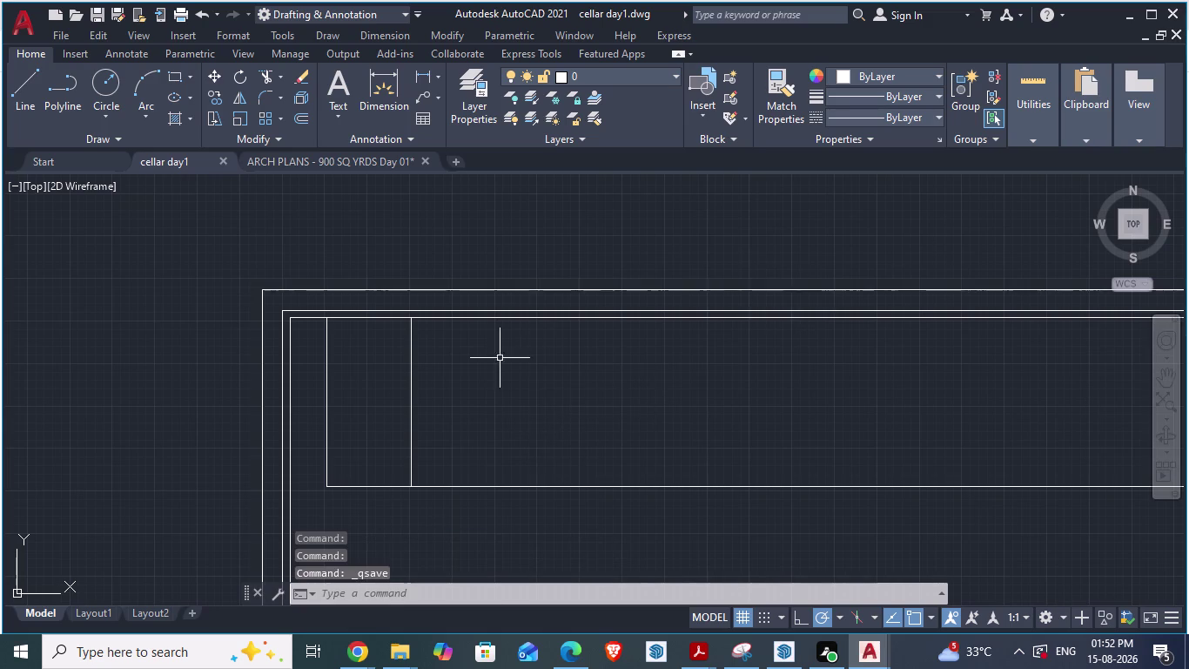
Select the leftmost divider line and the 8'-3" divider beside it.
scroll(down, 3)
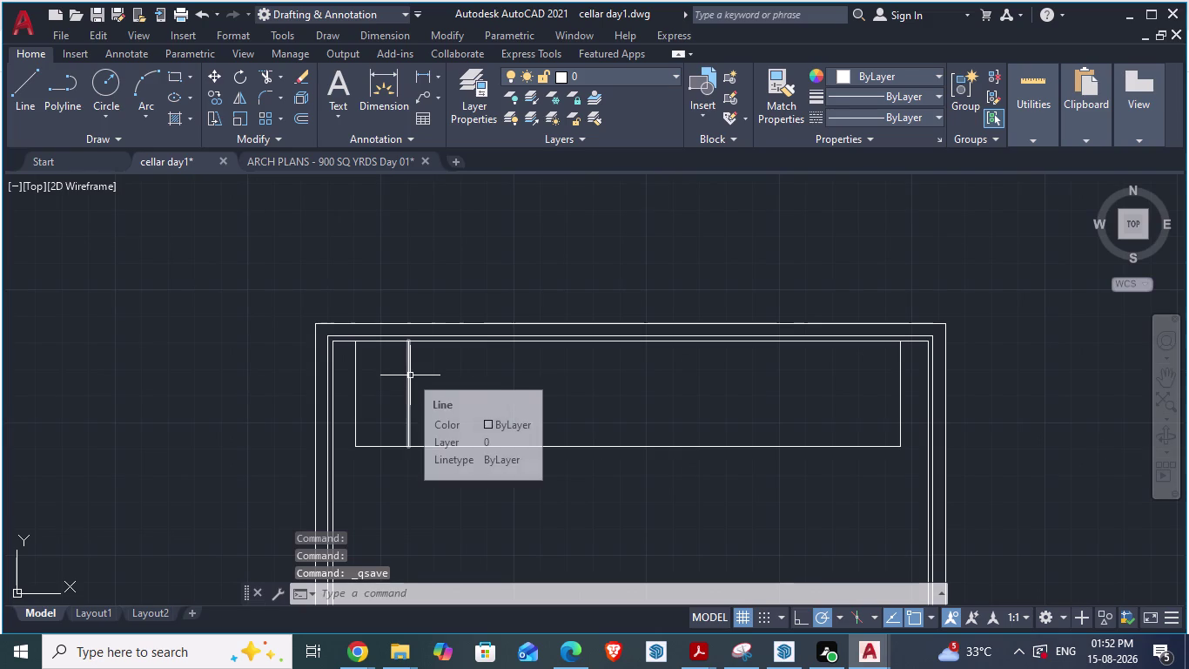
scroll(up, 3)
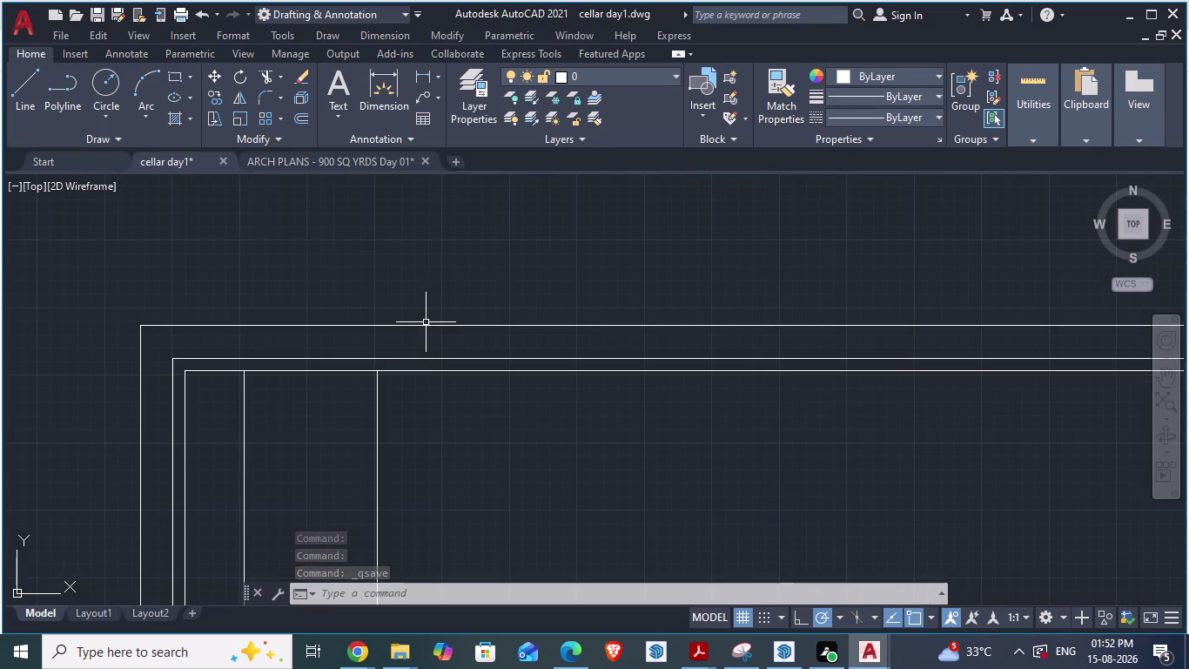
scroll(up, 3)
scroll(down, 3)
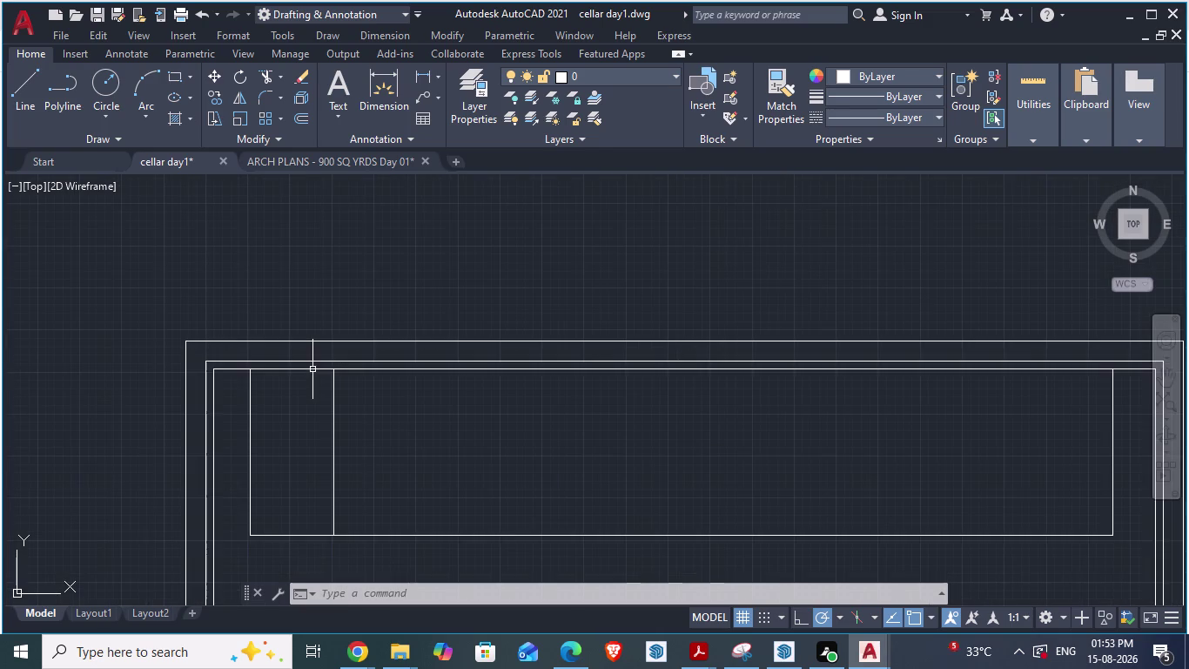
click(251, 434)
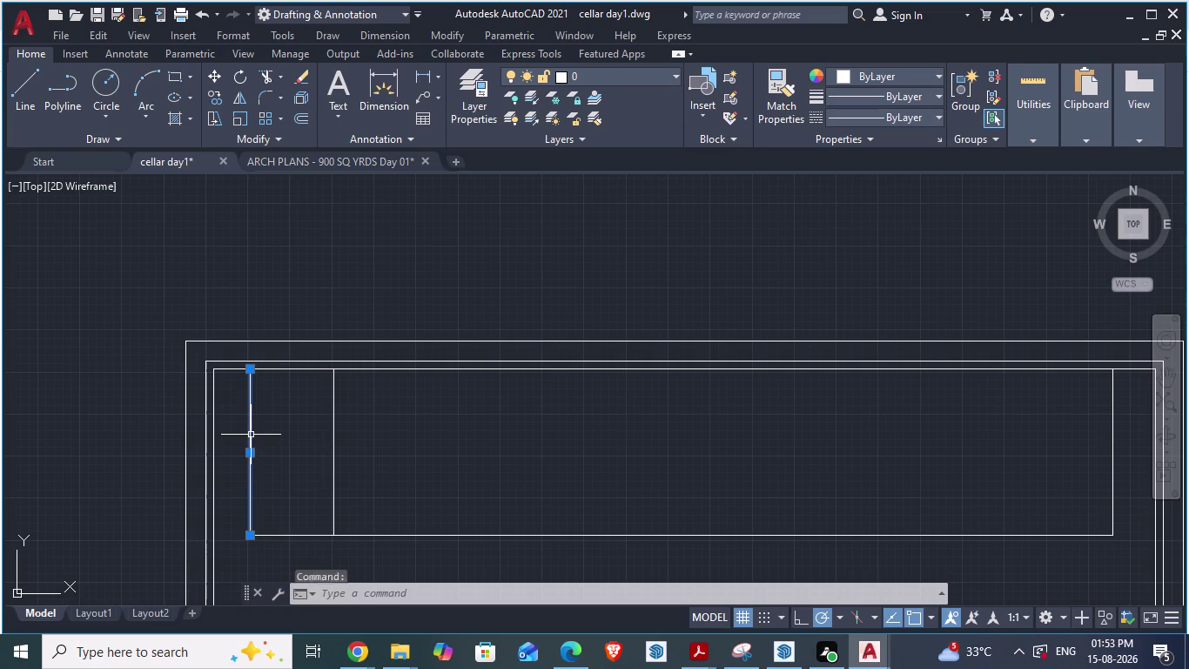
click(332, 449)
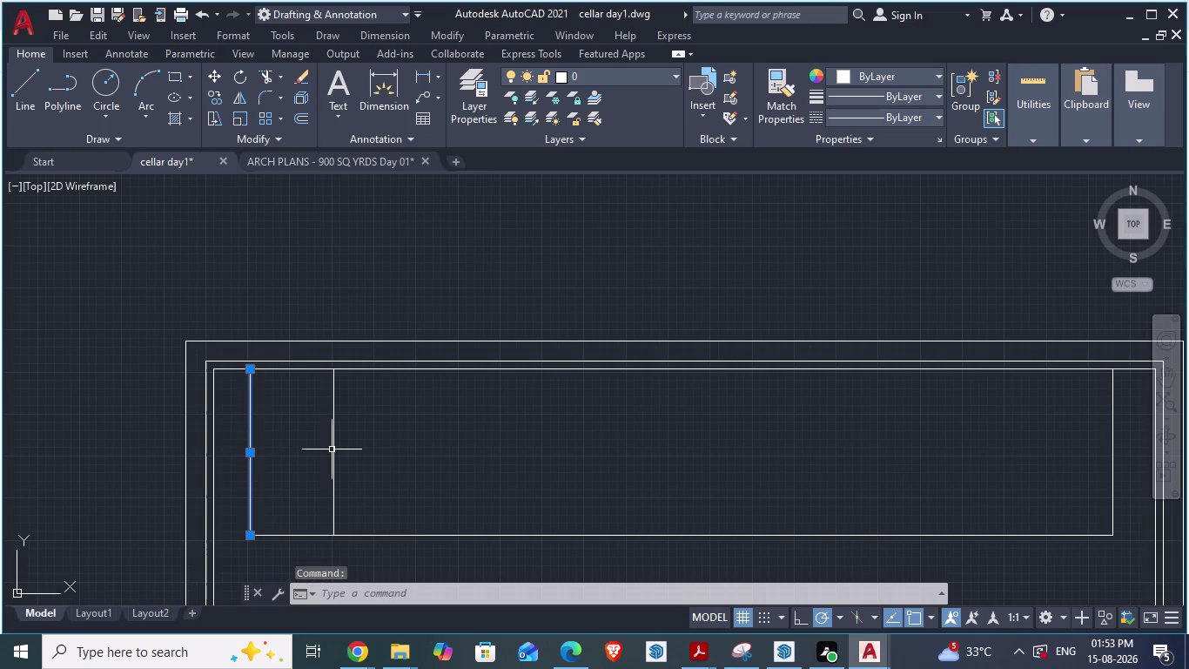
click(335, 450)
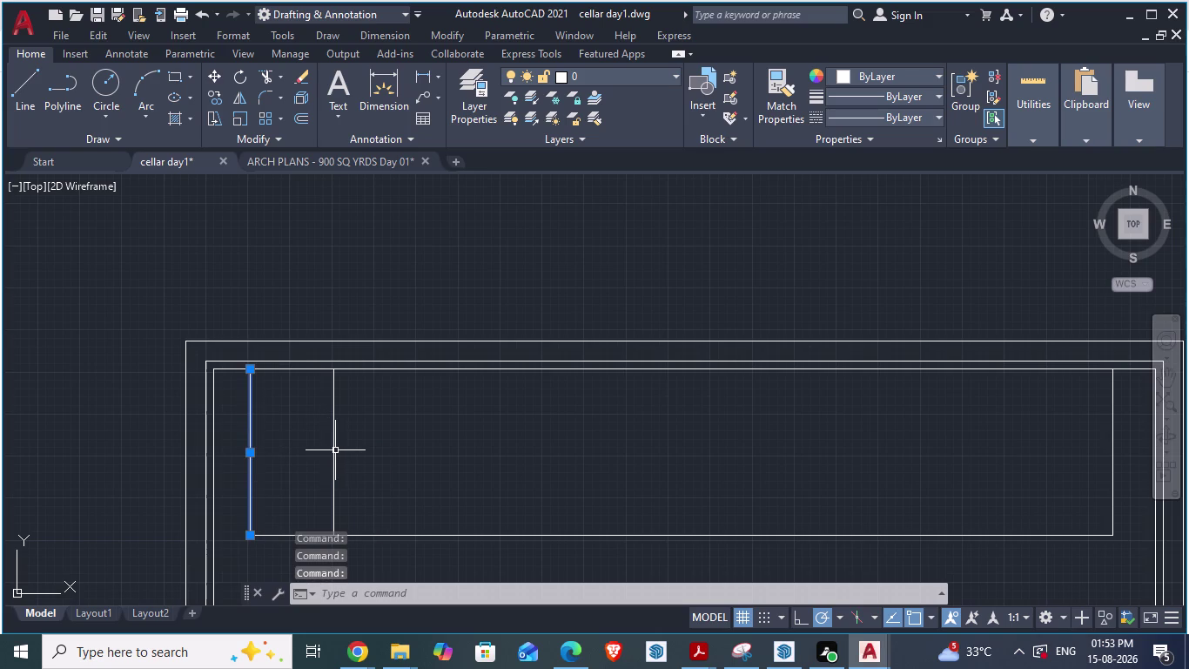
click(333, 449)
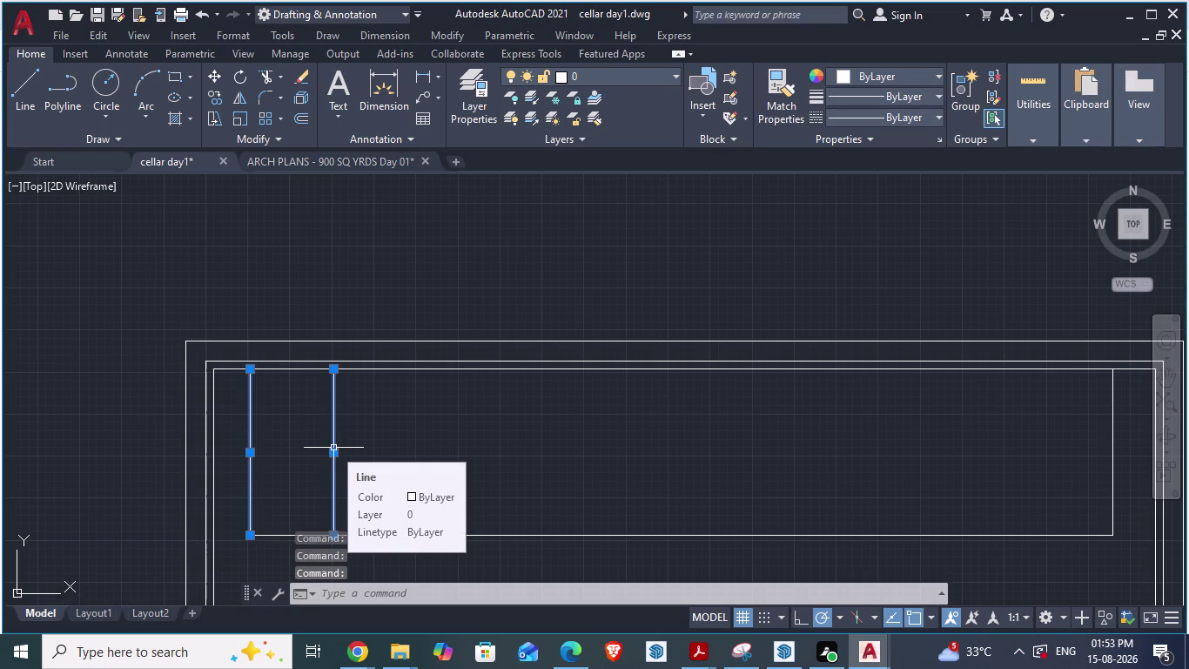
Cancel a copy of the two selected divider lines after picking a base point.
text(c)
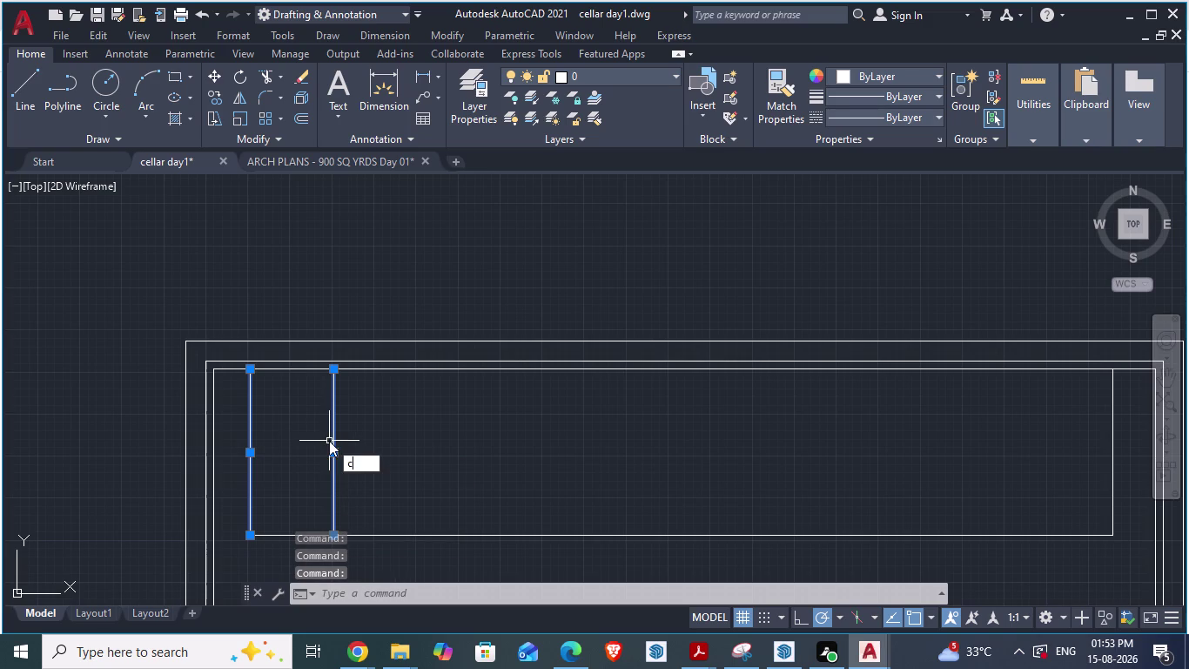
text(o)
key(Return)
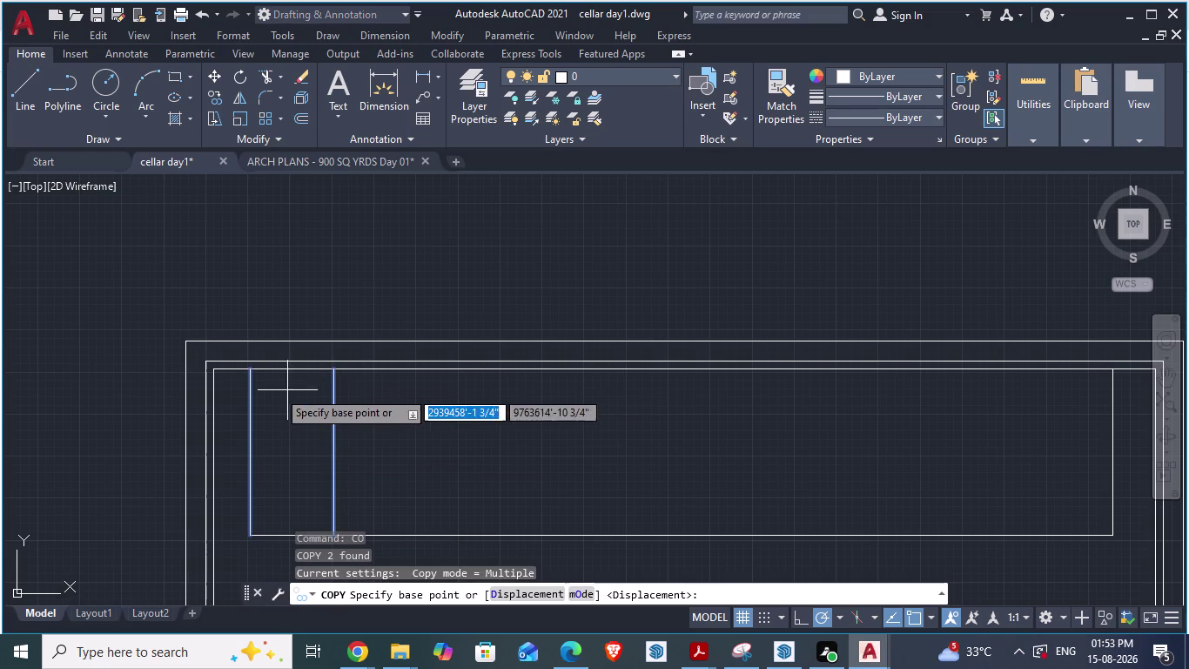
click(335, 371)
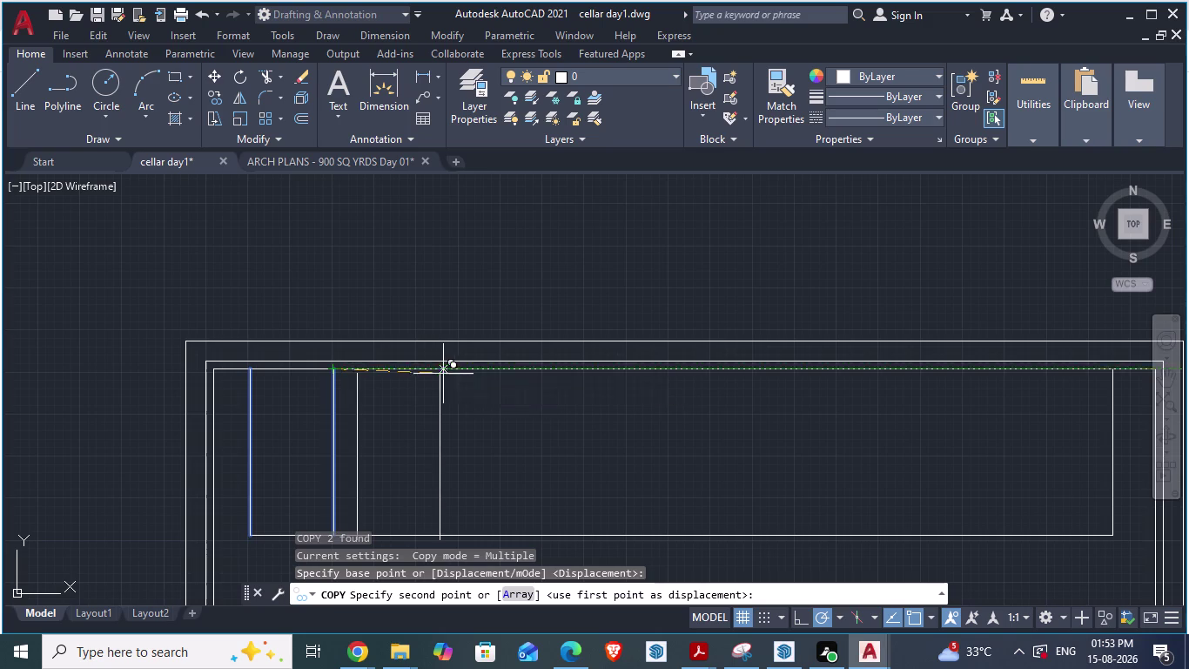
key(Escape)
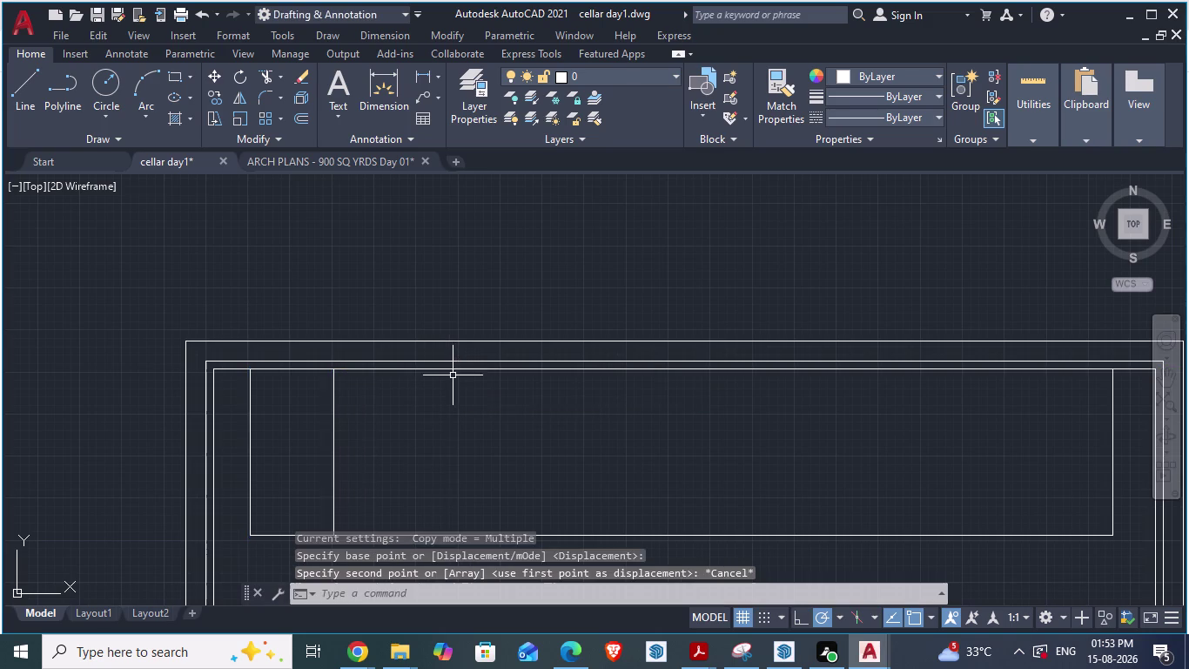
scroll(down, 3)
scroll(up, 3)
scroll(down, 3)
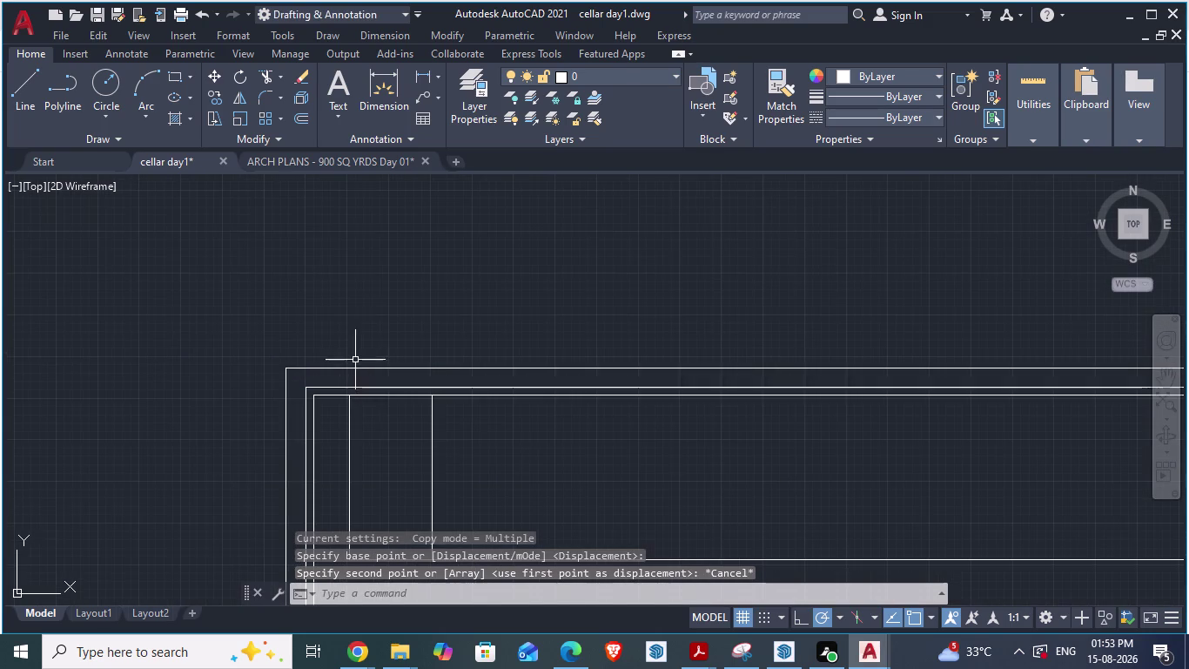
scroll(down, 3)
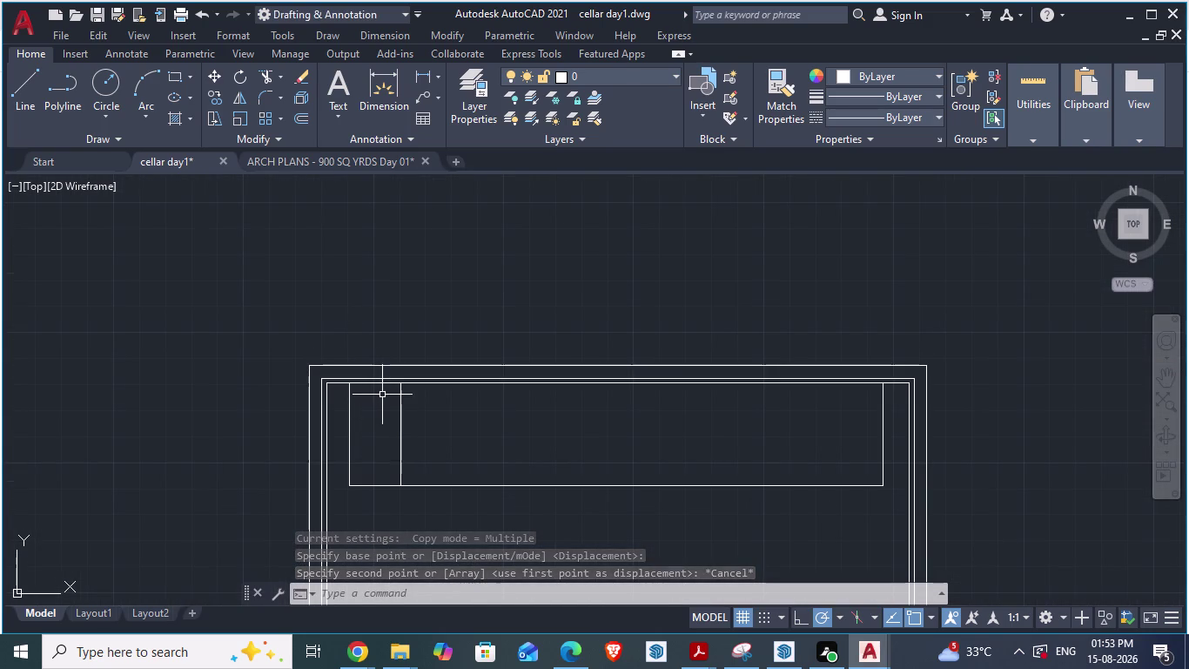
Cancel copying the leftmost divider line after setting its top-end base point.
click(348, 431)
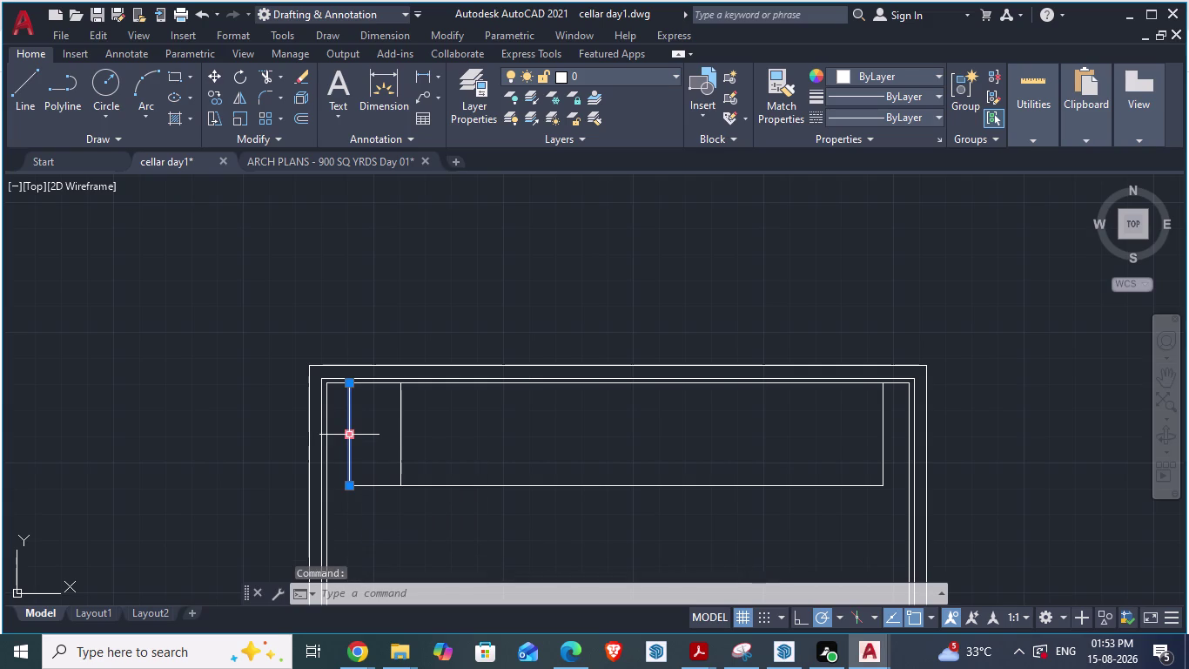
text(co)
key(Return)
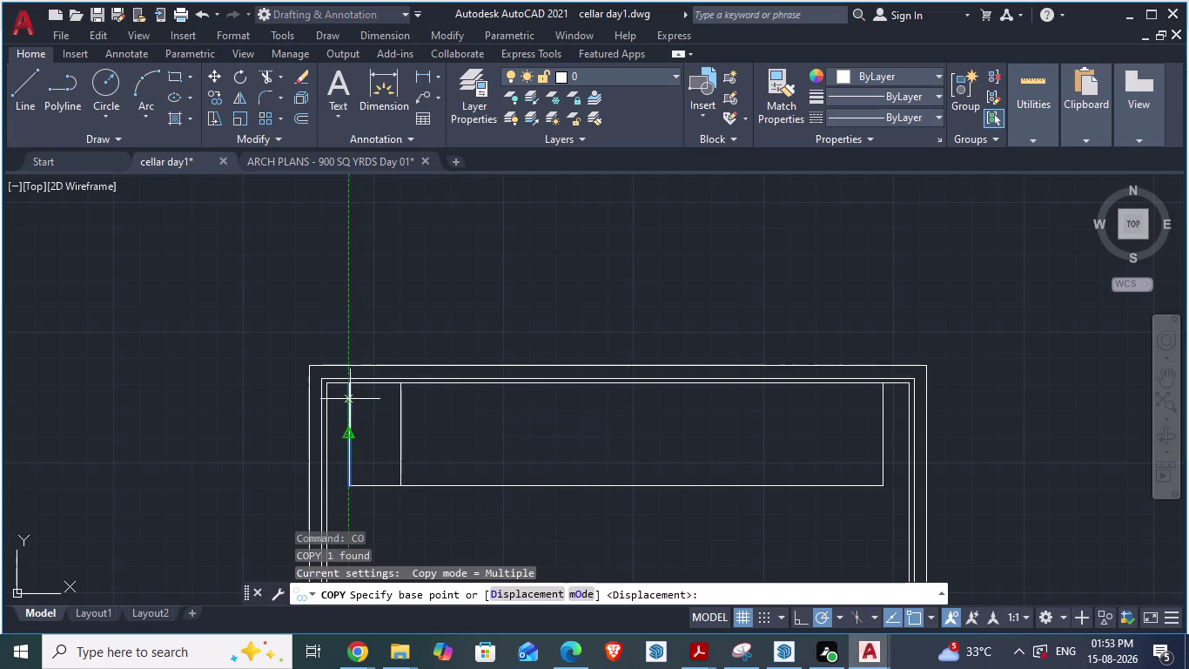
click(401, 388)
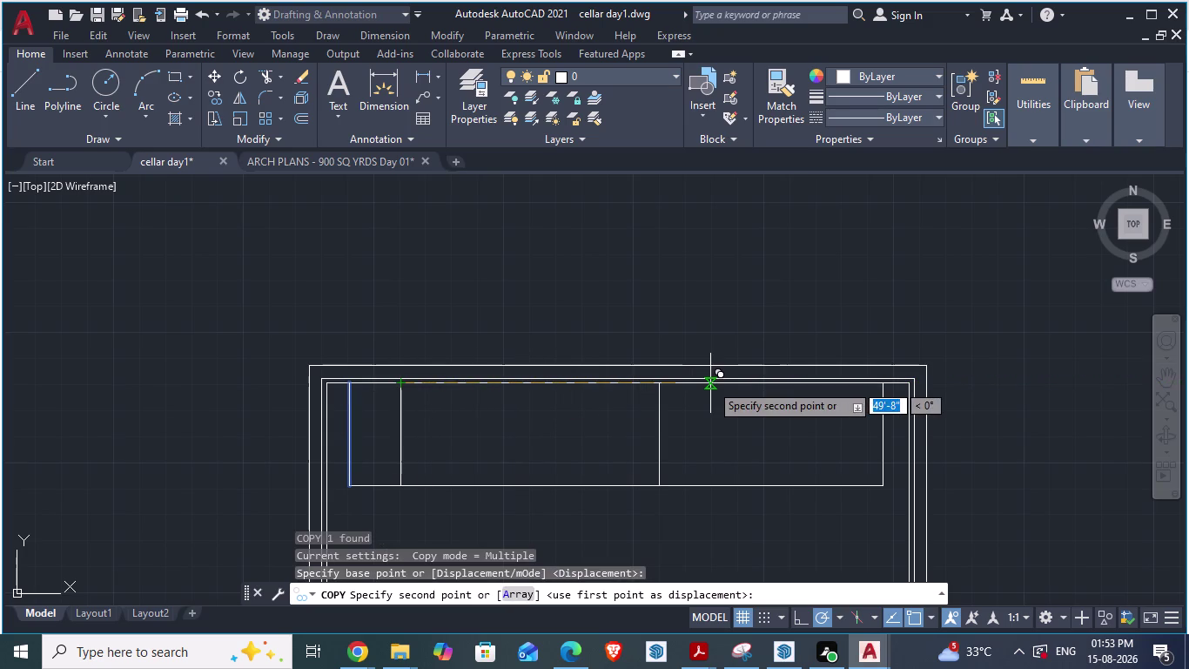
key(Escape)
Adjust the view and start a new line.
scroll(down, 3)
scroll(down, 3)
scroll(down, 3)
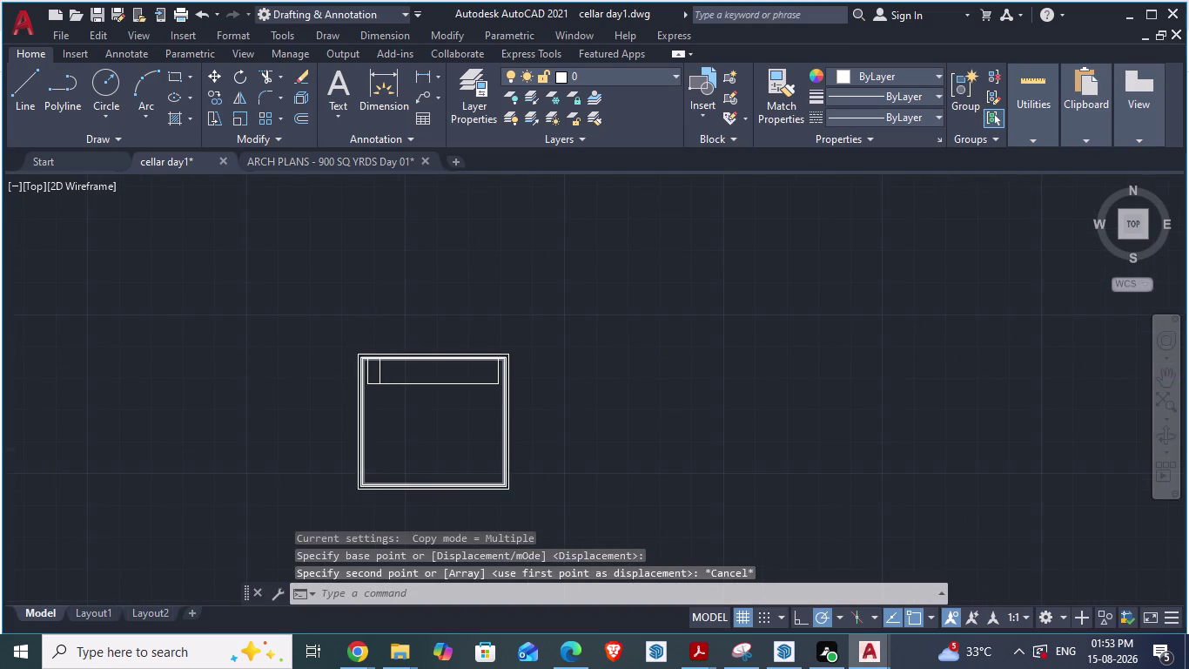
scroll(up, 3)
scroll(down, 3)
scroll(up, 3)
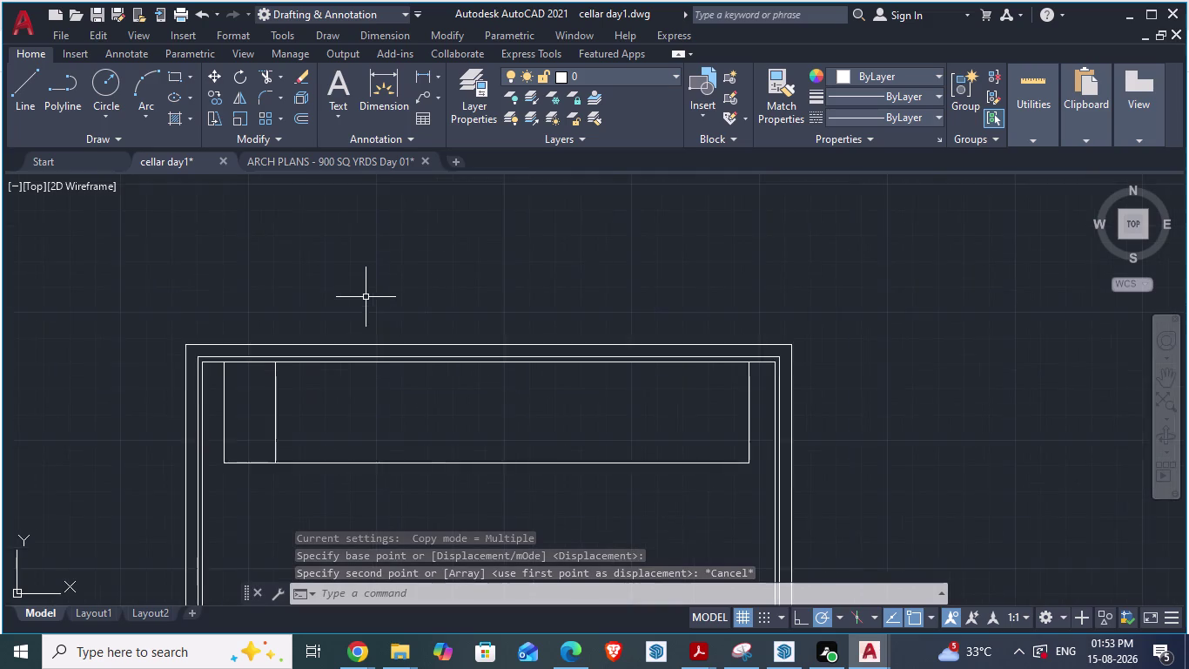
scroll(down, 3)
scroll(up, 3)
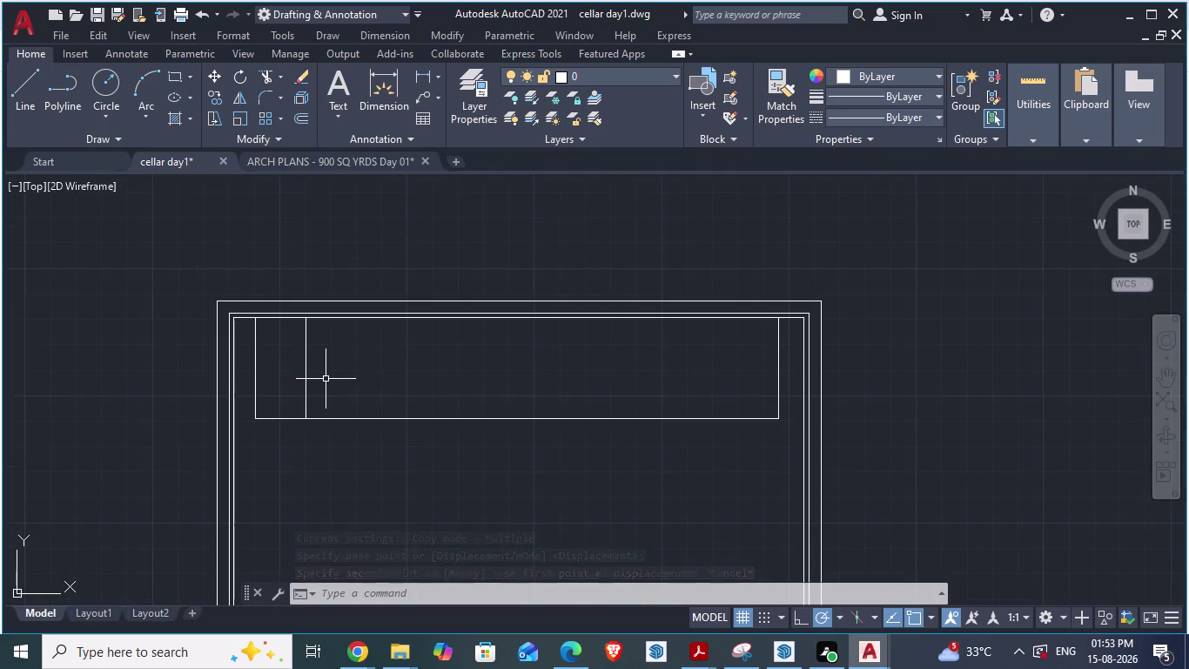
key(l)
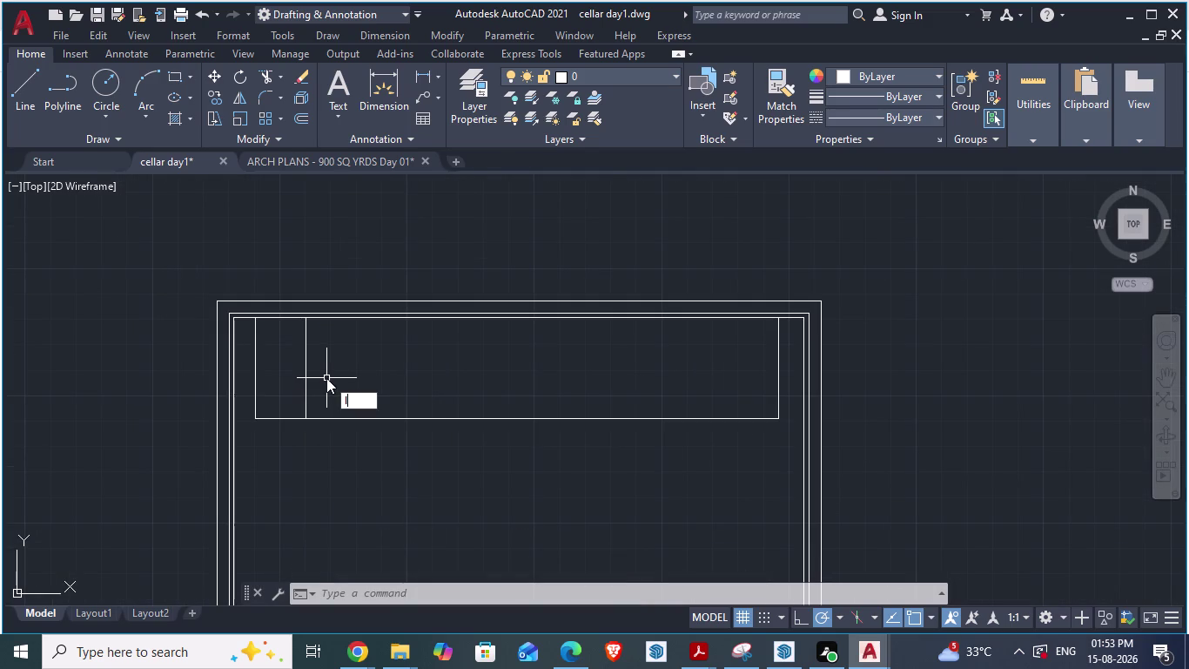
key(Return)
scroll(up, 3)
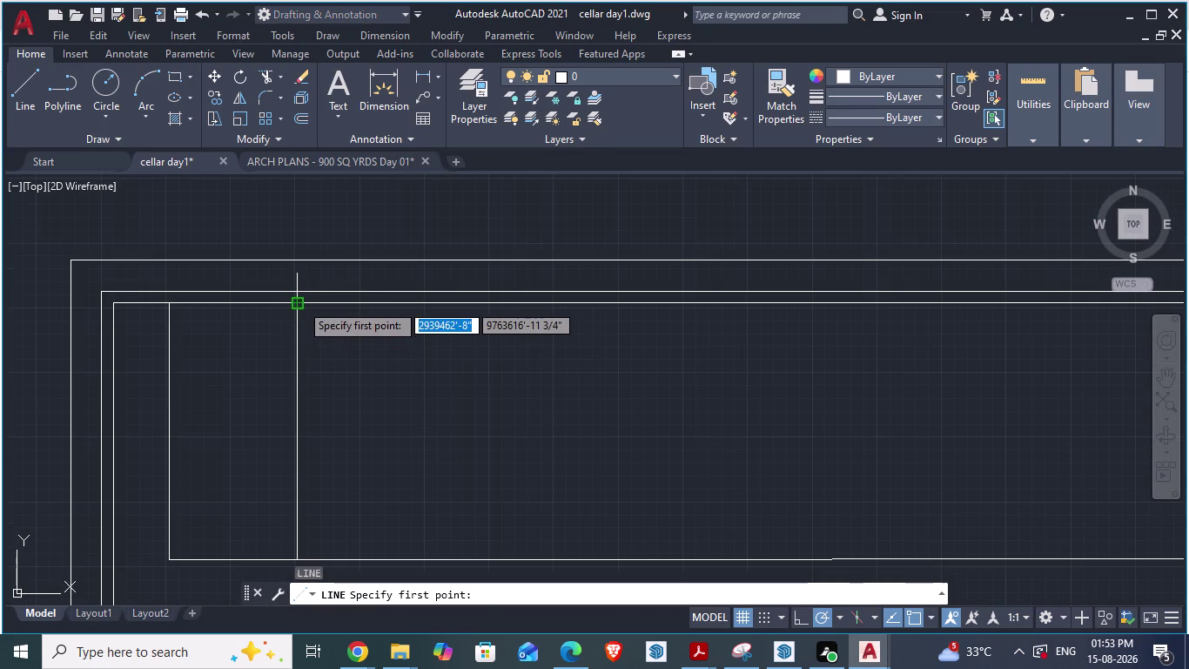
click(300, 303)
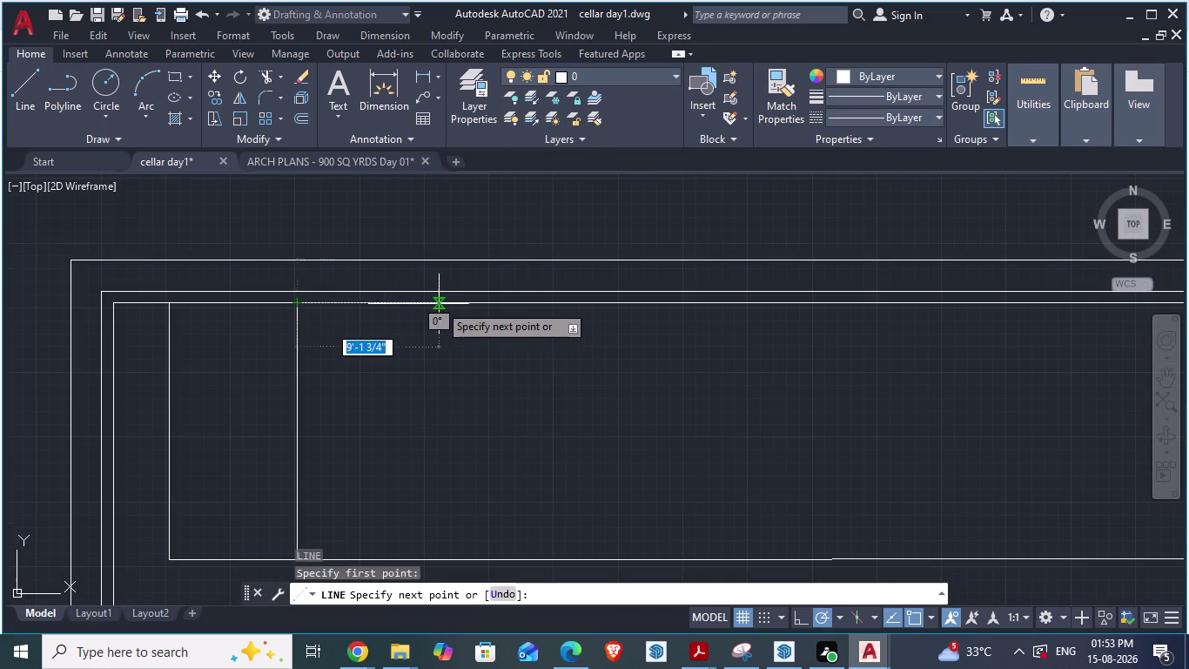
key(Escape)
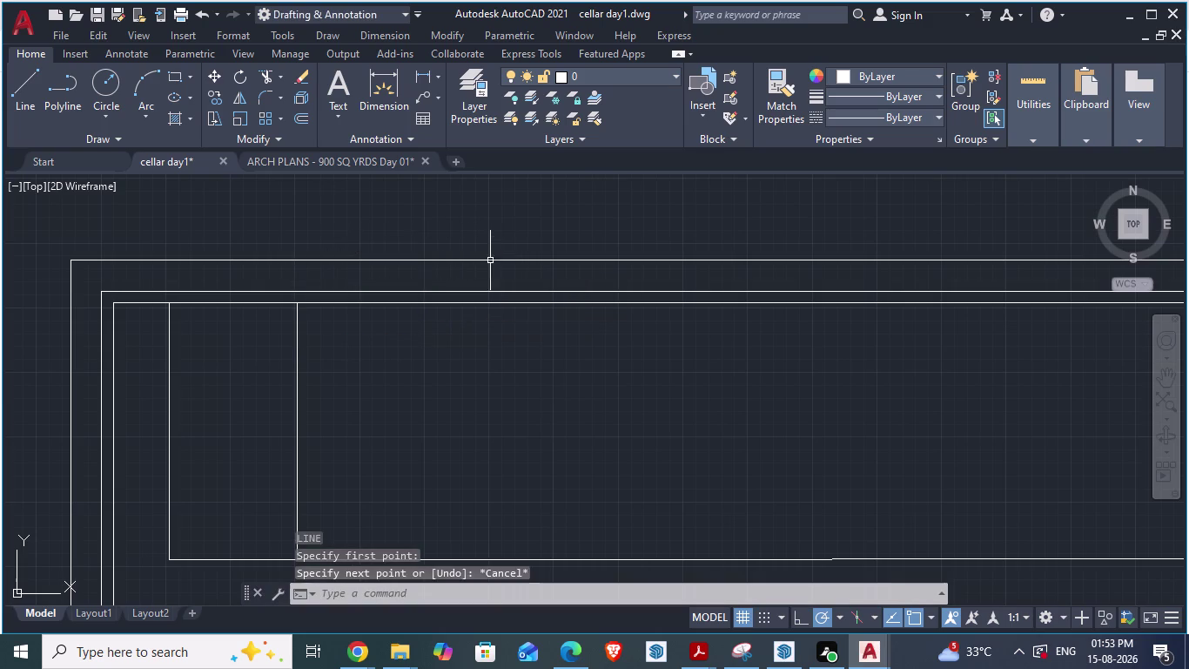
scroll(down, 3)
scroll(down, 3)
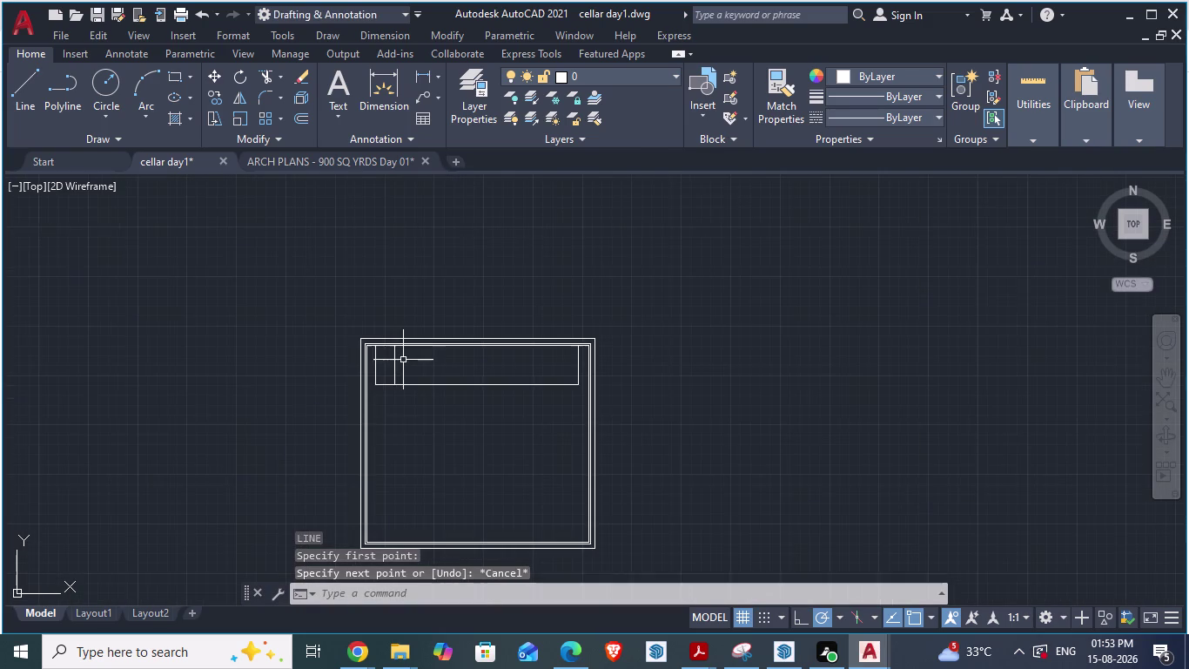
scroll(down, 3)
scroll(up, 3)
scroll(up, 3)
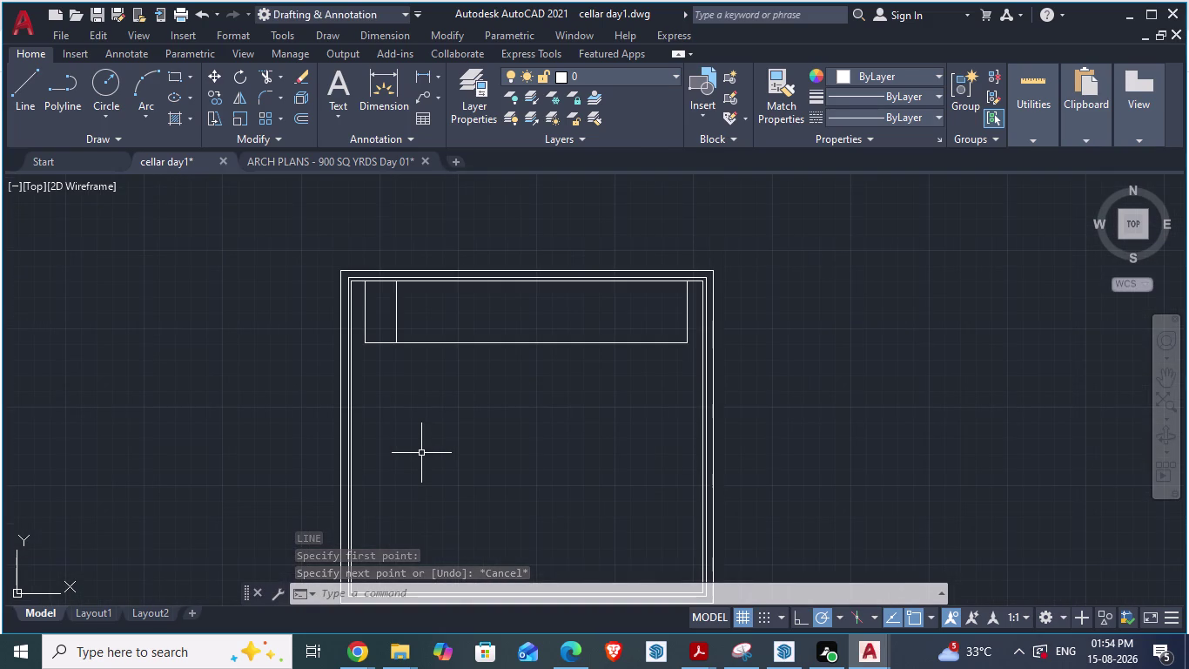
scroll(up, 3)
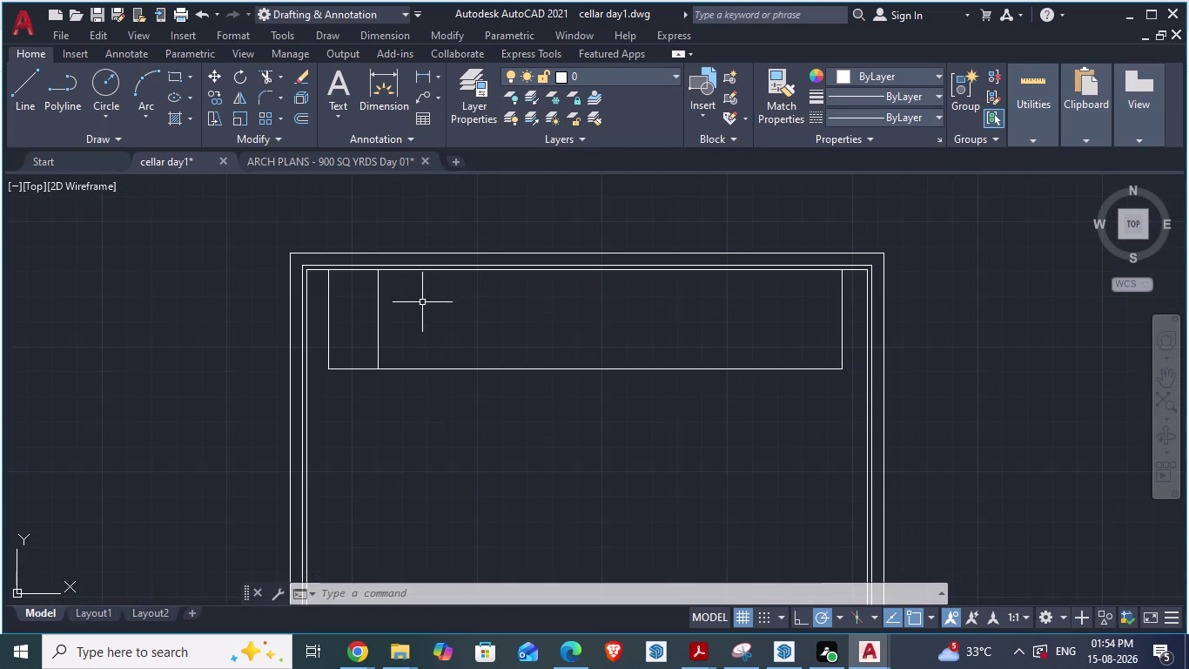
scroll(up, 3)
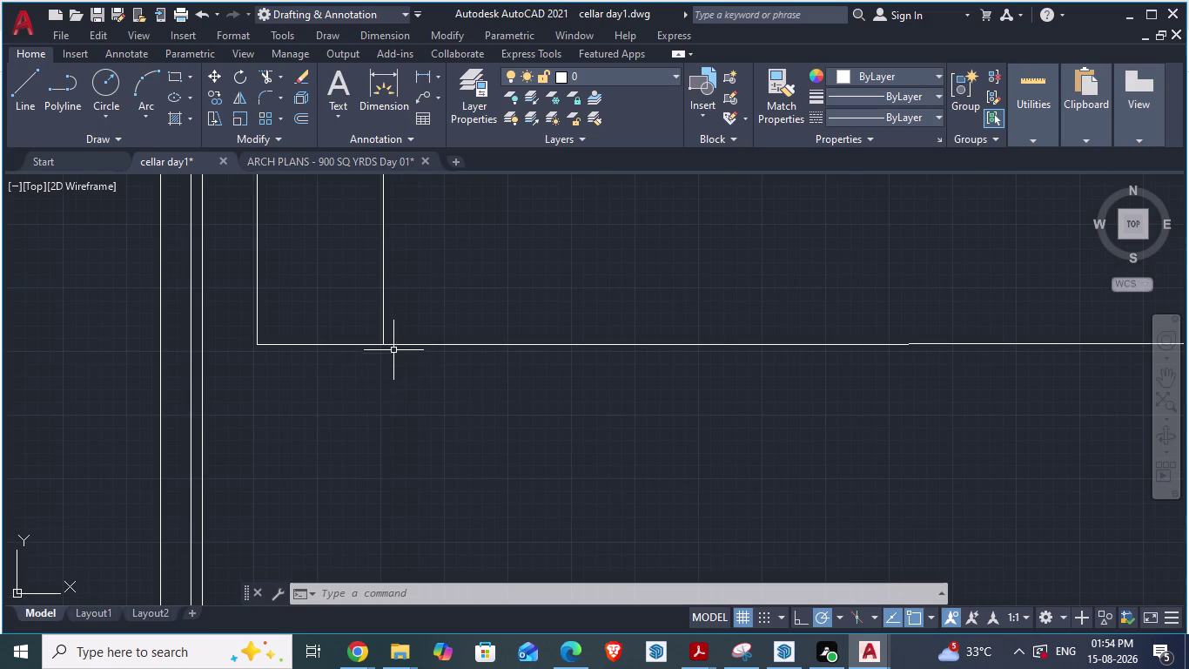
Add an 8'-3" aligned dimension from the divider's bottom end, placed just above the wall.
text(da)
key(Return)
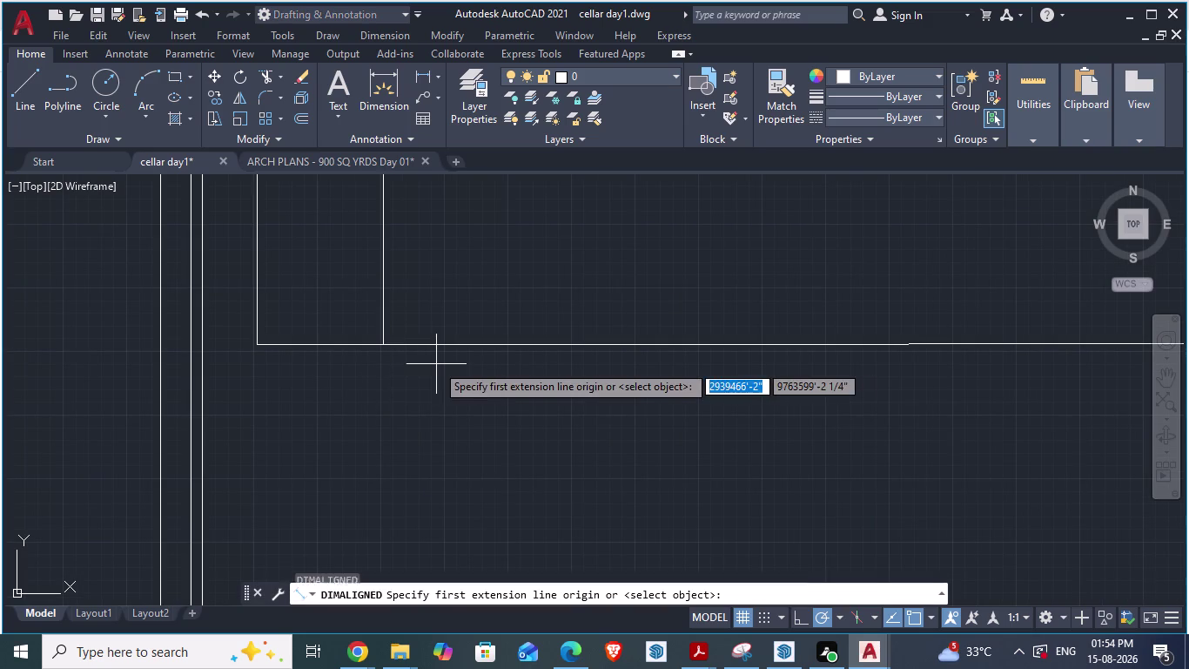
click(381, 339)
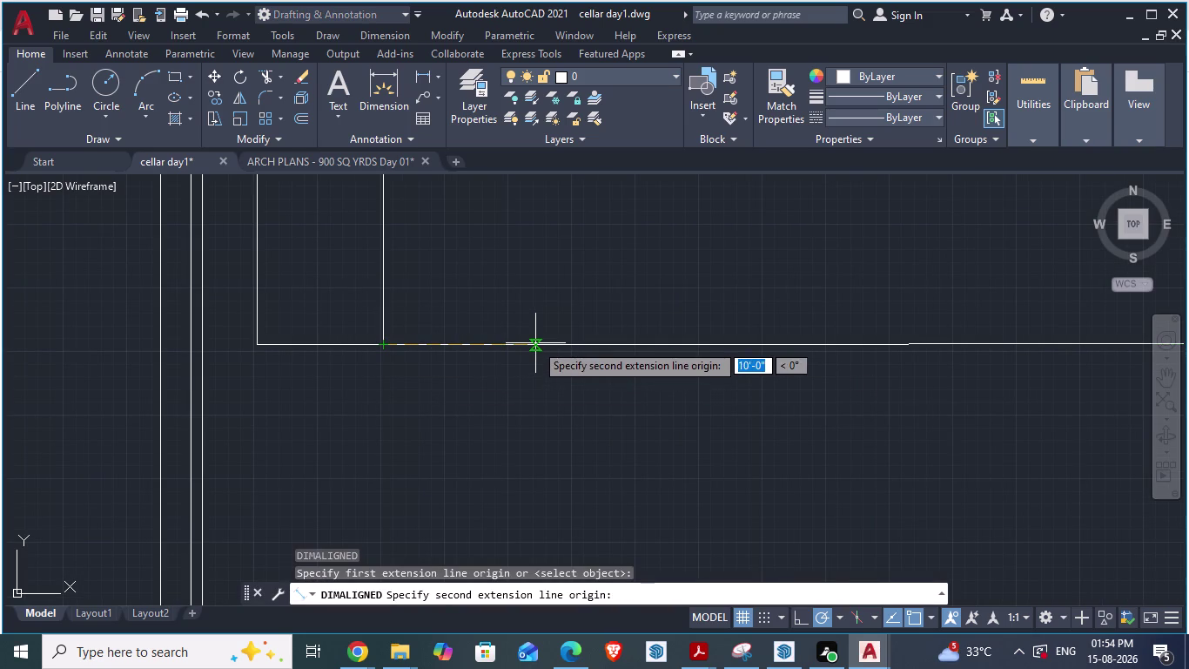
text(8')
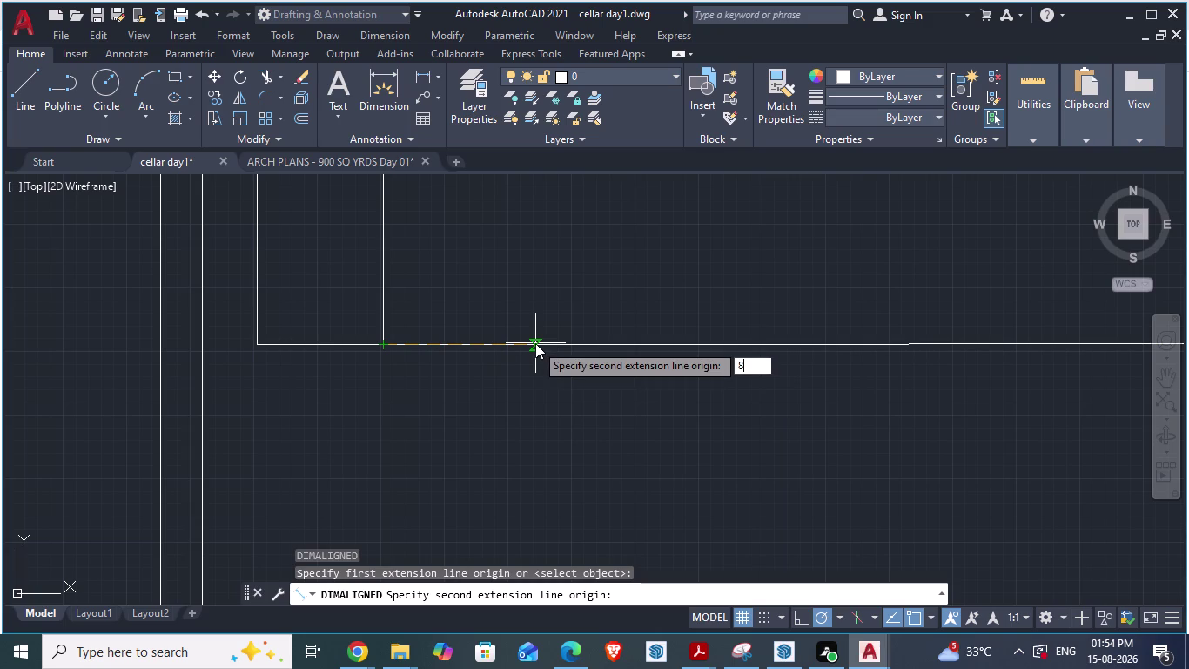
text(3")
key(Return)
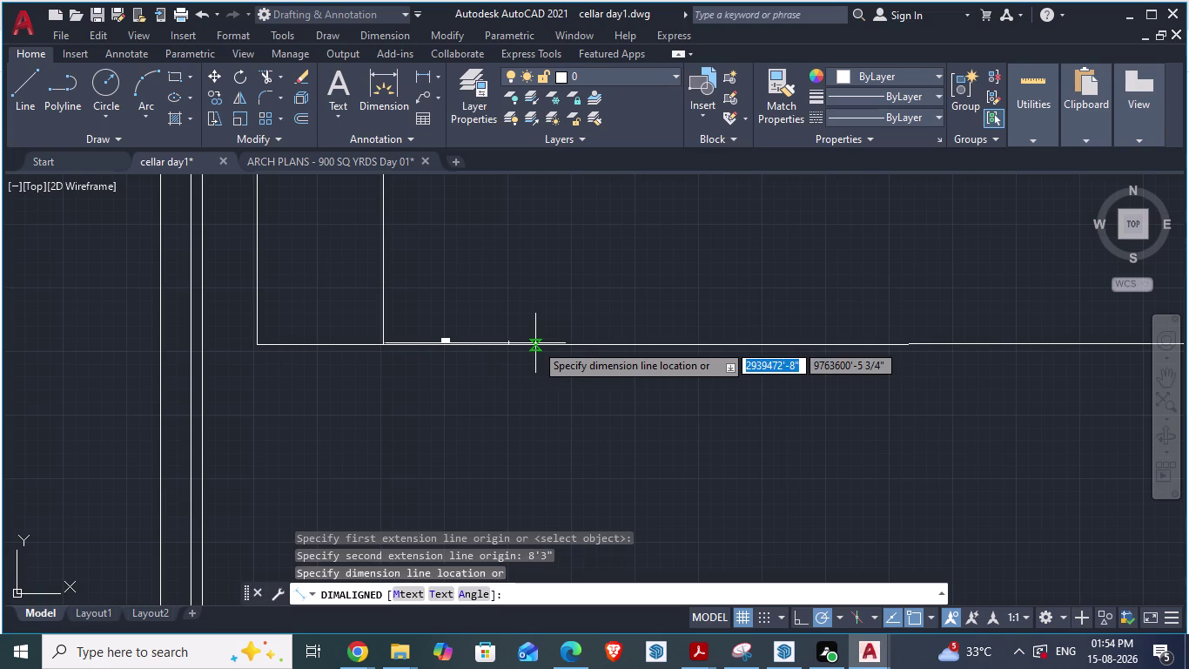
click(546, 316)
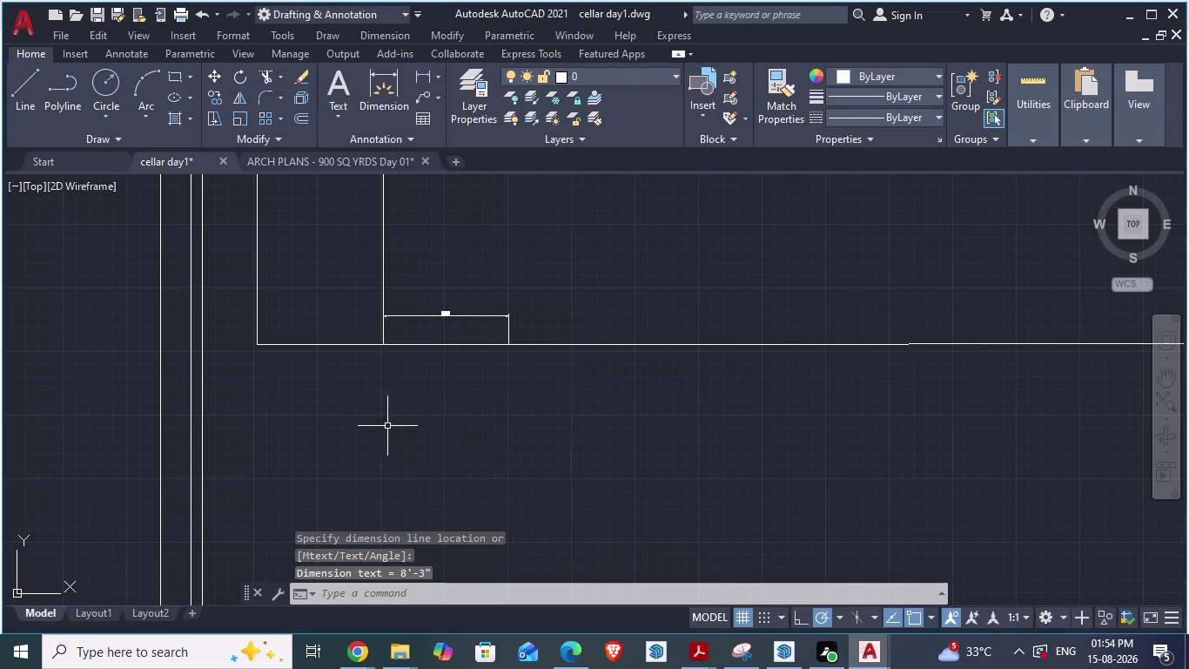
scroll(down, 3)
scroll(up, 3)
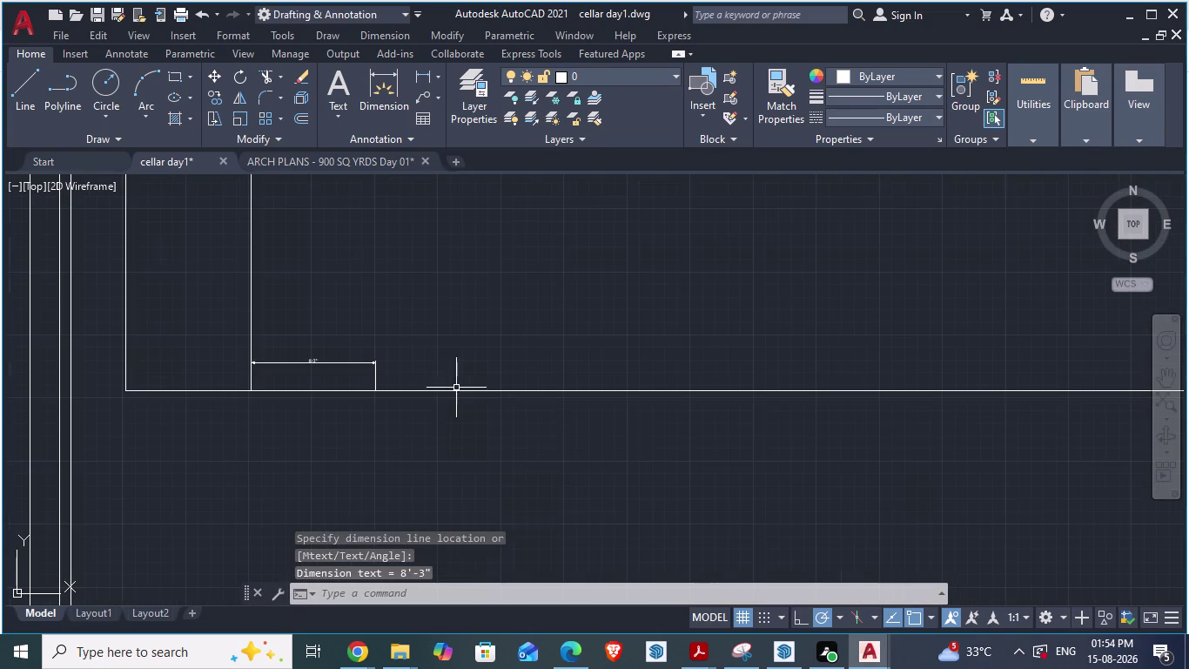
Add a second consecutive 8'-3" aligned dimension from the first one's end, placed below the wall line.
key(d)
key(a)
key(Return)
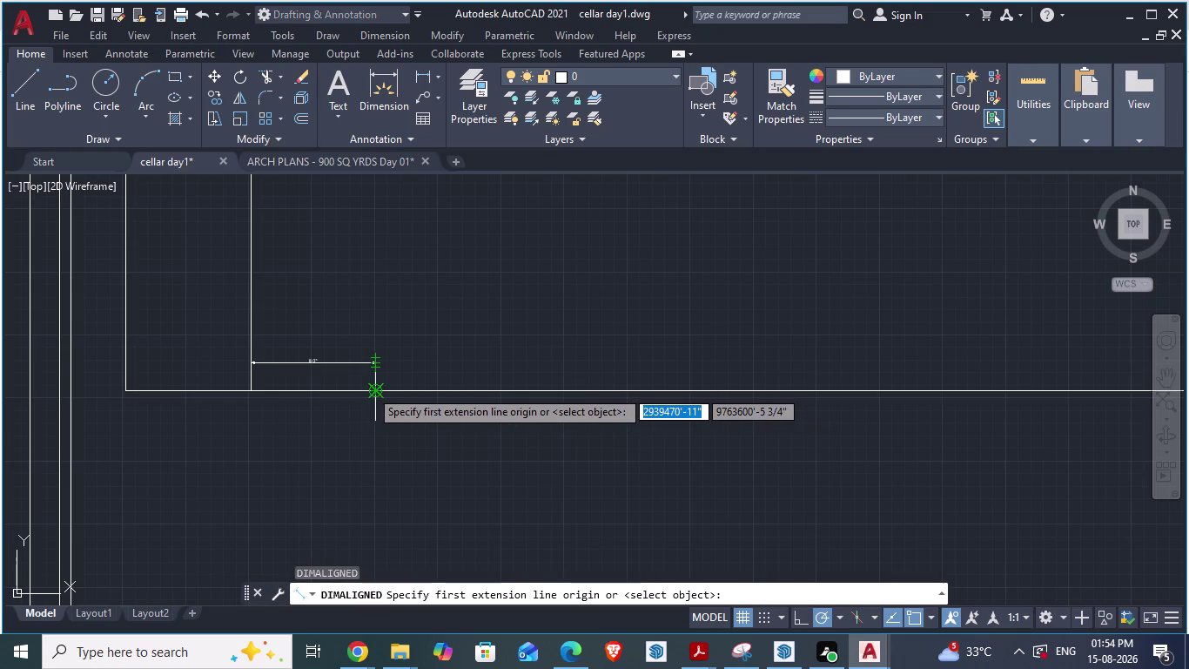
click(371, 389)
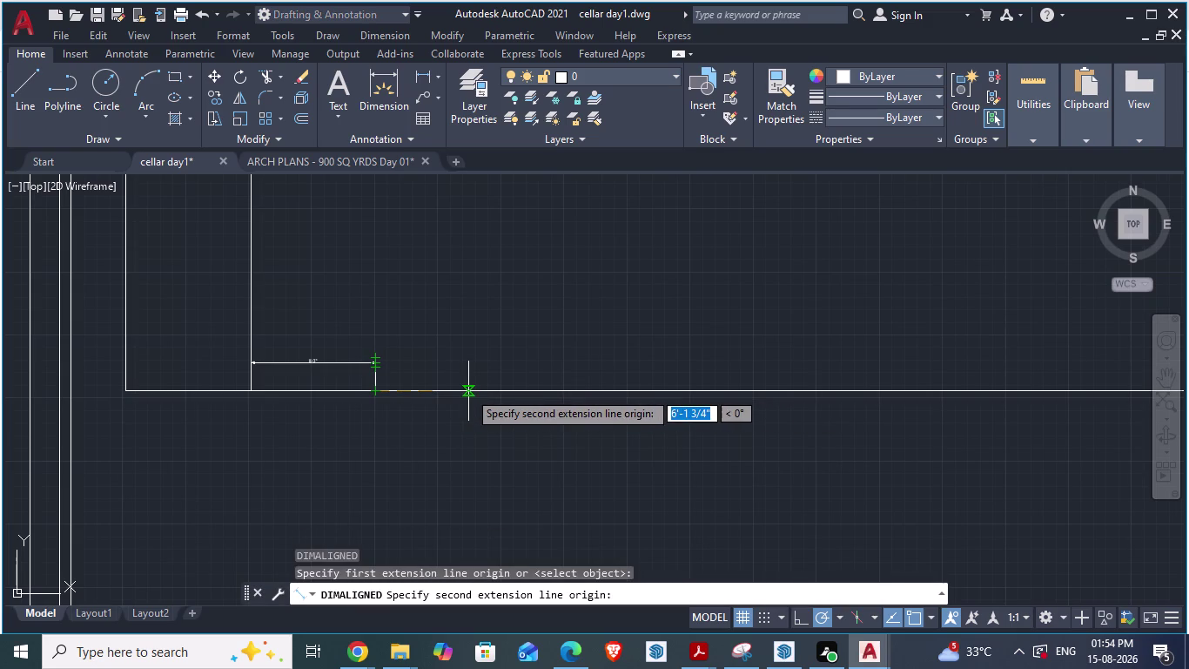
text(8'3)
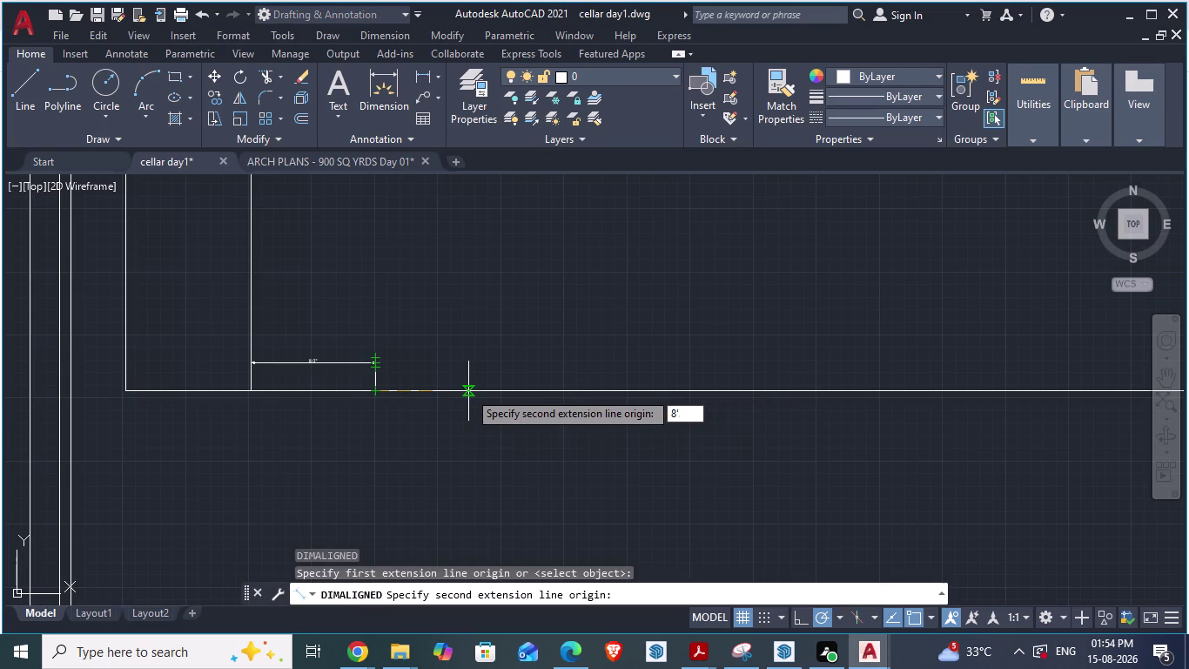
text(")
key(Return)
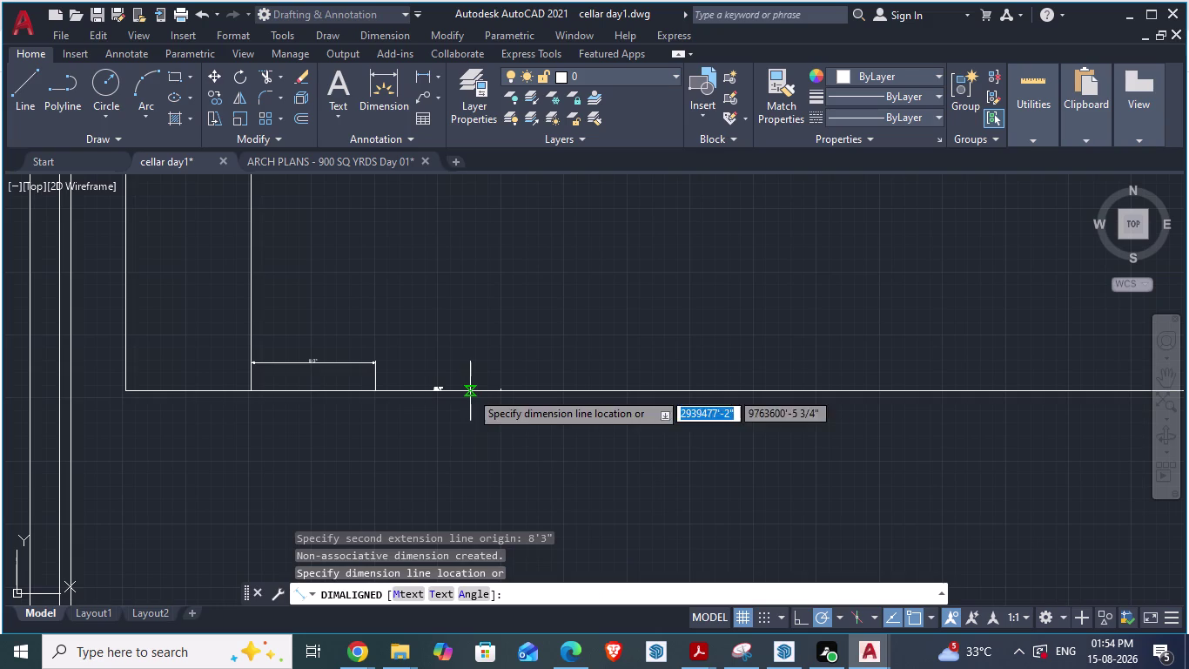
click(473, 424)
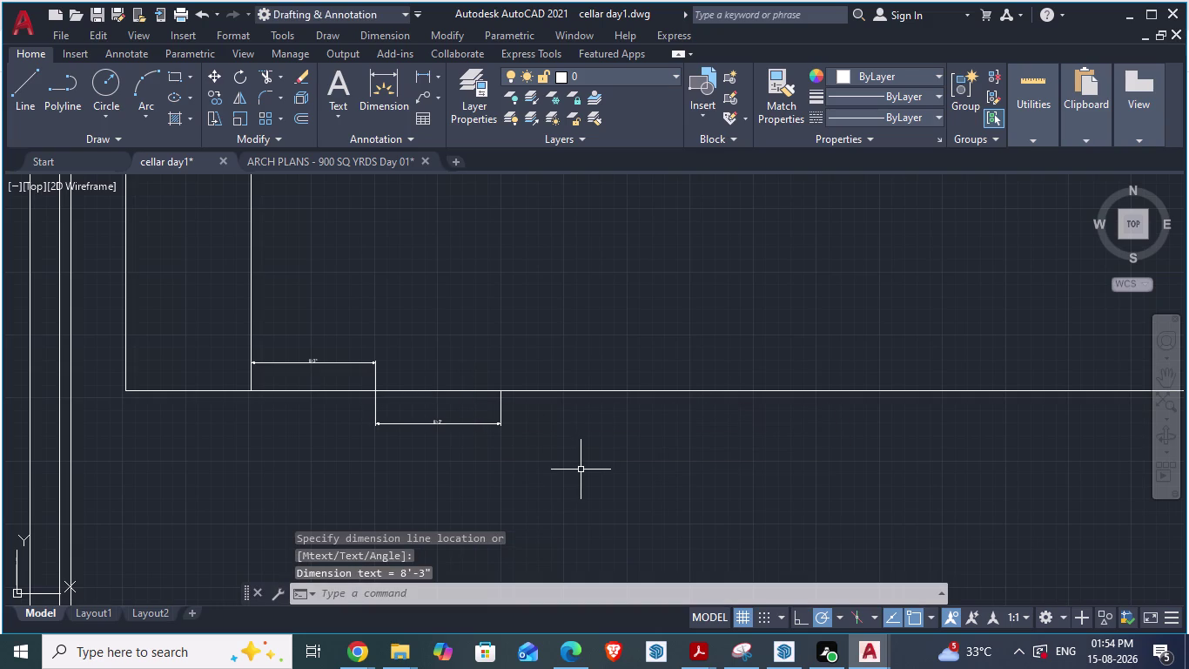
key(Escape)
scroll(up, 3)
scroll(up, 3)
scroll(down, 3)
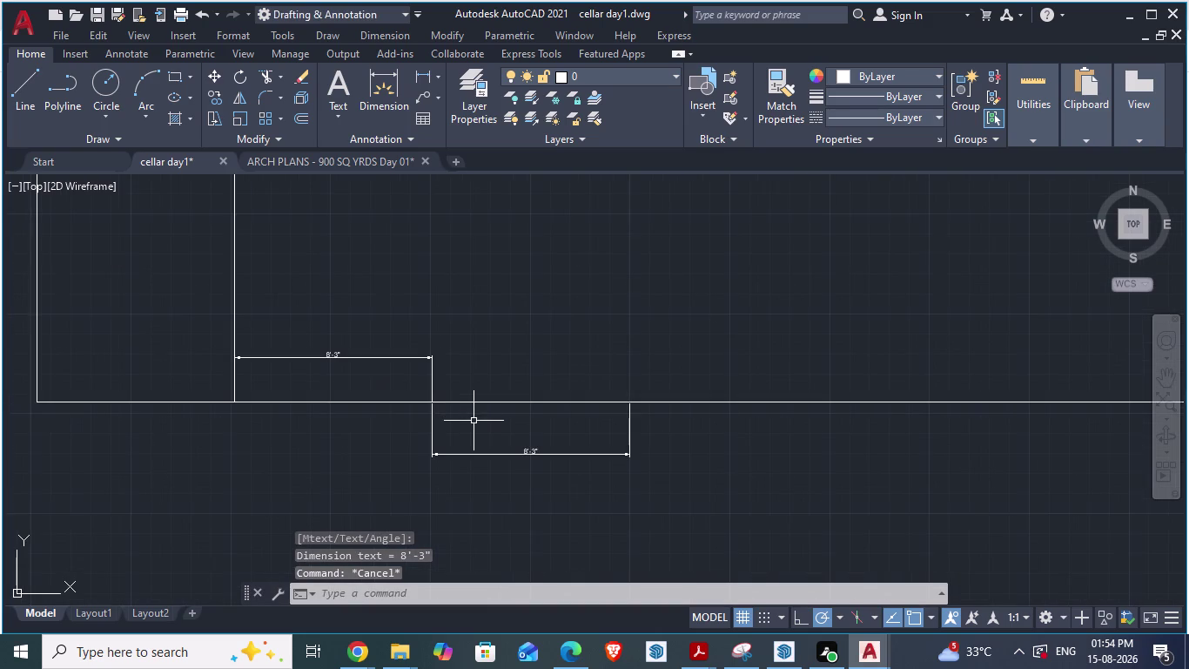
scroll(down, 3)
scroll(up, 3)
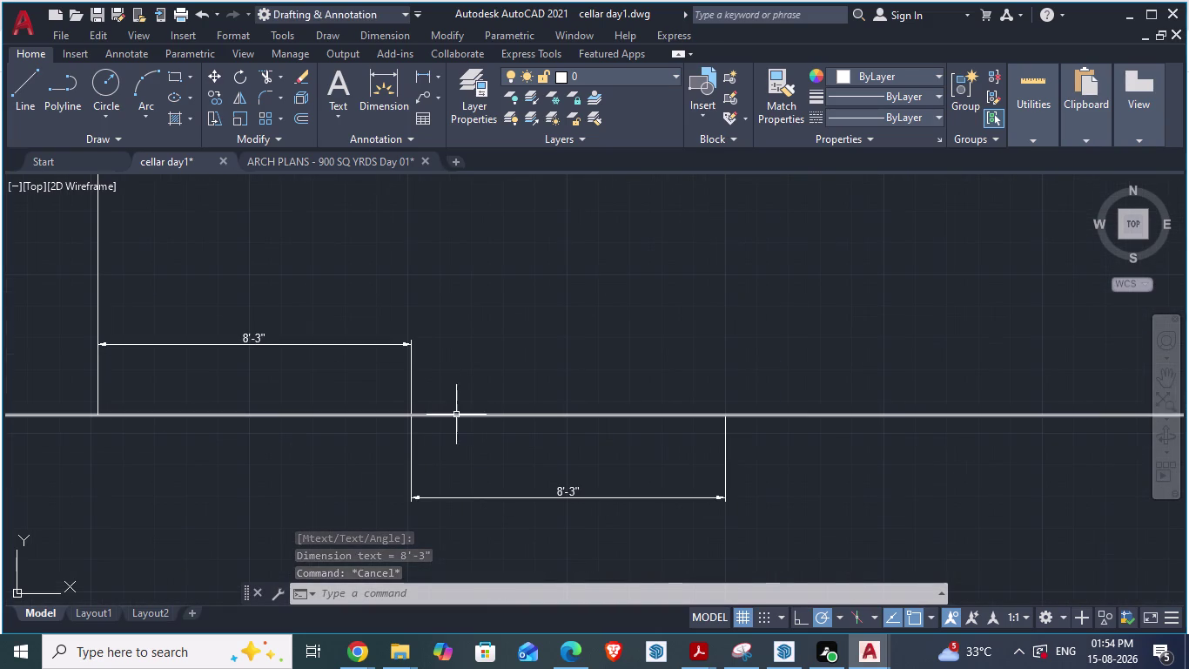
key(l)
scroll(up, 3)
Draw a vertical divider line from the first dimension's end up to the inner wall.
key(Return)
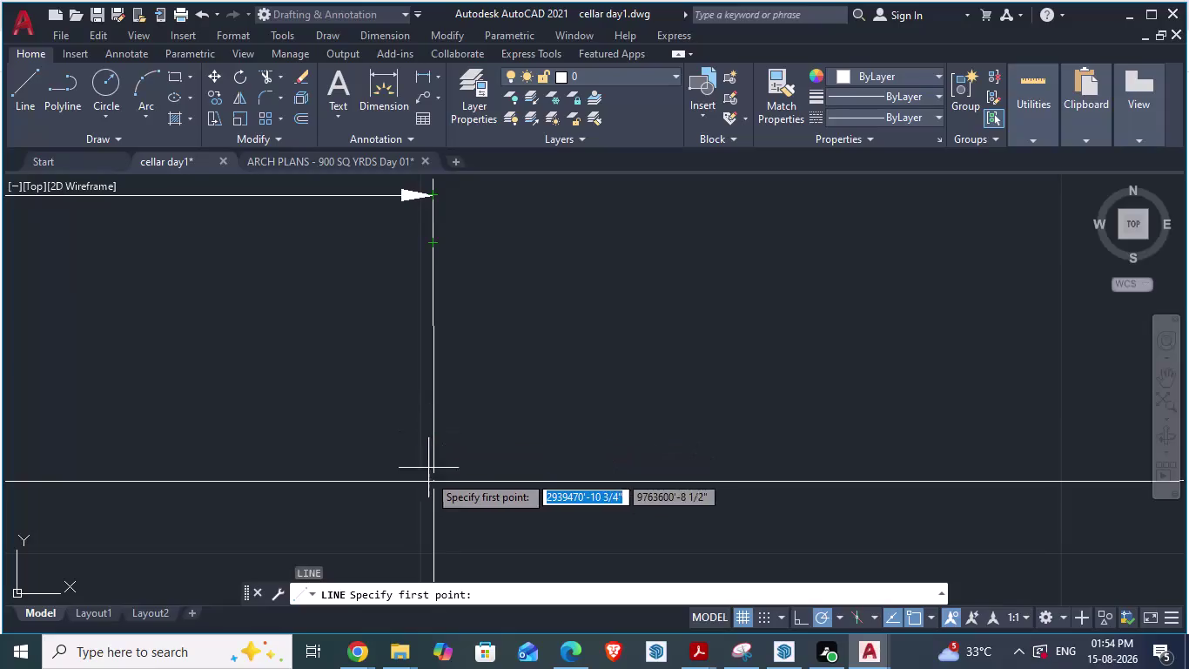
click(433, 484)
scroll(down, 3)
scroll(down, 3)
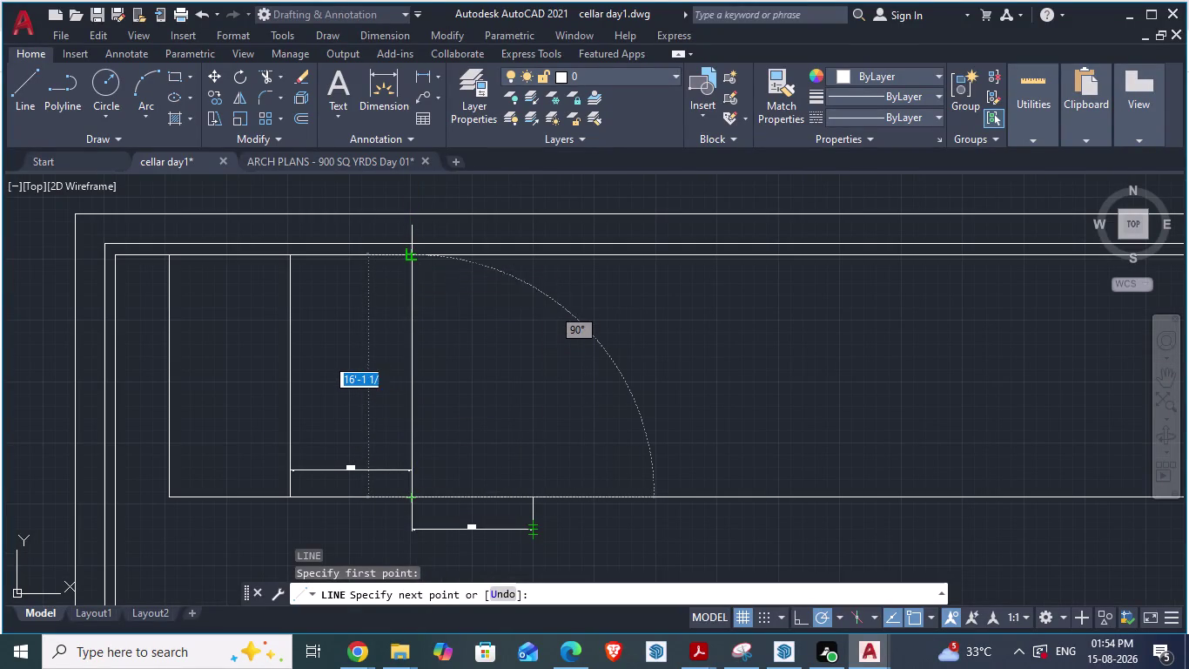
scroll(up, 3)
scroll(up, 3)
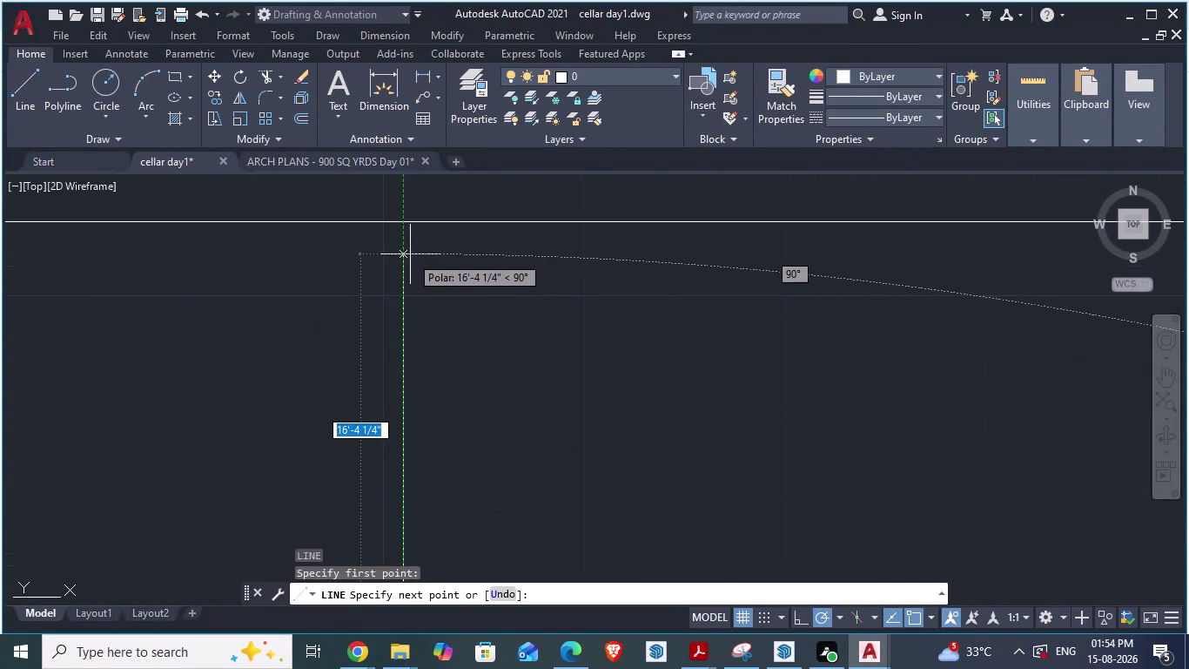
click(404, 226)
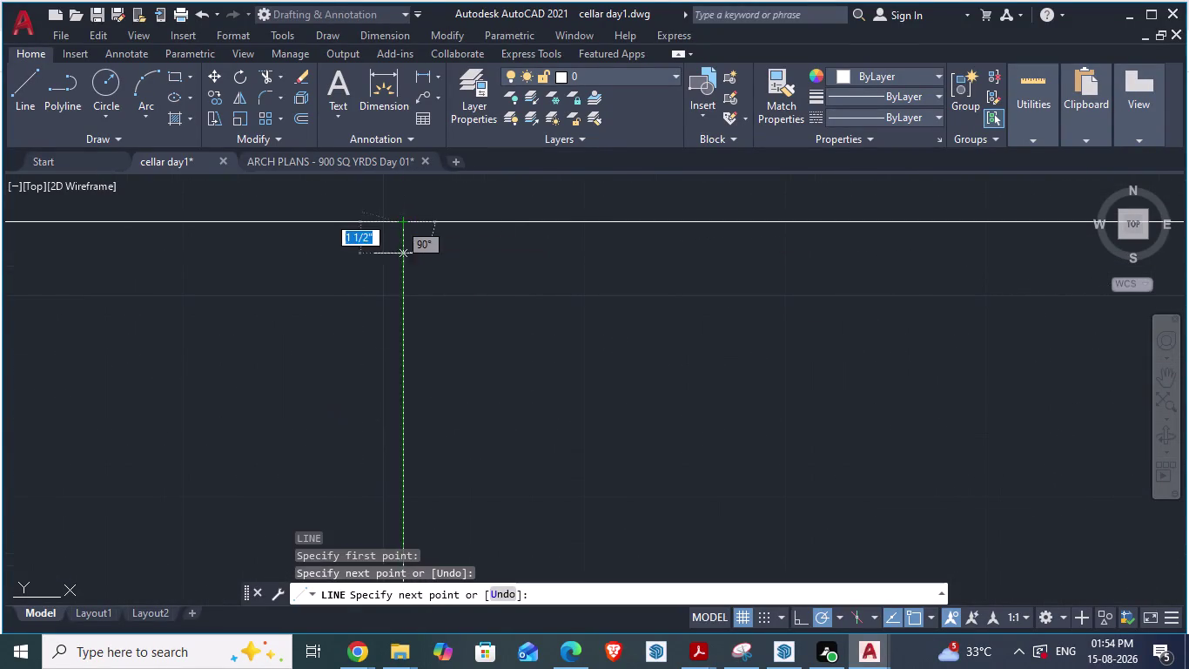
scroll(down, 3)
key(Escape)
scroll(down, 3)
scroll(up, 3)
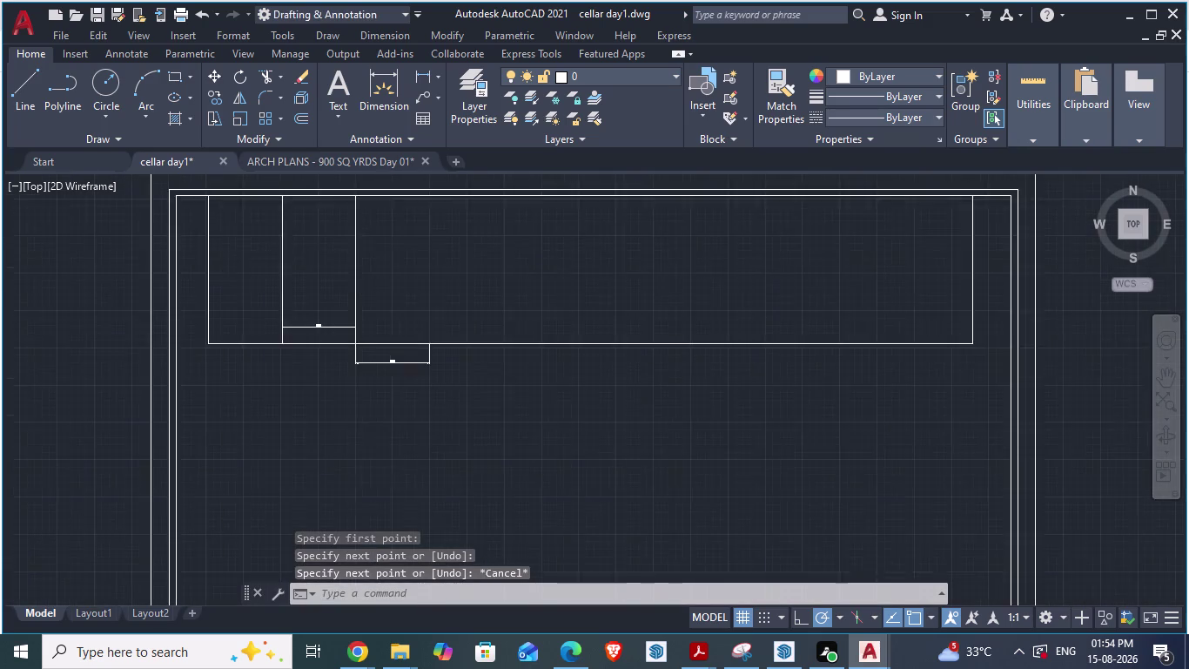
scroll(up, 3)
Draw another divider line from the lower dimension's end up to the inner wall.
key(l)
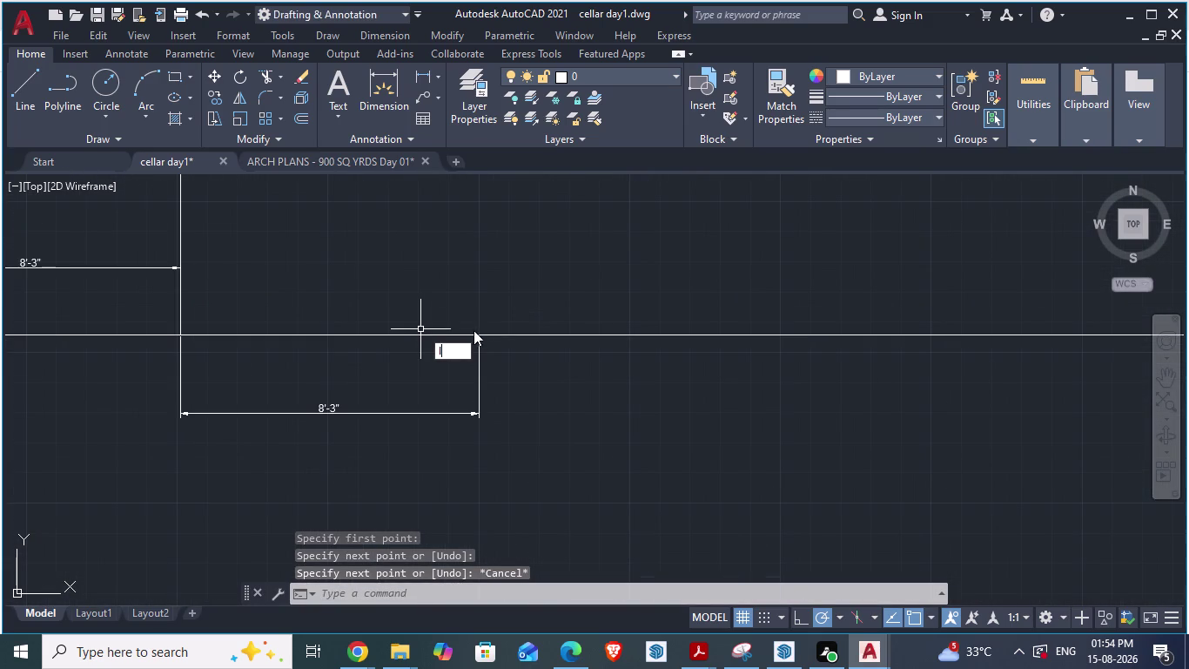
click(471, 365)
click(474, 339)
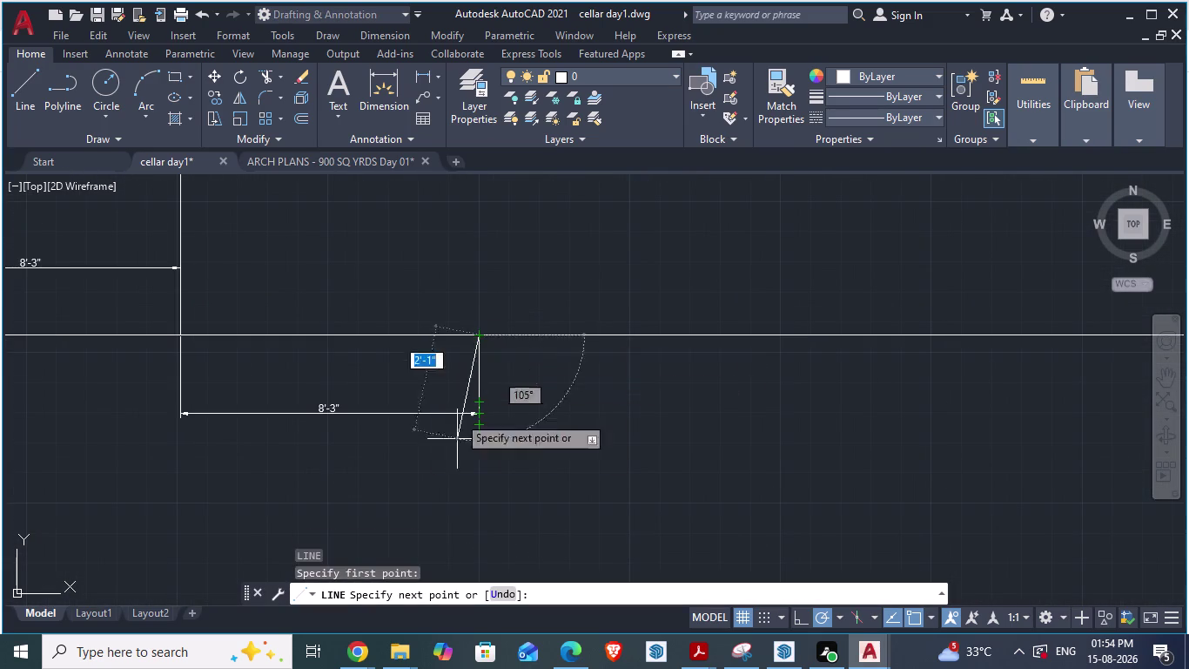
scroll(down, 3)
scroll(down, 3)
scroll(up, 3)
scroll(up, 3)
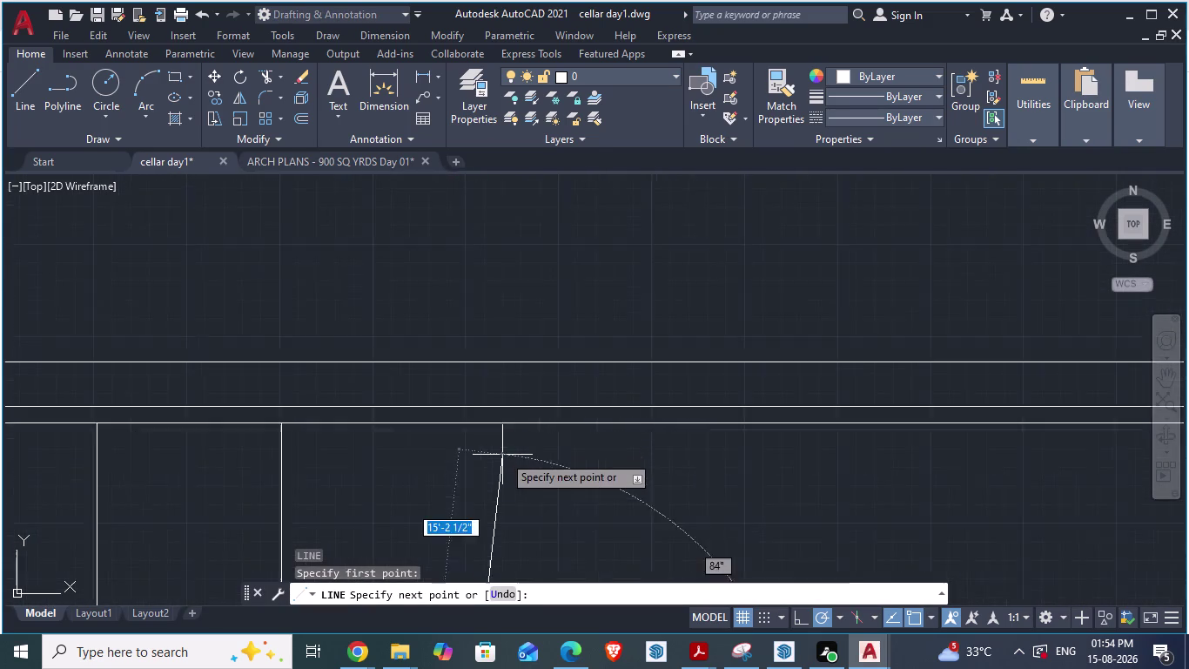
scroll(up, 3)
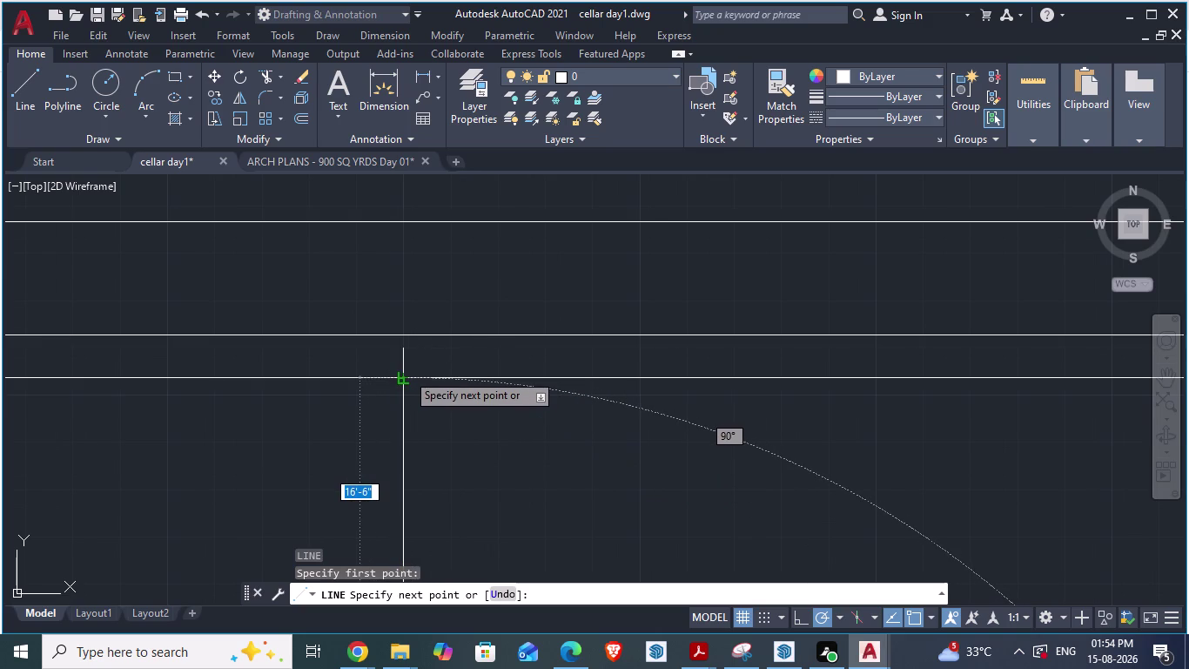
click(406, 373)
key(Escape)
scroll(down, 3)
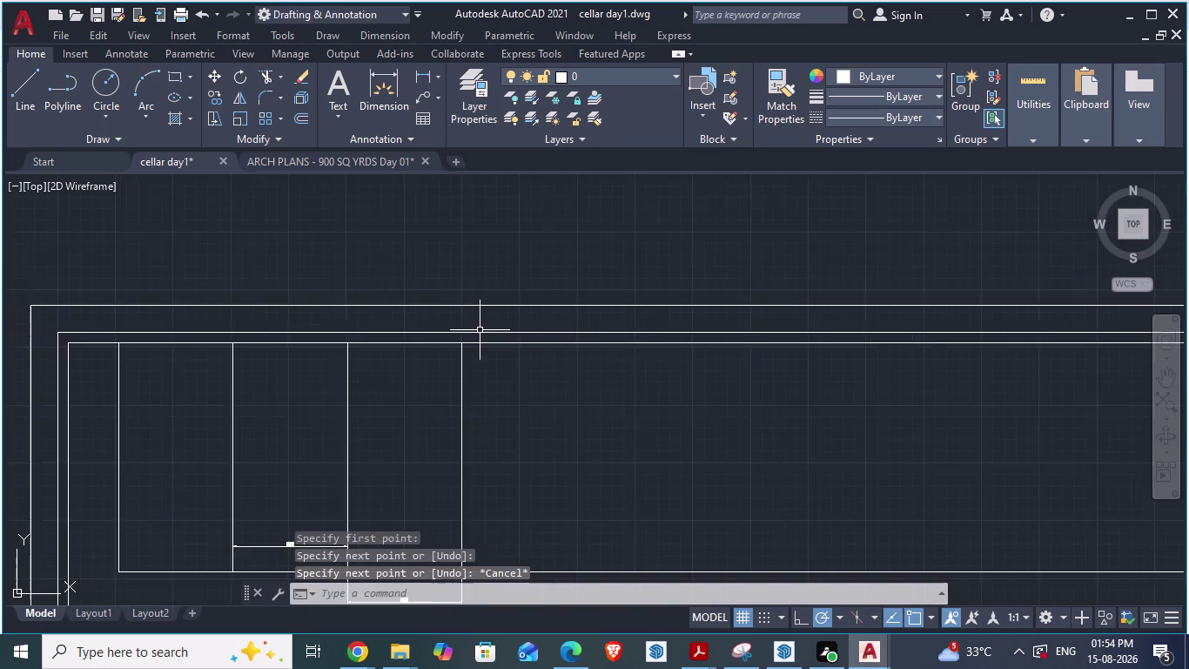
scroll(down, 3)
key(Escape)
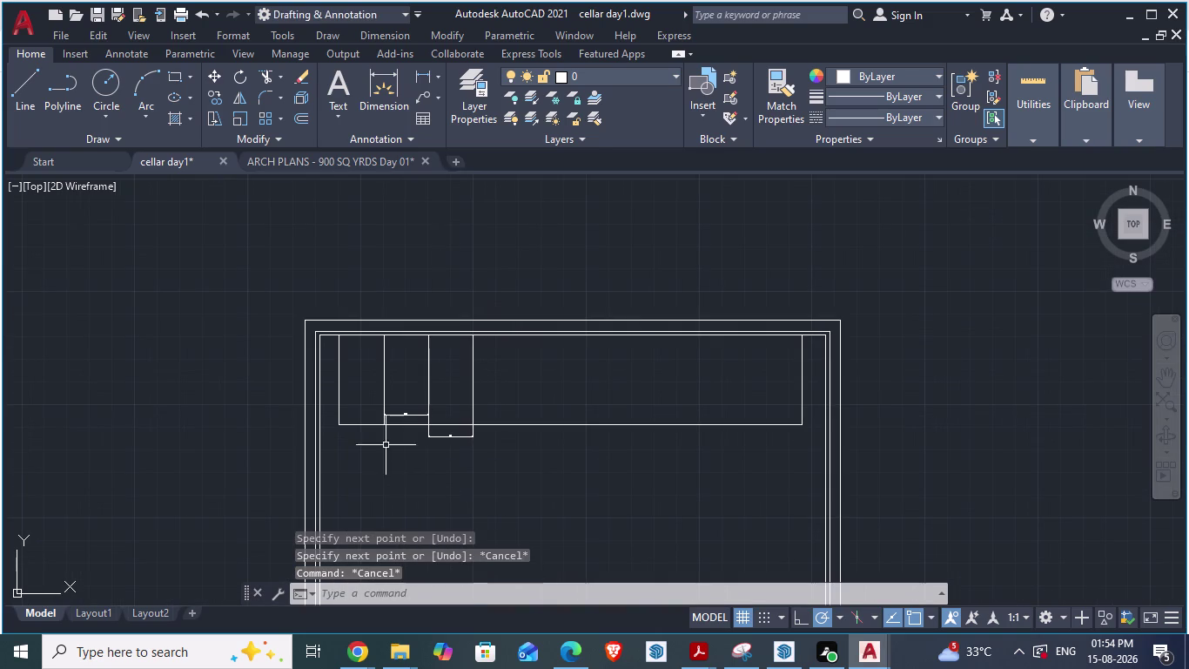
click(401, 416)
Delete both 8'-3" helper dimensions and save cellar day1.dwg.
key(Delete)
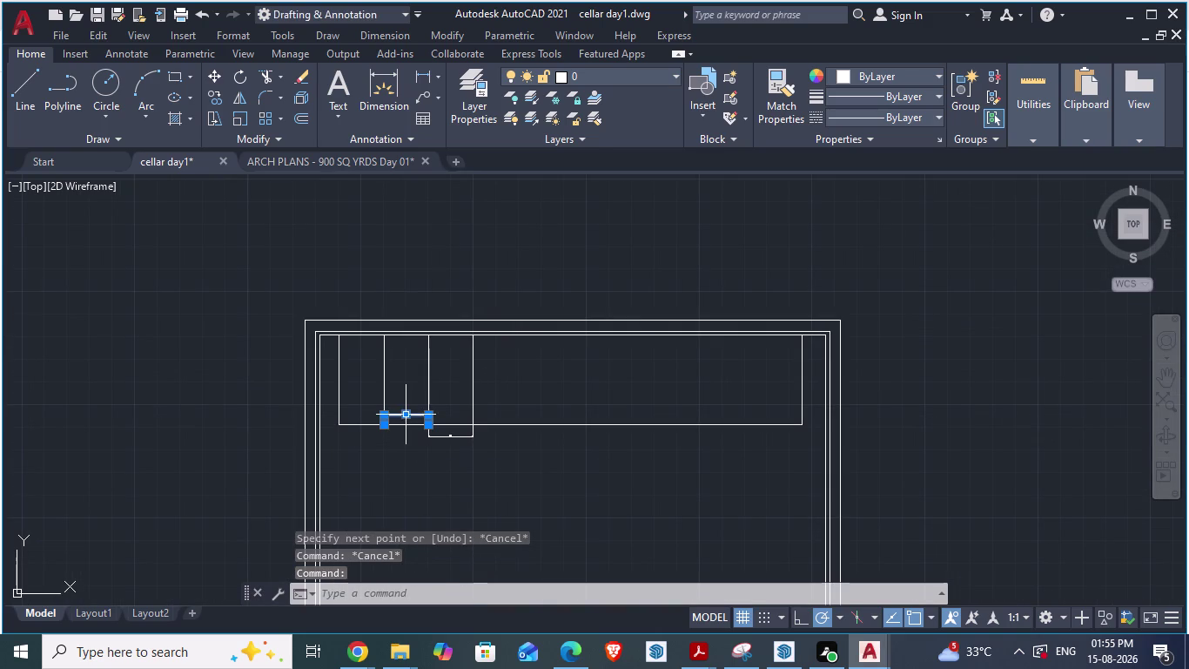
click(438, 435)
key(Delete)
scroll(down, 3)
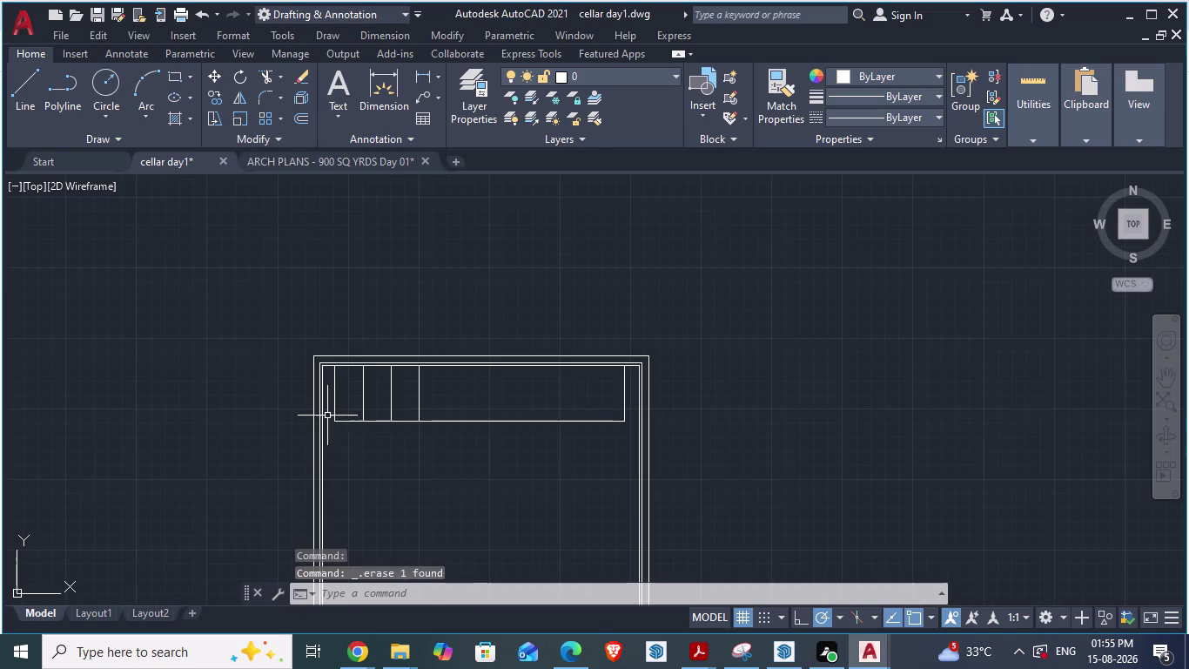
scroll(up, 3)
key(ctrl+s)
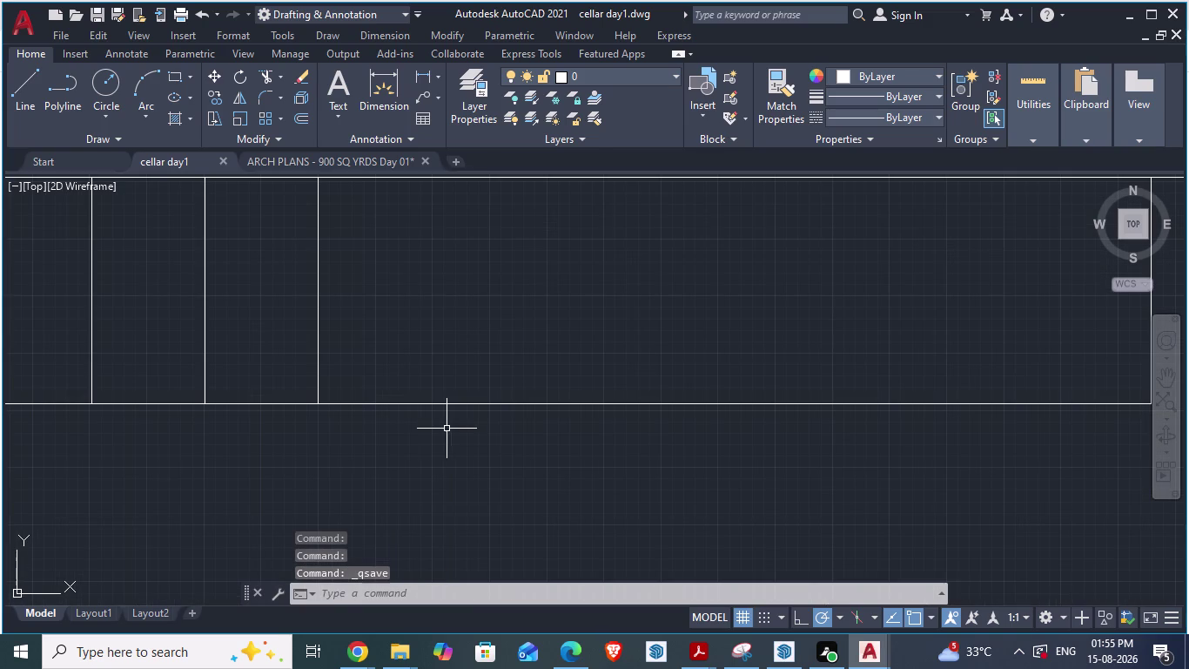
Start and cancel a multiline text placement, then save cellar day1.dwg again.
key(t)
key(Return)
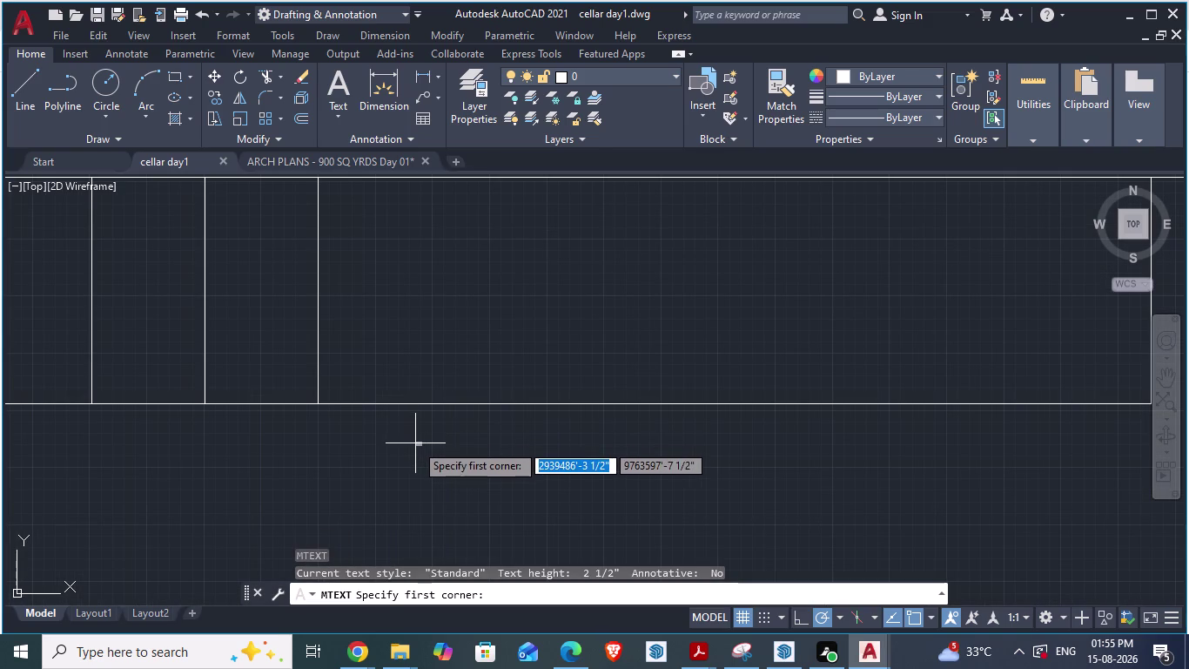
key(Escape)
scroll(down, 3)
scroll(down, 3)
scroll(up, 3)
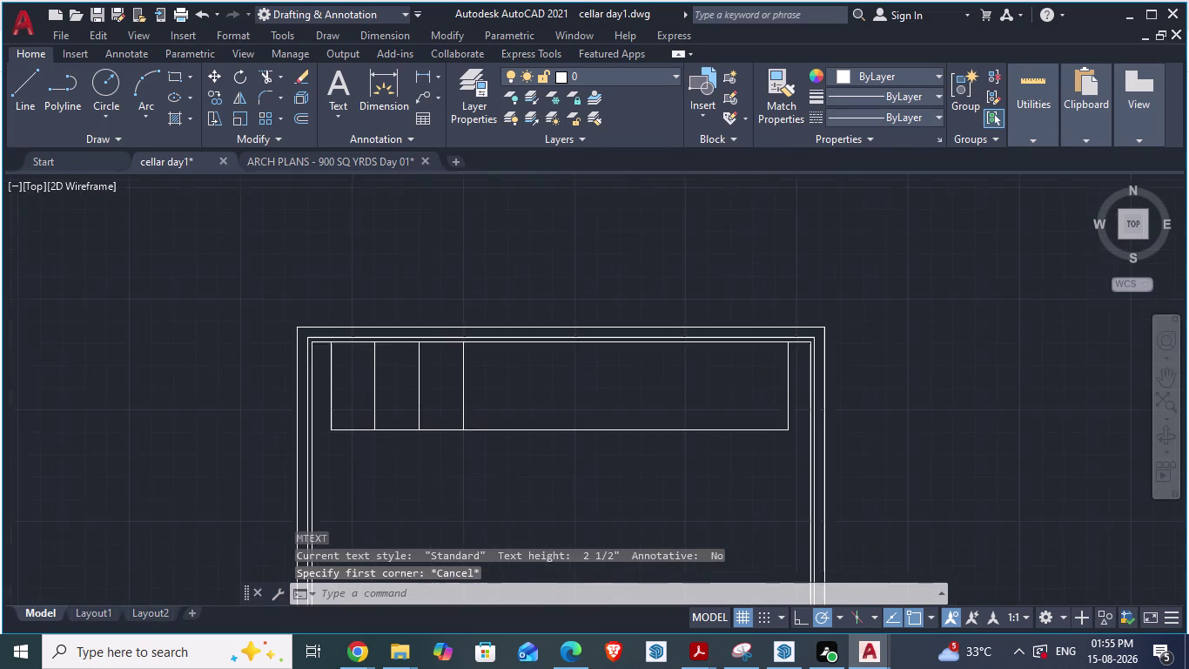
scroll(up, 3)
key(ctrl+s)
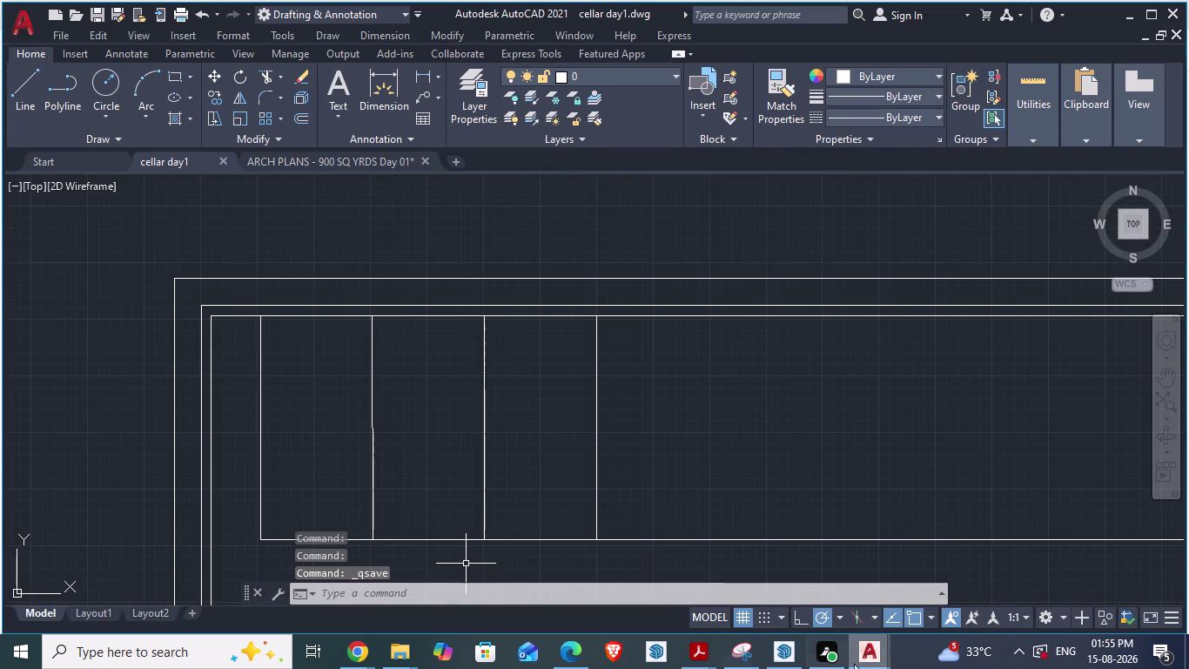